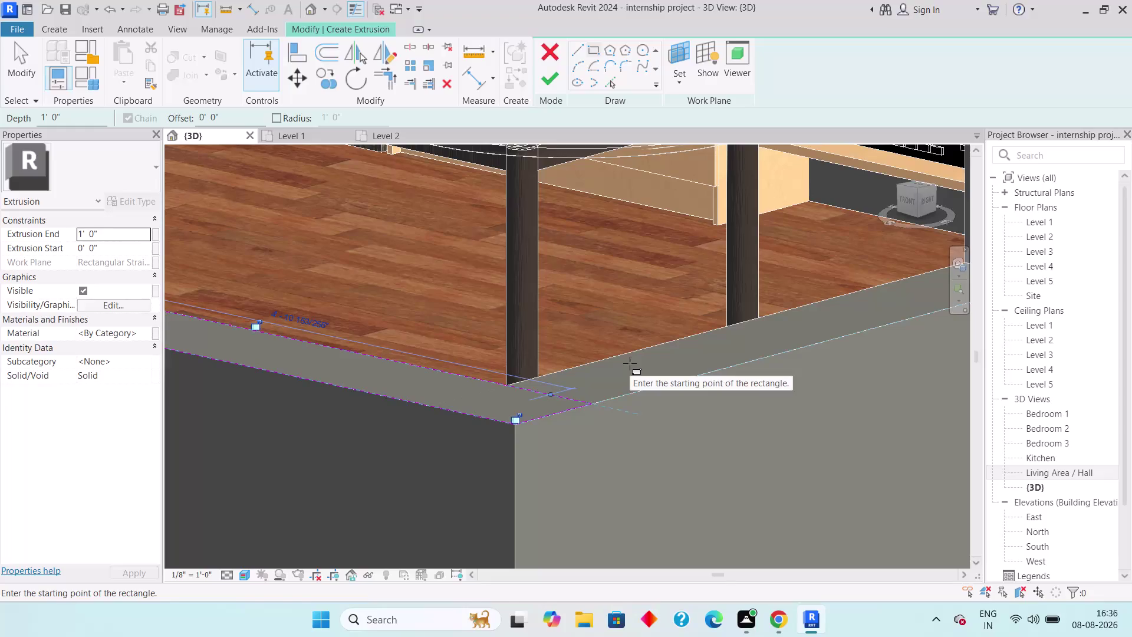
Replace the rectangle with line segments tracing the first boundary wall top edges.
key(ctrl+z)
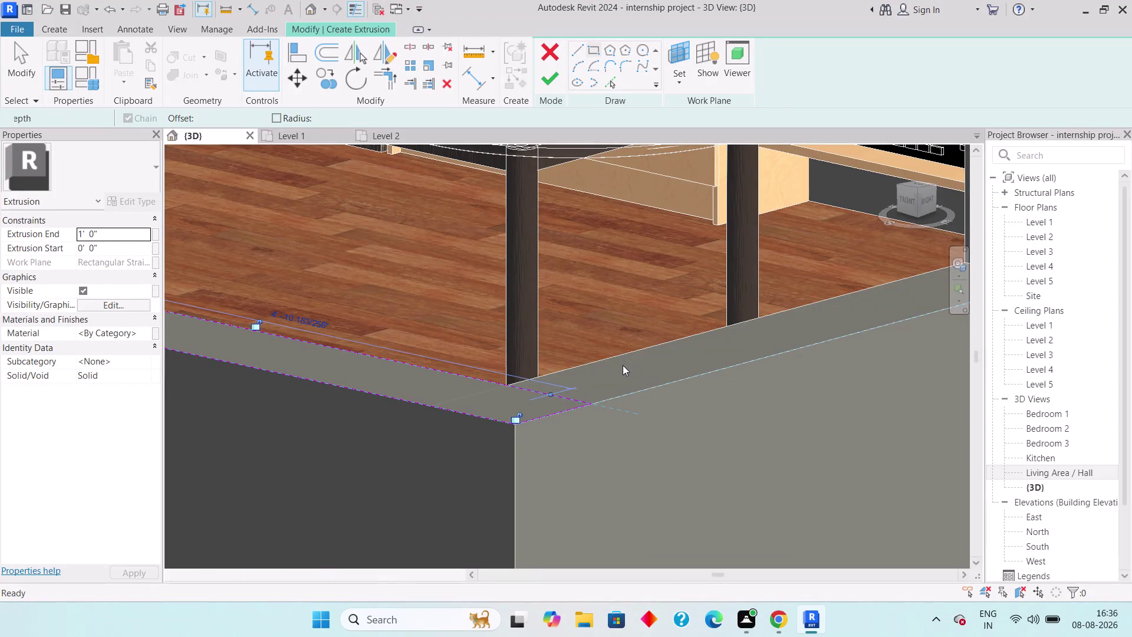
click(578, 44)
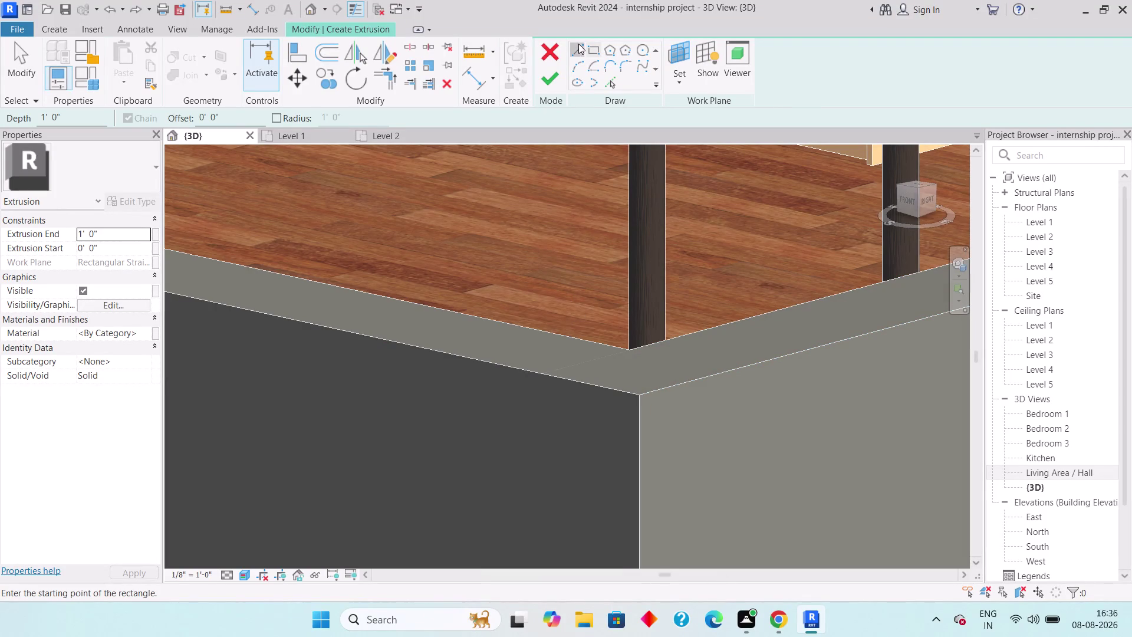
middle_drag(403, 242, 617, 333)
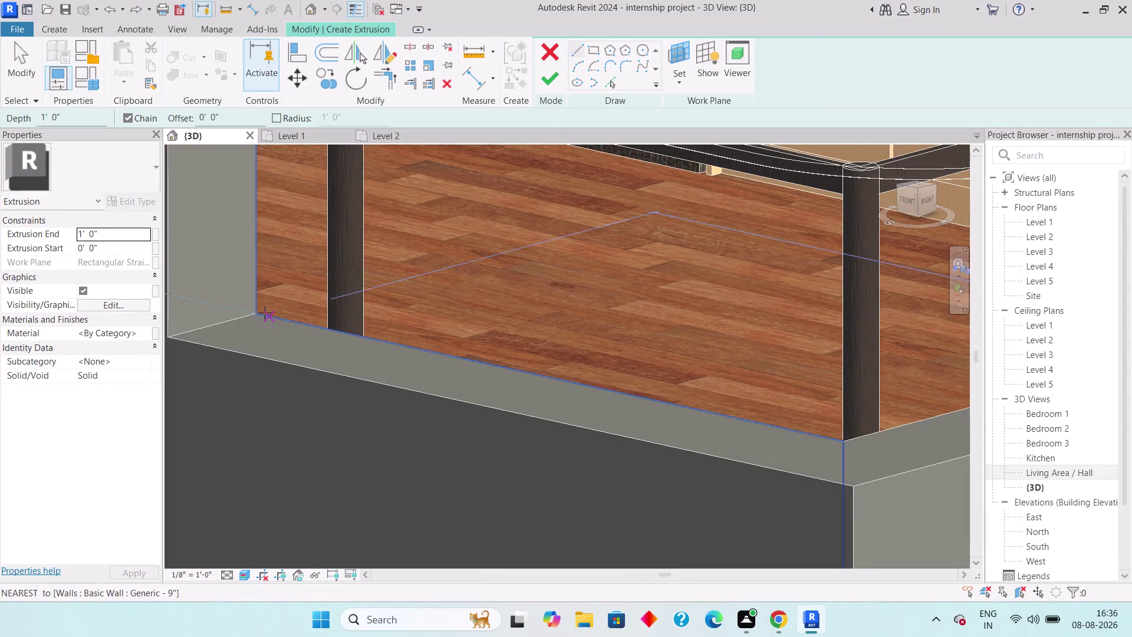
click(256, 315)
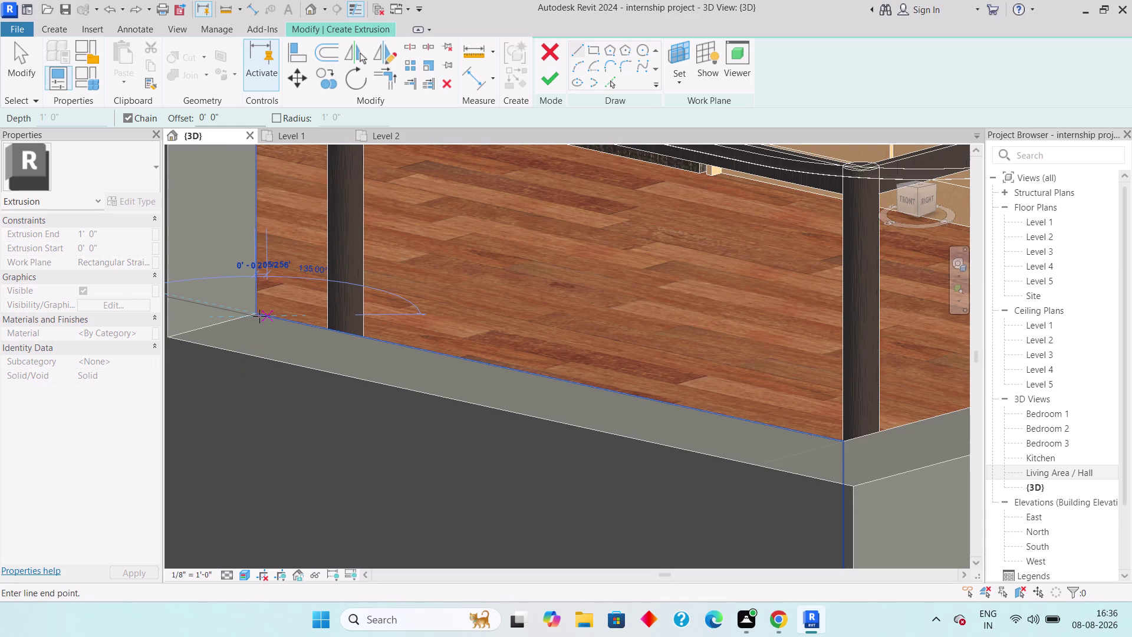
key(Escape)
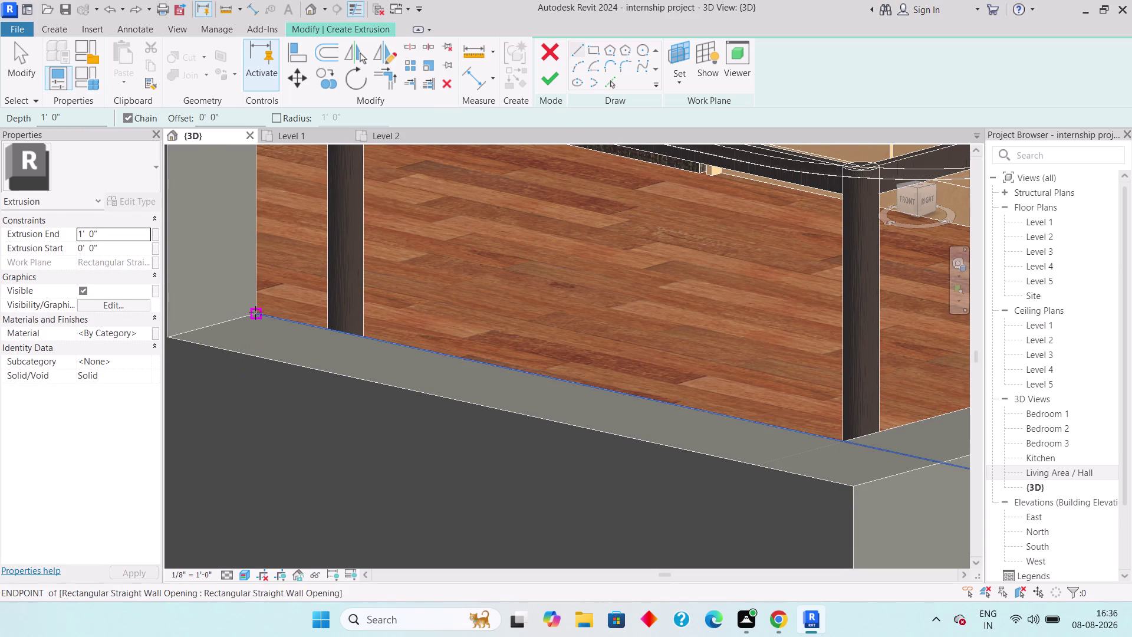
click(256, 312)
middle_drag(596, 368, 298, 340)
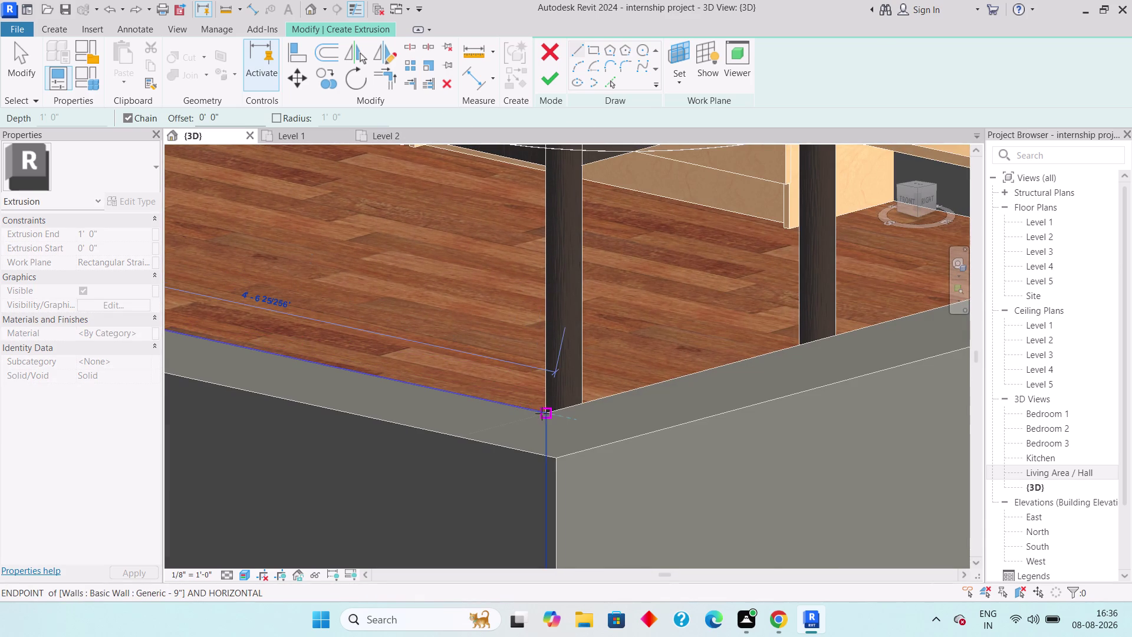
click(543, 412)
middle_drag(691, 377, 406, 397)
middle_drag(736, 375, 509, 385)
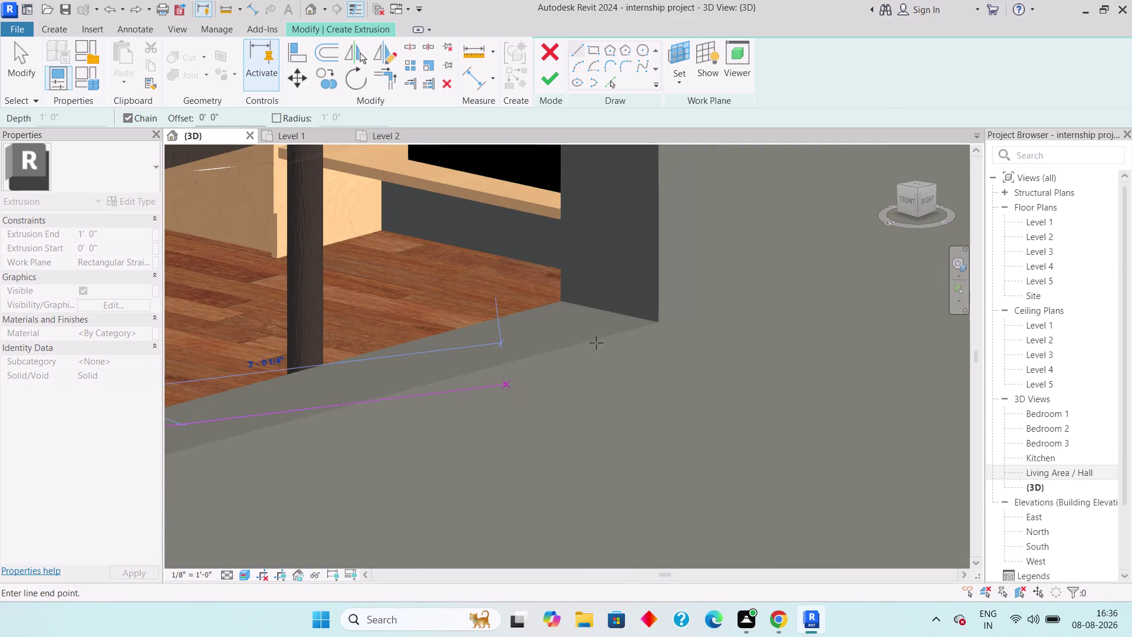
click(558, 300)
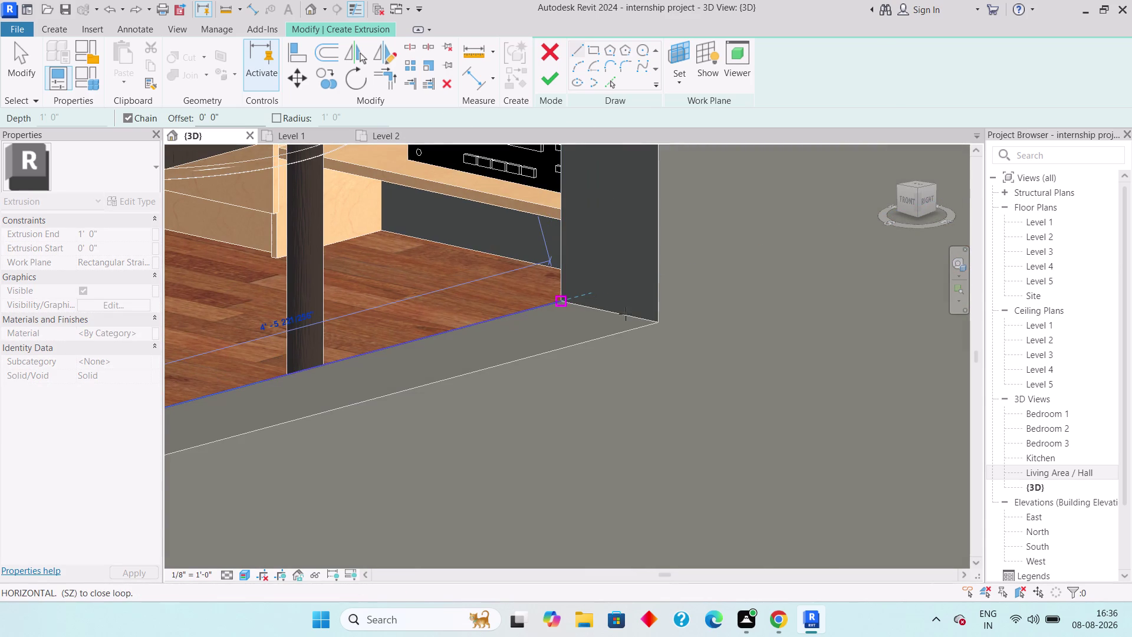
click(656, 323)
middle_drag(474, 365, 552, 351)
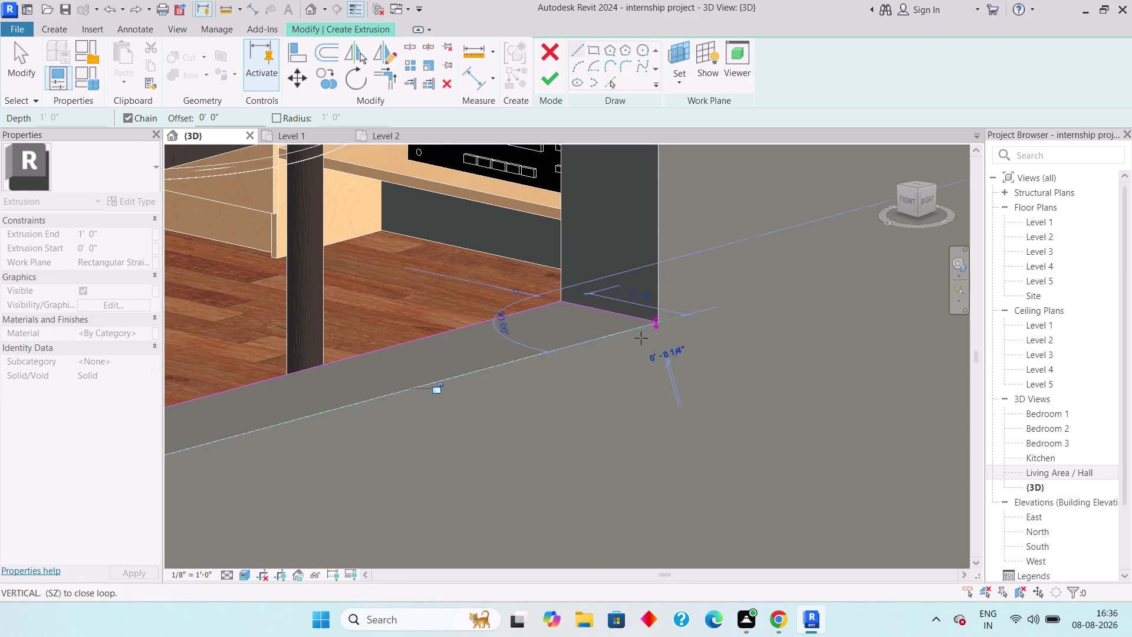
middle_drag(552, 350, 918, 294)
click(486, 419)
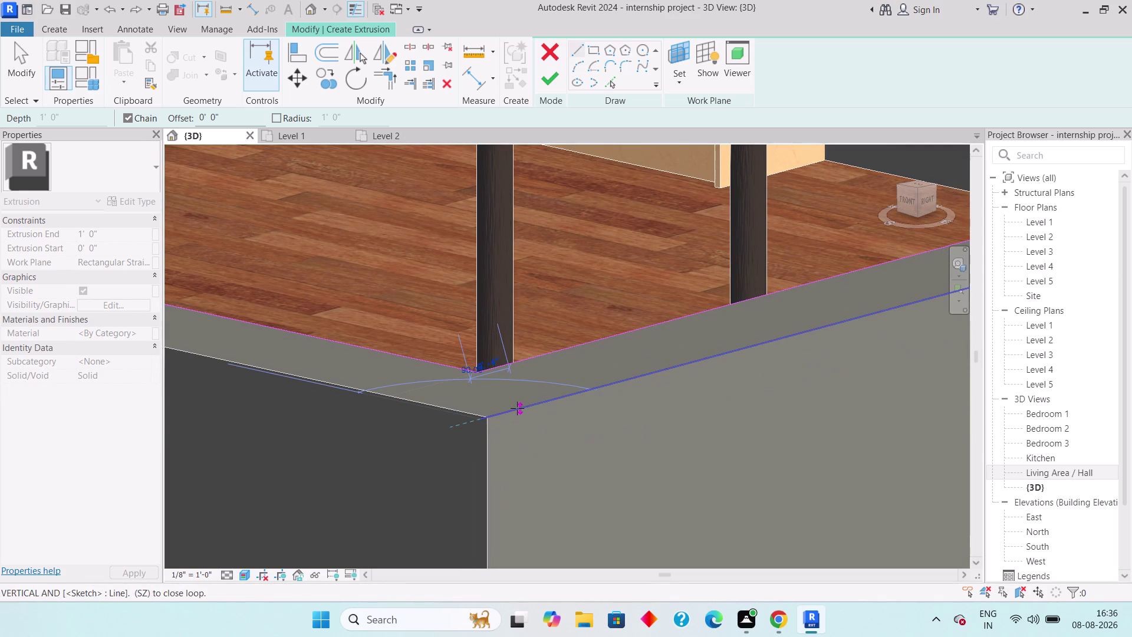
Undo the stray lines, then trace the remaining wall edges to close the slab outline.
key(ctrl+z)
key(ctrl+z)
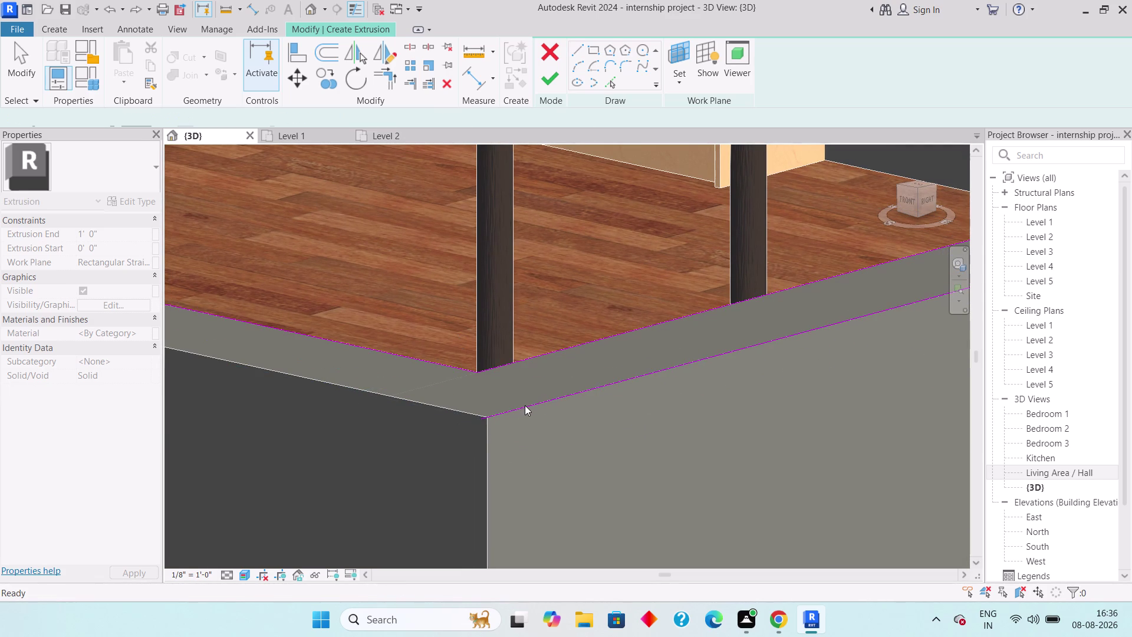
middle_drag(746, 412, 508, 444)
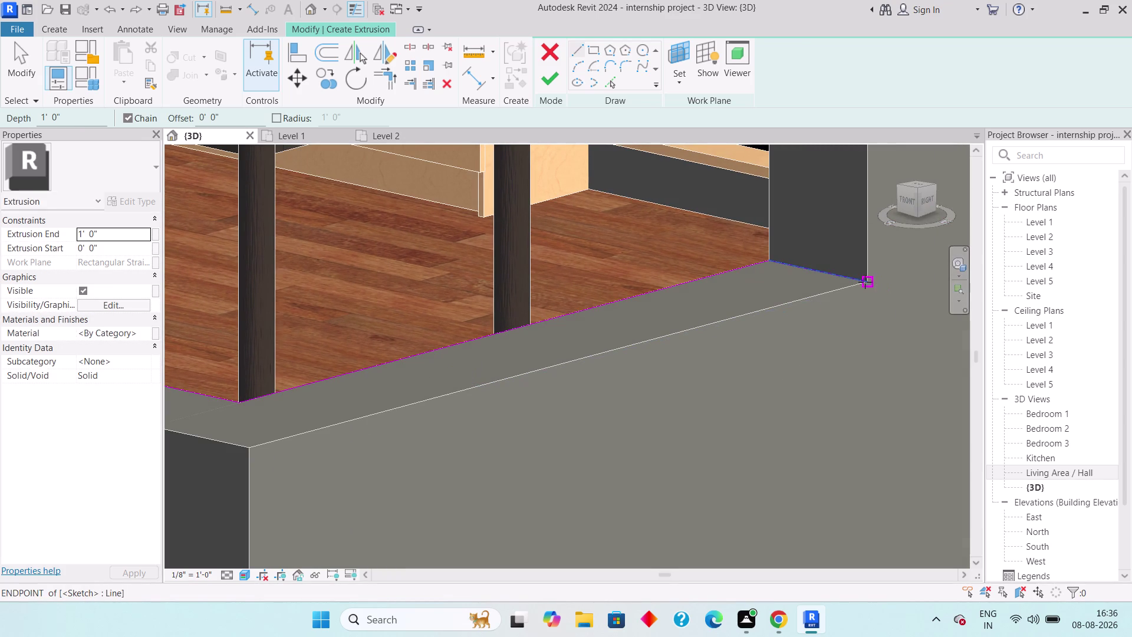
click(865, 282)
middle_drag(749, 352, 965, 294)
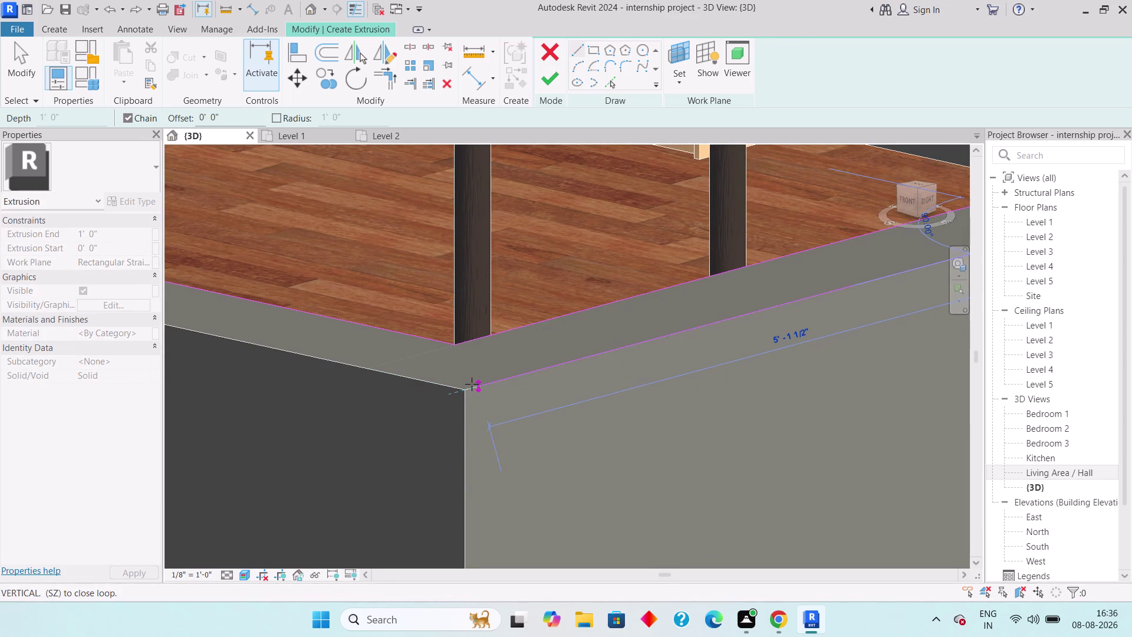
scroll(up, 3)
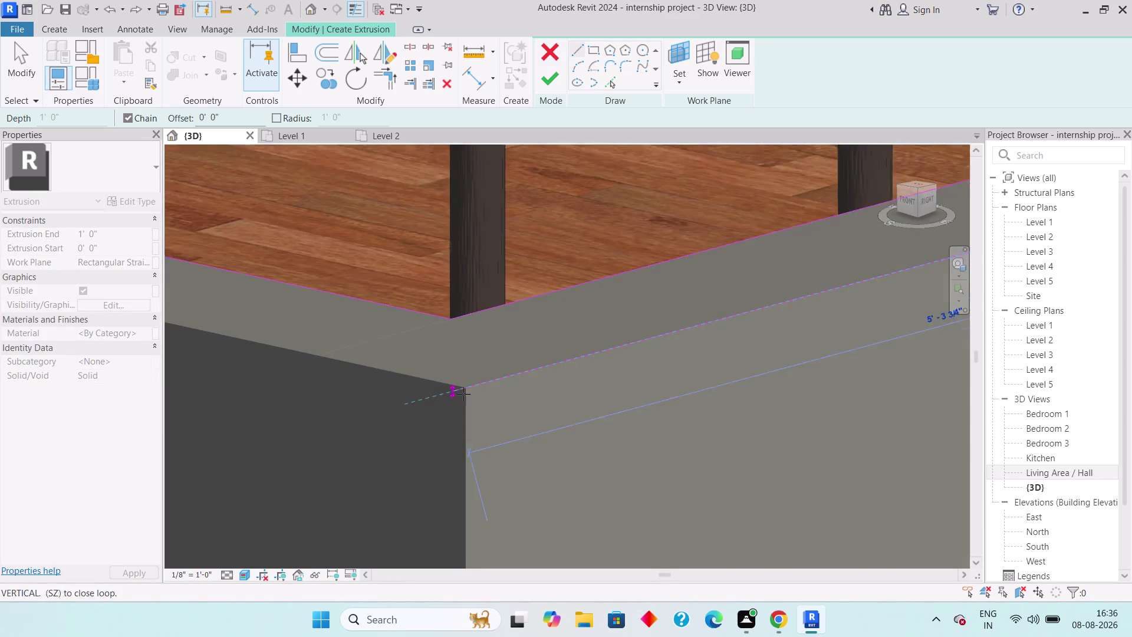
scroll(up, 3)
click(467, 379)
middle_drag(465, 378, 744, 379)
scroll(down, 3)
middle_drag(544, 378, 750, 387)
scroll(down, 3)
middle_drag(608, 366, 880, 437)
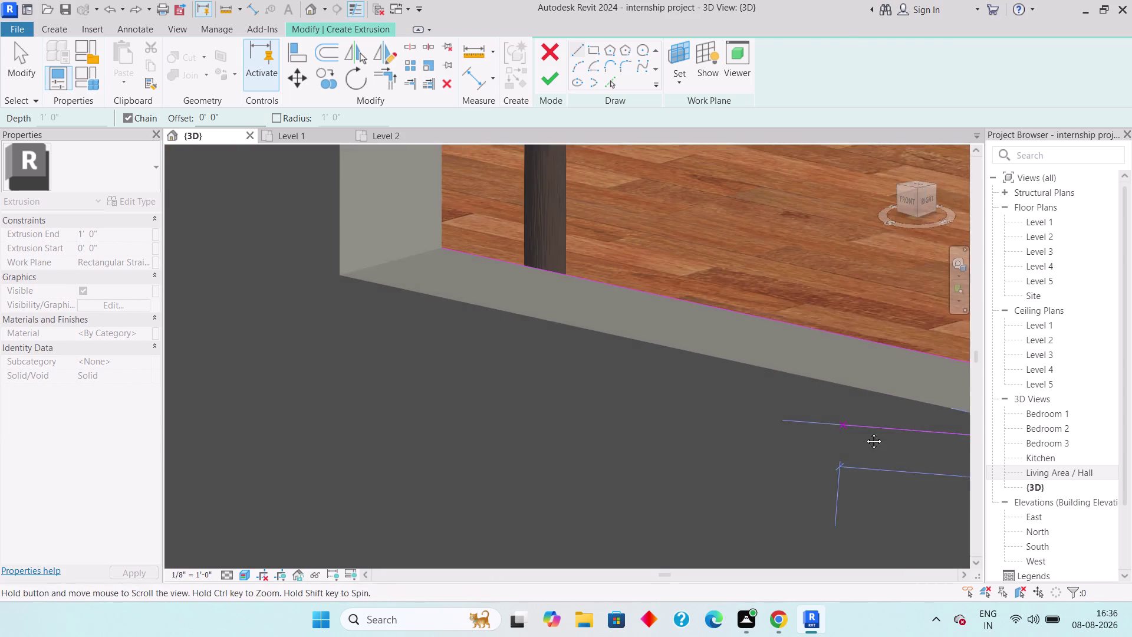
middle_drag(880, 437, 883, 439)
scroll(down, 3)
click(448, 309)
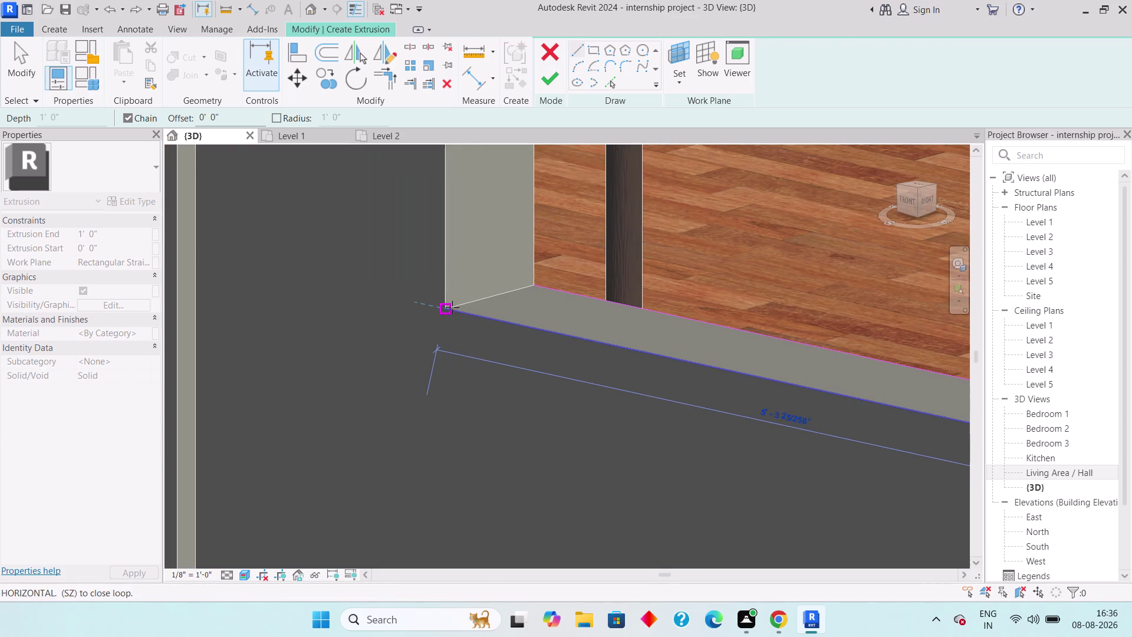
click(536, 285)
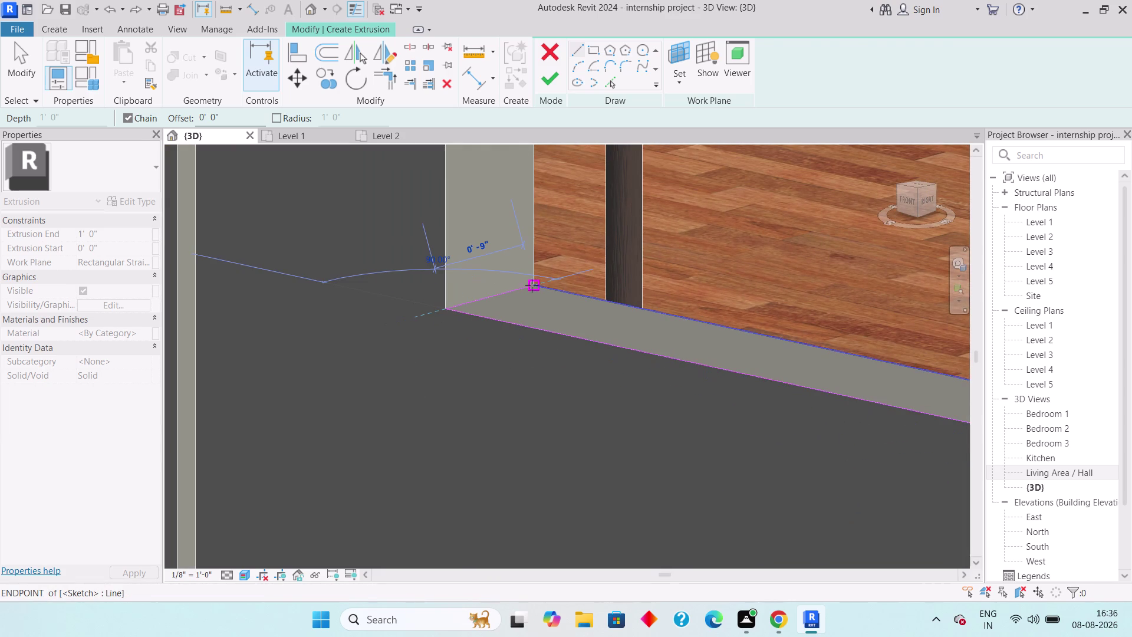
Set the extrusion end to 2" in Properties.
scroll(down, 3)
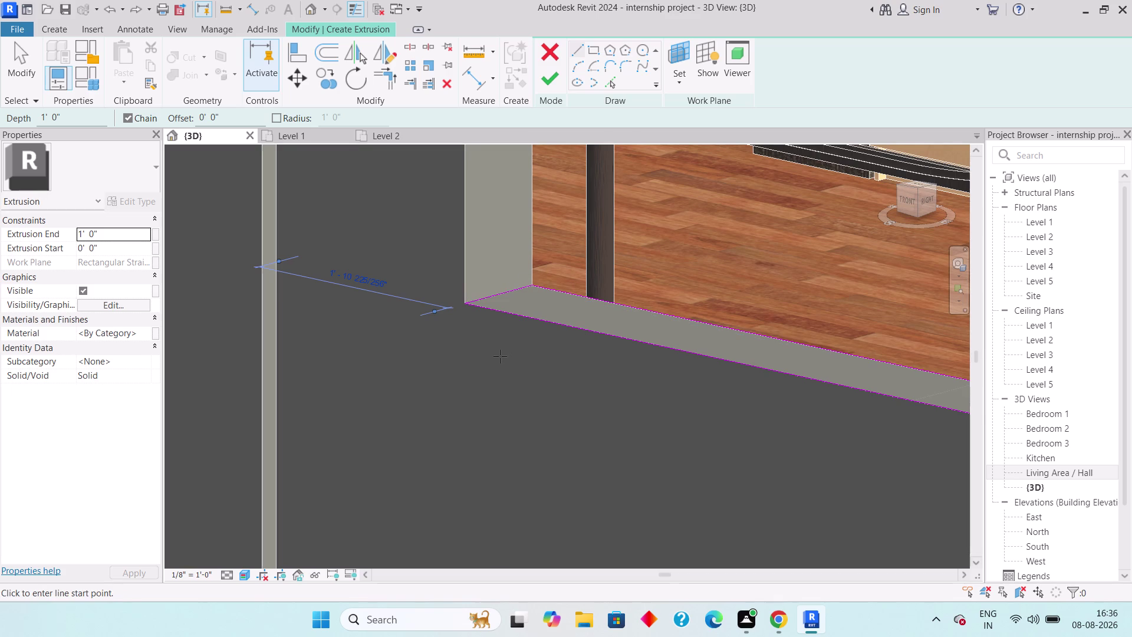
click(113, 233)
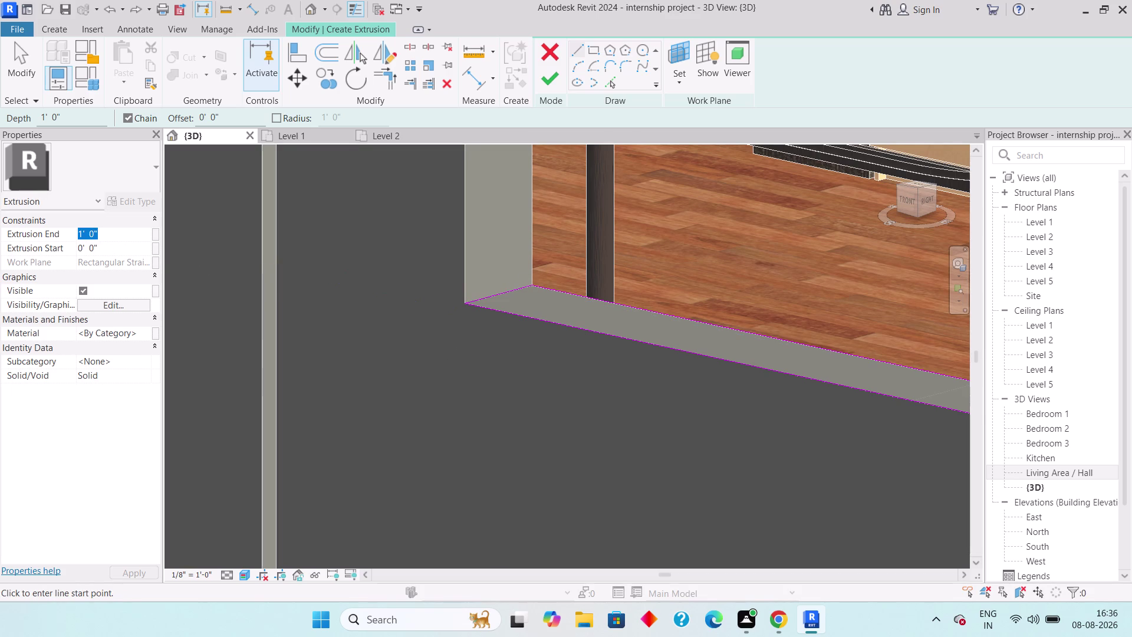
text(2")
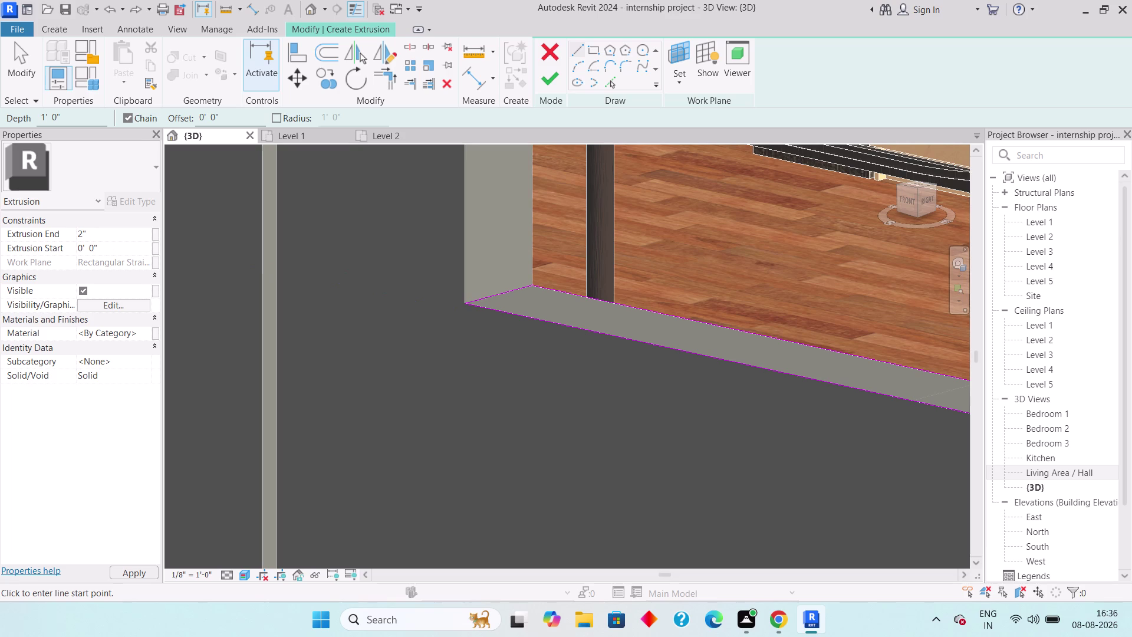
key(Return)
click(543, 79)
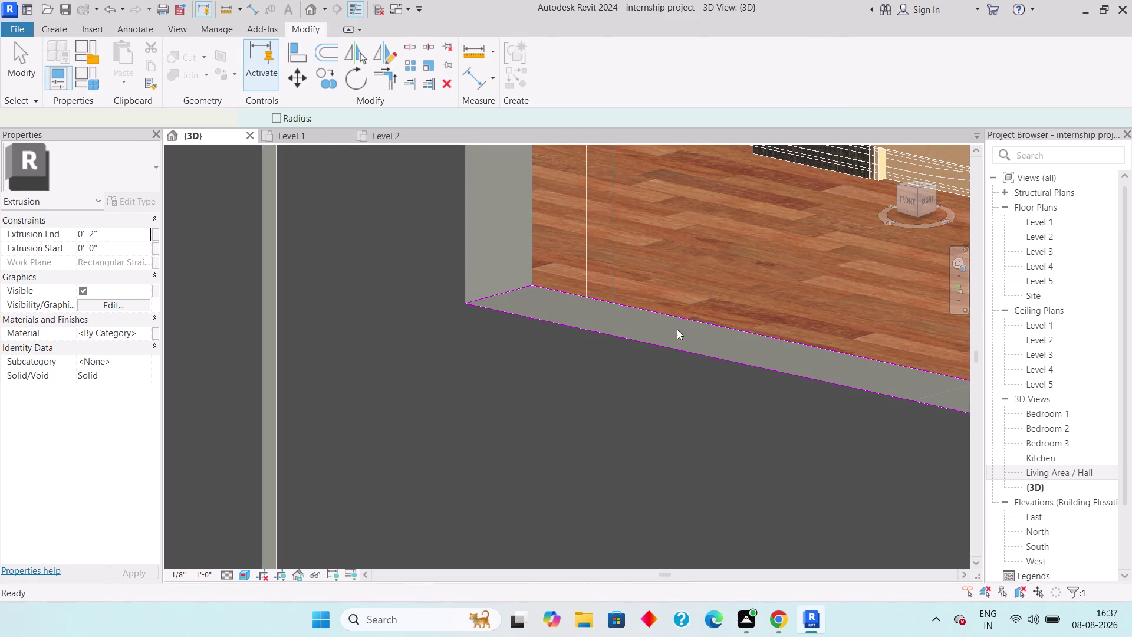
middle_drag(757, 283, 526, 262)
key(Escape)
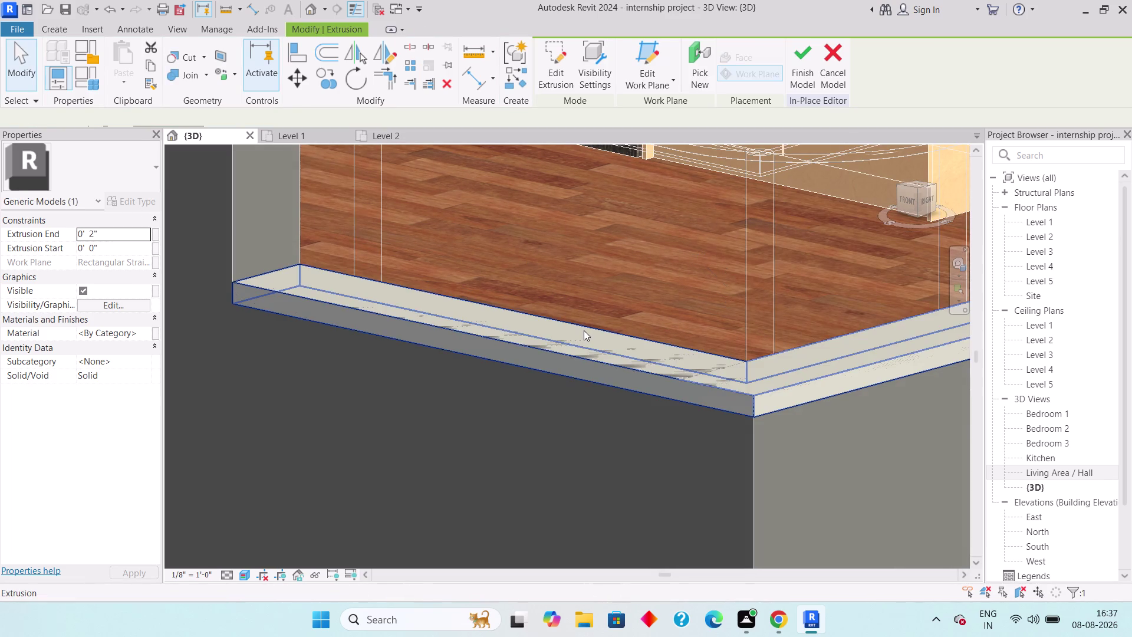
click(576, 355)
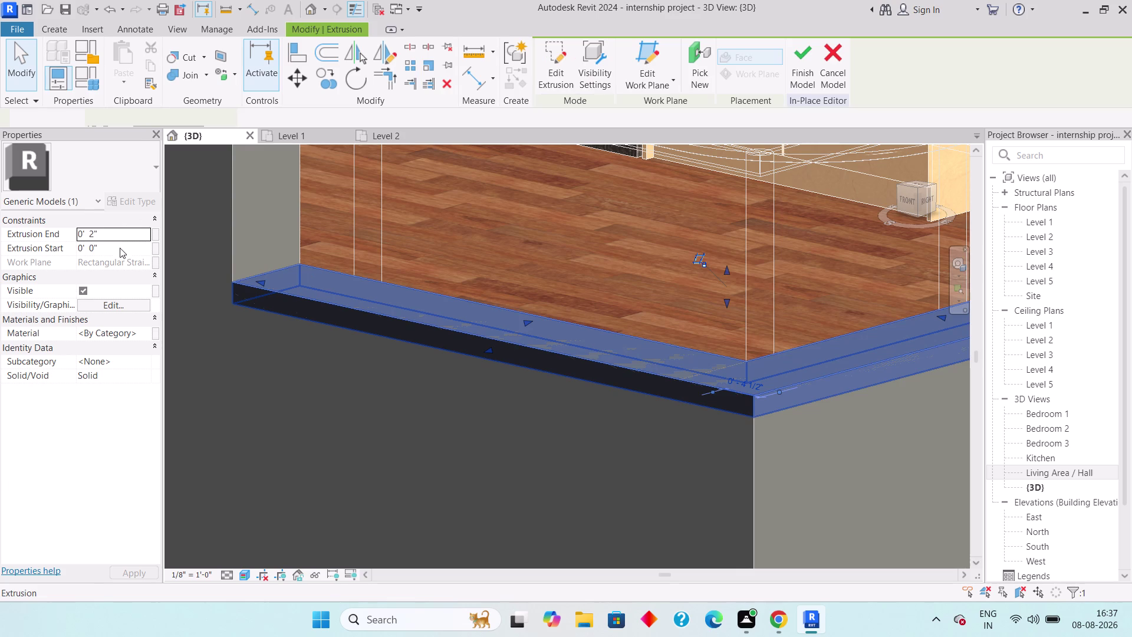
click(117, 234)
key(Left)
key(Left)
key(Left)
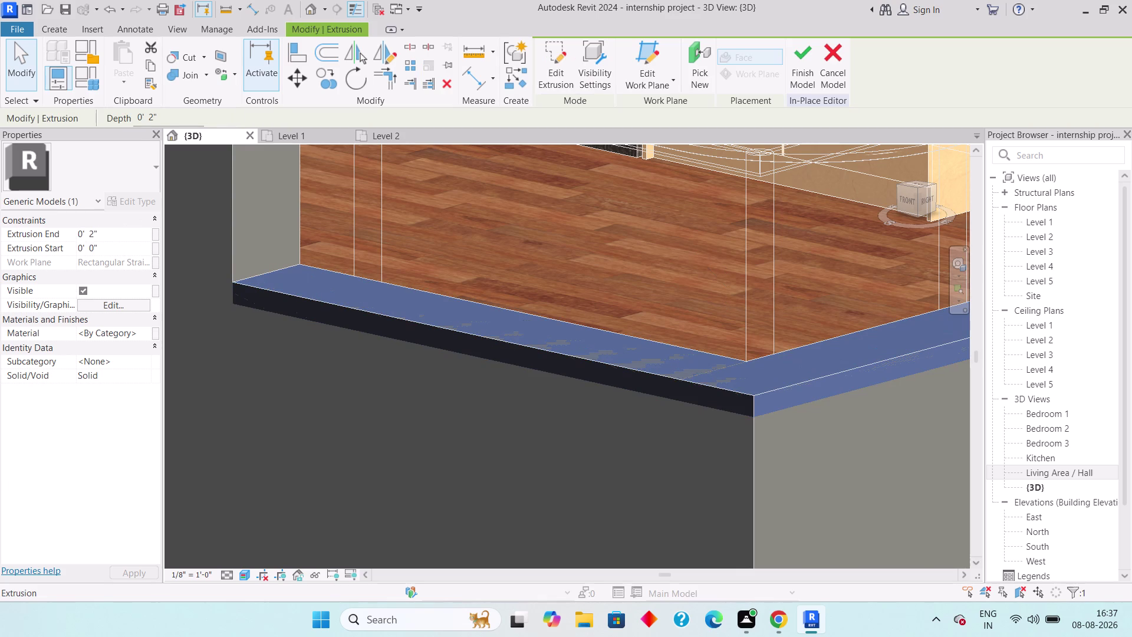
key(minus)
key(Return)
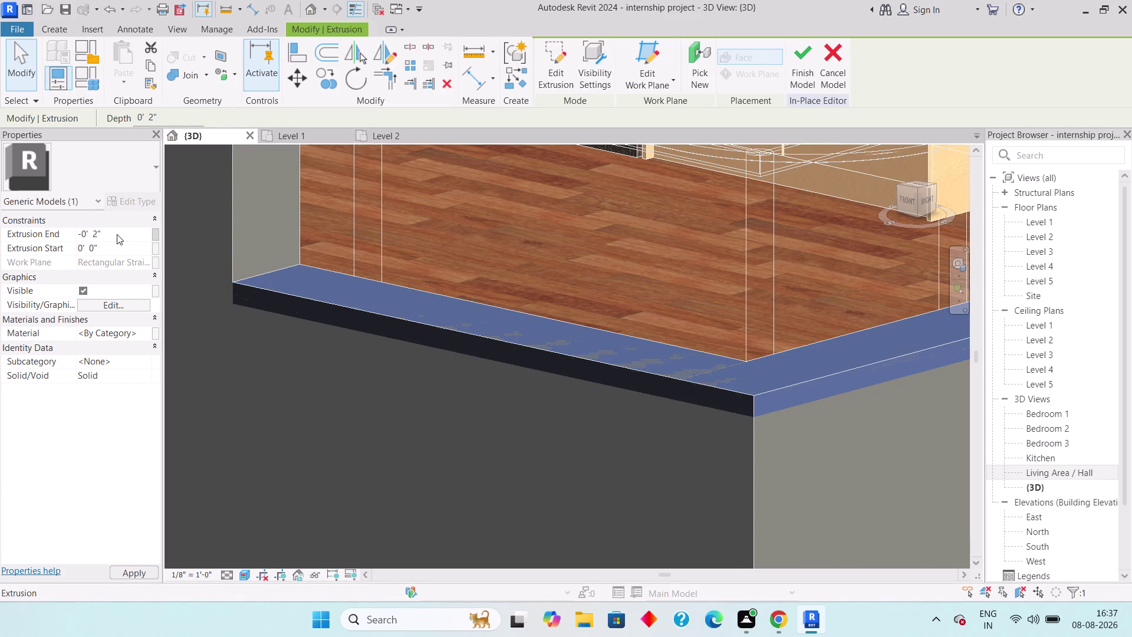
key(Escape)
scroll(down, 3)
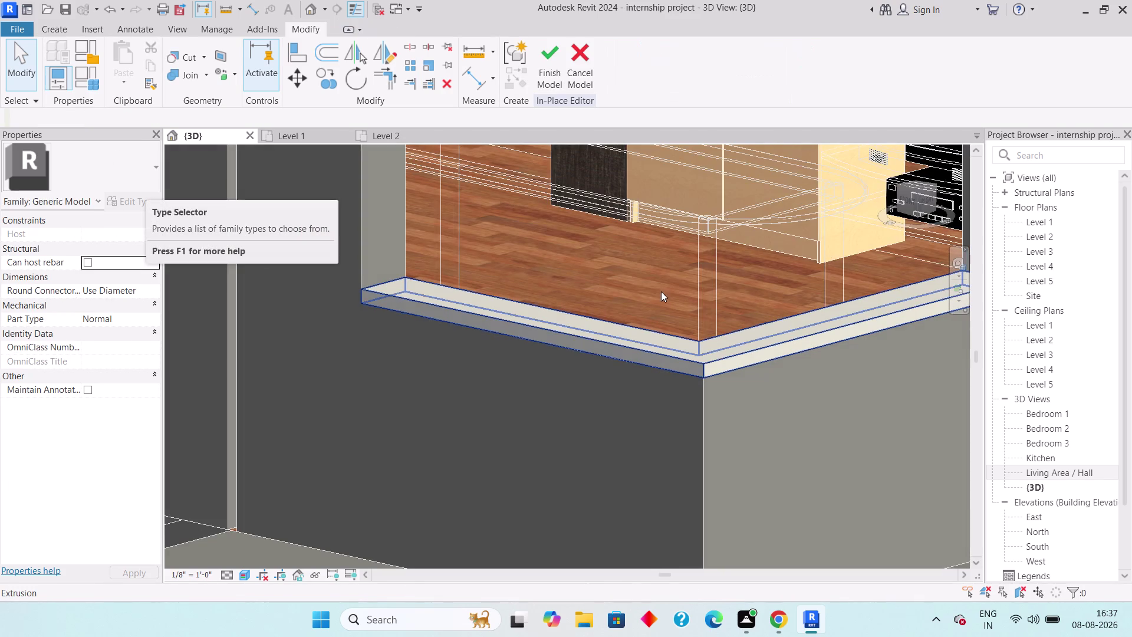
middle_drag(661, 286, 470, 416)
scroll(down, 3)
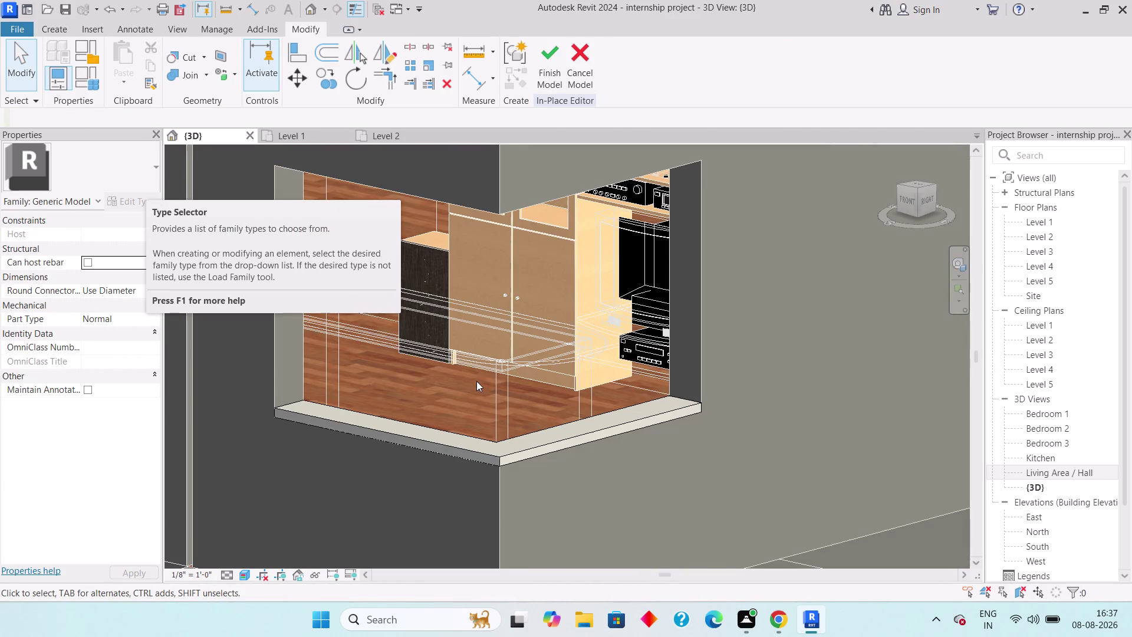
scroll(down, 3)
middle_drag(429, 343, 426, 308)
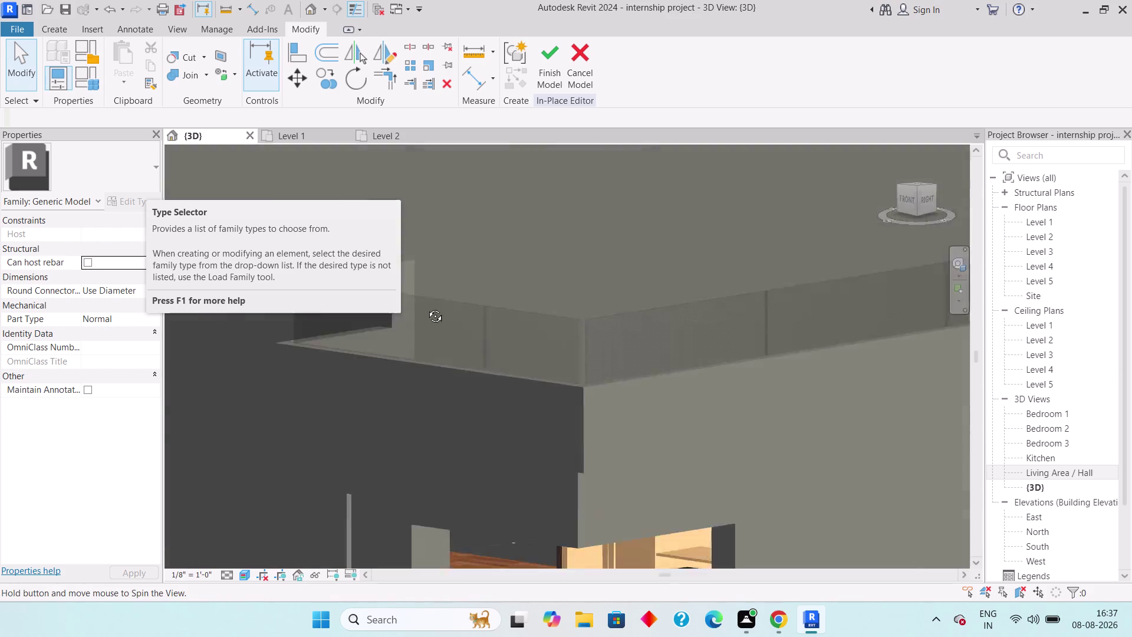
middle_drag(426, 308, 426, 304)
scroll(down, 3)
middle_drag(464, 385, 459, 267)
middle_drag(515, 384, 507, 268)
middle_drag(548, 345, 546, 303)
middle_click(531, 388)
scroll(down, 3)
middle_drag(506, 434, 509, 249)
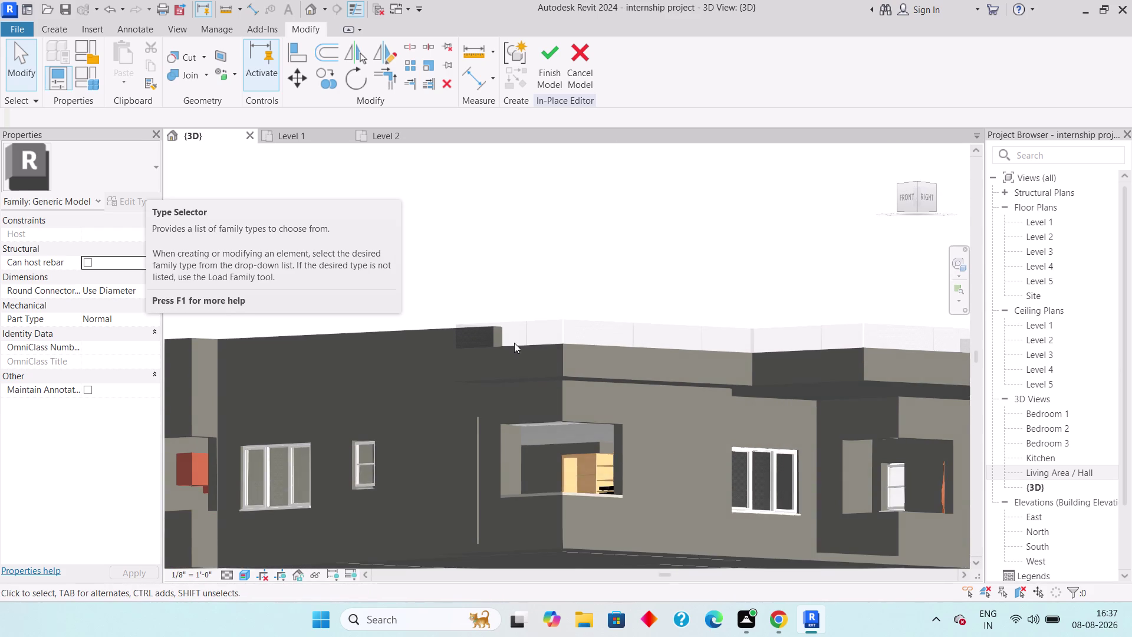
scroll(up, 3)
middle_drag(528, 399, 524, 375)
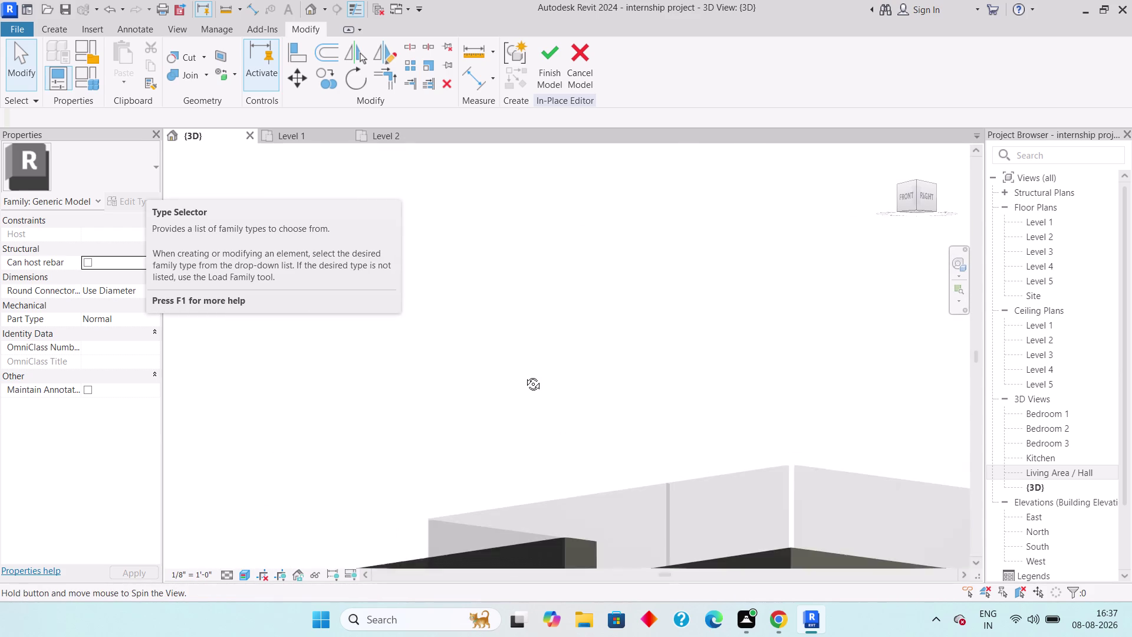
middle_drag(524, 375, 524, 370)
middle_drag(536, 415, 538, 199)
middle_drag(680, 524, 630, 317)
middle_drag(640, 512, 634, 485)
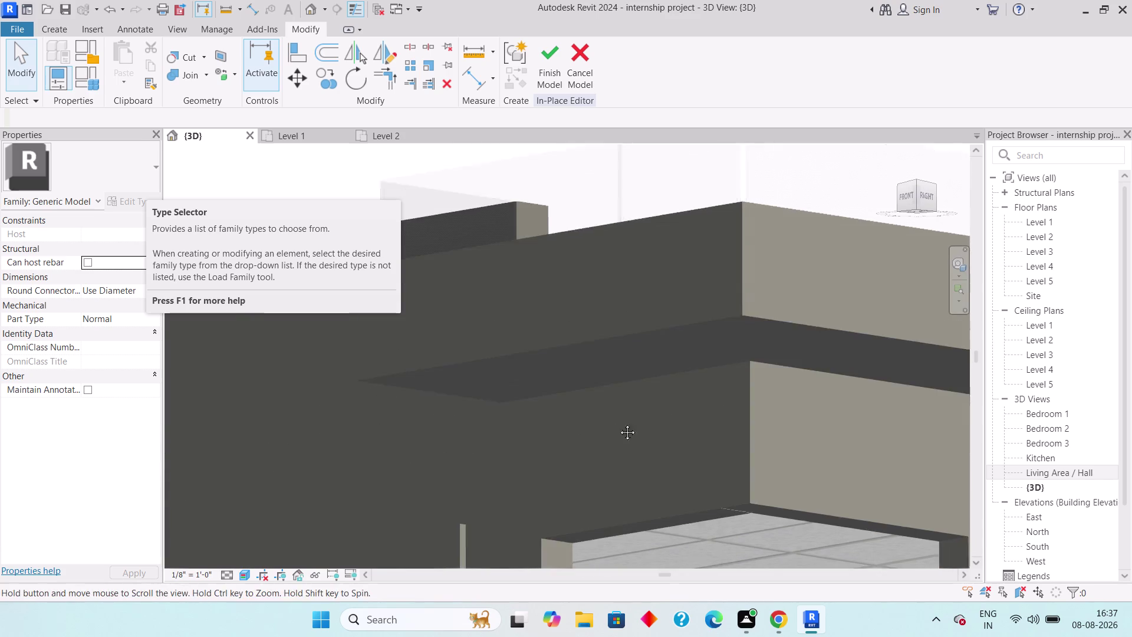
middle_drag(634, 485, 612, 384)
scroll(up, 3)
middle_drag(542, 394, 549, 452)
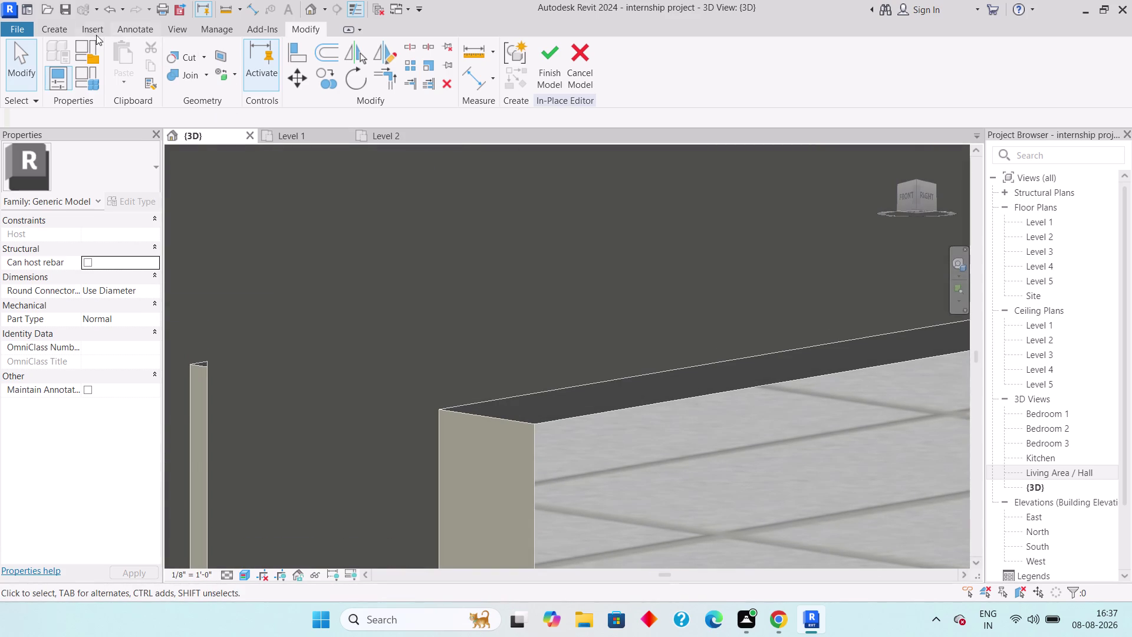
Start a new extrusion with the wall face as its work plane, using lines.
click(58, 32)
click(119, 68)
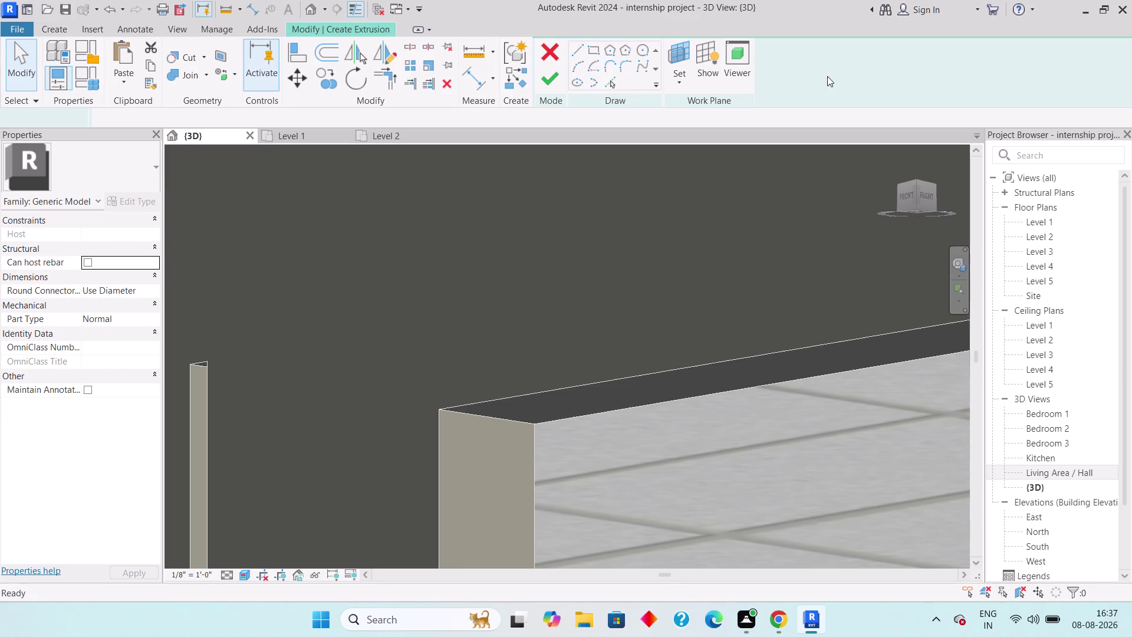
click(674, 78)
click(694, 142)
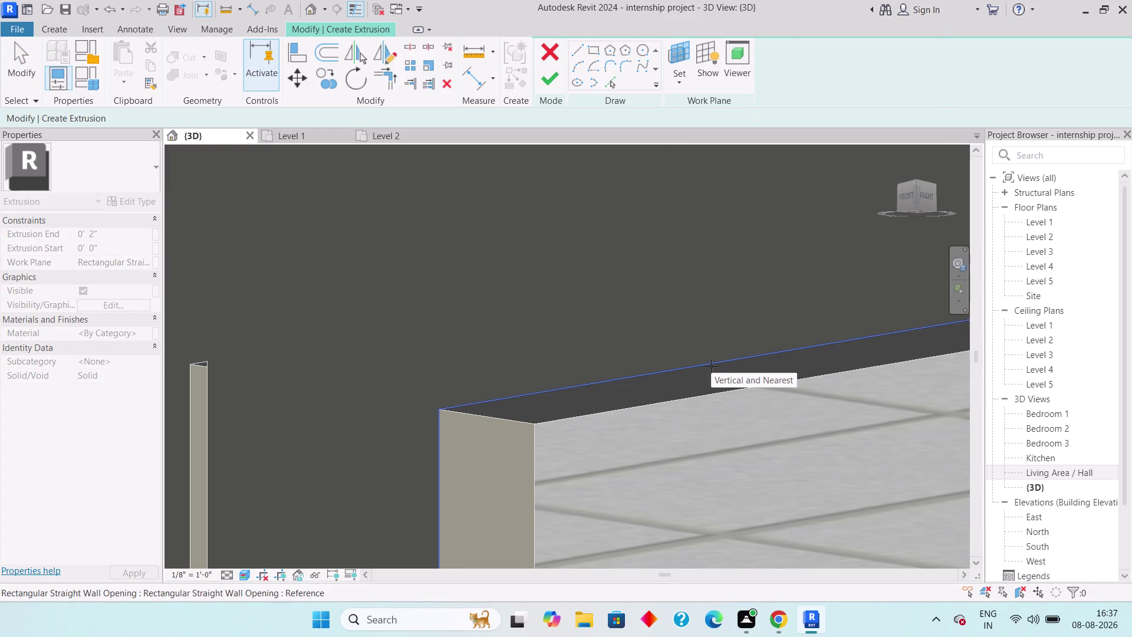
click(755, 386)
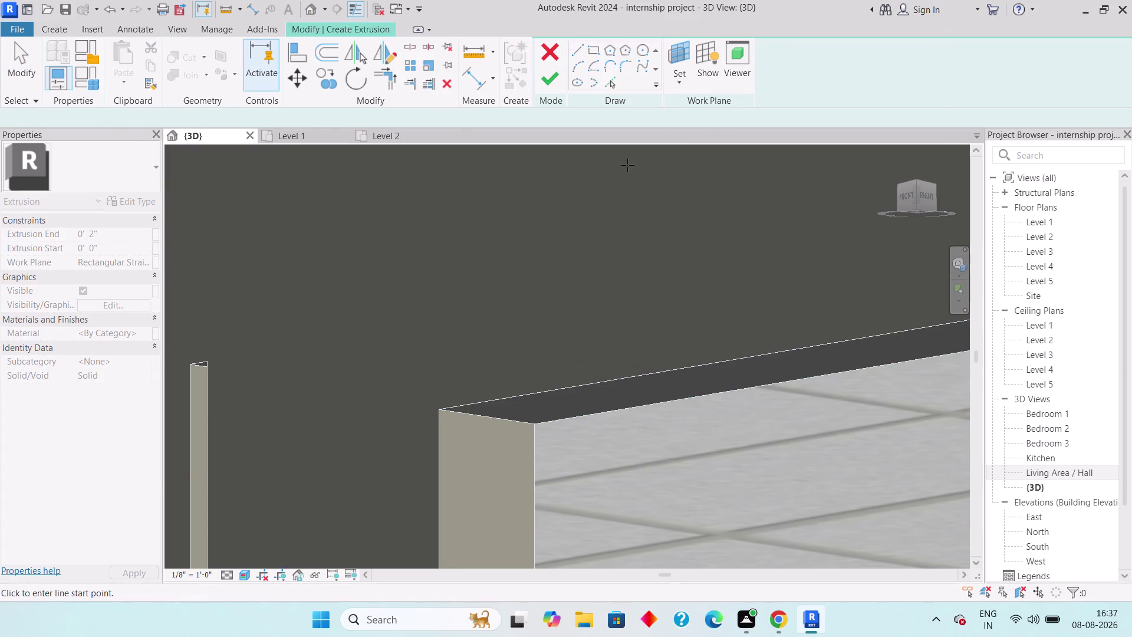
click(598, 55)
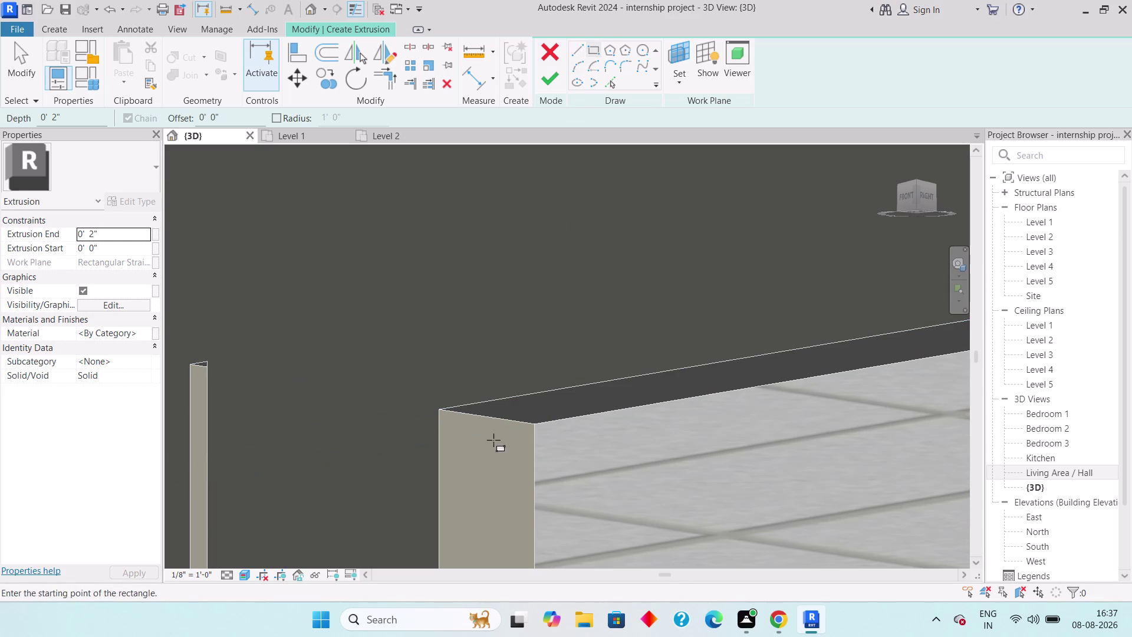
click(580, 46)
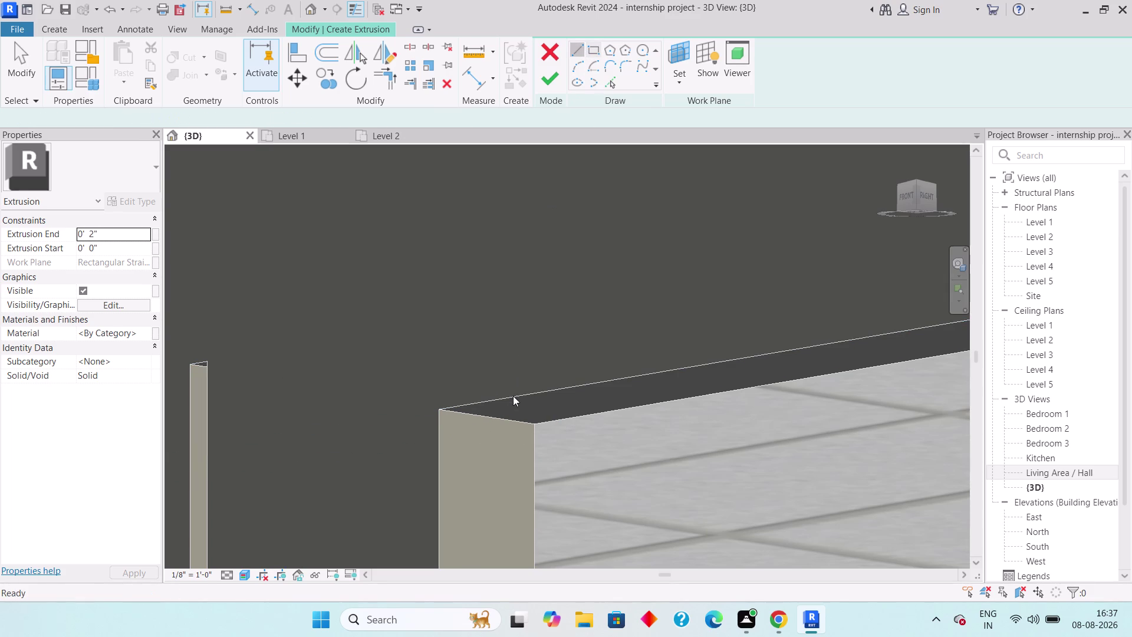
Trace the first outline lines along the wall top to the next corners.
click(534, 425)
middle_drag(754, 406, 366, 406)
scroll(down, 3)
middle_drag(575, 418, 552, 414)
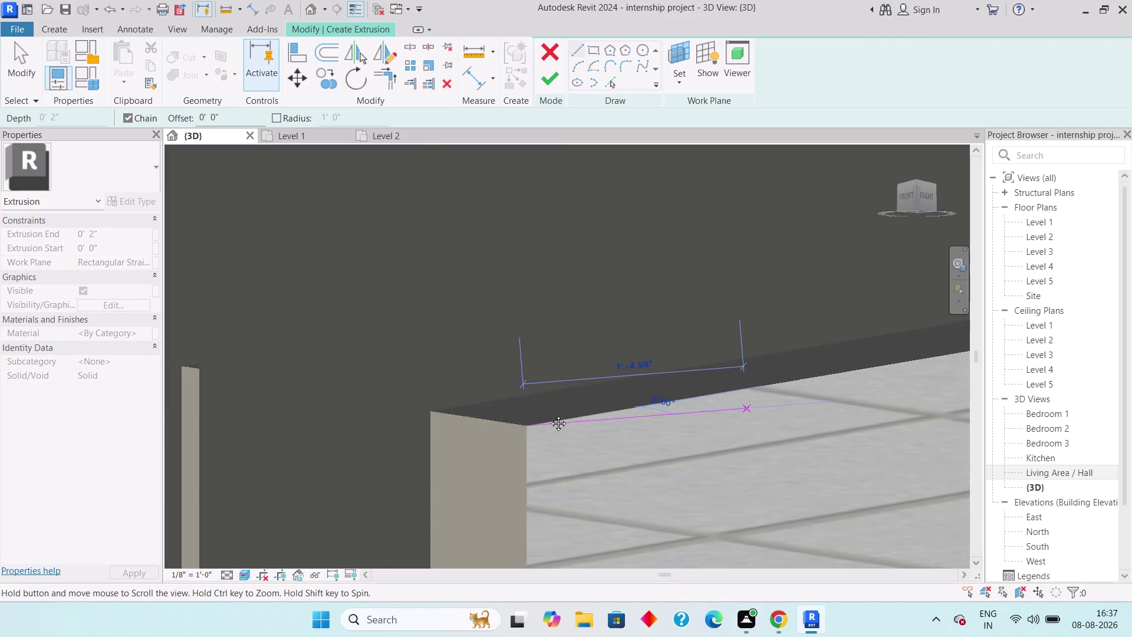
middle_drag(552, 415, 379, 396)
scroll(down, 3)
scroll(up, 3)
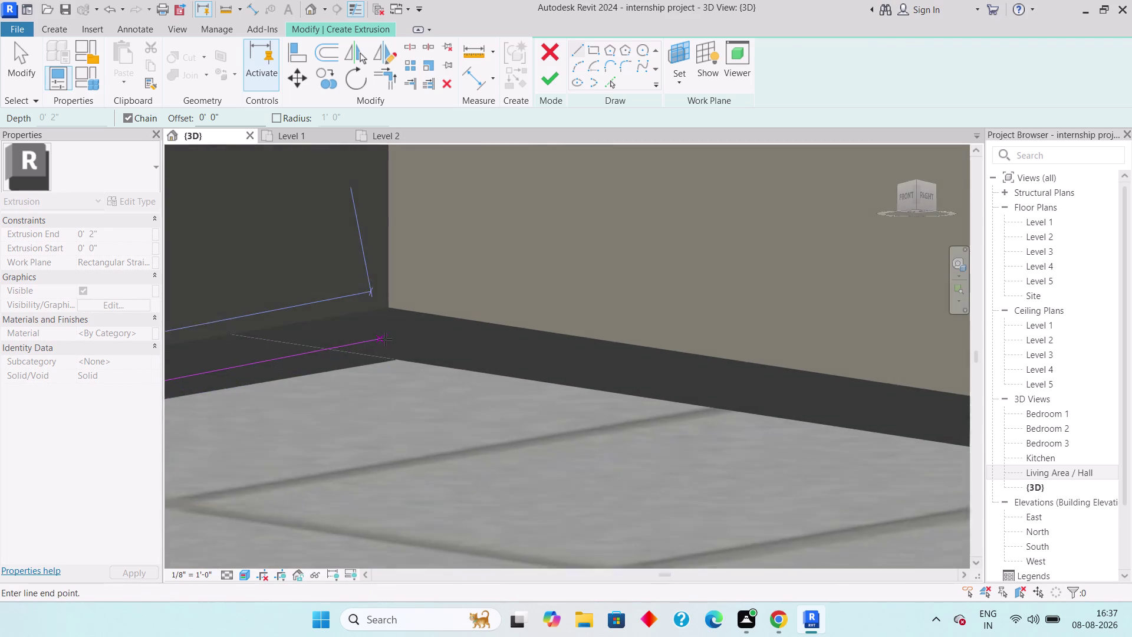
click(398, 366)
middle_drag(546, 394, 545, 393)
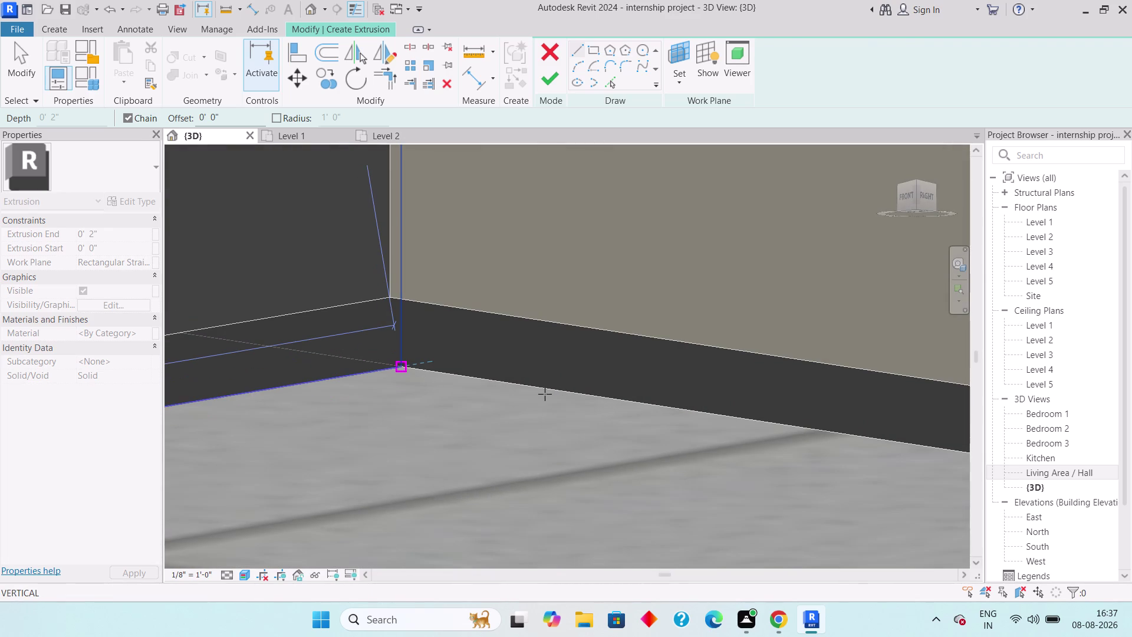
middle_drag(545, 394, 316, 383)
middle_drag(481, 424, 194, 346)
scroll(down, 3)
middle_drag(675, 432, 485, 403)
scroll(down, 3)
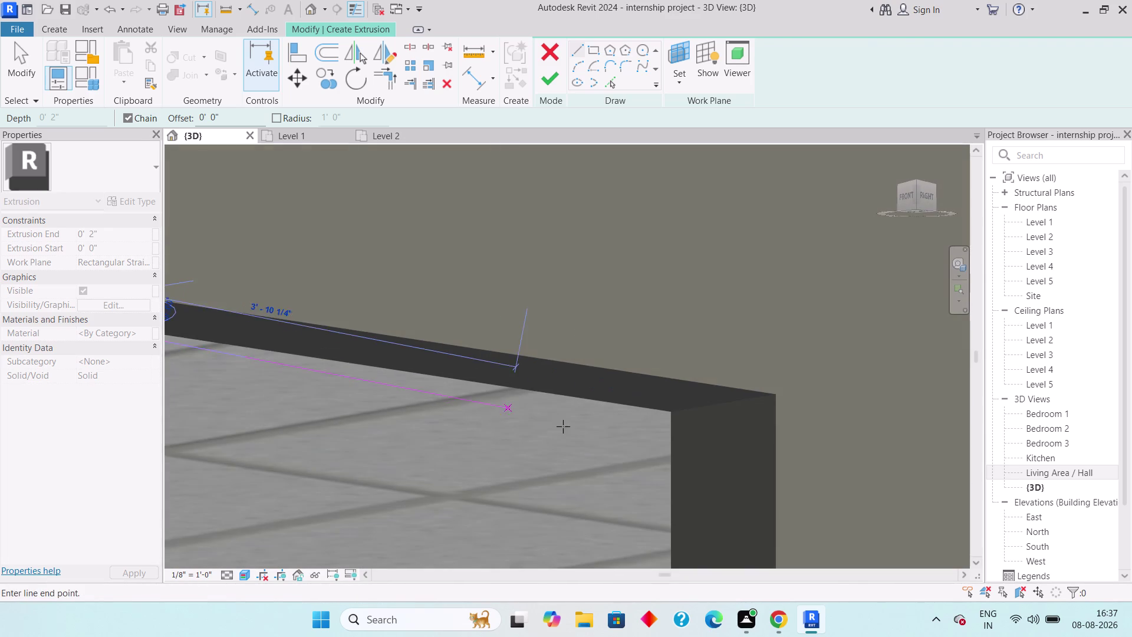
middle_drag(563, 426, 480, 407)
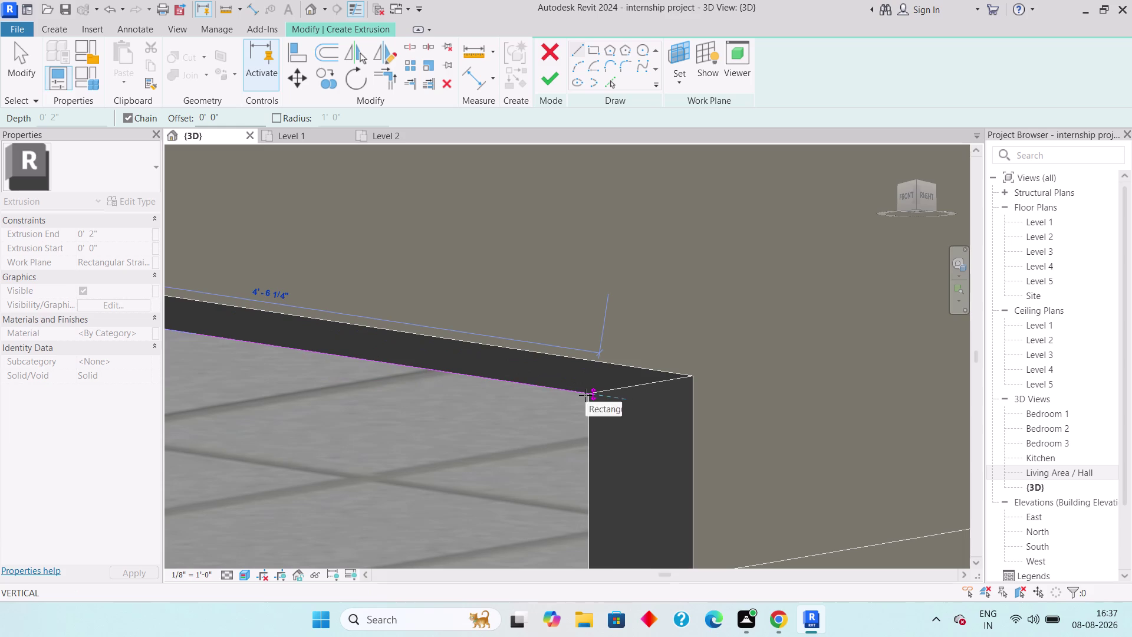
scroll(up, 3)
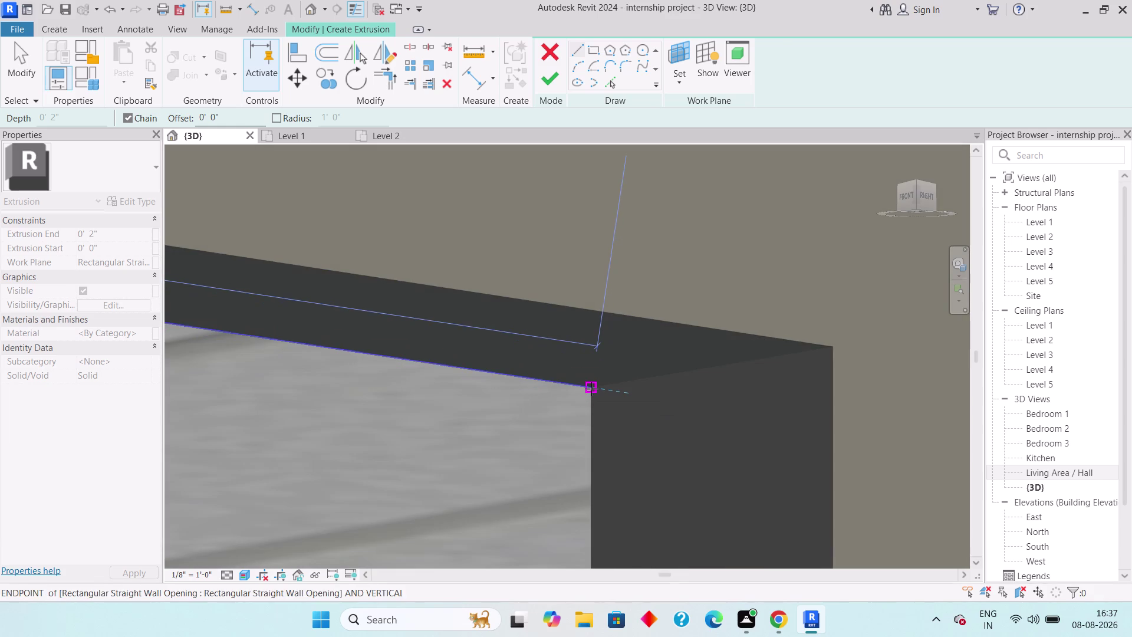
click(590, 388)
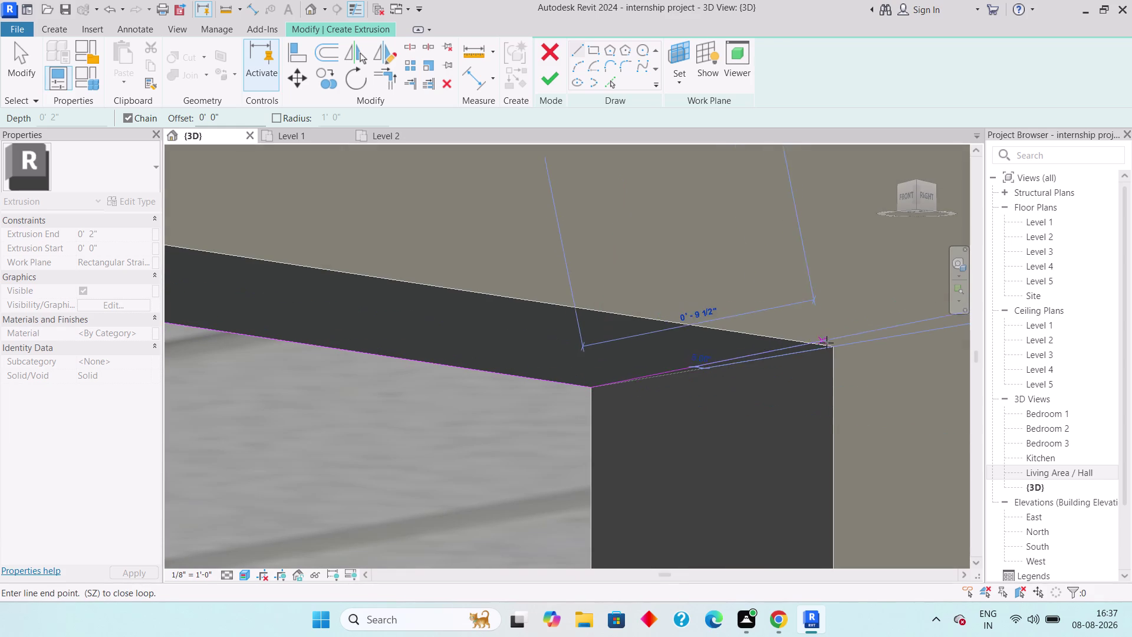
Add the remaining outline points along the wall top and finish the loop.
click(836, 348)
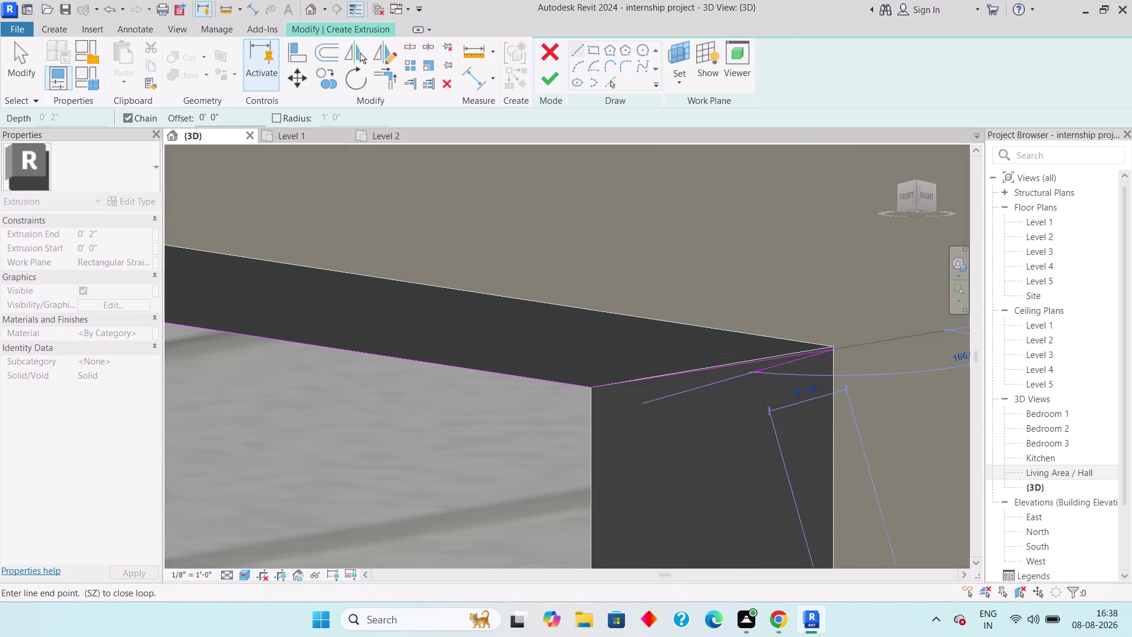
scroll(down, 3)
middle_drag(698, 359, 1090, 359)
scroll(down, 3)
scroll(down, 3)
middle_drag(266, 281, 510, 398)
scroll(down, 3)
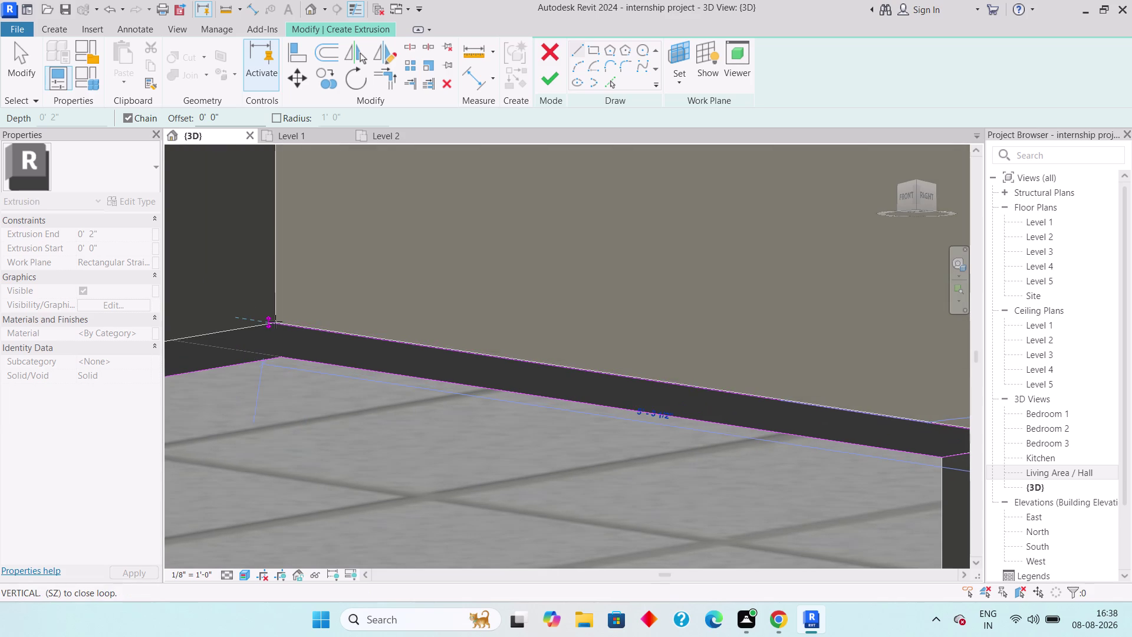
scroll(up, 3)
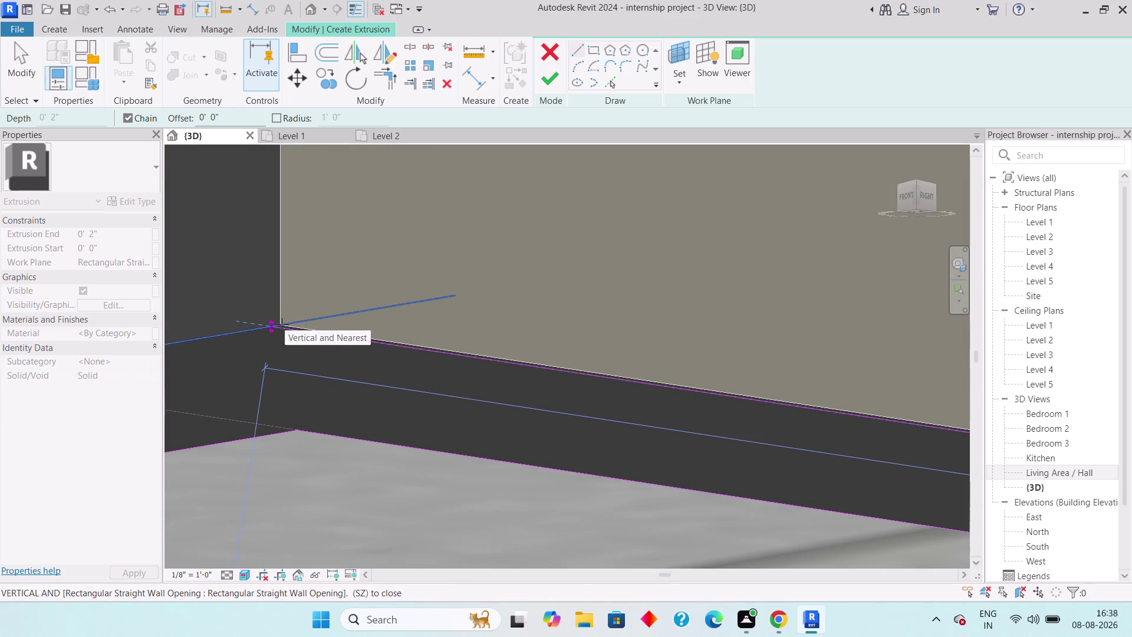
click(274, 325)
middle_drag(256, 339, 478, 301)
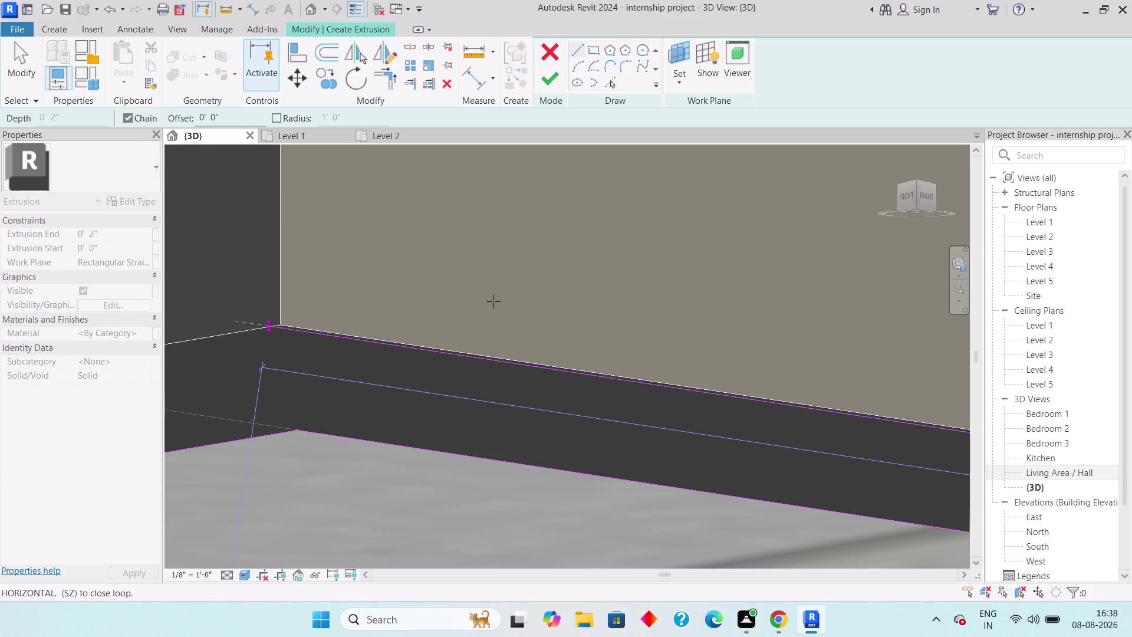
middle_drag(479, 301, 538, 299)
scroll(down, 3)
middle_drag(400, 351, 669, 295)
scroll(down, 3)
middle_drag(499, 335, 656, 310)
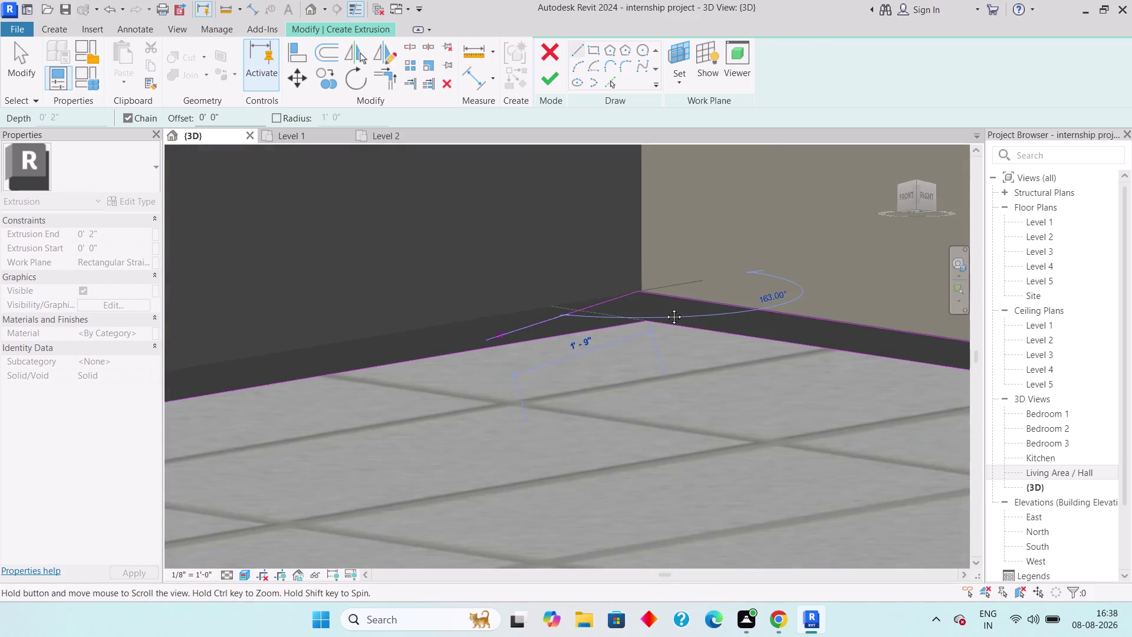
middle_drag(656, 309, 760, 283)
scroll(down, 3)
scroll(up, 3)
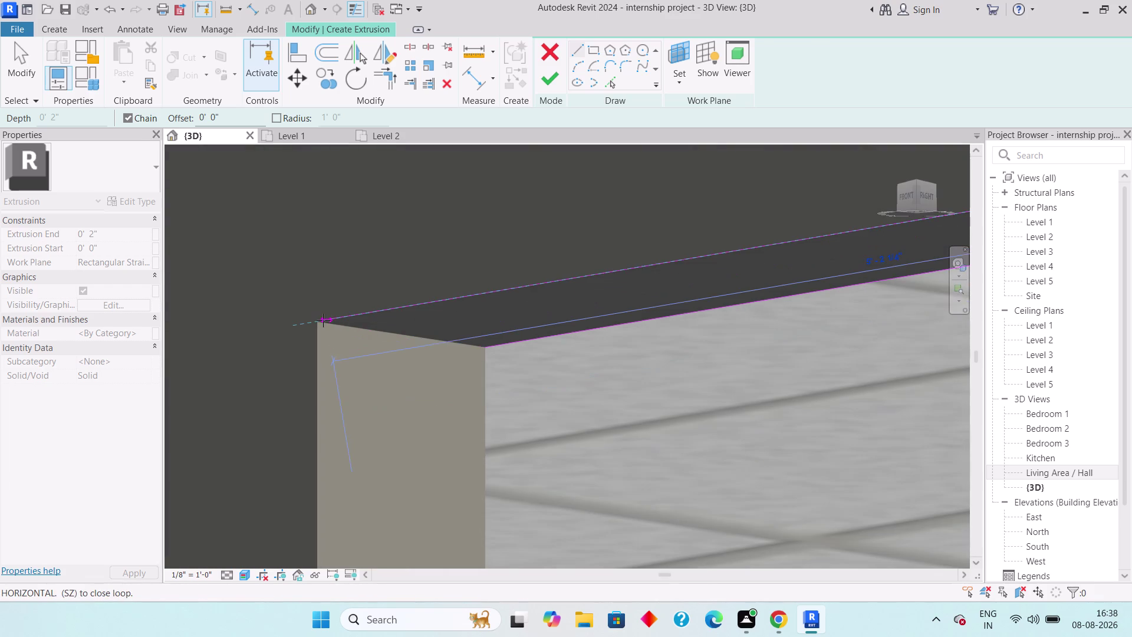
click(318, 322)
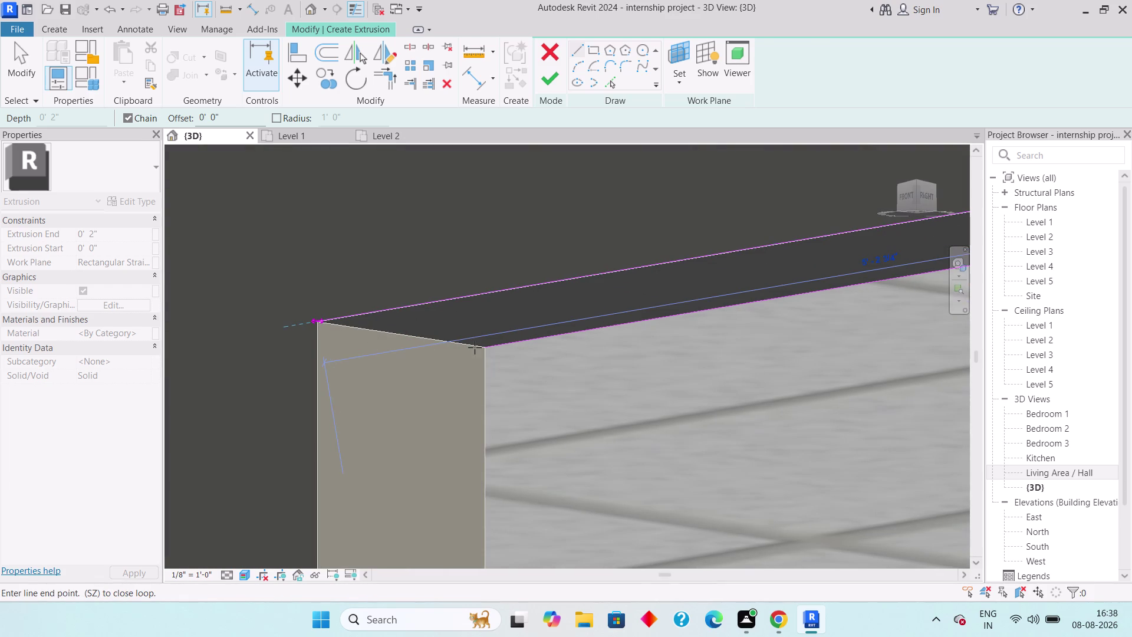
click(488, 348)
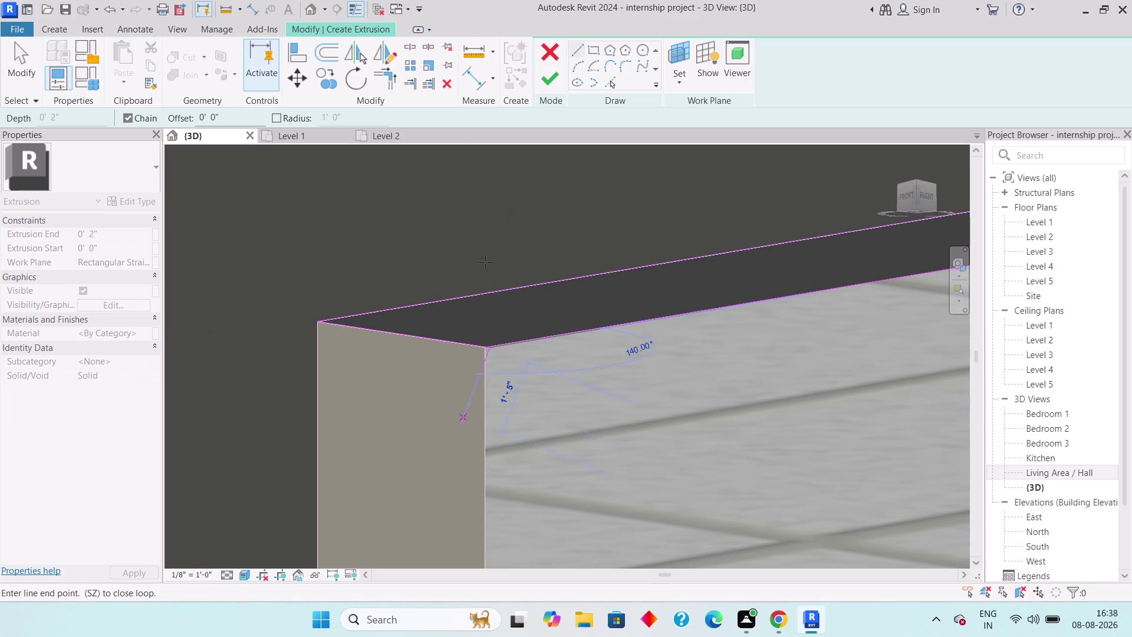
click(550, 81)
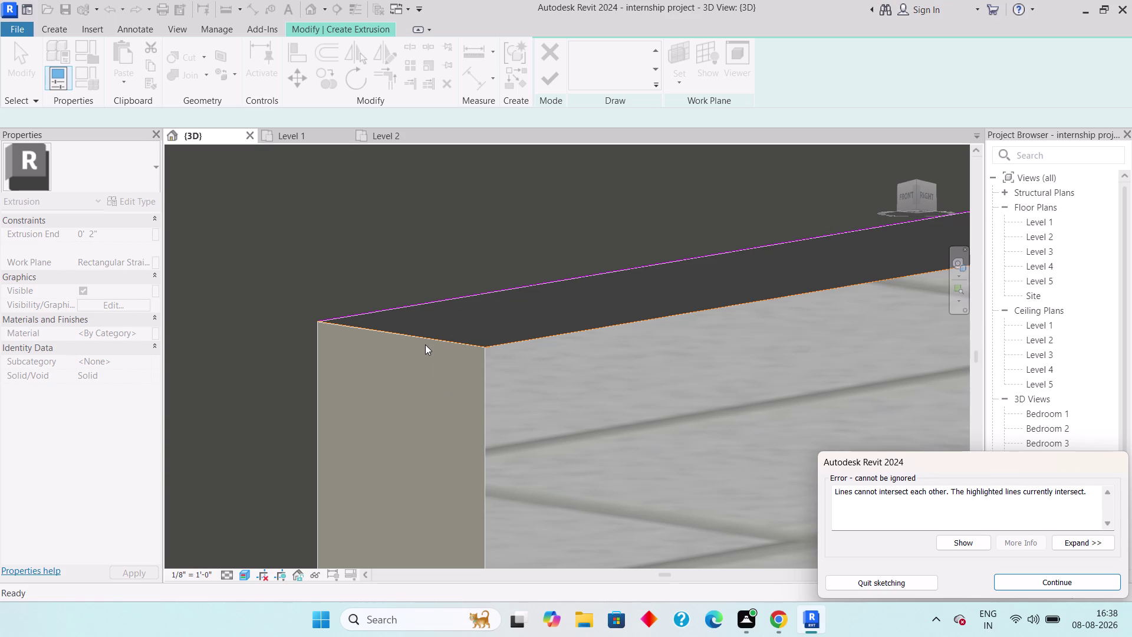
Dismiss the intersecting-lines error and trim the crossing sketch lines into a clean corner.
key(Escape)
key(Escape)
scroll(up, 3)
scroll(up, 3)
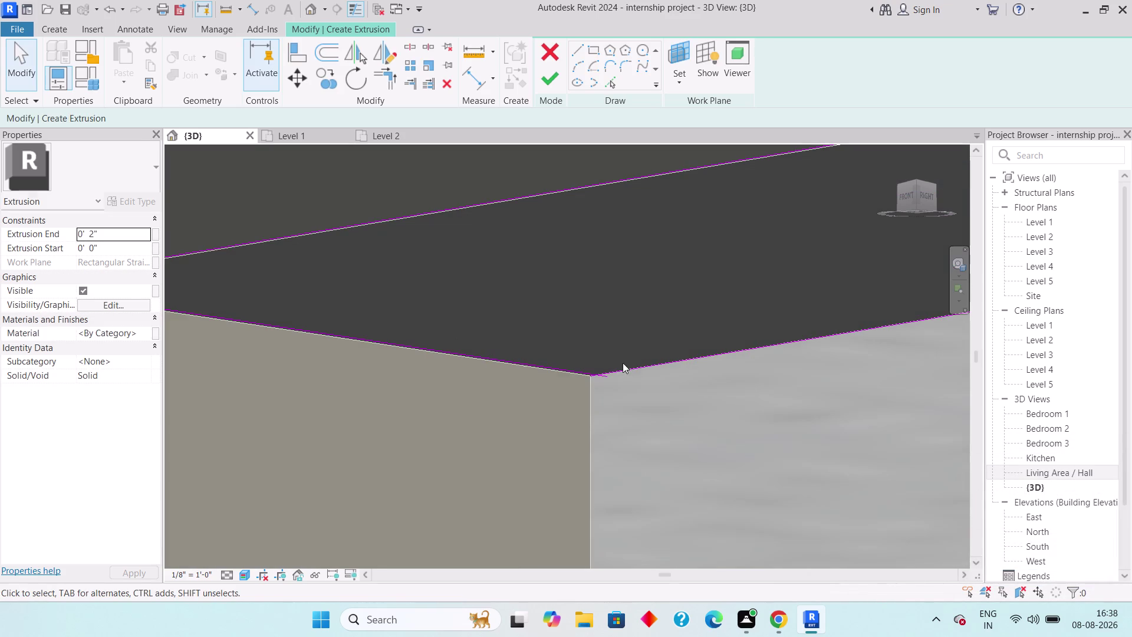
click(382, 80)
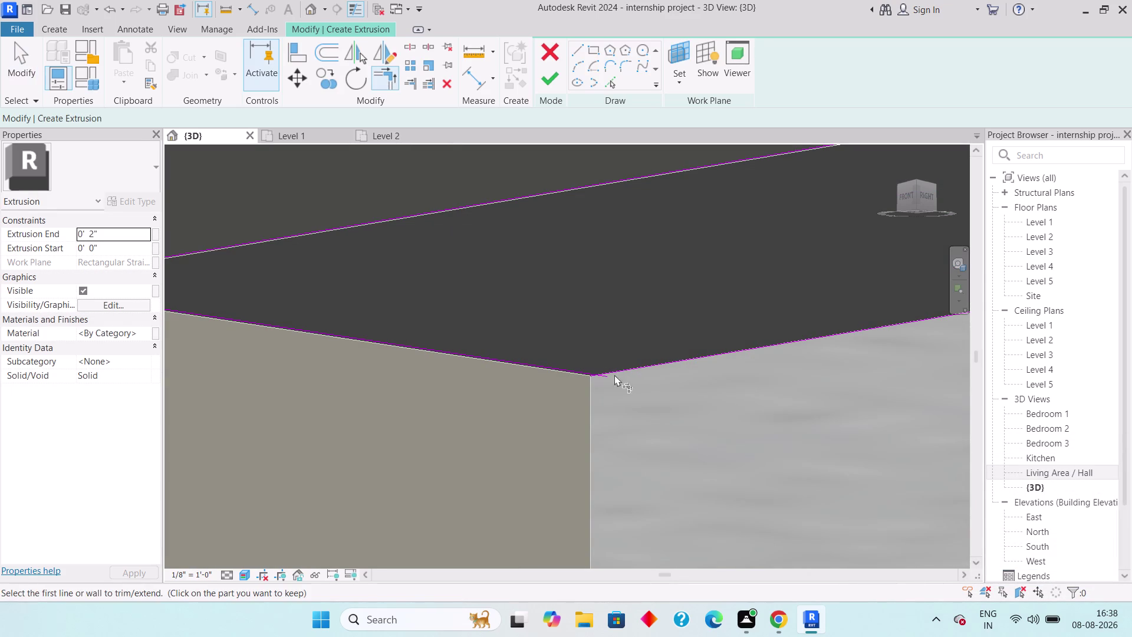
click(627, 367)
click(587, 369)
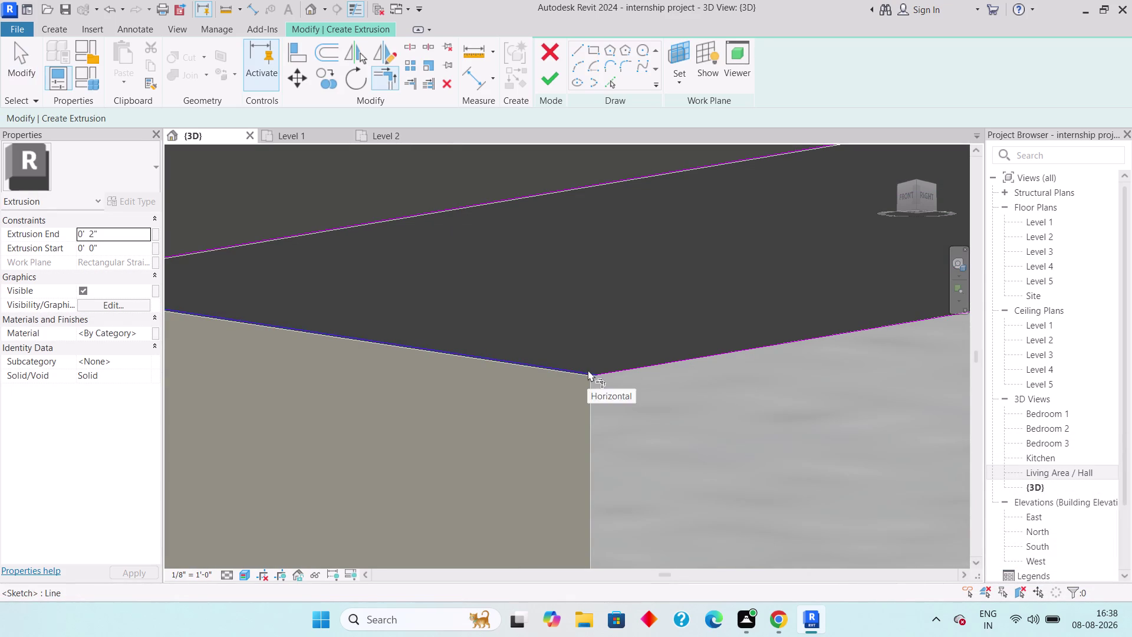
click(555, 83)
scroll(down, 3)
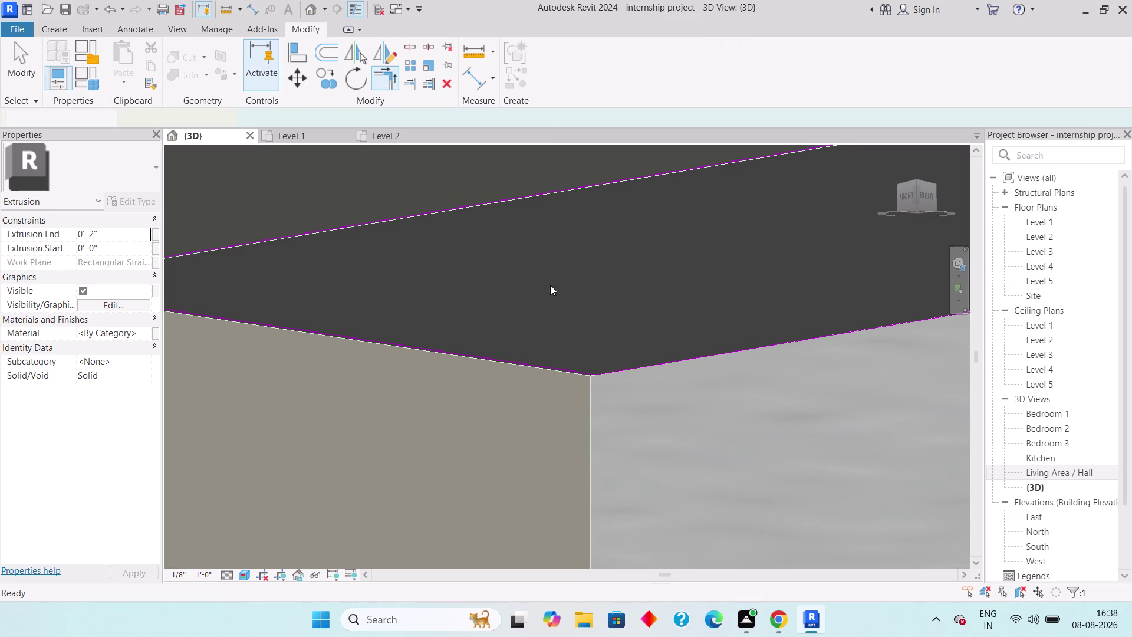
scroll(down, 3)
middle_drag(595, 369, 567, 340)
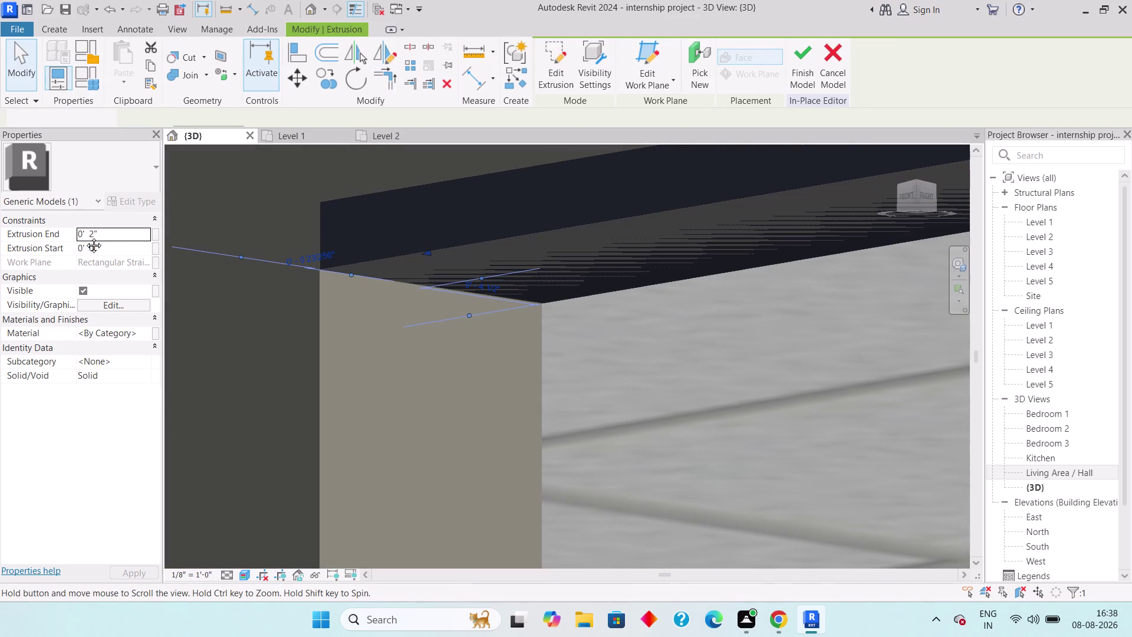
Change the extrusion end to -0' 2" so it caps the wall top.
click(92, 229)
key(Left)
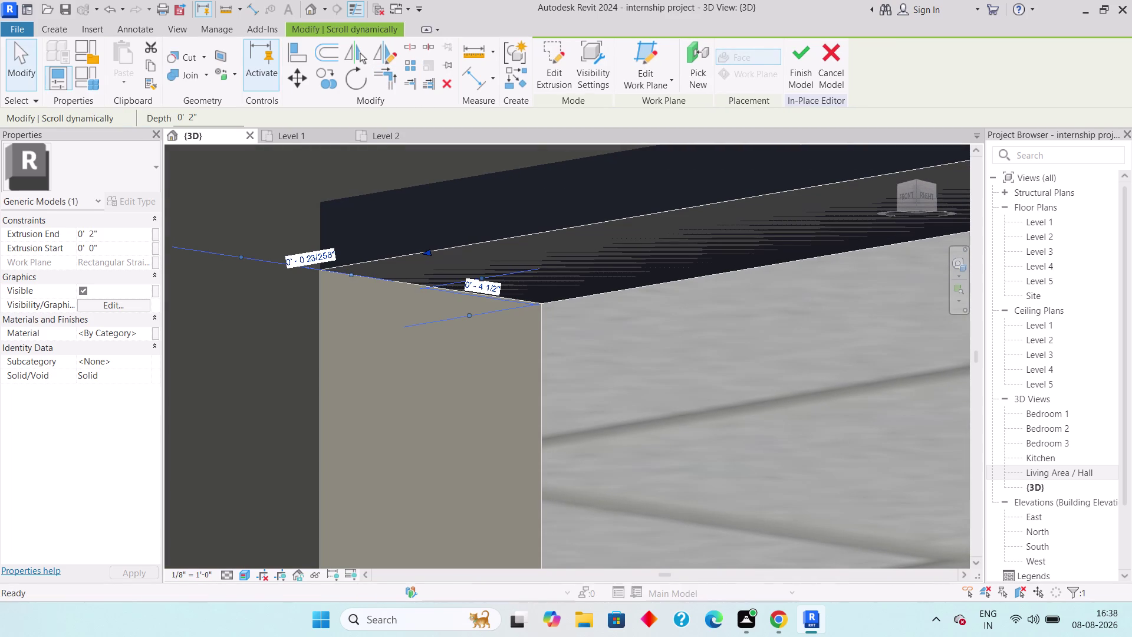
key(Left)
key(Left)
key(Left)
key(minus)
key(Return)
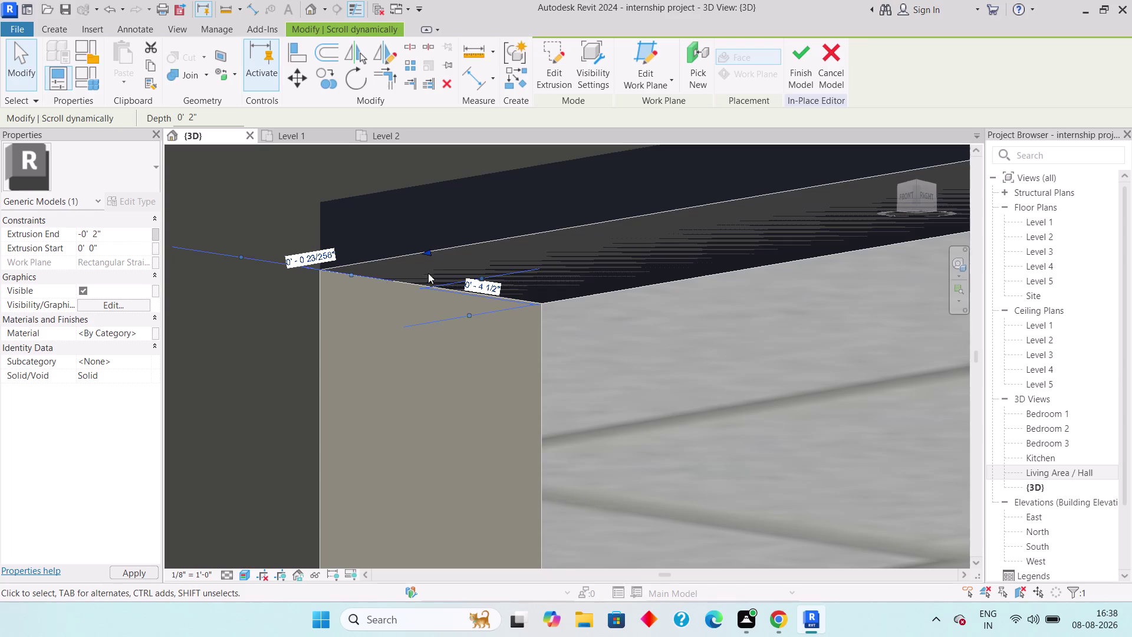
key(Escape)
scroll(down, 3)
middle_drag(780, 472, 442, 306)
scroll(down, 3)
middle_drag(725, 382, 443, 382)
middle_drag(775, 368, 583, 327)
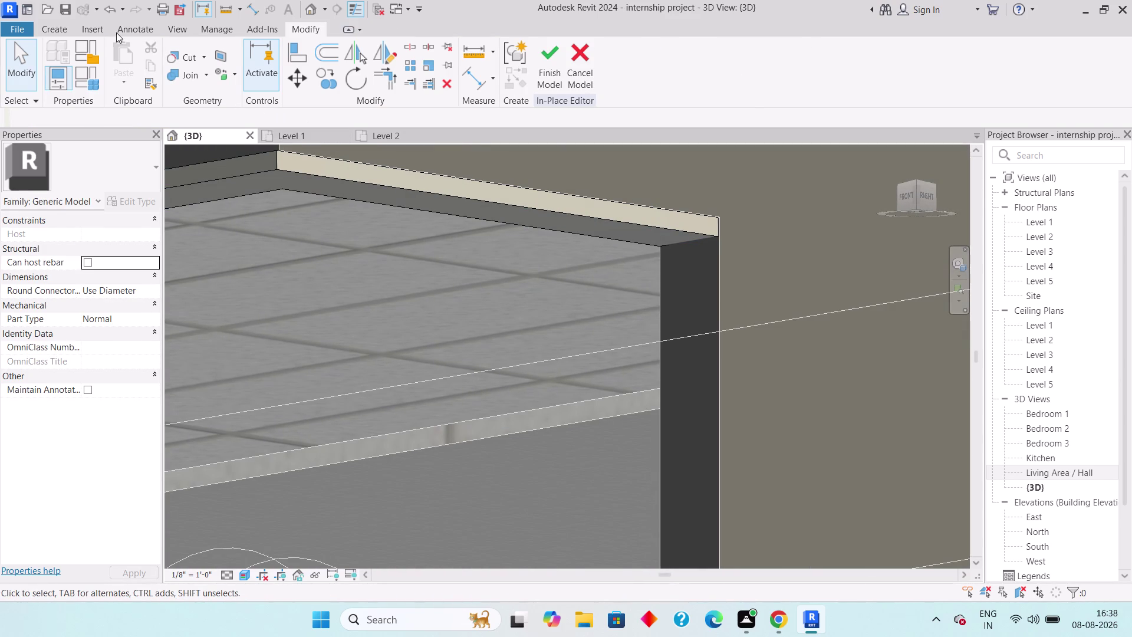
Start another extrusion on a picked wall face, using the rectangle draw tool.
click(50, 26)
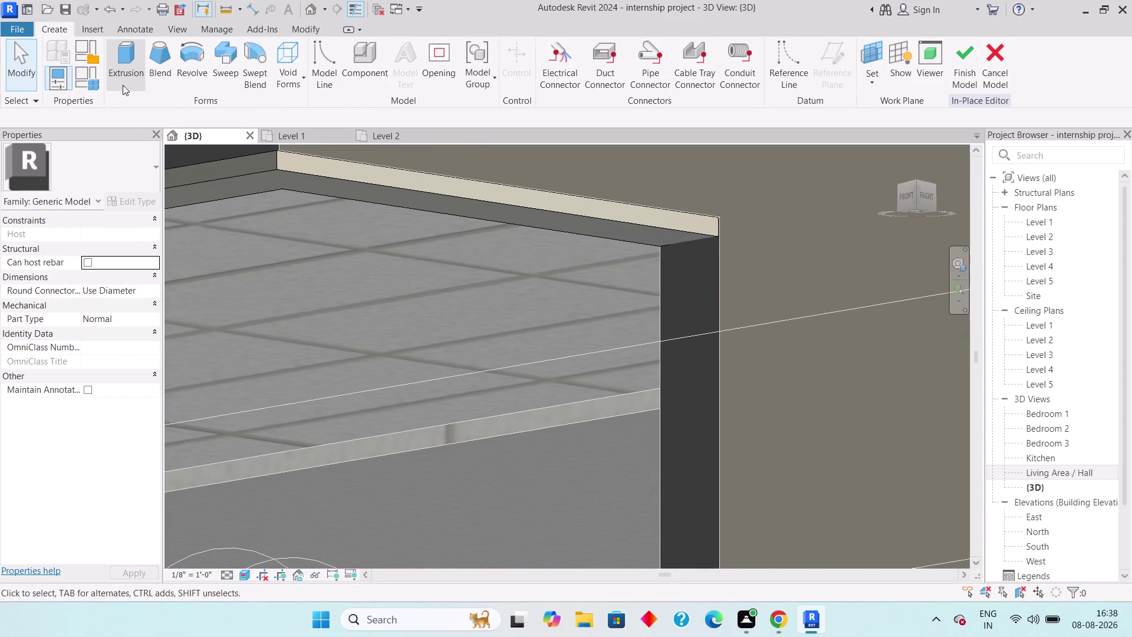
click(123, 80)
click(681, 77)
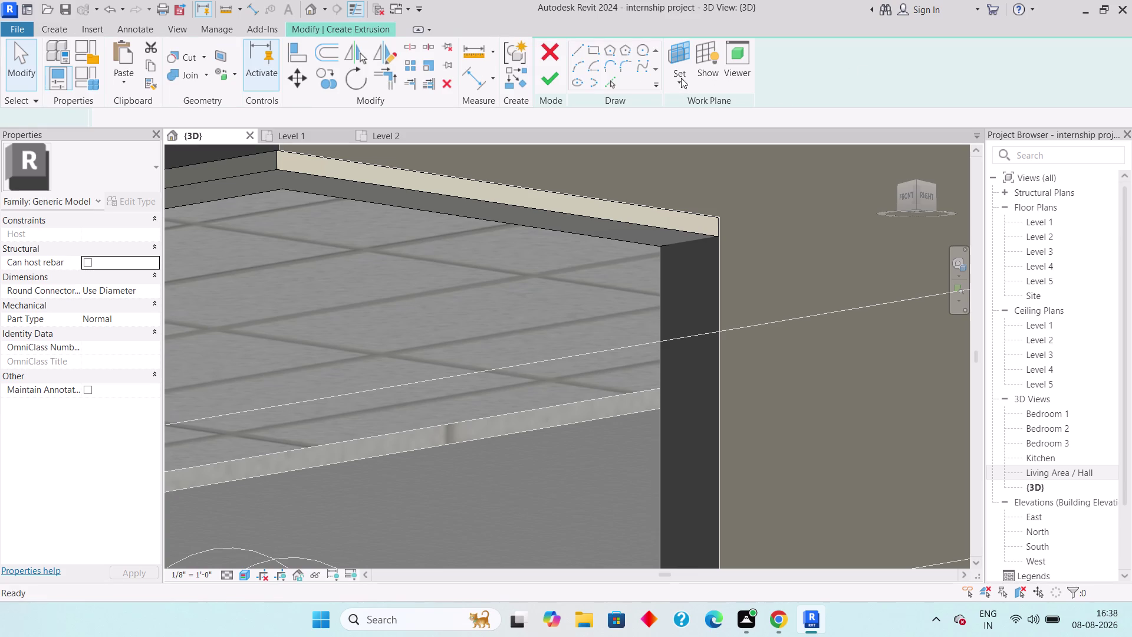
click(682, 79)
click(700, 133)
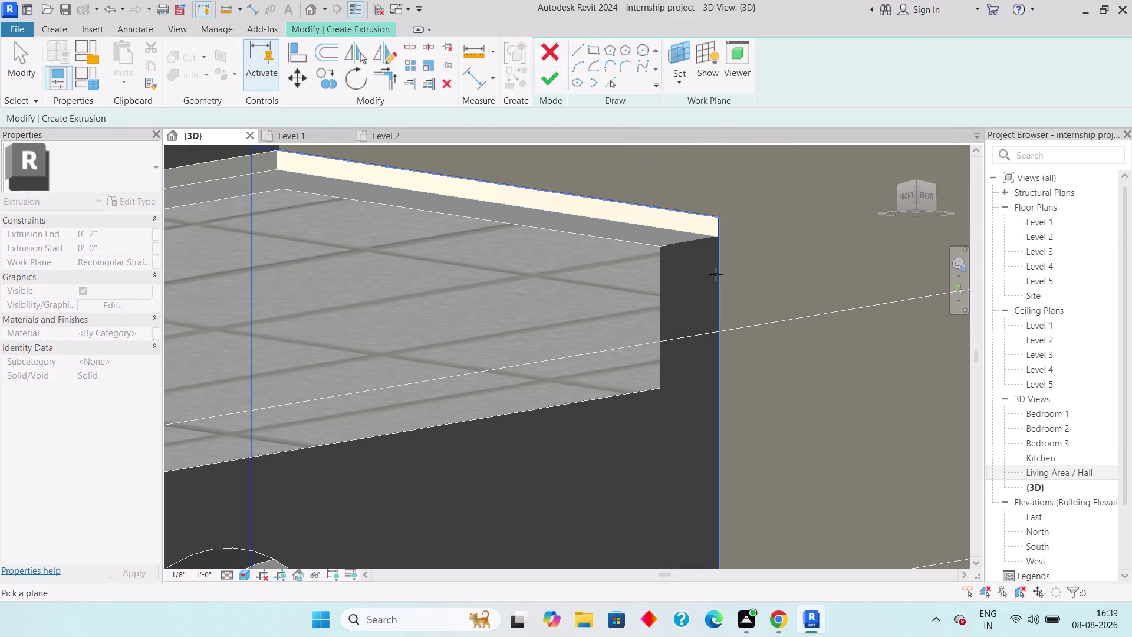
click(662, 280)
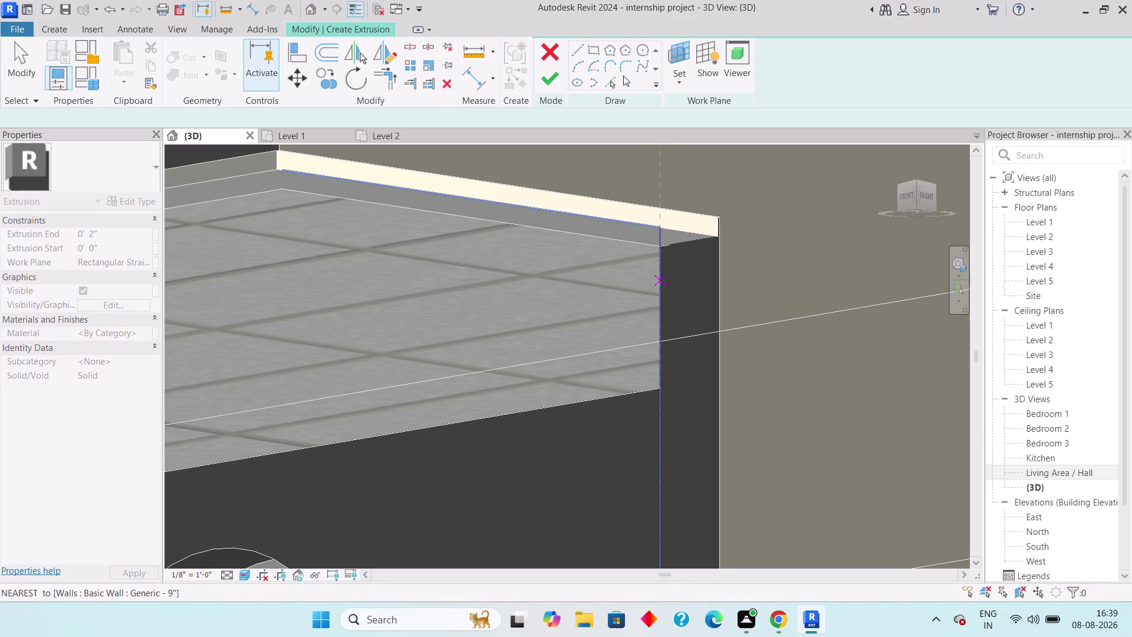
click(591, 48)
click(714, 238)
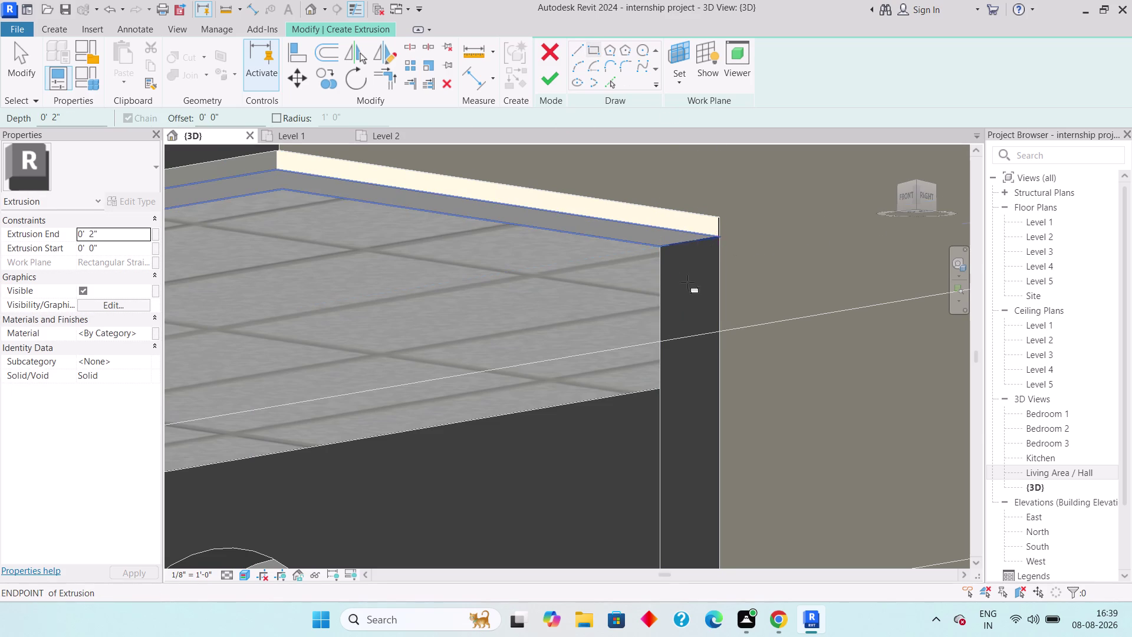
Sketch a rectangle at the corner window opening.
middle_drag(671, 343, 749, 160)
scroll(down, 3)
scroll(down, 3)
middle_drag(708, 427, 751, 288)
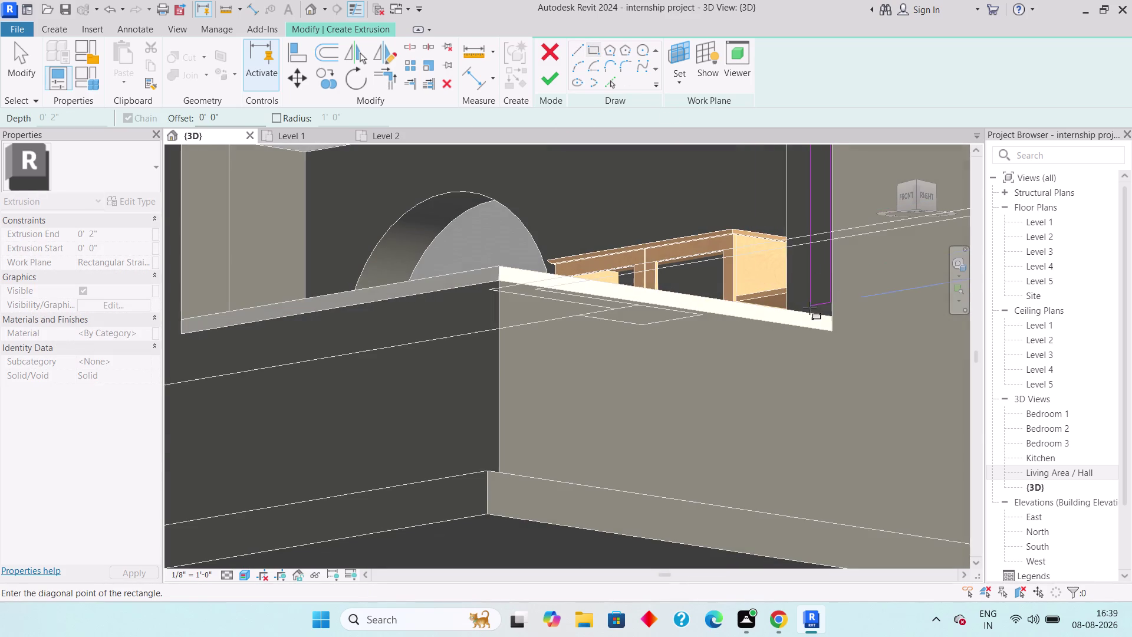
scroll(down, 3)
middle_drag(810, 217, 810, 265)
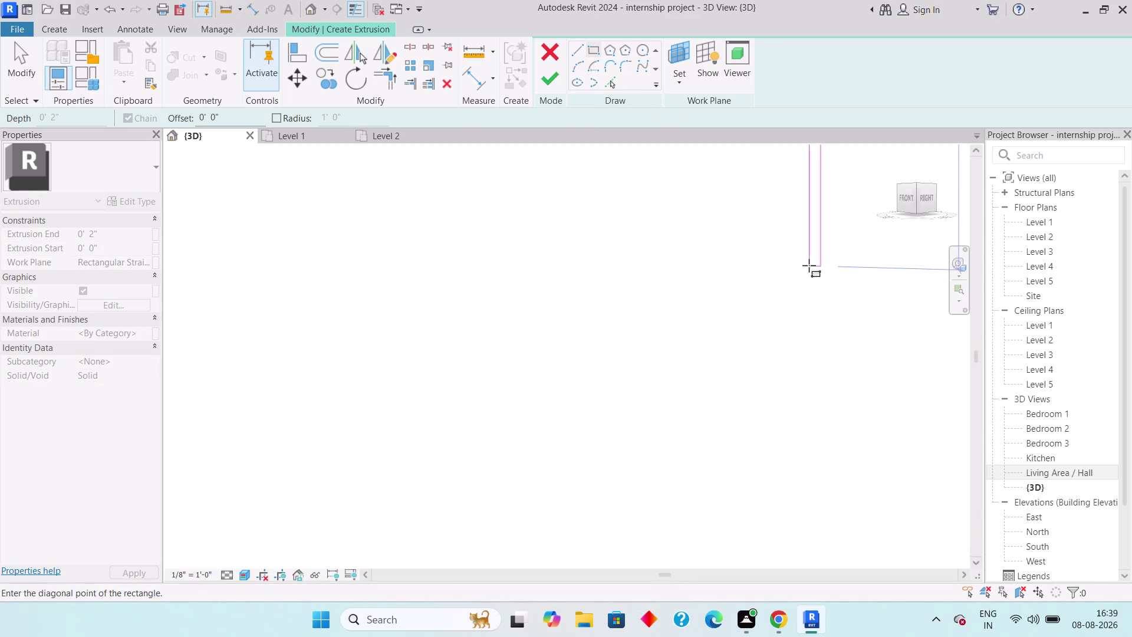
scroll(down, 3)
middle_drag(765, 287, 735, 376)
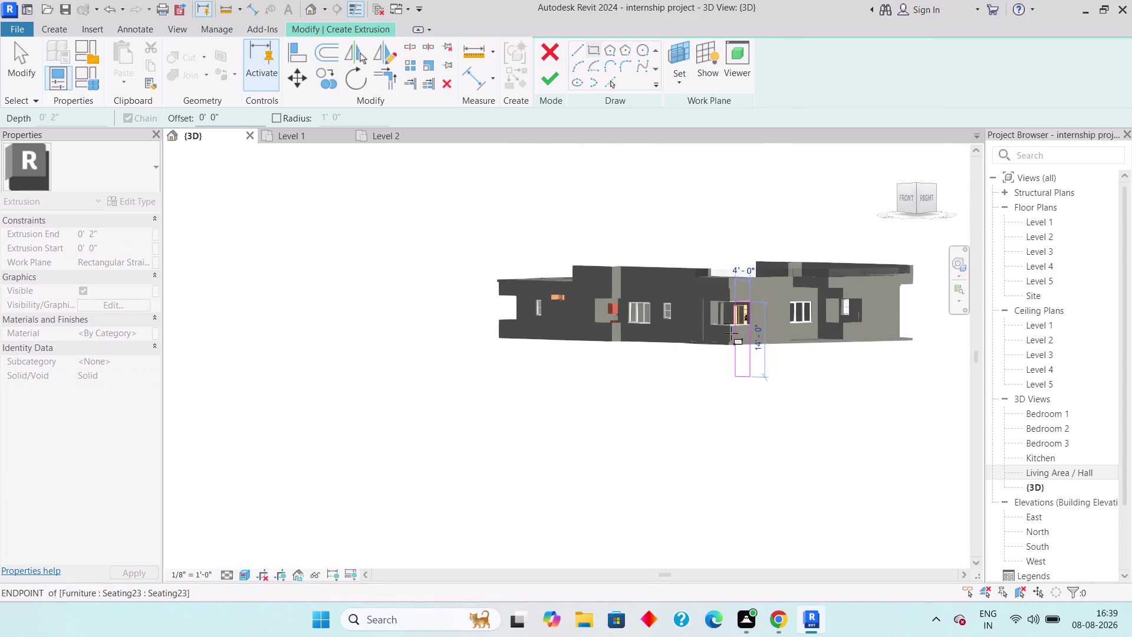
middle_drag(749, 306, 745, 325)
scroll(up, 3)
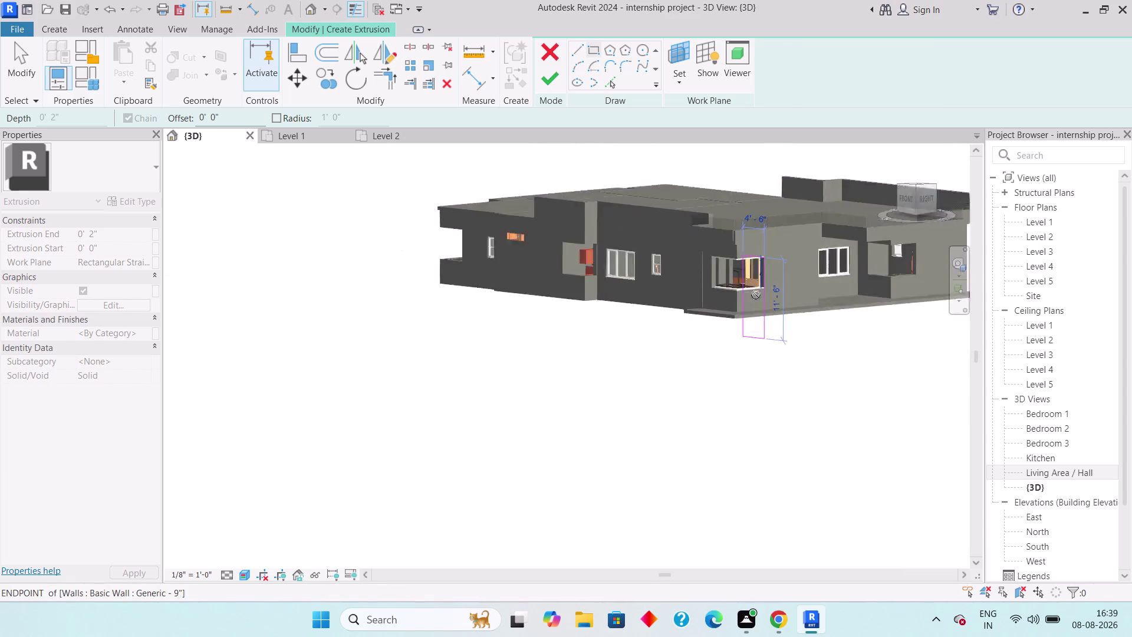
scroll(up, 3)
middle_drag(749, 237, 743, 353)
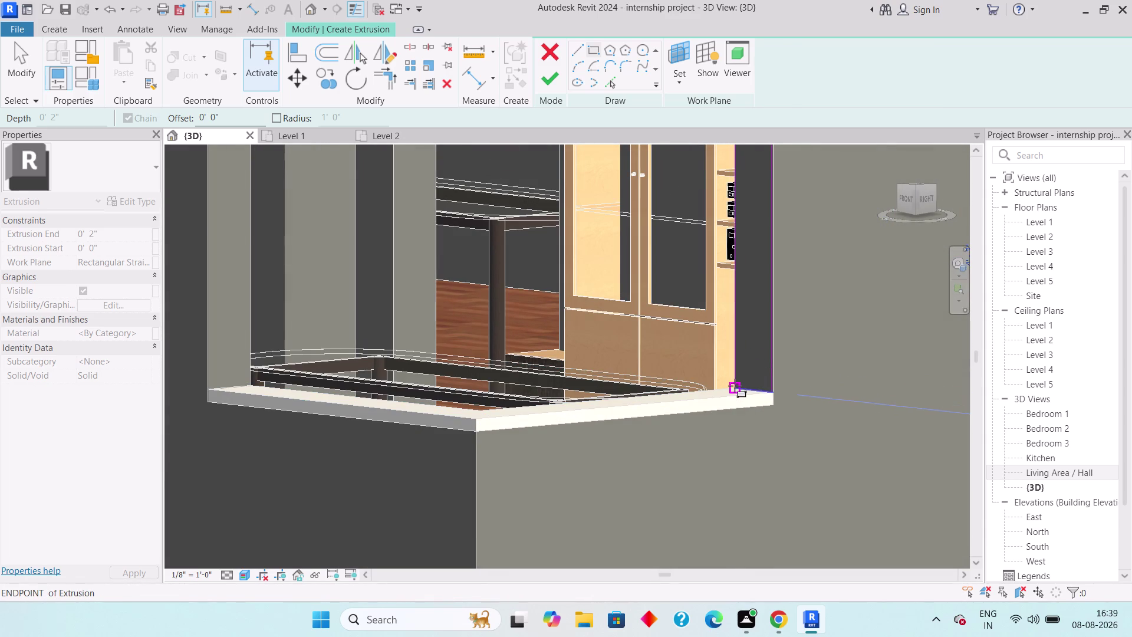
click(735, 386)
scroll(down, 3)
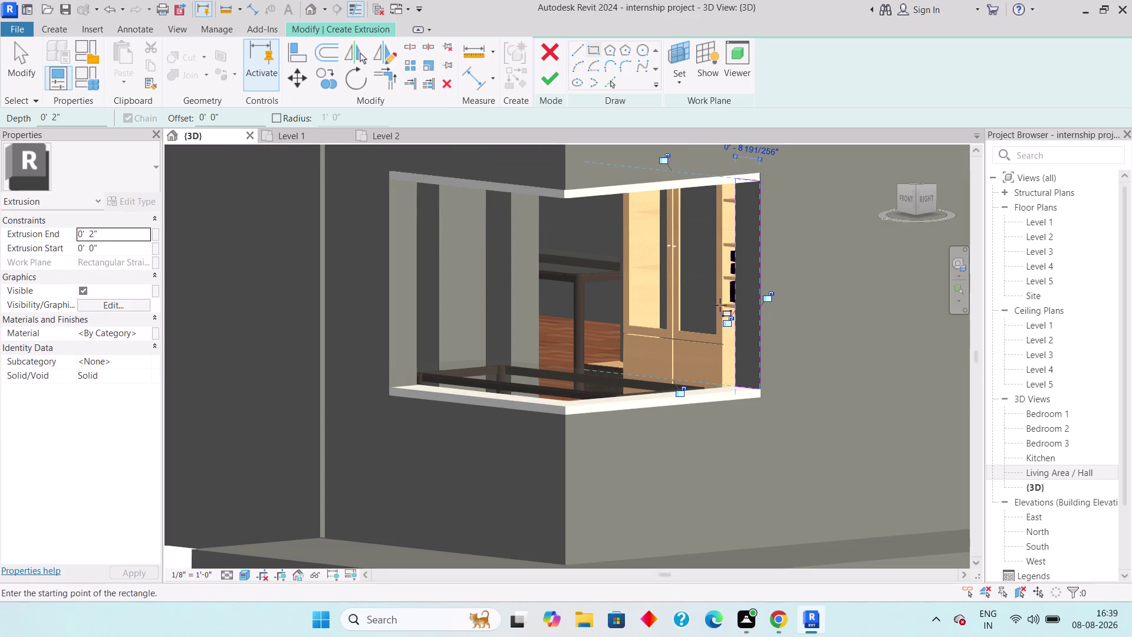
click(102, 231)
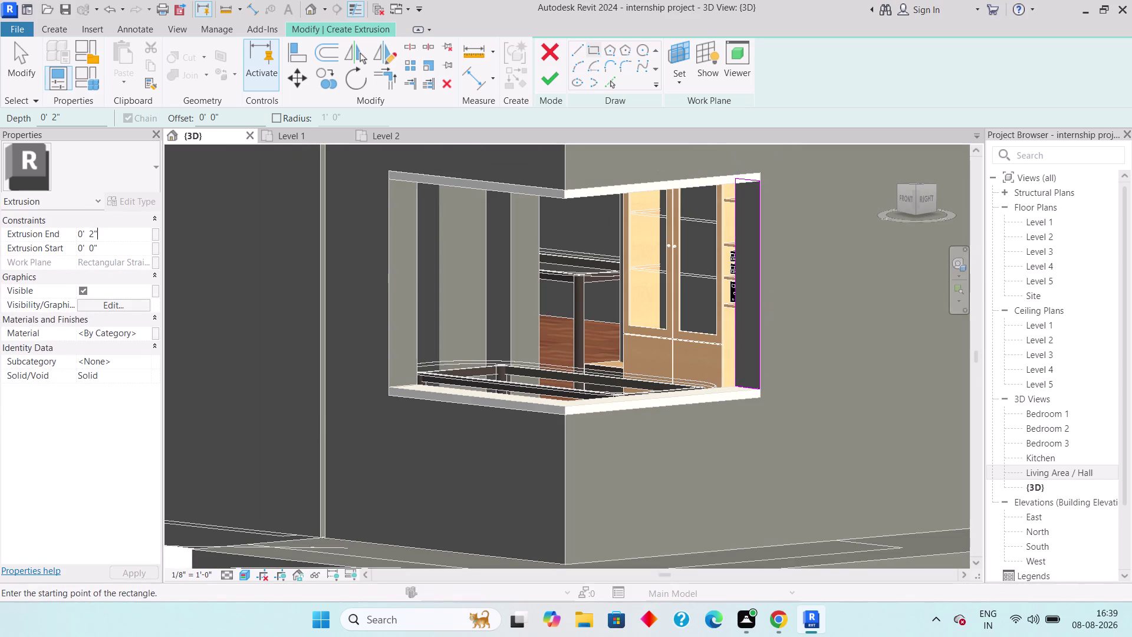
Set the extrusion end to -0' 2" and finish the extrusion.
key(Left)
key(Left)
key(Left)
key(Left)
key(Left)
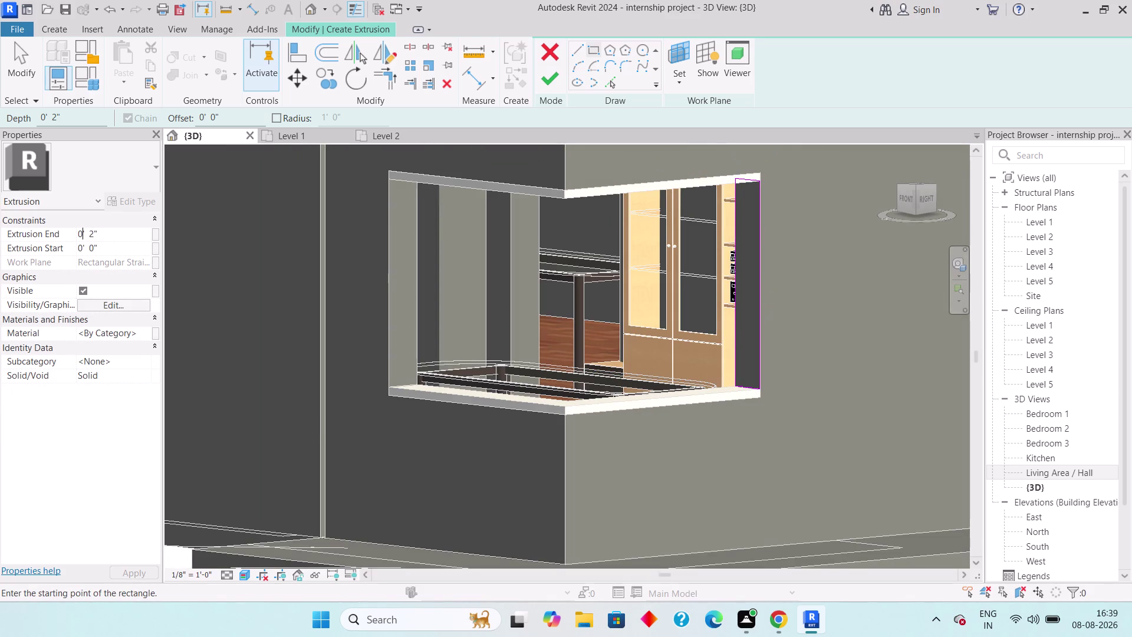
key(Left)
key(minus)
key(Return)
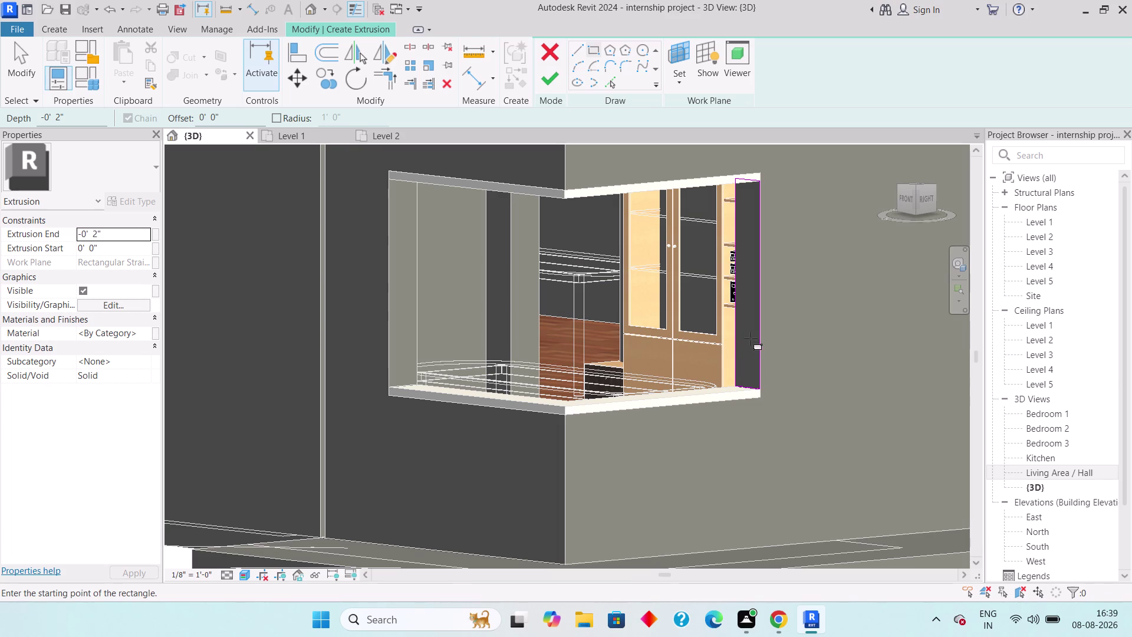
click(557, 82)
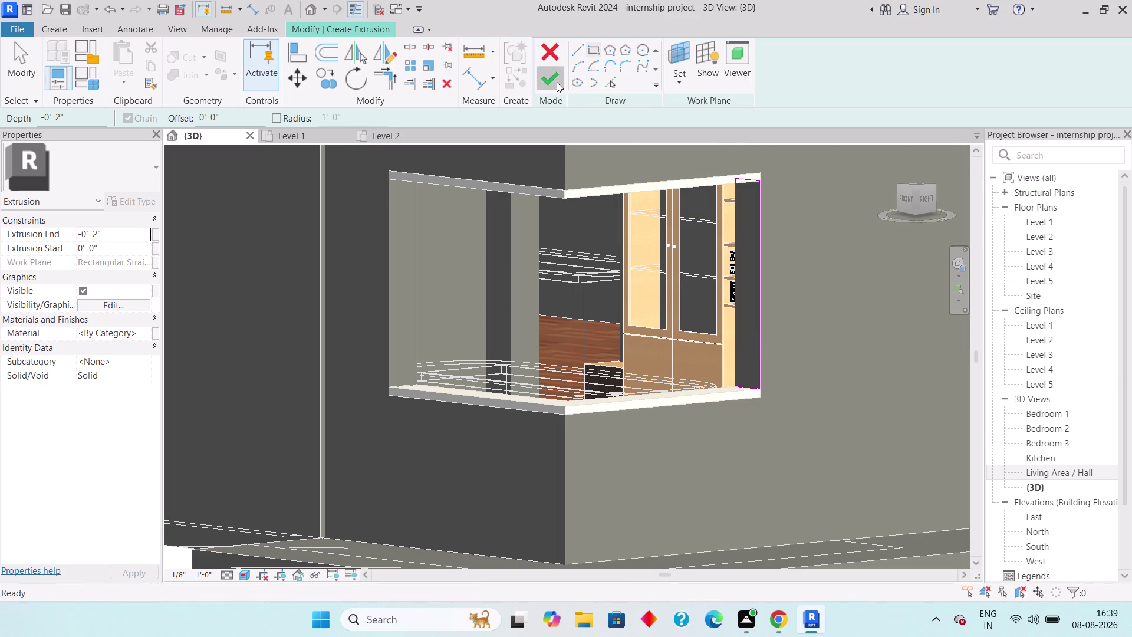
key(Escape)
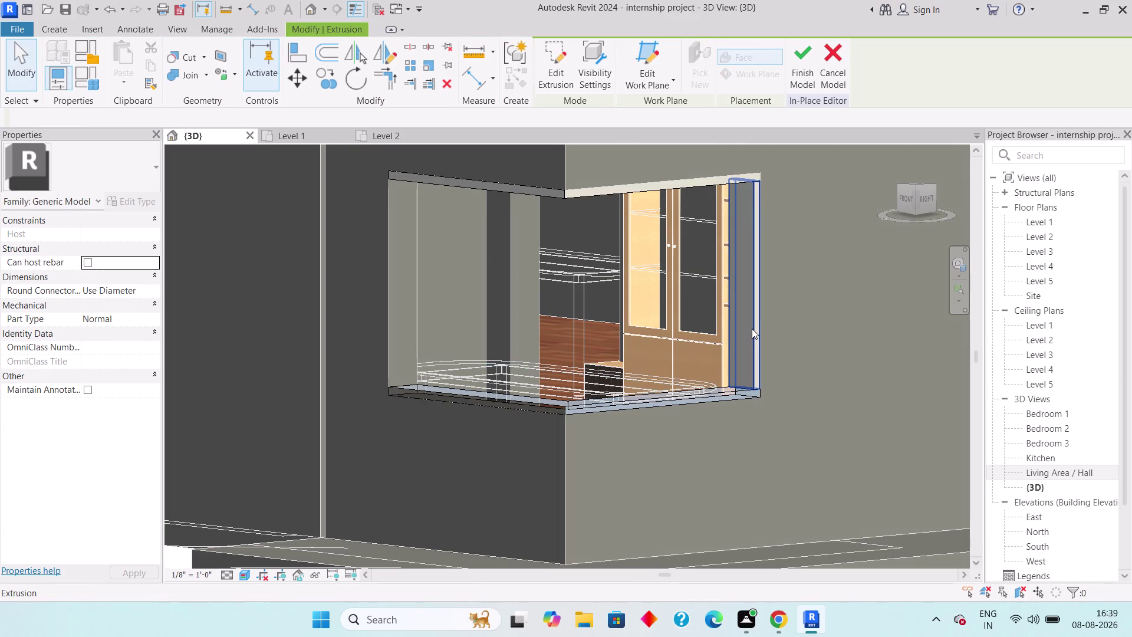
Deselect the finished extrusion and orbit up to the corner of the arched upper wall.
scroll(down, 3)
key(Escape)
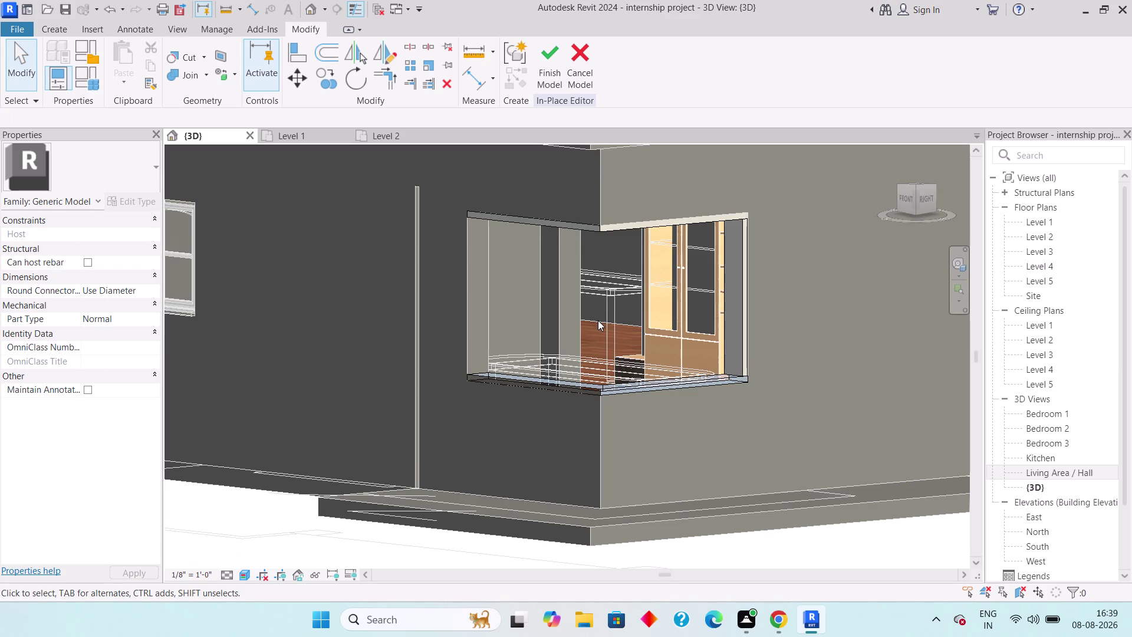
middle_drag(609, 298, 600, 312)
middle_drag(684, 285, 555, 521)
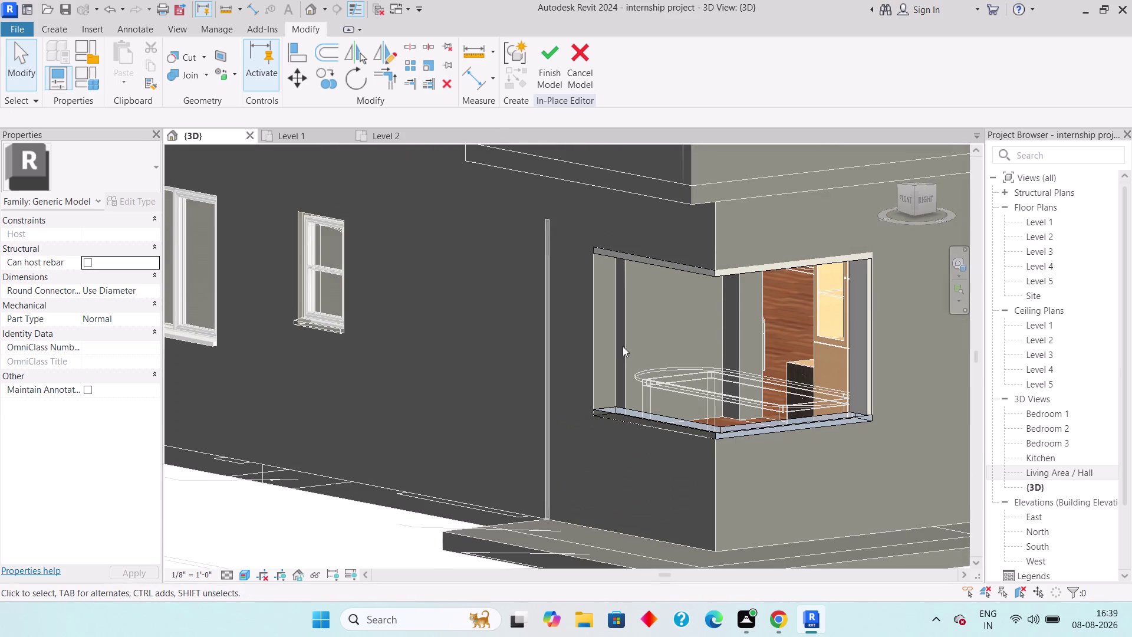
scroll(up, 3)
middle_drag(616, 344, 601, 420)
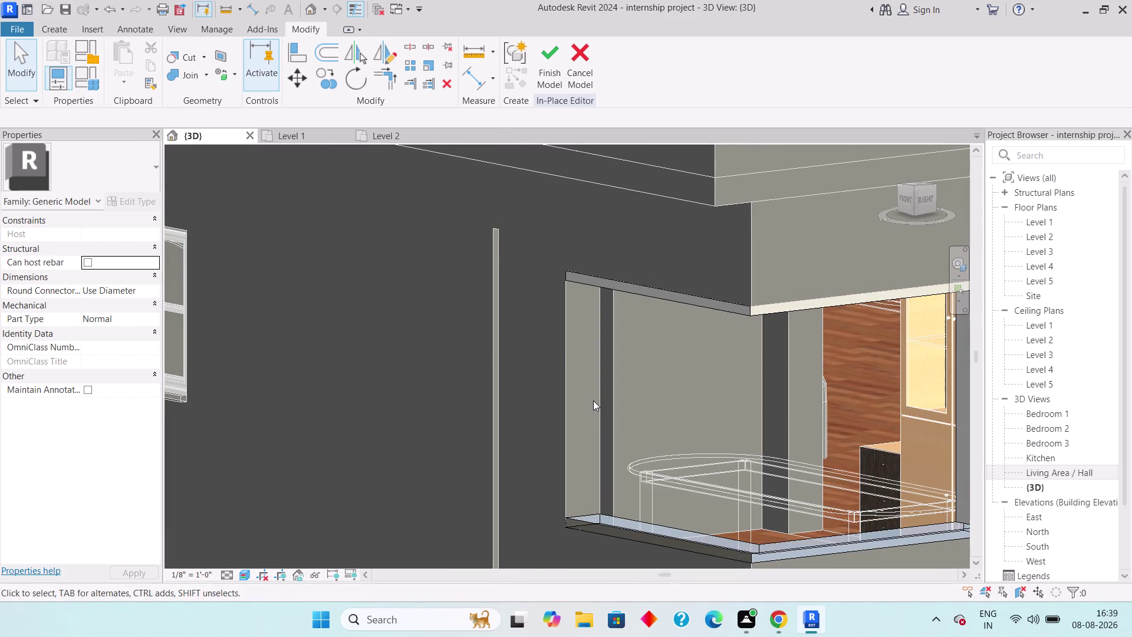
middle_drag(586, 383, 586, 360)
scroll(down, 3)
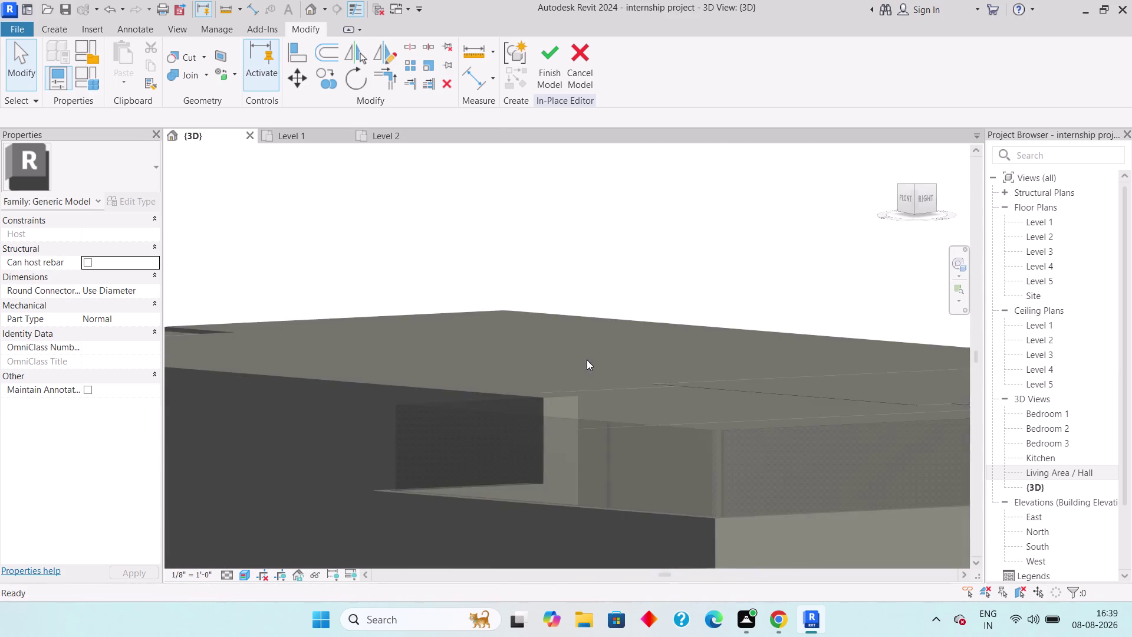
middle_drag(608, 458, 596, 211)
middle_drag(598, 394, 591, 365)
middle_drag(604, 423, 575, 197)
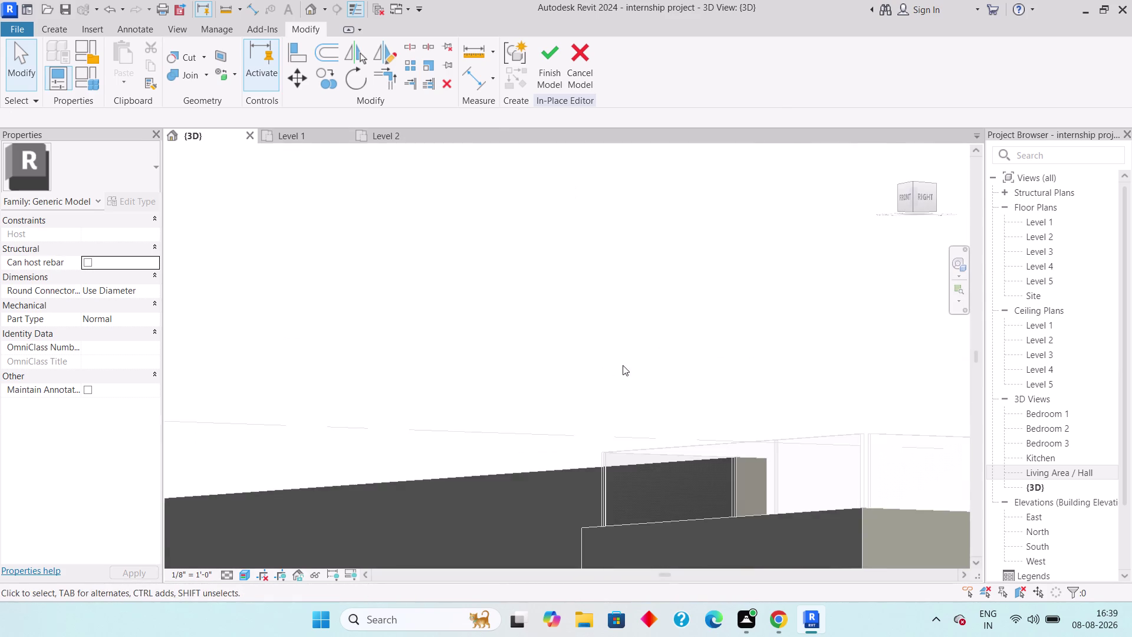
middle_drag(628, 463, 608, 253)
middle_drag(663, 409, 637, 210)
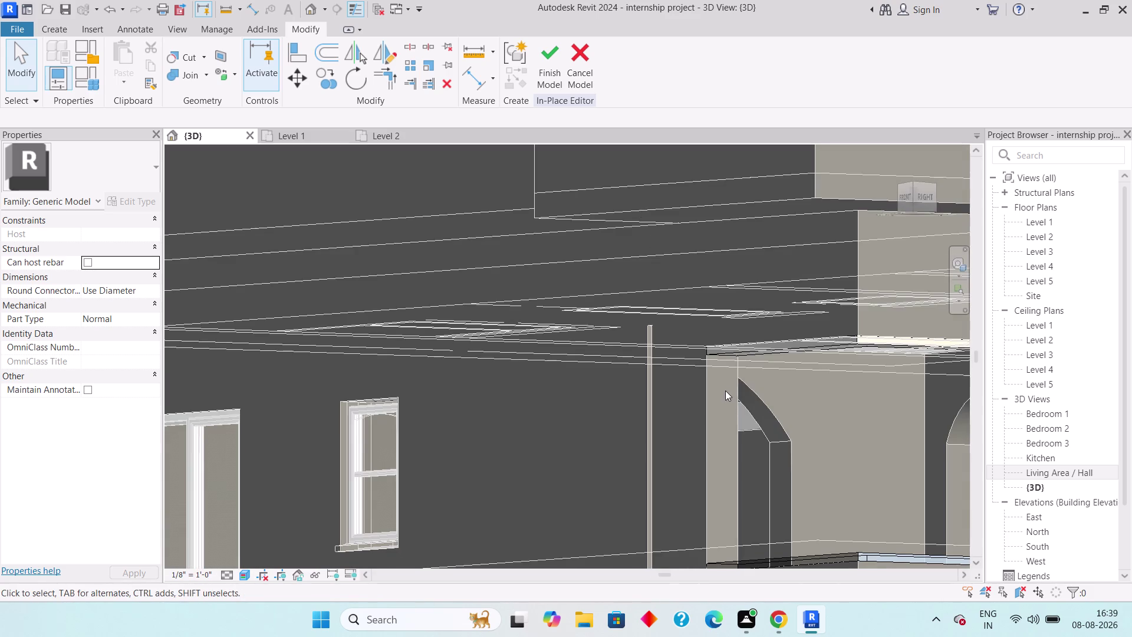
middle_drag(725, 376, 726, 368)
middle_drag(733, 378, 698, 256)
scroll(up, 3)
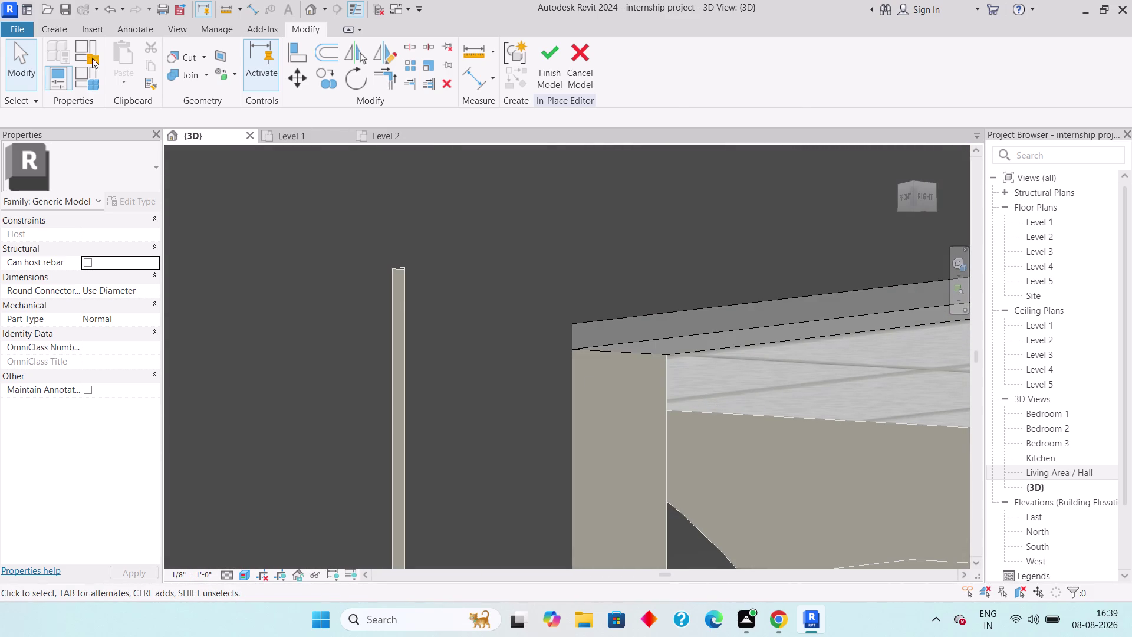
Start a new extrusion with the picked wall face as its work plane.
click(57, 25)
click(115, 53)
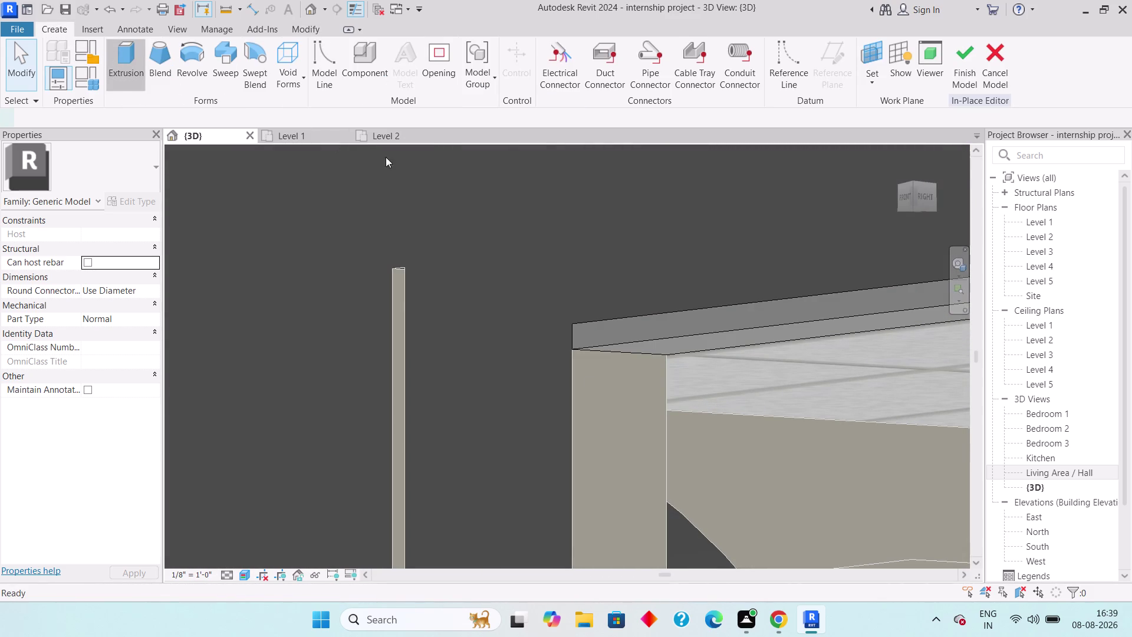
click(679, 76)
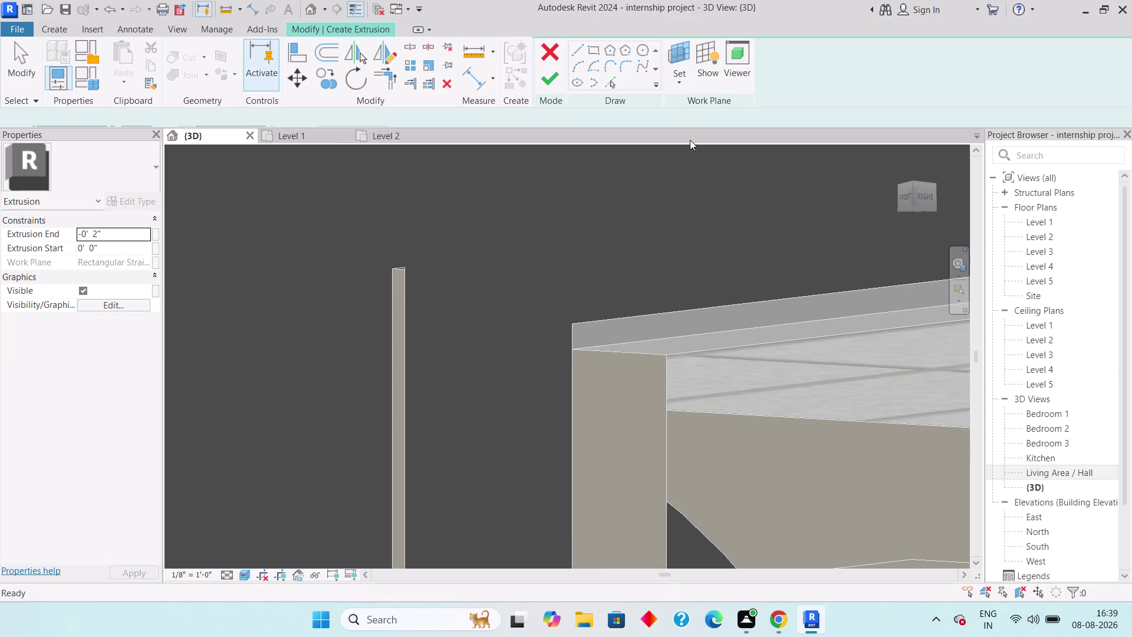
click(682, 78)
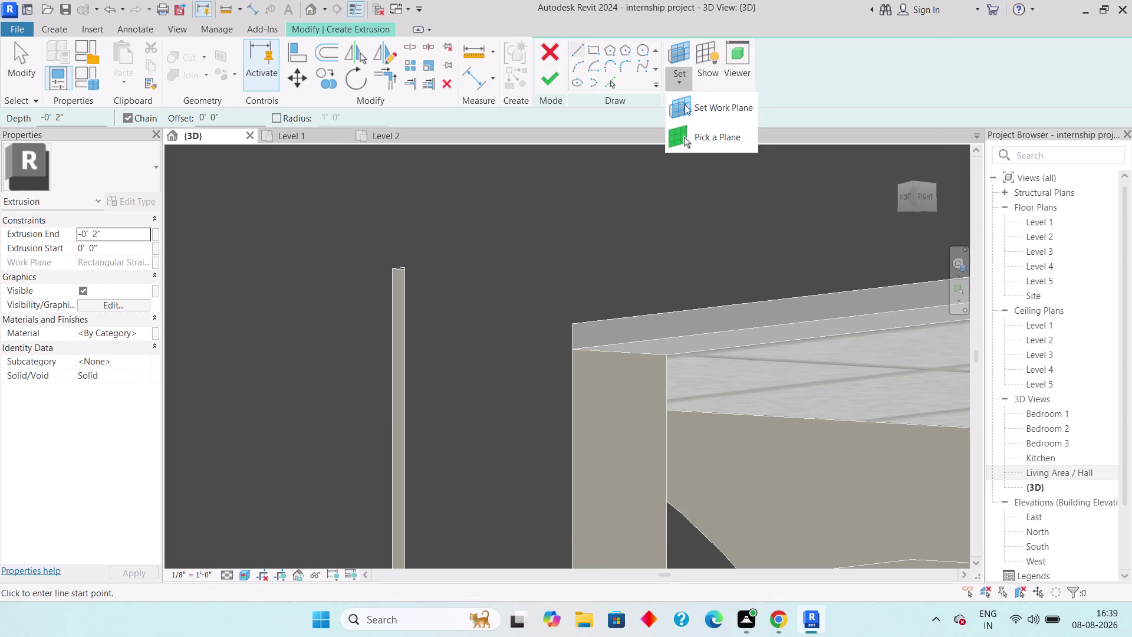
click(693, 131)
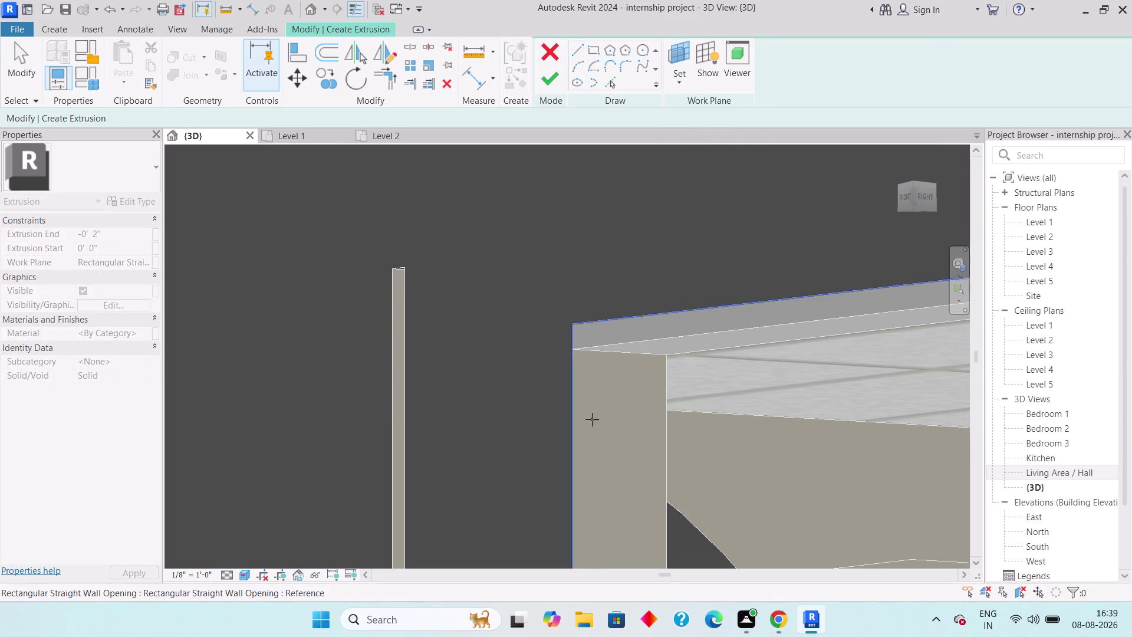
click(663, 387)
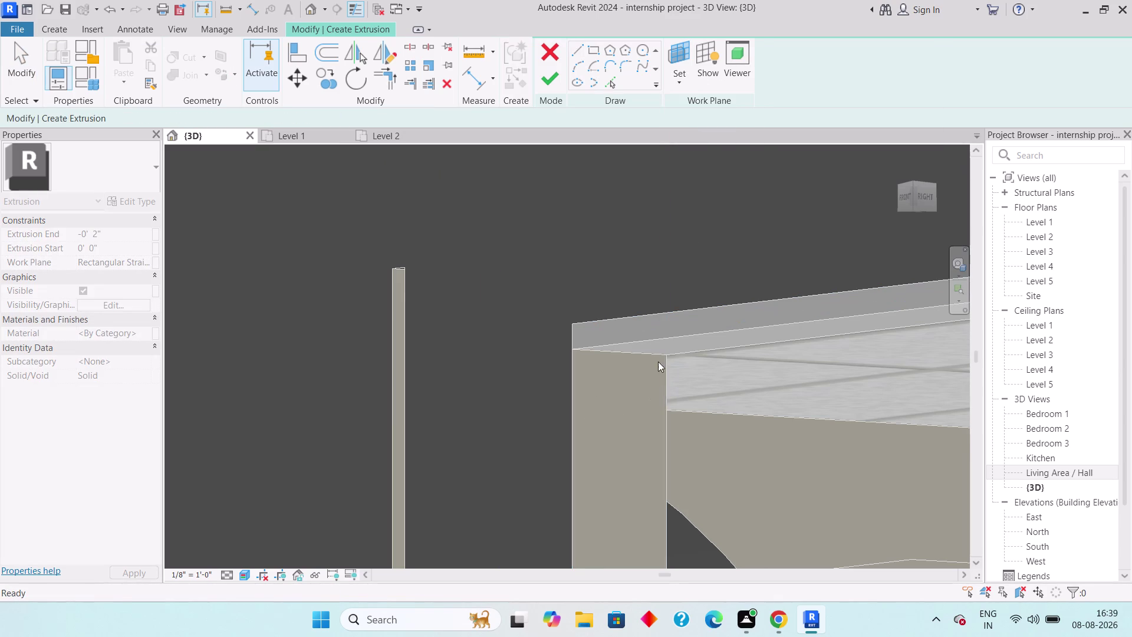
Begin a rectangle at the opening's bottom edge, orbiting toward the arched opening.
click(594, 51)
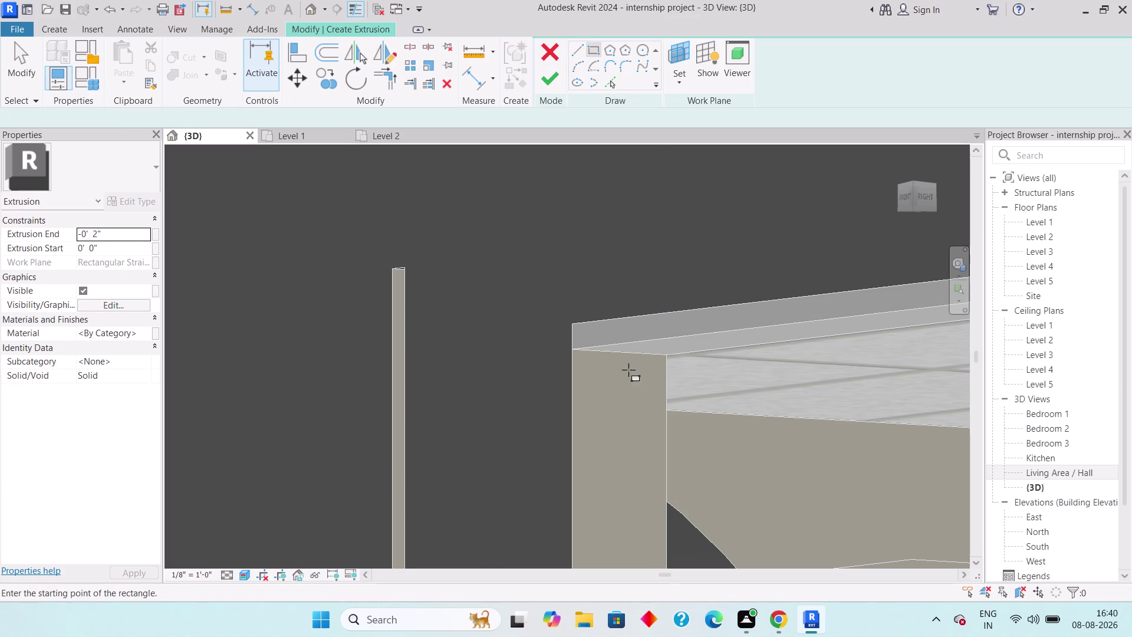
click(574, 350)
middle_drag(599, 414, 620, 219)
scroll(down, 3)
scroll(down, 3)
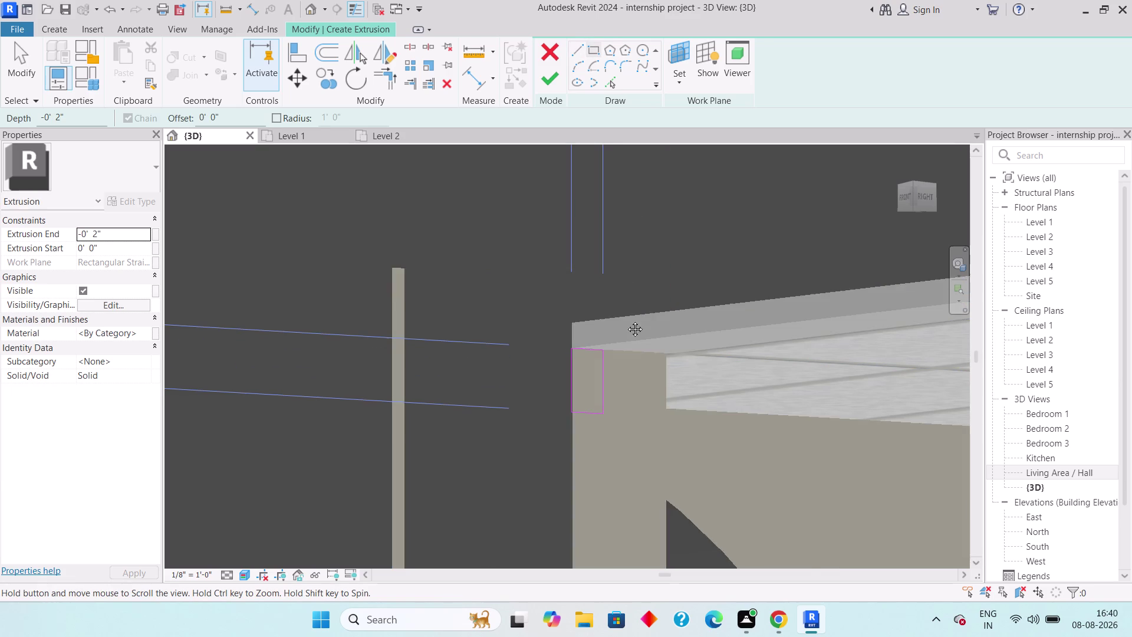
middle_drag(645, 385, 621, 260)
middle_drag(624, 257, 624, 261)
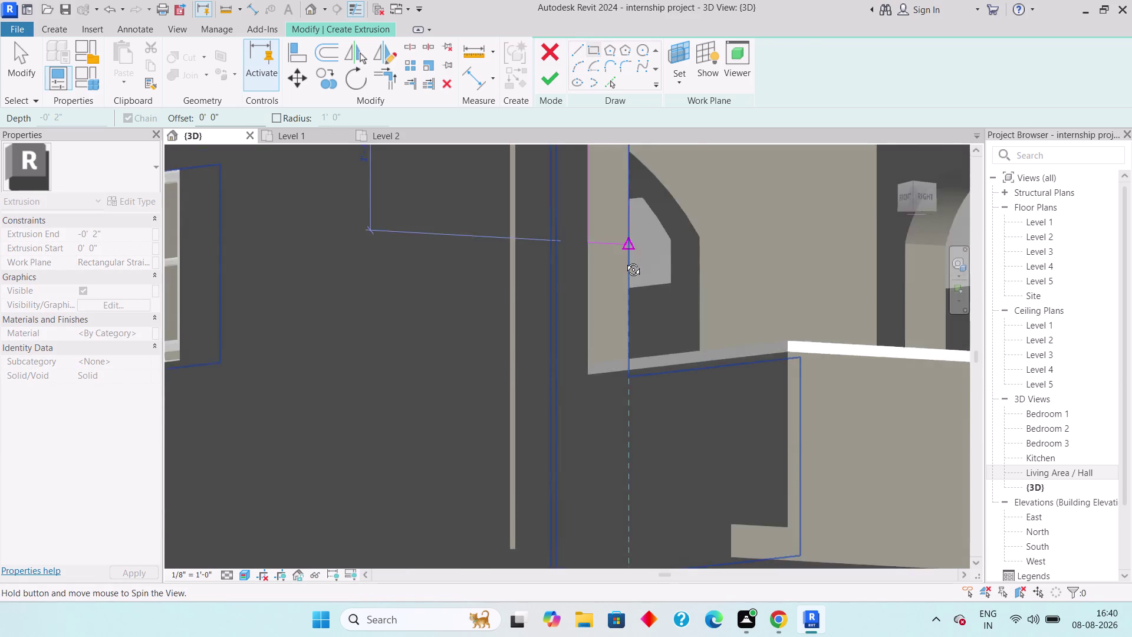
middle_drag(624, 260, 632, 320)
scroll(down, 3)
middle_drag(616, 242, 635, 393)
scroll(down, 3)
scroll(down, 3)
middle_drag(620, 292, 620, 459)
middle_drag(559, 220, 560, 438)
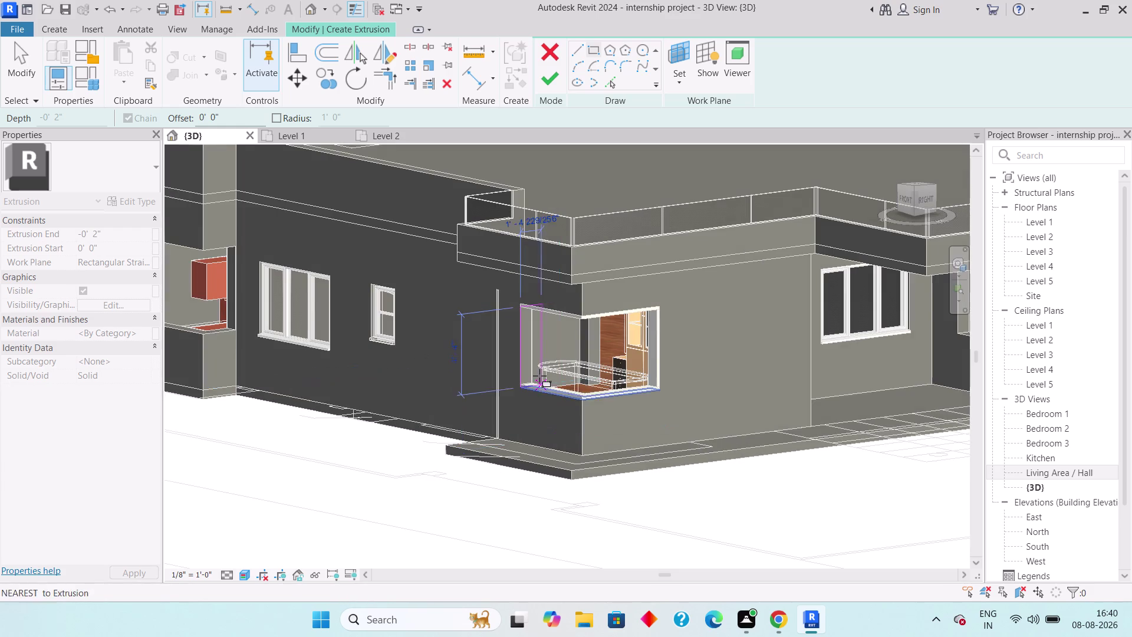
scroll(up, 3)
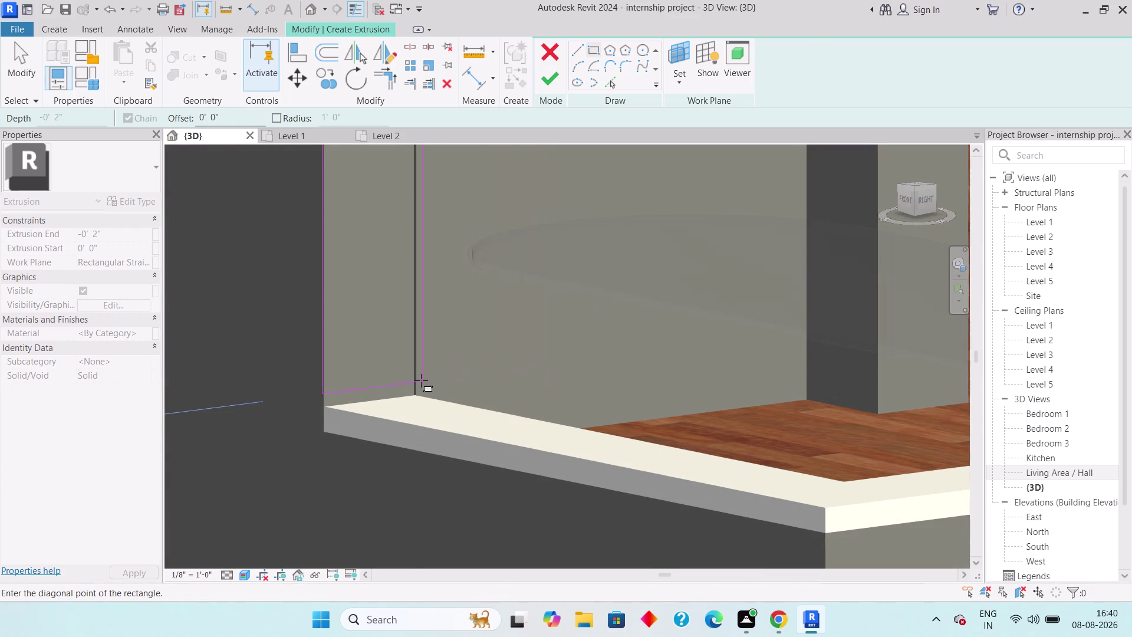
Complete the rectangle, finish the 2-inch ledge extrusion, and deselect it.
click(413, 394)
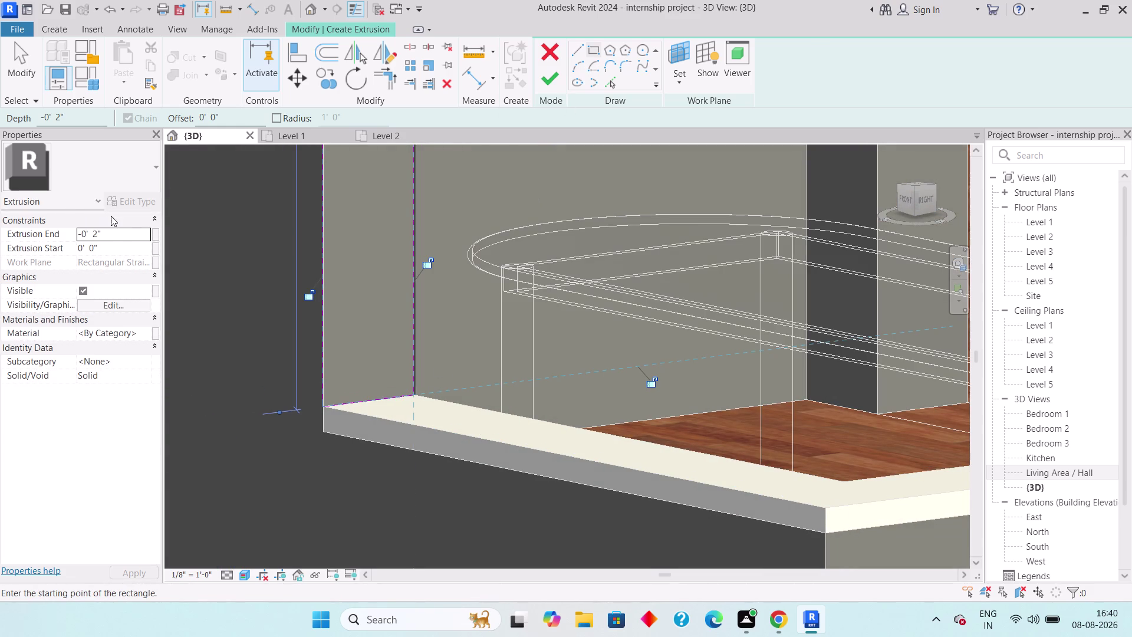
click(551, 75)
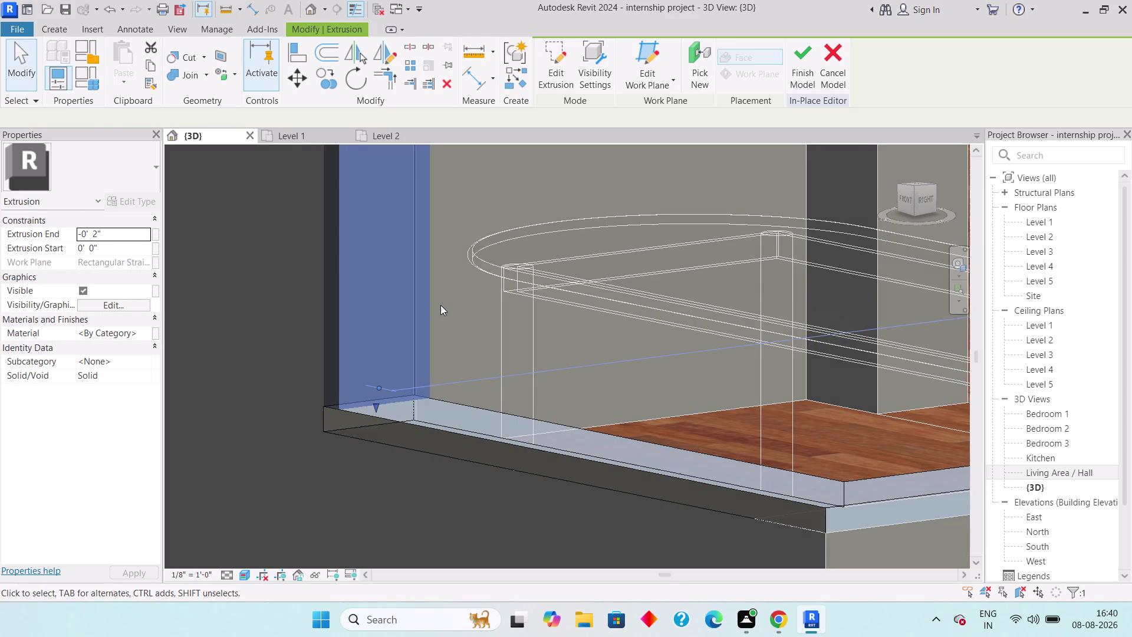
key(Escape)
key(Escape)
Deselect the ledge and pan along the front wall past the first opening.
key(Escape)
scroll(down, 3)
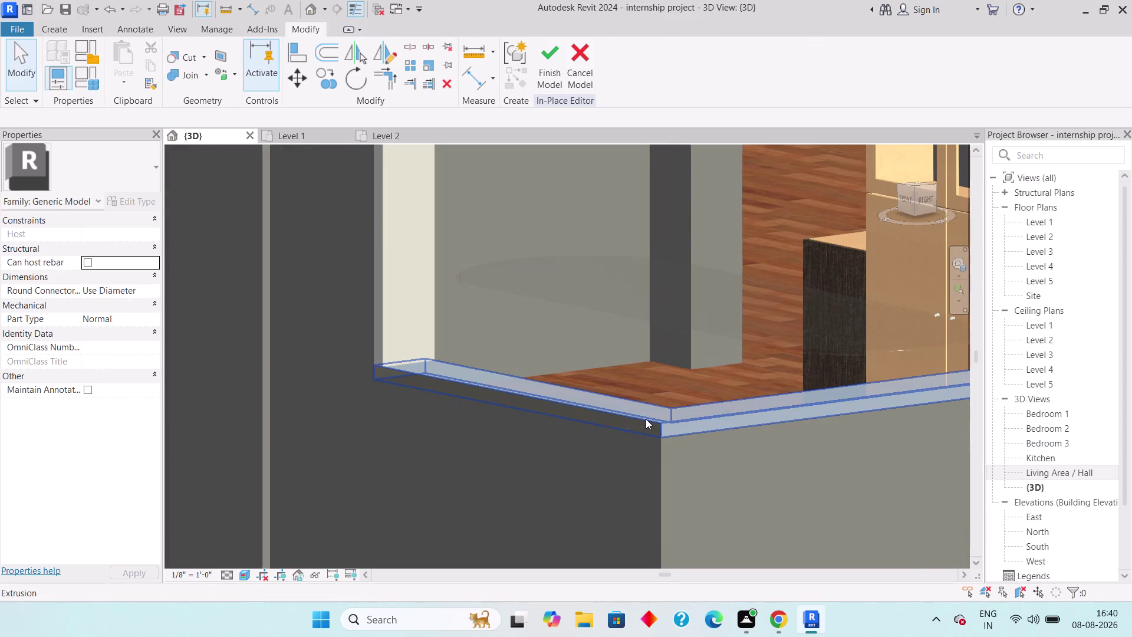
middle_drag(647, 418, 523, 413)
scroll(down, 3)
scroll(down, 3)
middle_drag(633, 438, 409, 445)
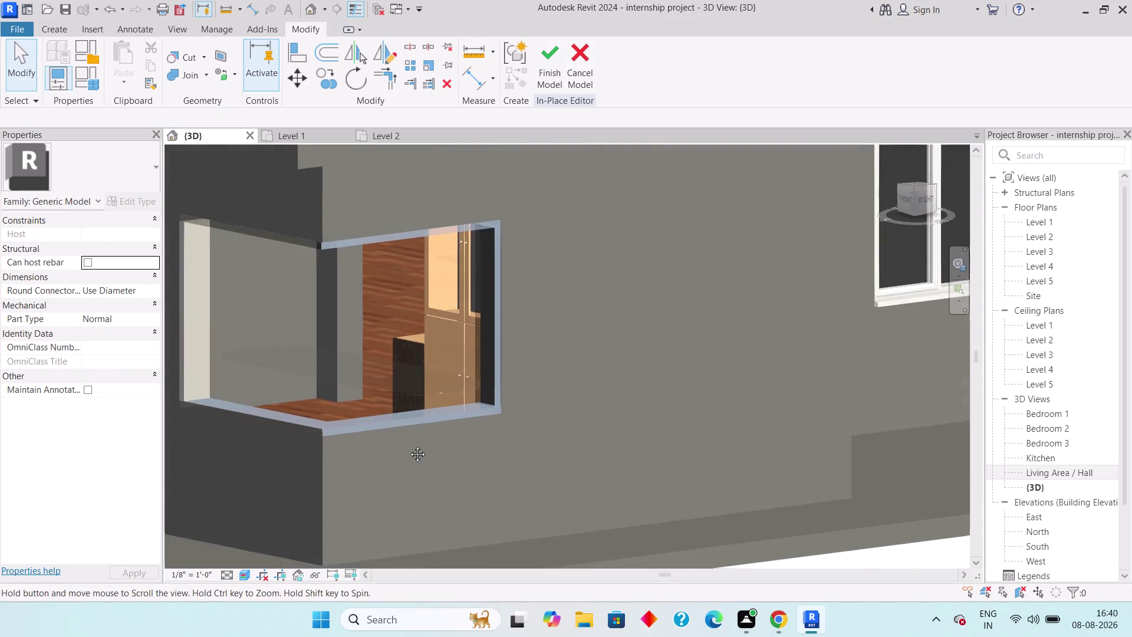
middle_drag(409, 445, 409, 445)
scroll(down, 3)
scroll(down, 3)
middle_drag(683, 401, 439, 430)
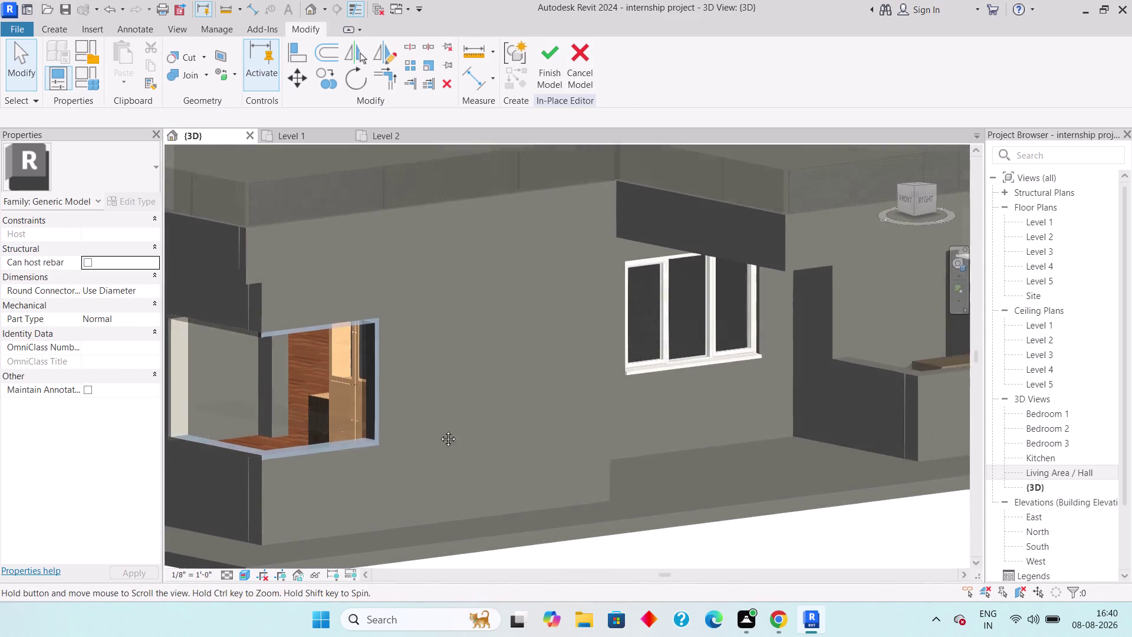
middle_drag(439, 430, 438, 430)
scroll(down, 3)
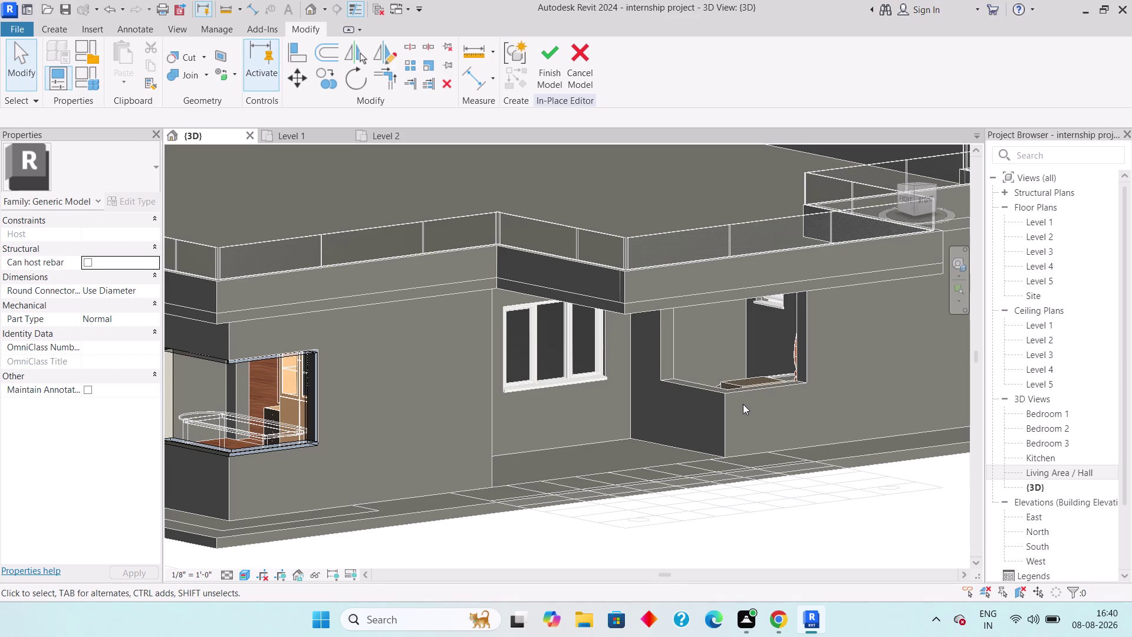
Centre the second opening and its wooden floor, then show the Create tools.
middle_drag(710, 337, 714, 353)
middle_drag(710, 333, 686, 564)
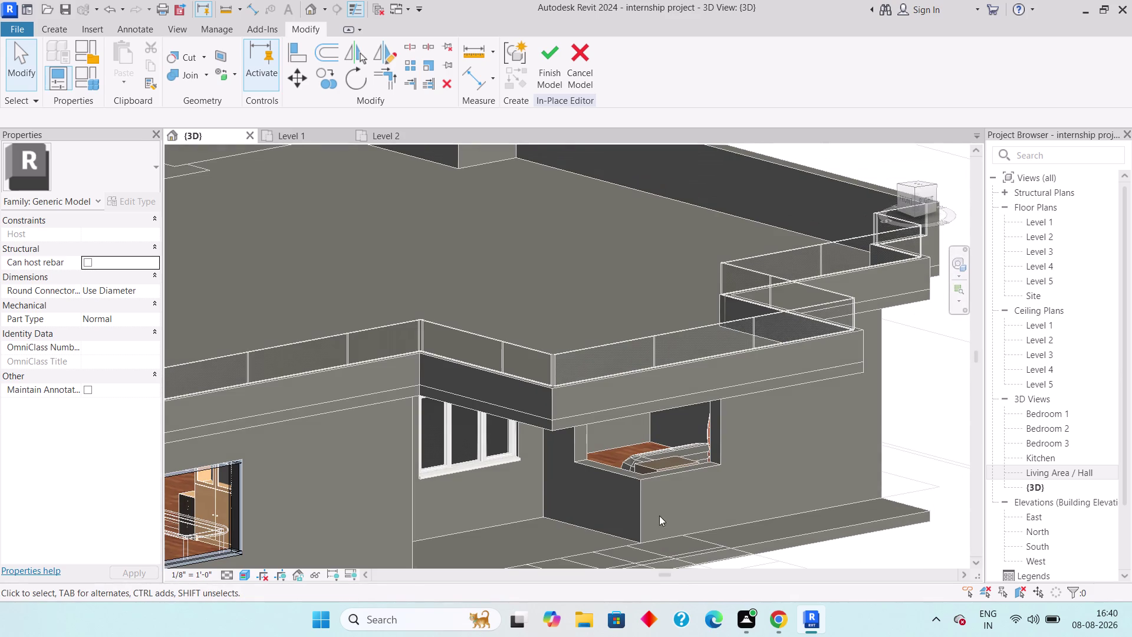
scroll(up, 3)
middle_drag(609, 467, 597, 502)
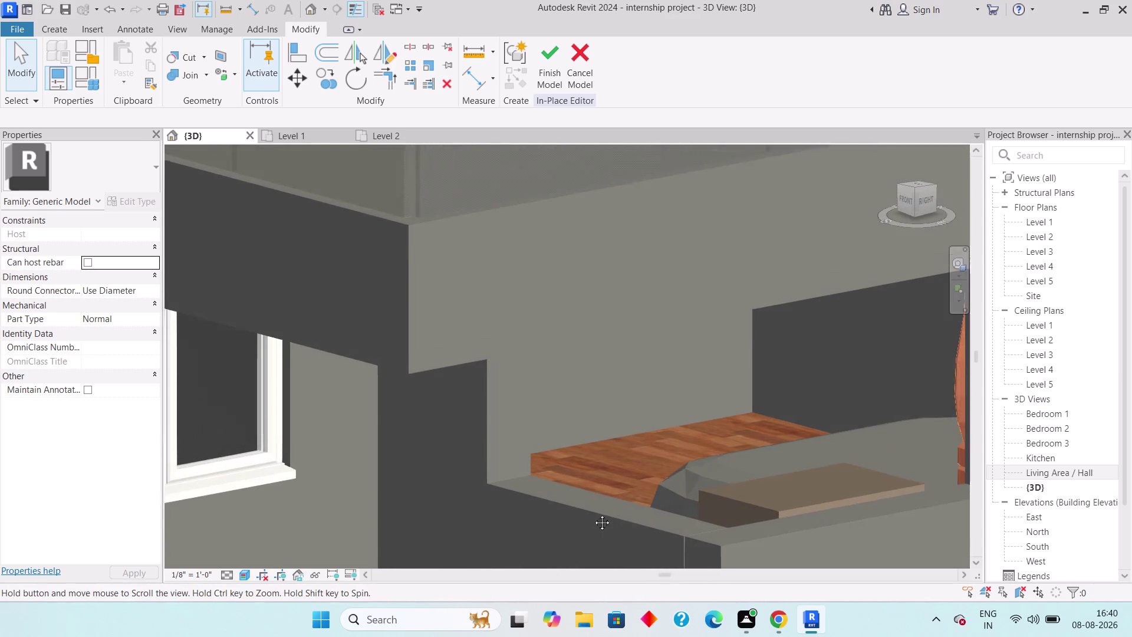
middle_drag(597, 502, 590, 520)
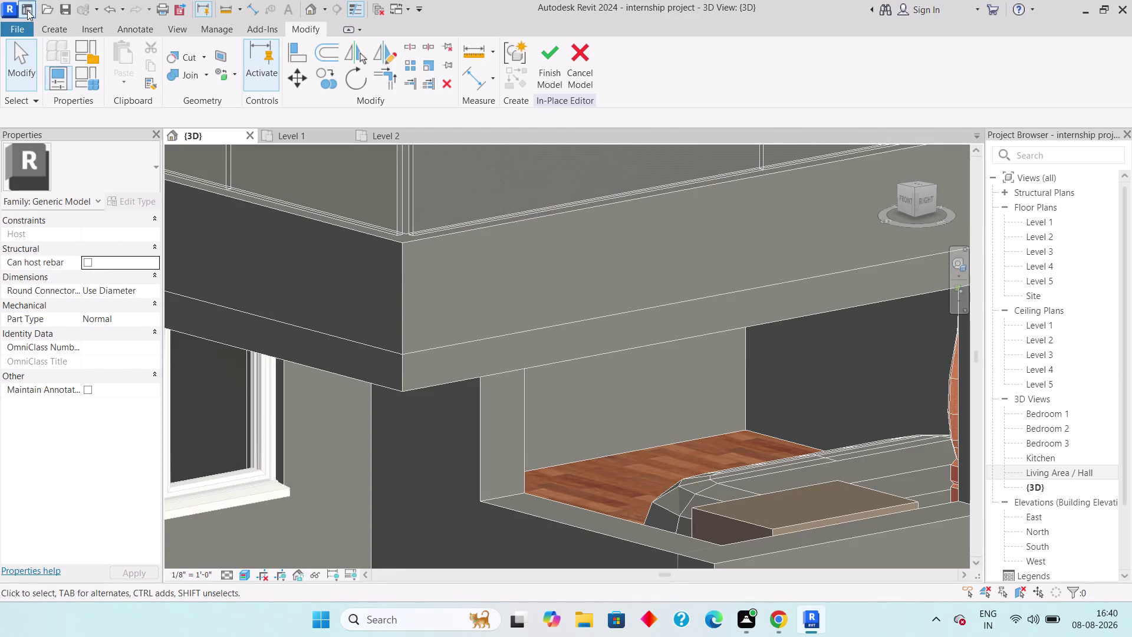
click(50, 28)
Start an extrusion using the second opening's face as the work plane.
click(126, 64)
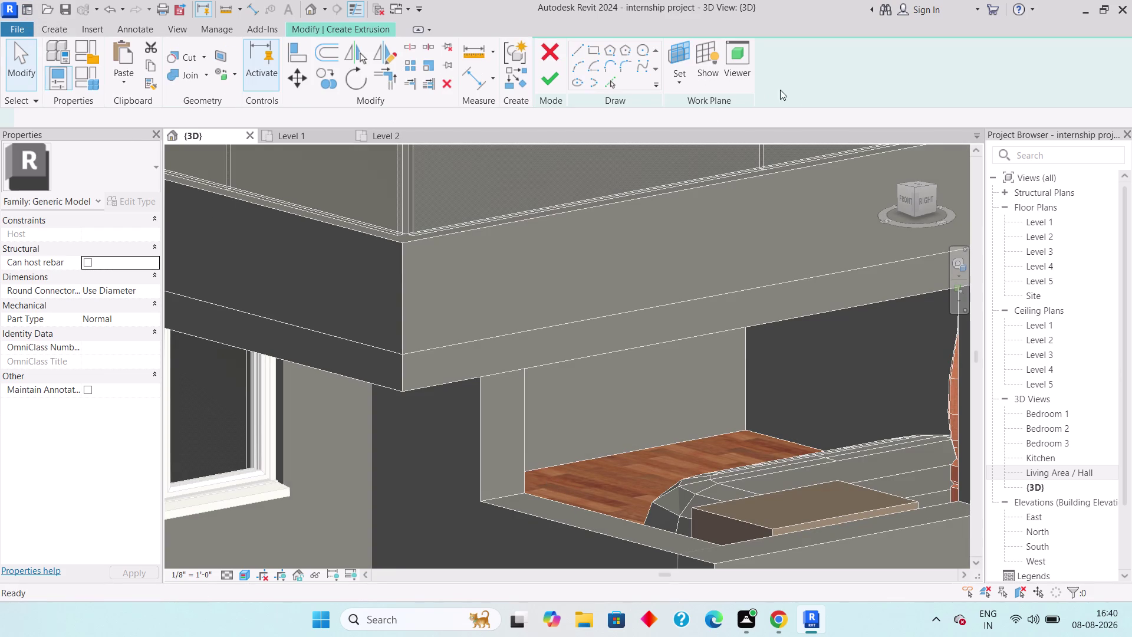
click(683, 75)
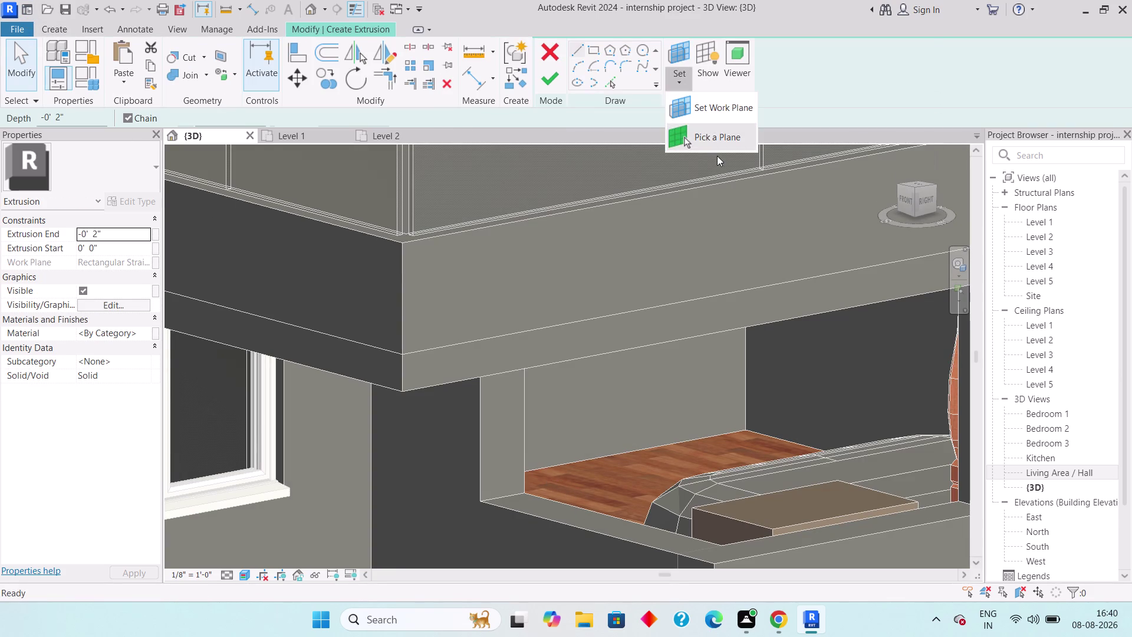
click(705, 142)
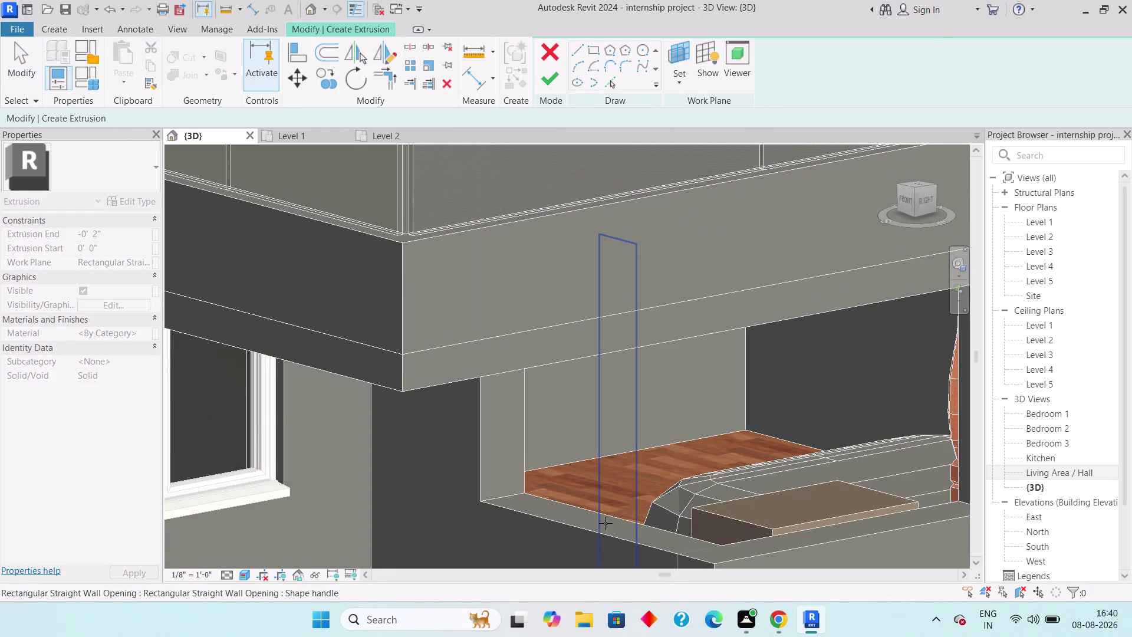
click(537, 500)
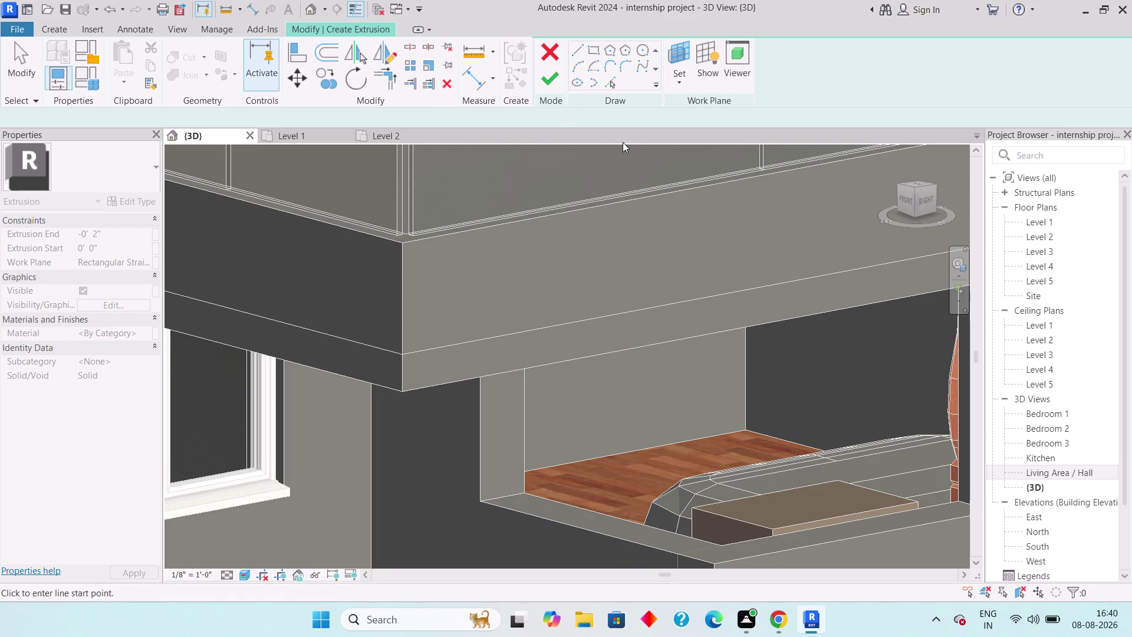
Sketch Line segments along the opening's floor edge to the far wall.
click(580, 50)
click(577, 45)
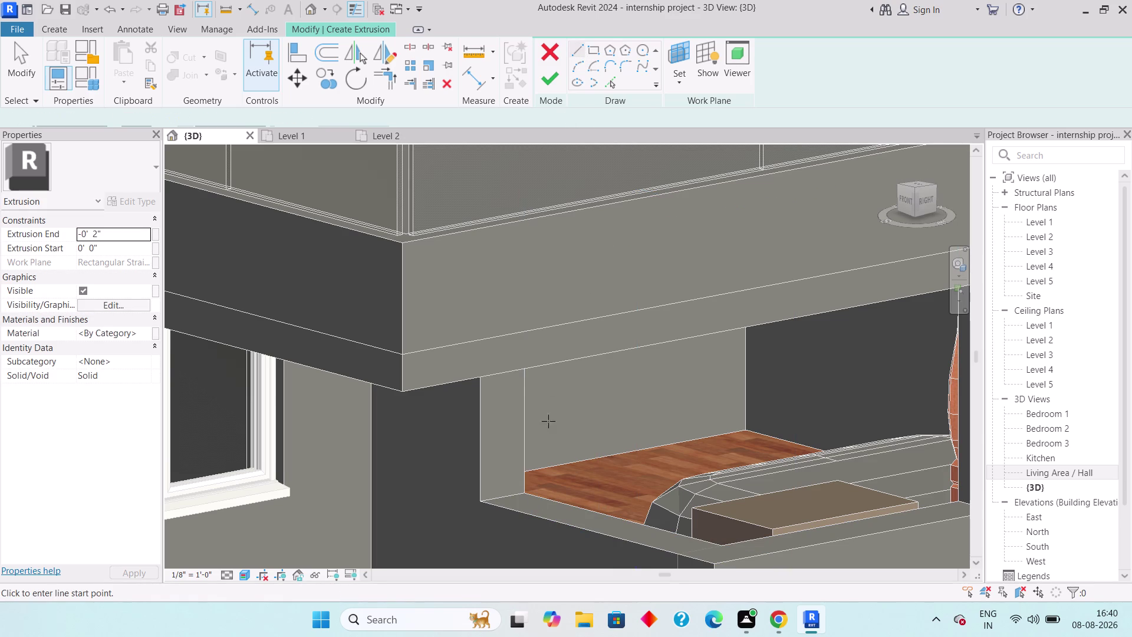
scroll(up, 3)
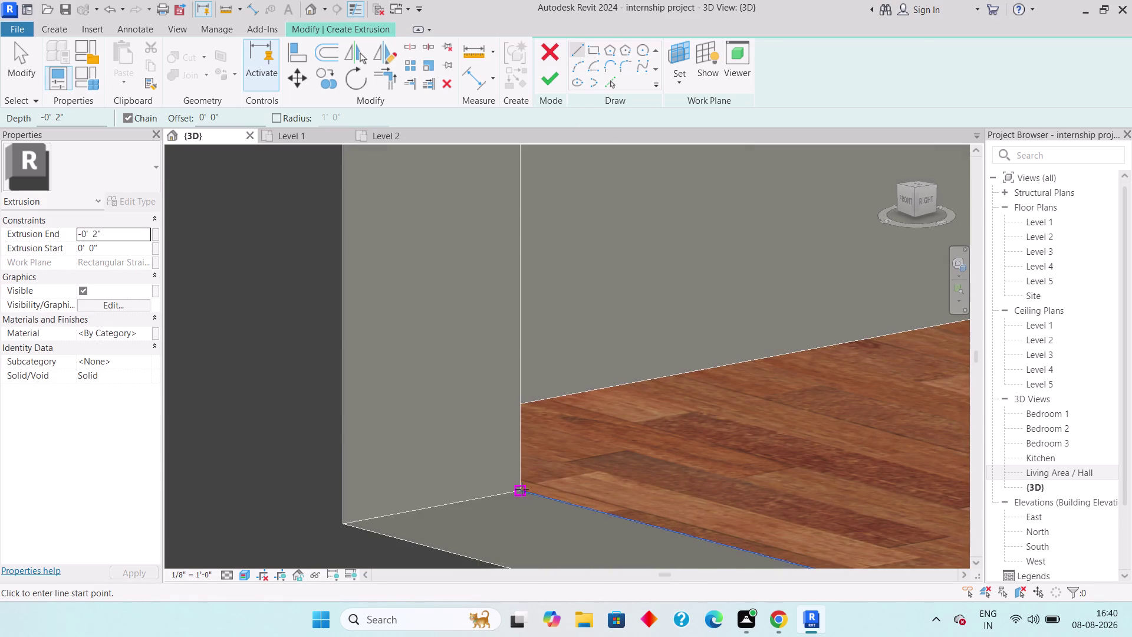
click(522, 488)
middle_drag(631, 553, 413, 369)
scroll(down, 3)
middle_drag(796, 423, 472, 382)
scroll(down, 3)
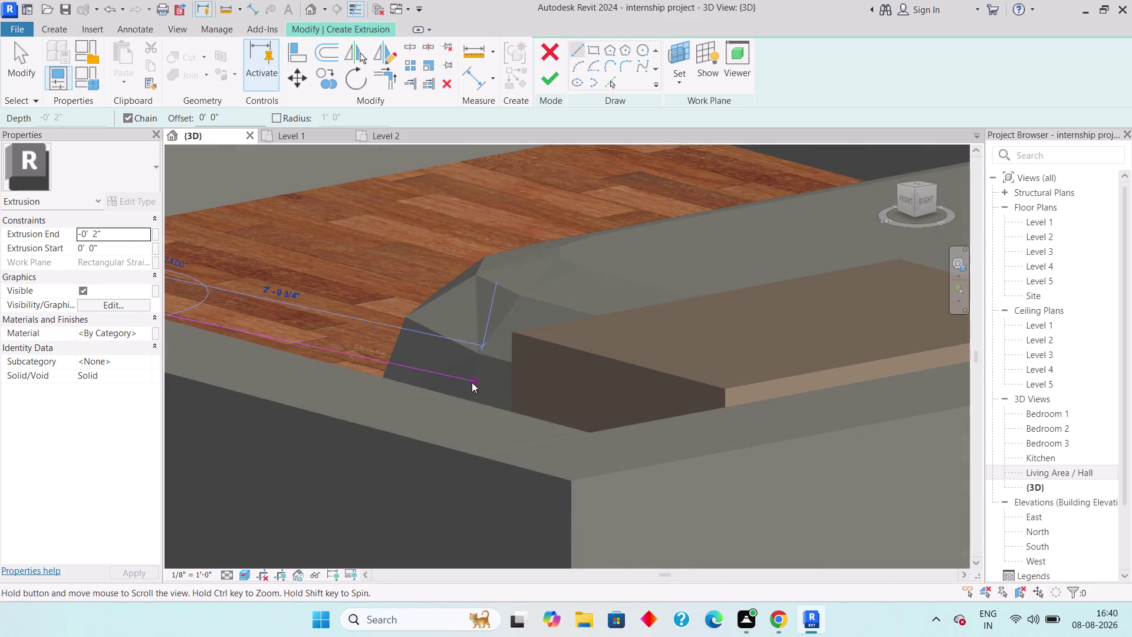
click(592, 432)
middle_drag(746, 383, 354, 481)
scroll(down, 3)
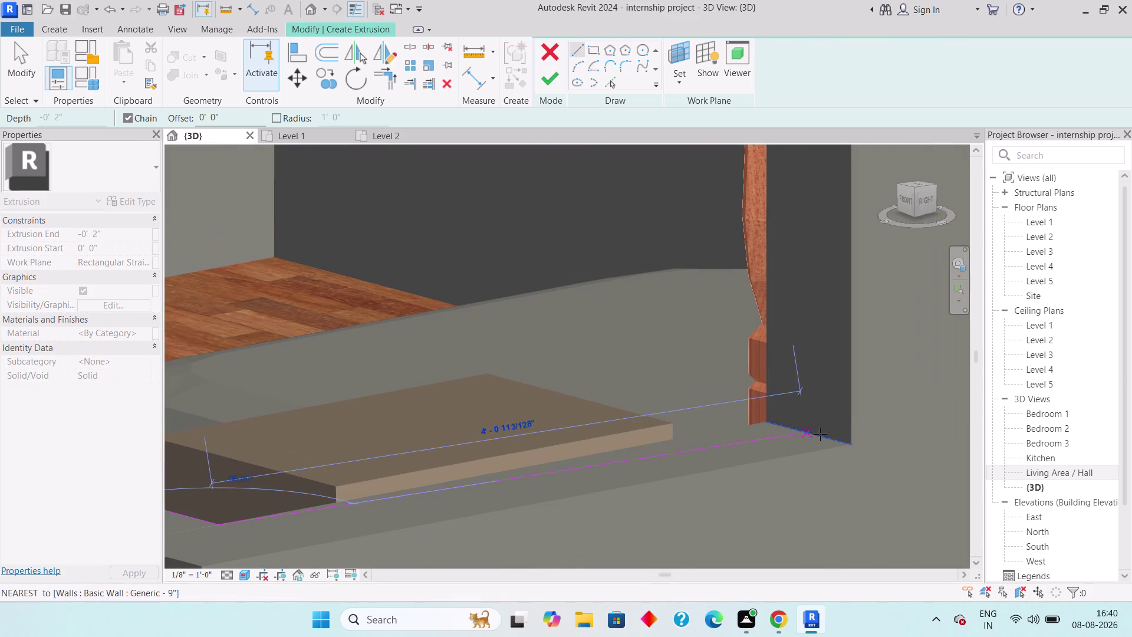
click(767, 420)
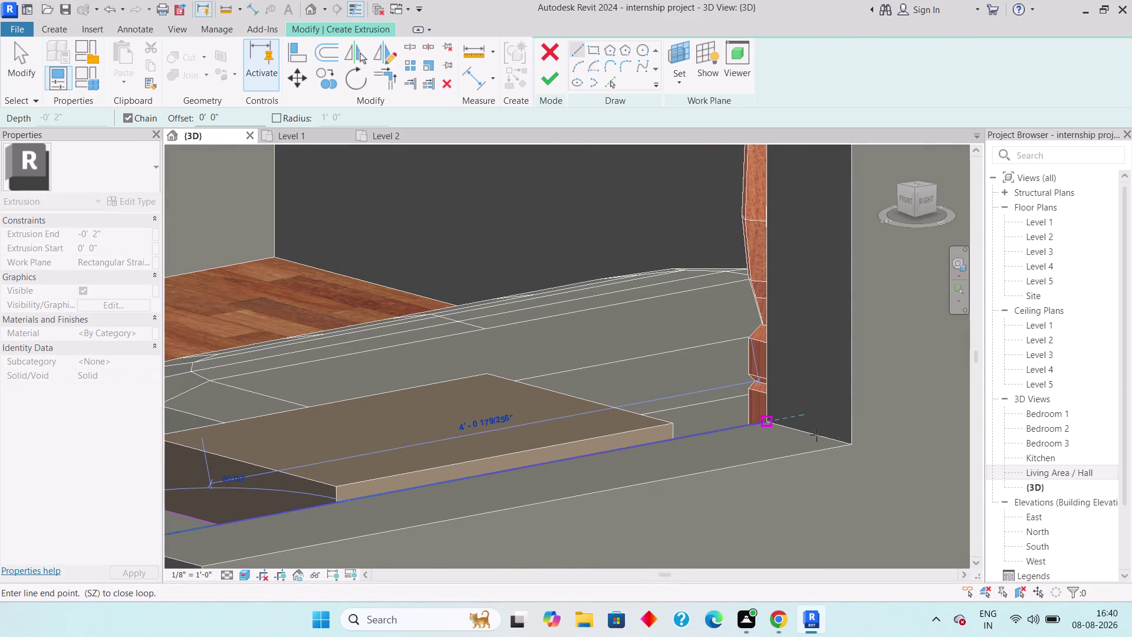
Trace the outer edge and left wall corner, closing the outline at the start.
click(853, 445)
middle_drag(804, 454, 959, 429)
scroll(down, 3)
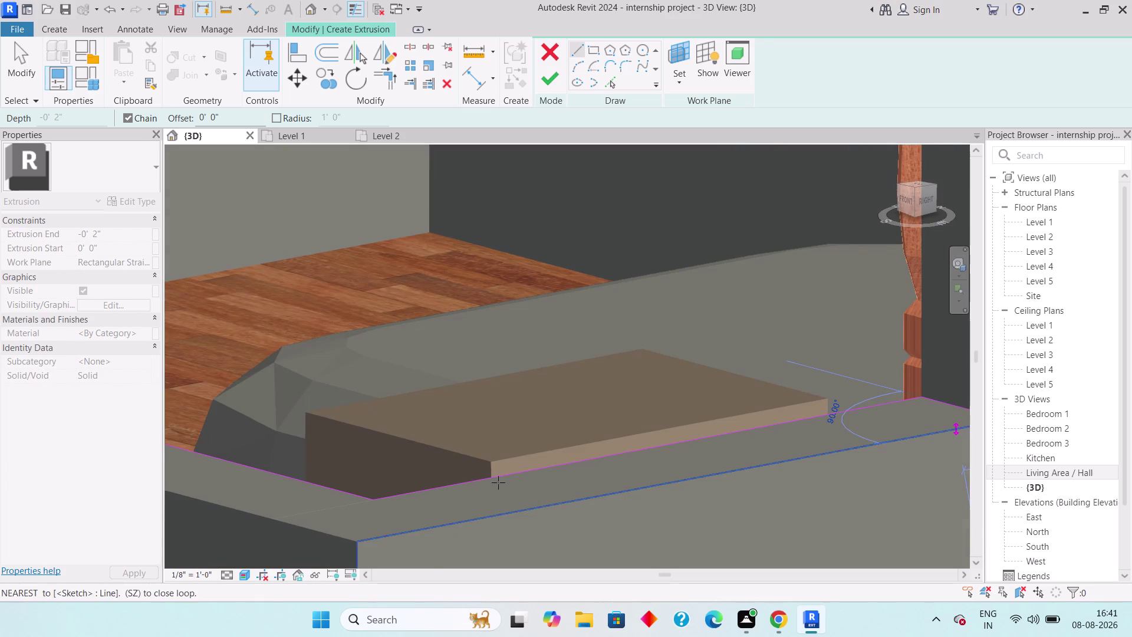
middle_drag(498, 481, 649, 436)
click(585, 481)
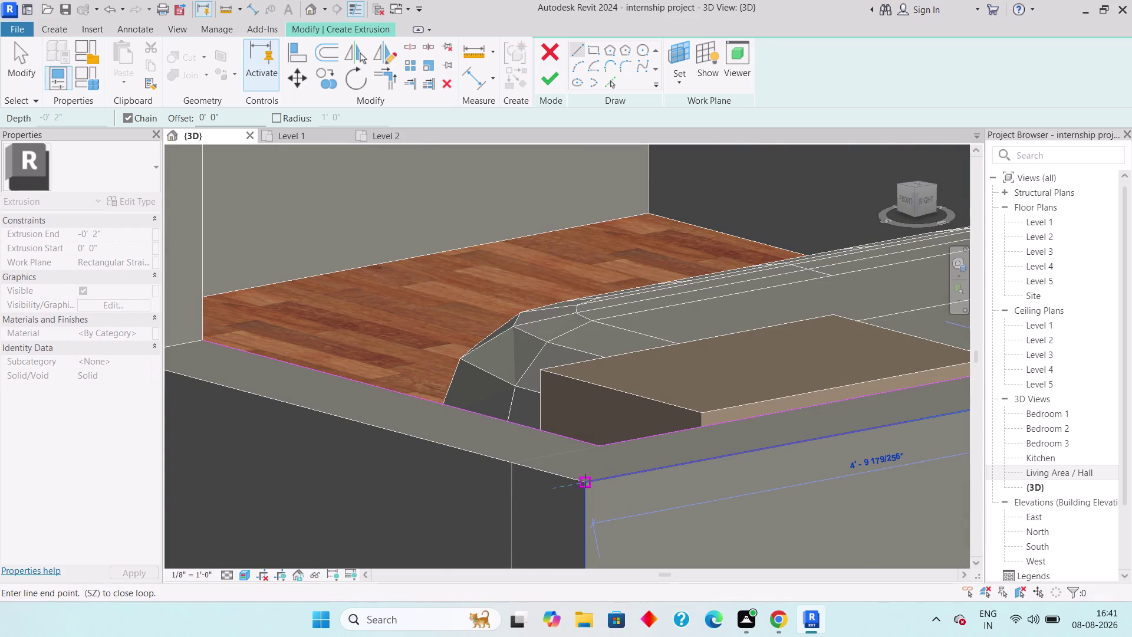
middle_drag(540, 452, 955, 532)
middle_drag(371, 300, 372, 300)
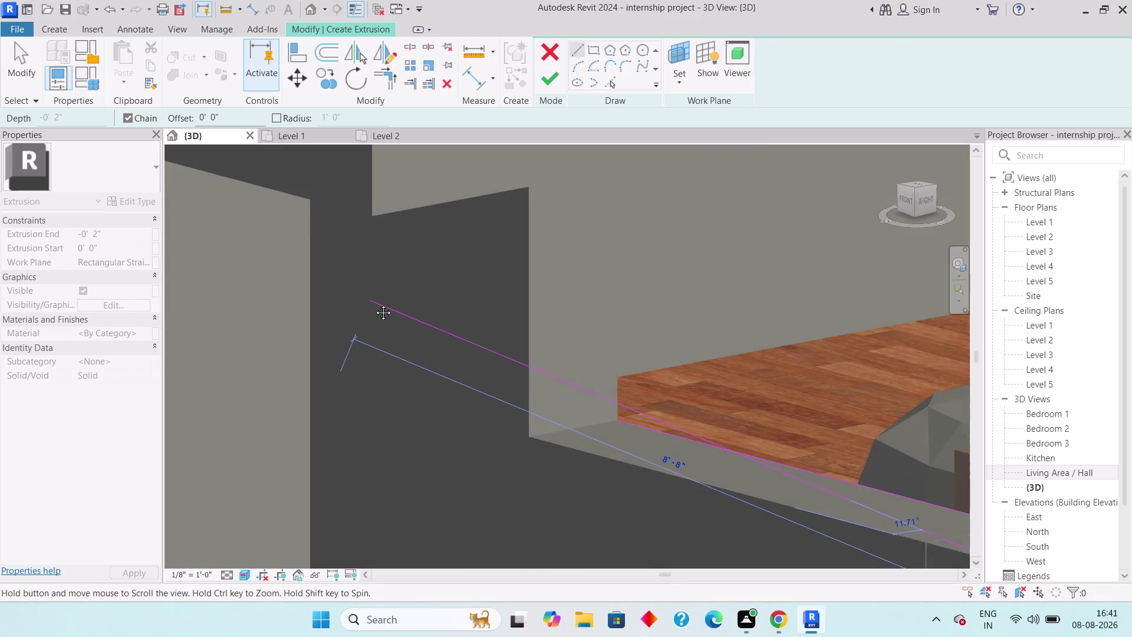
middle_drag(371, 300, 376, 306)
middle_drag(377, 308, 386, 318)
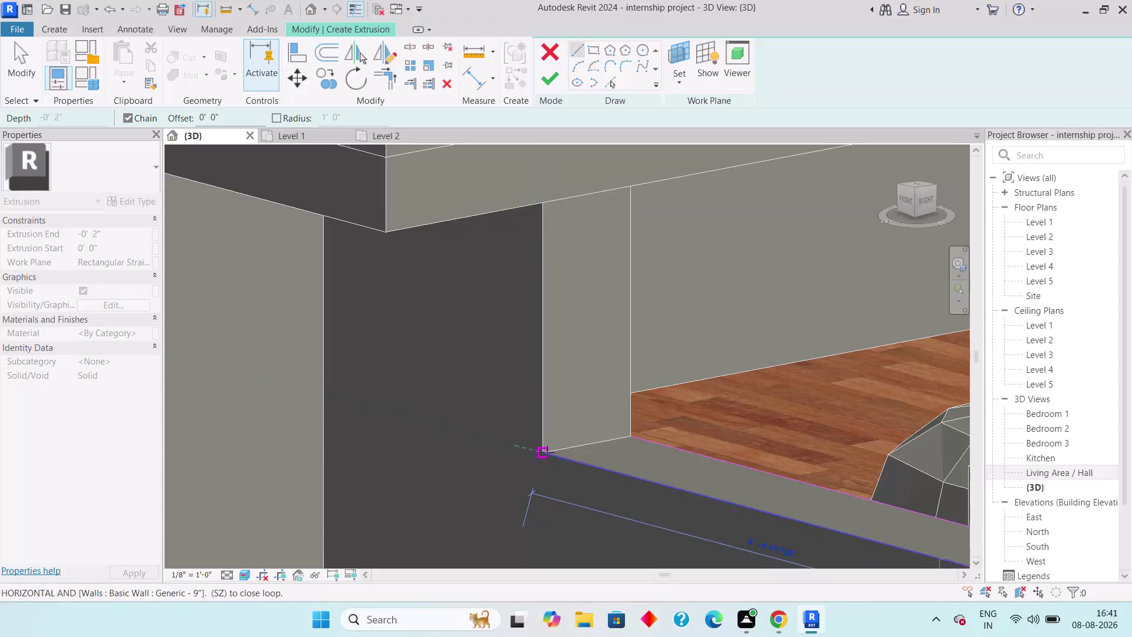
click(547, 452)
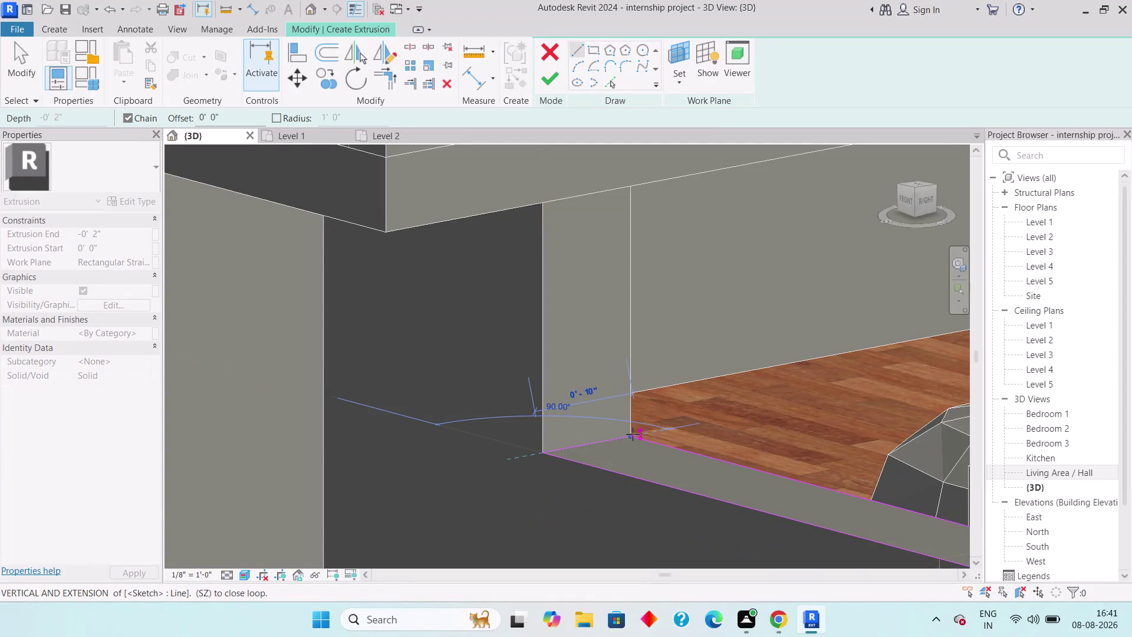
scroll(up, 3)
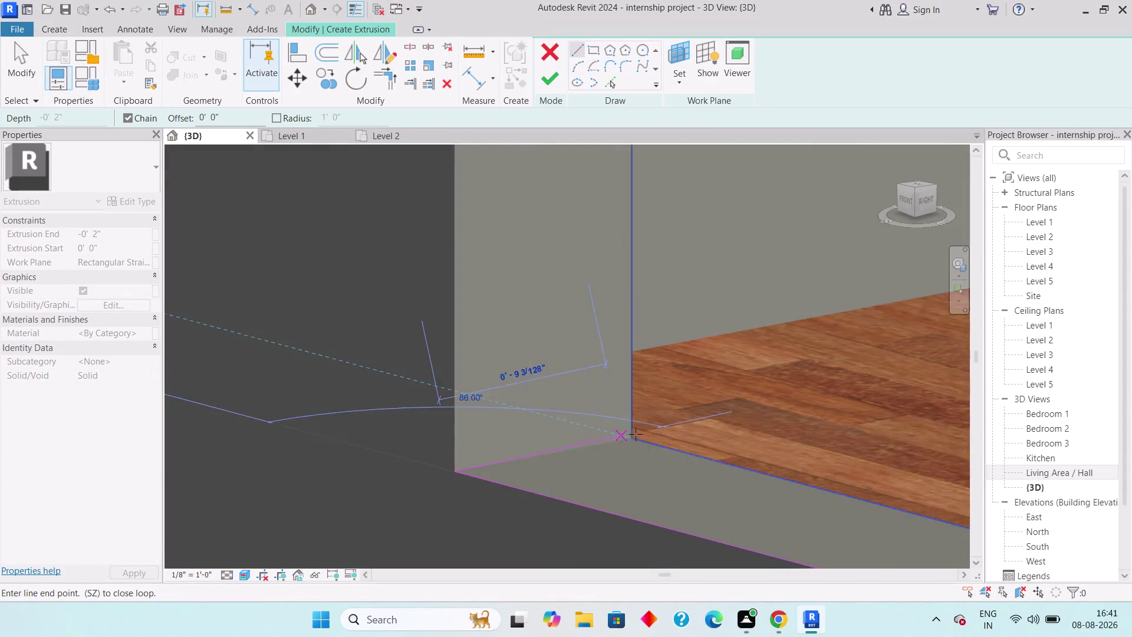
scroll(up, 3)
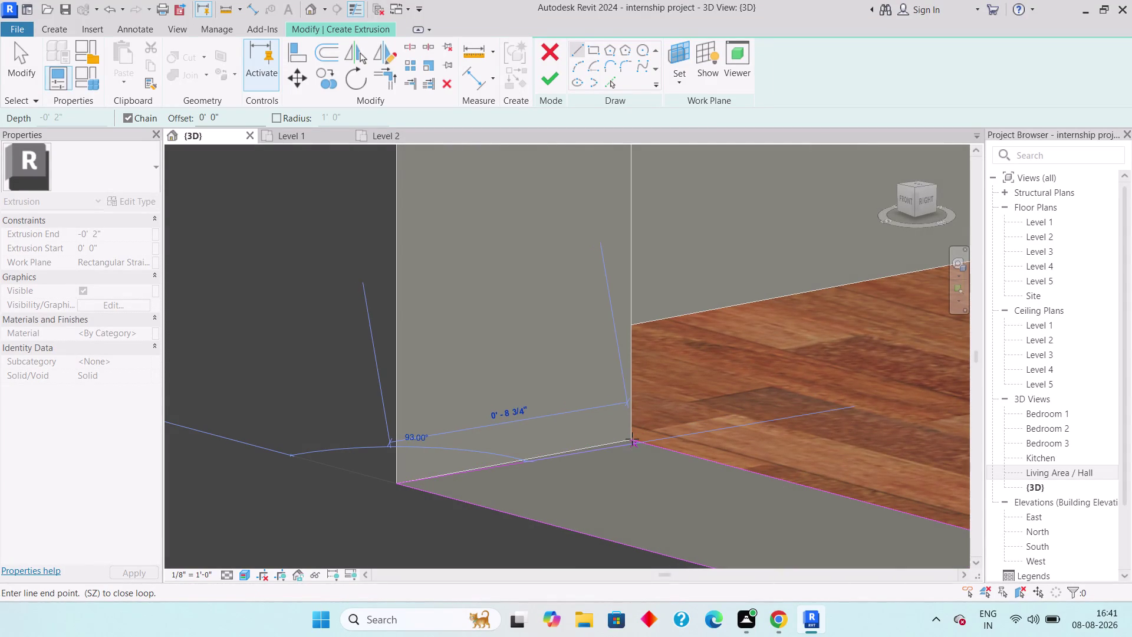
click(632, 439)
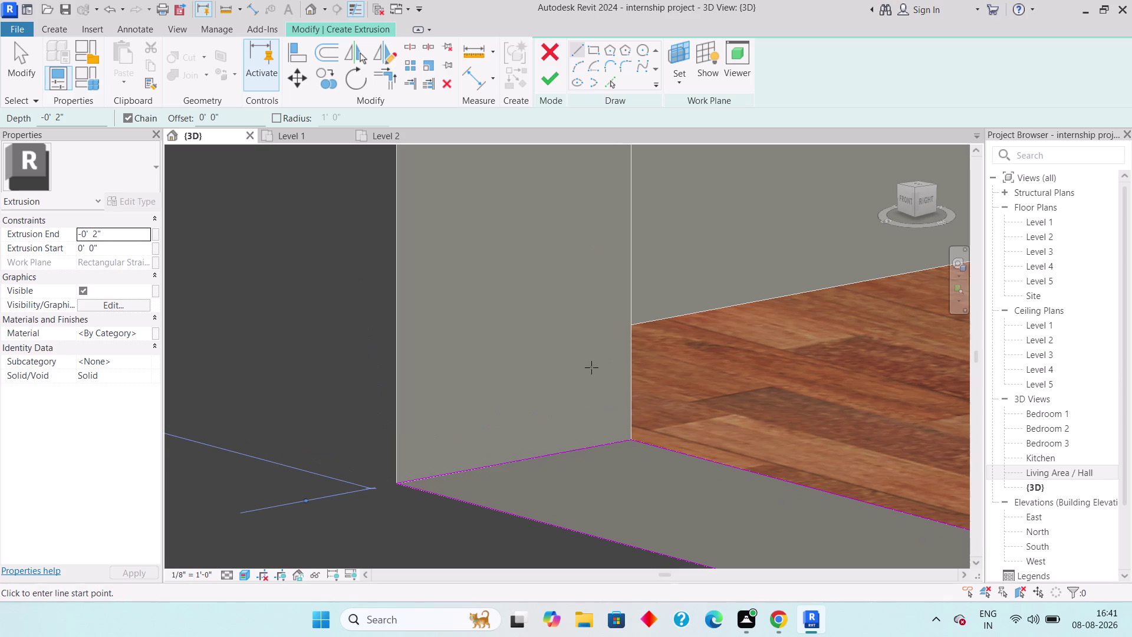
Finish the ledge extrusion and look over the result.
click(550, 84)
middle_drag(545, 346, 495, 258)
scroll(down, 3)
scroll(down, 3)
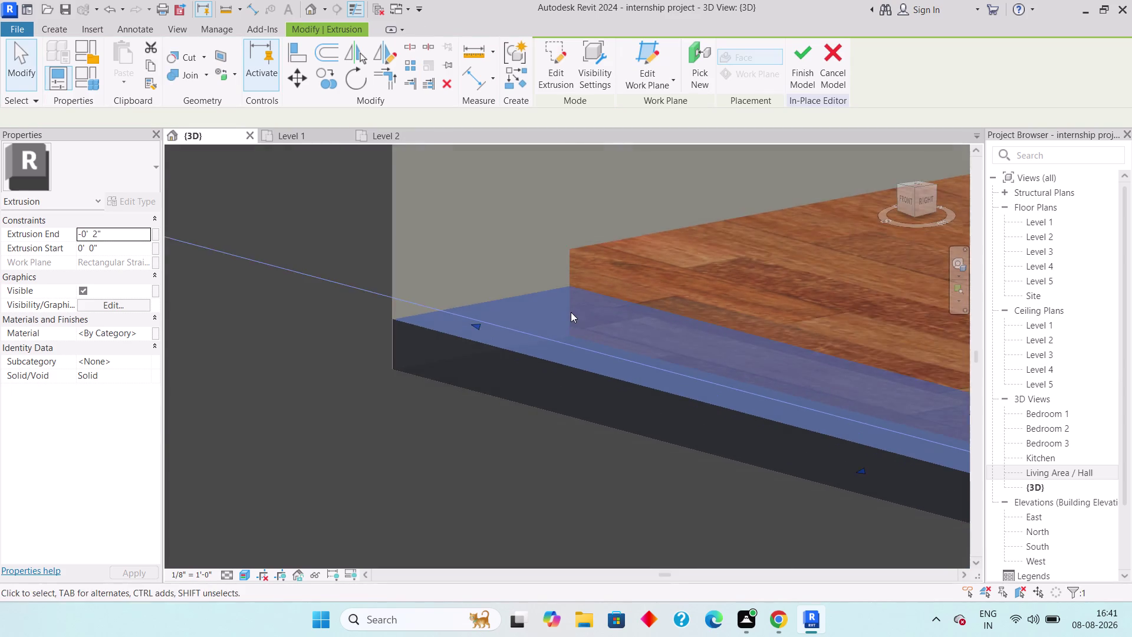
middle_drag(680, 307, 498, 443)
scroll(down, 3)
scroll(down, 3)
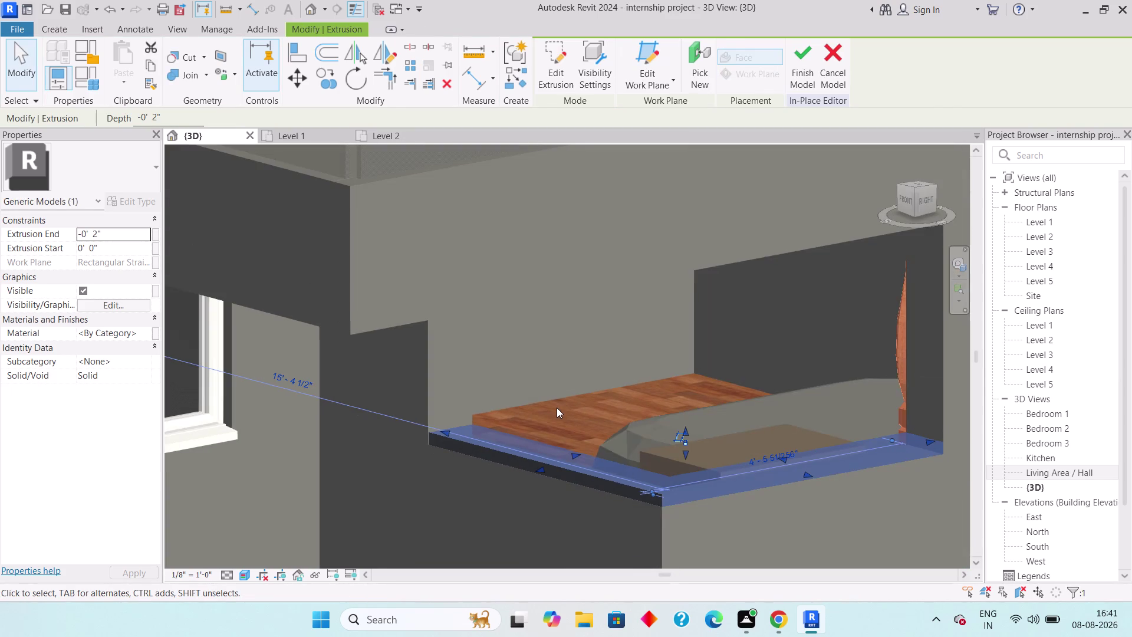
key(Escape)
scroll(down, 3)
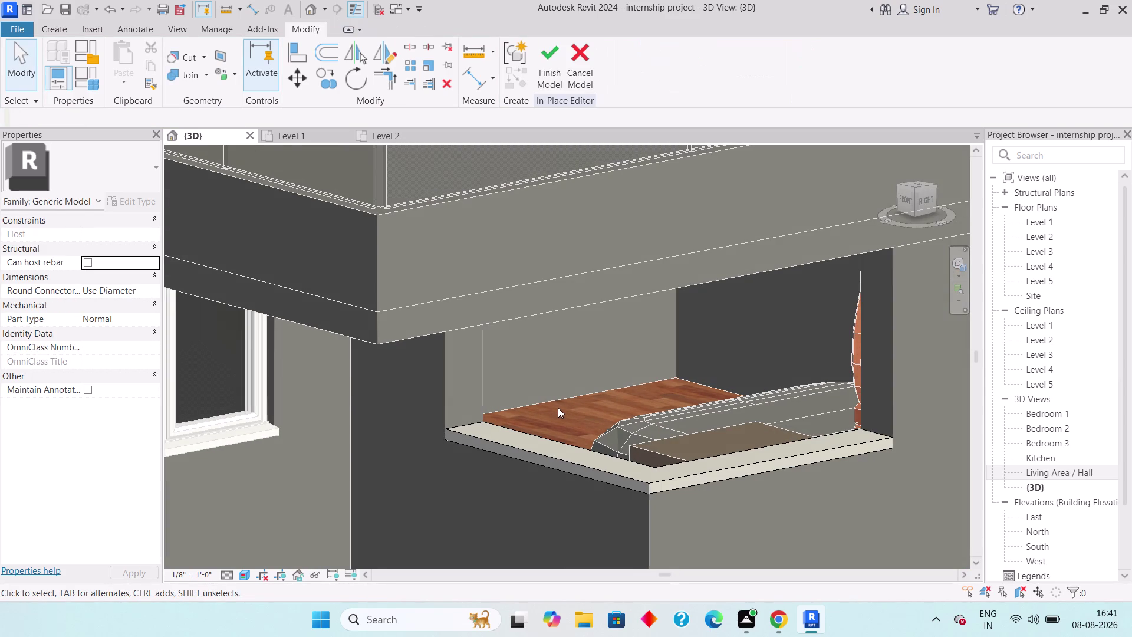
middle_drag(565, 402, 567, 395)
scroll(down, 3)
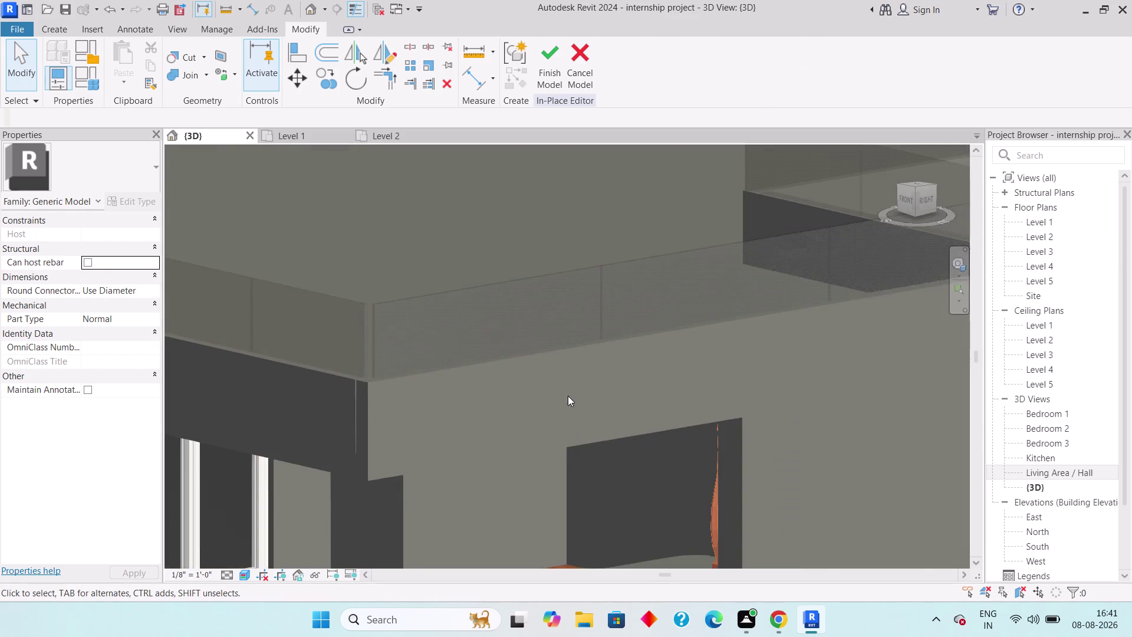
scroll(down, 3)
middle_drag(556, 475, 546, 429)
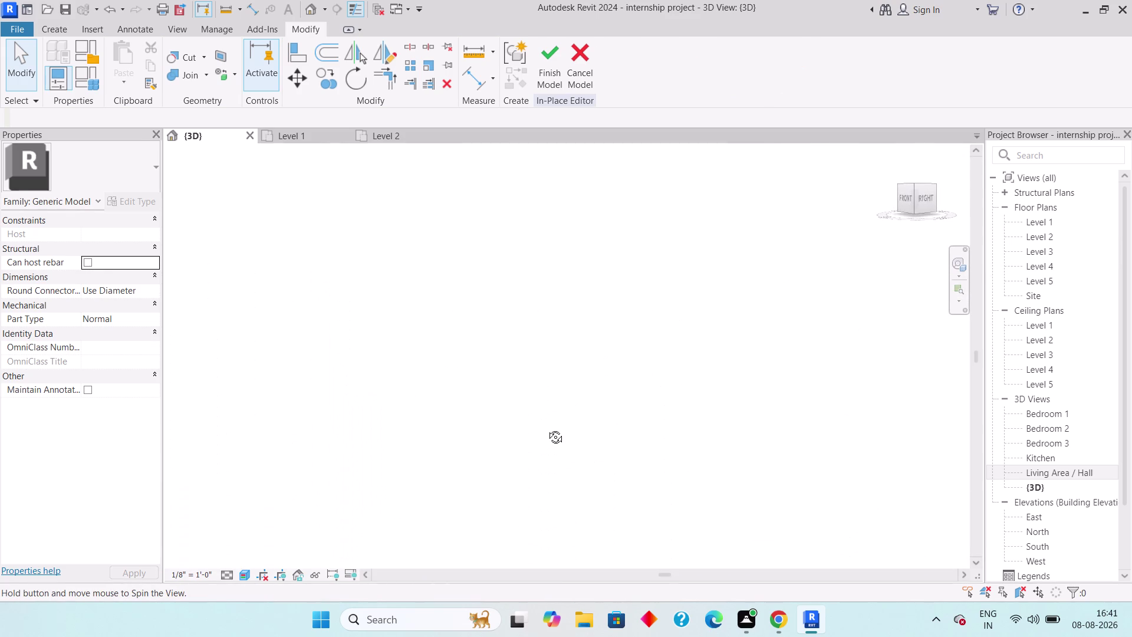
middle_drag(546, 429, 547, 415)
middle_drag(554, 454, 556, 270)
middle_drag(591, 516, 542, 254)
middle_drag(556, 374, 556, 314)
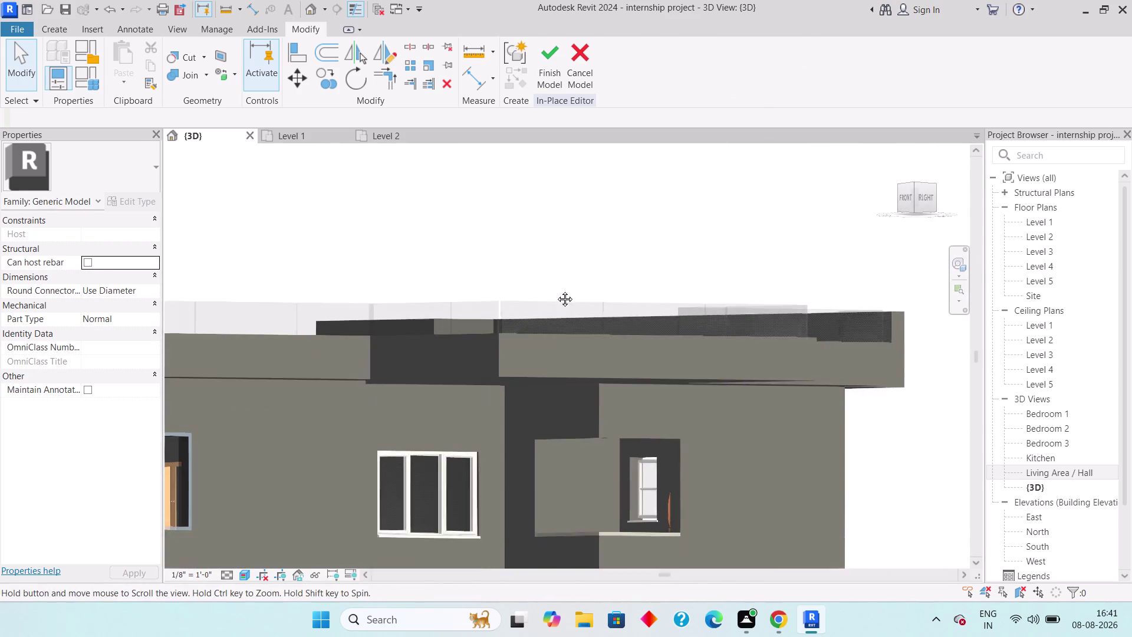
middle_drag(556, 314, 556, 287)
middle_drag(570, 348, 571, 333)
middle_drag(582, 377, 581, 357)
middle_drag(572, 472, 591, 234)
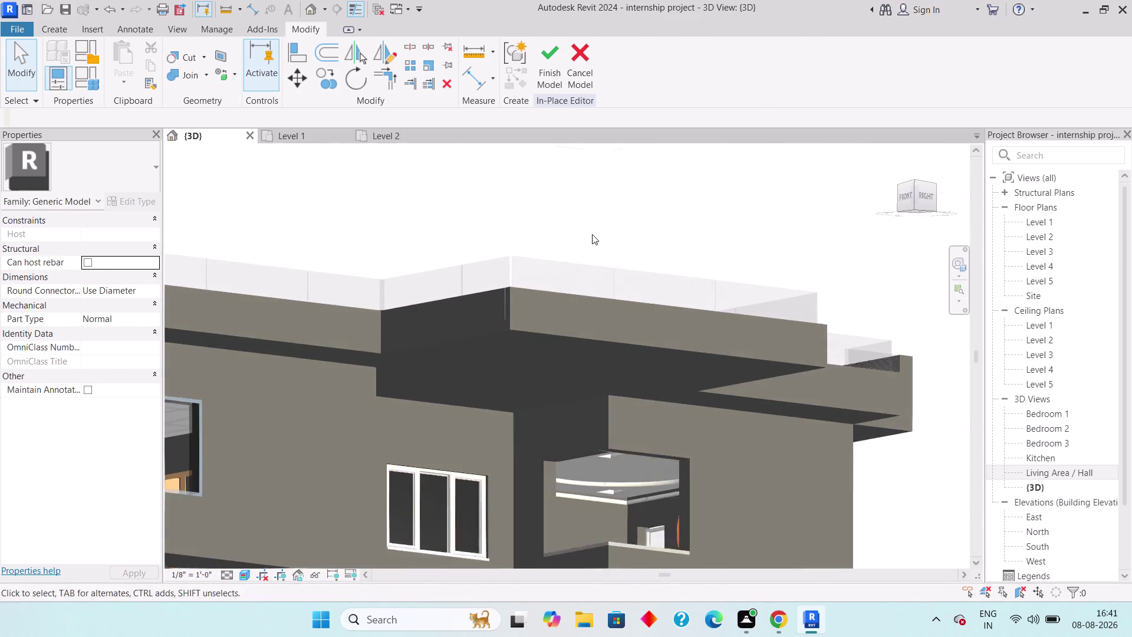
scroll(up, 3)
middle_drag(531, 446, 540, 474)
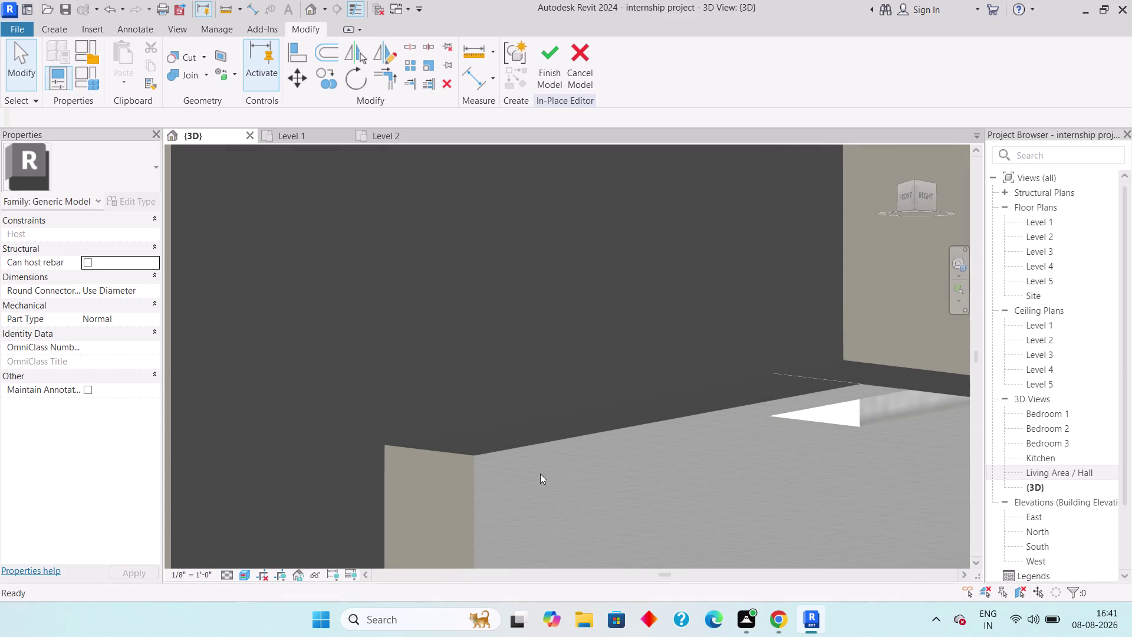
Start a new extrusion with the picked wall face as its work plane.
click(47, 32)
click(135, 51)
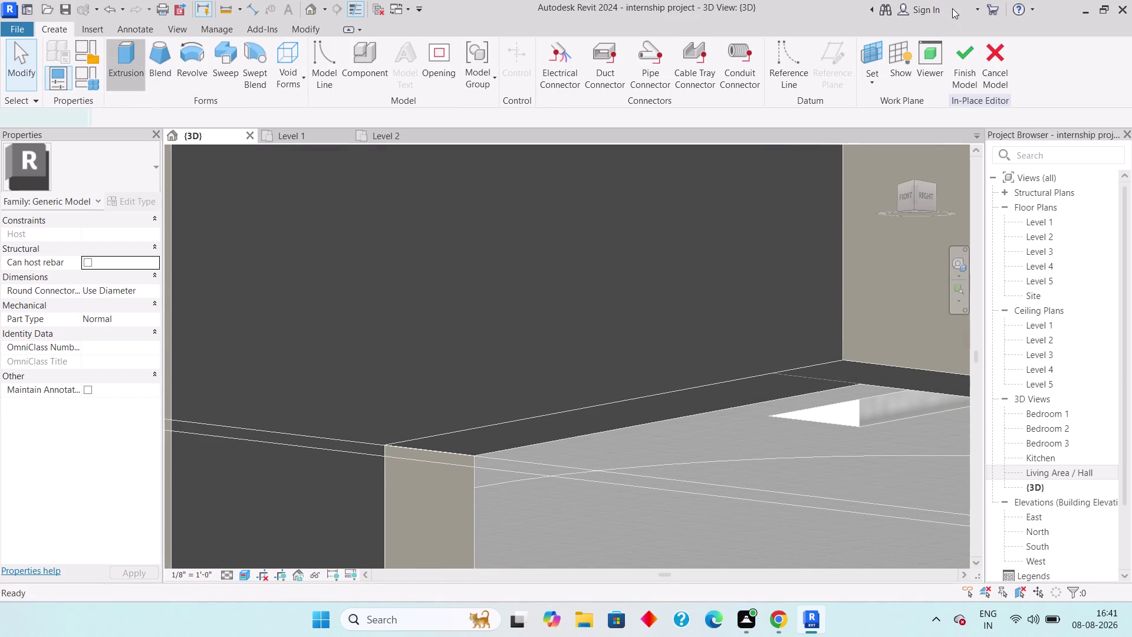
click(671, 75)
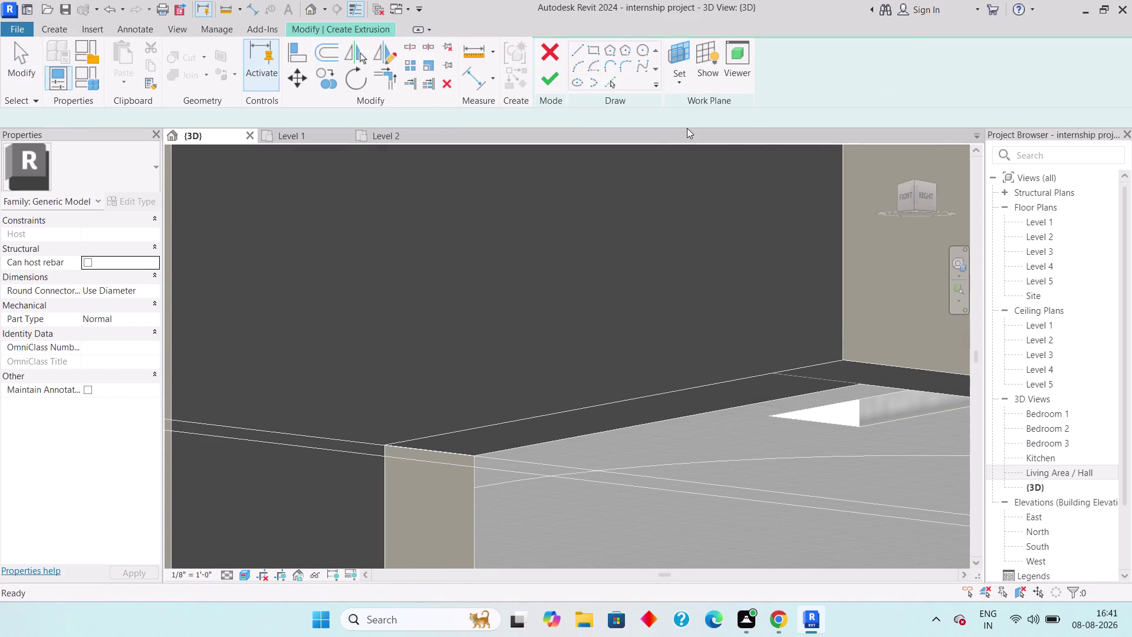
click(680, 76)
click(695, 124)
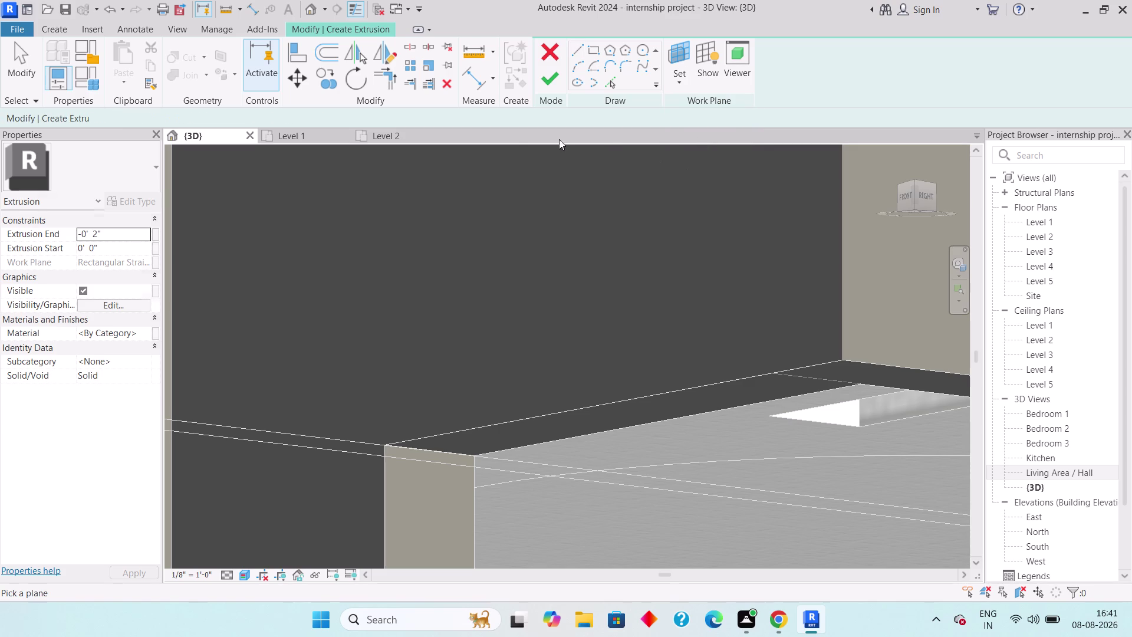
click(556, 435)
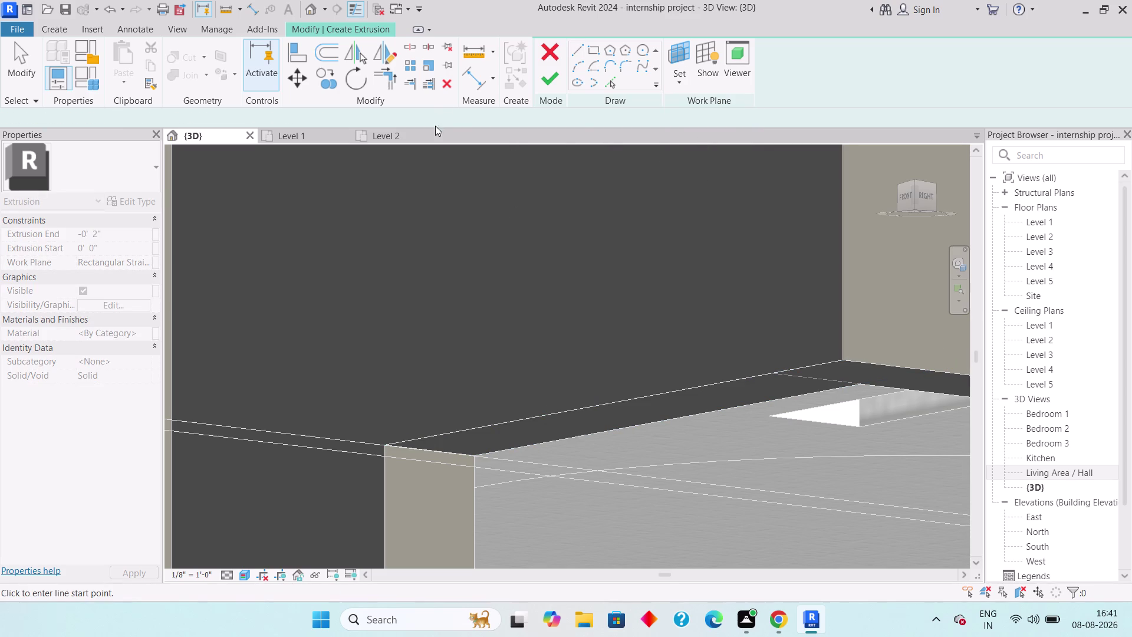
Sketch Line segments from the wall corner along the edge to the wall end.
click(575, 50)
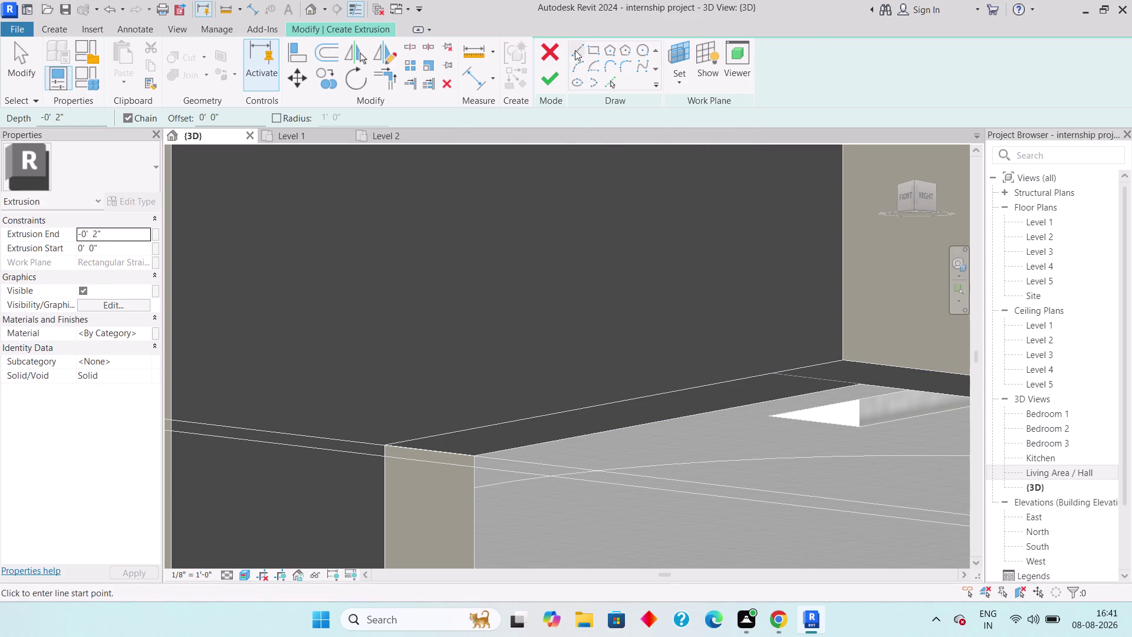
scroll(up, 3)
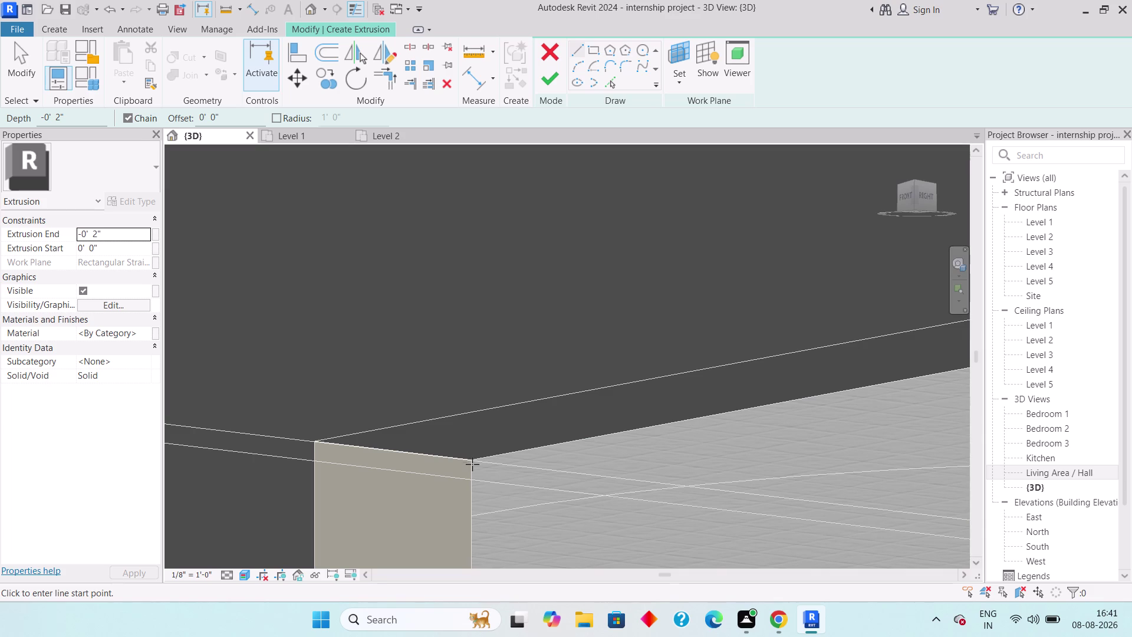
scroll(up, 3)
click(471, 456)
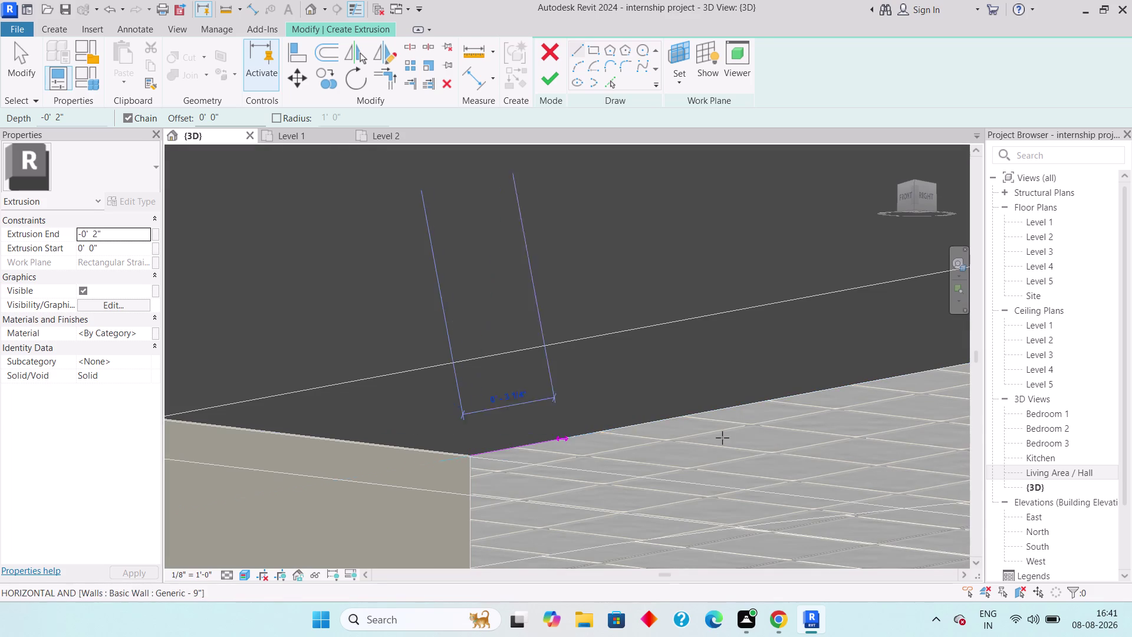
scroll(down, 3)
middle_drag(788, 437, 467, 444)
scroll(down, 3)
middle_drag(753, 404, 518, 496)
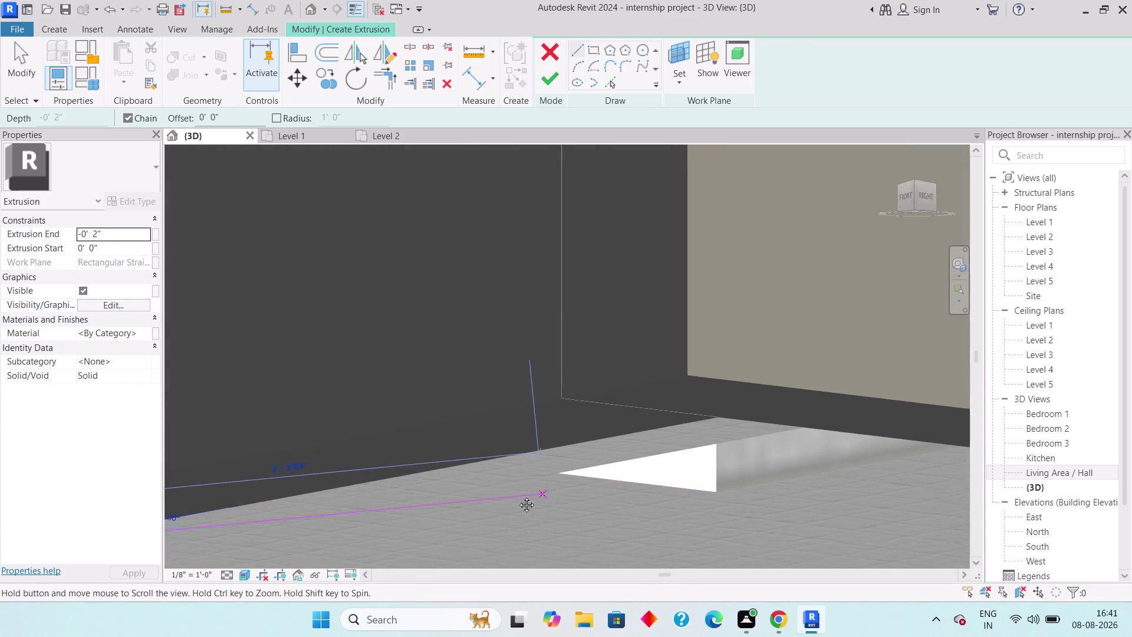
middle_drag(519, 496, 518, 495)
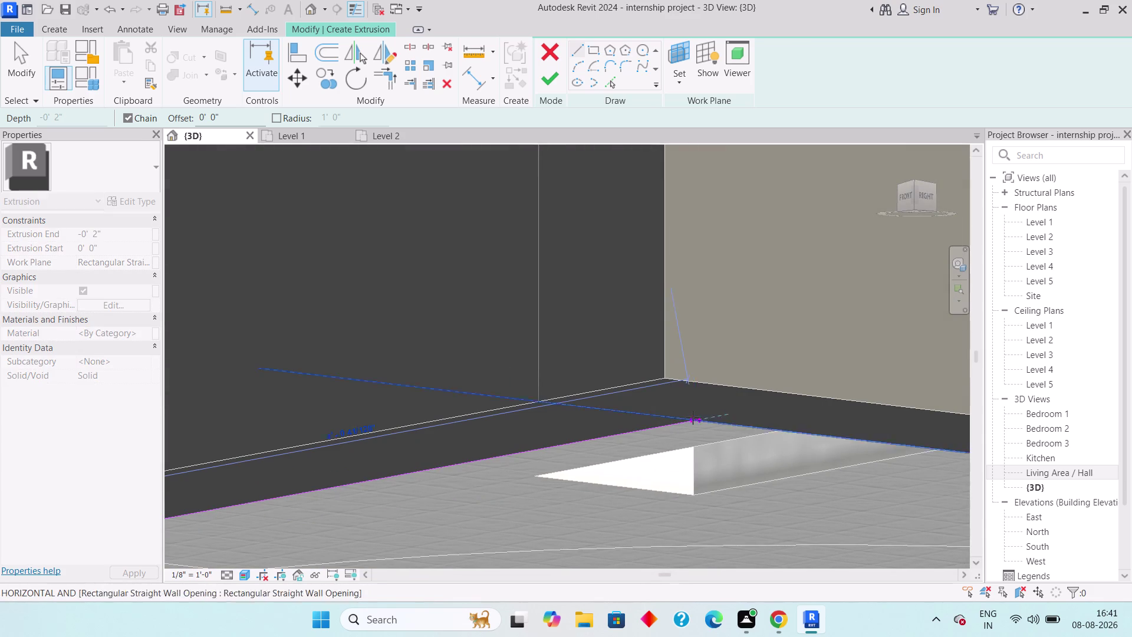
click(691, 419)
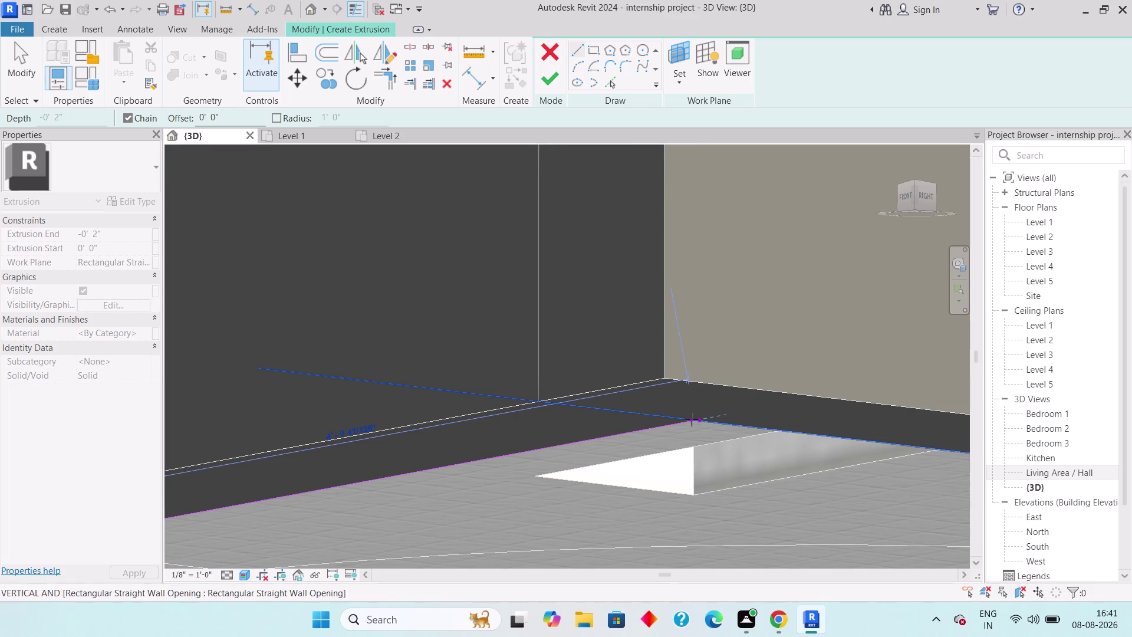
middle_drag(781, 440, 547, 422)
scroll(down, 3)
middle_drag(702, 465, 430, 406)
scroll(down, 3)
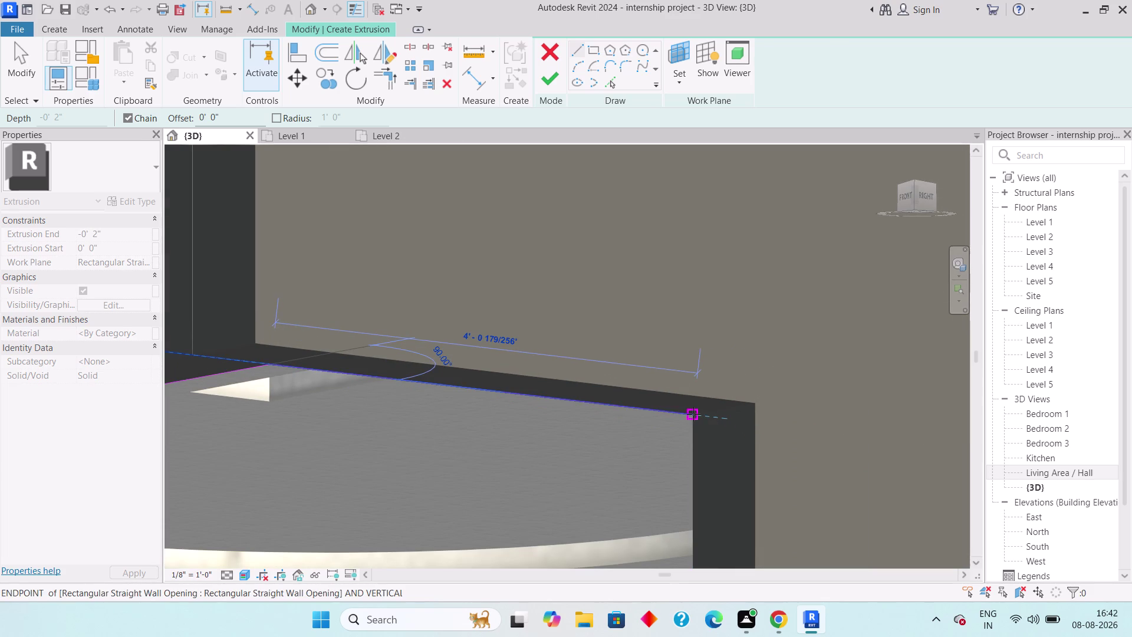
click(693, 414)
Continue the outline through the next wall corners to the floor edge.
click(752, 404)
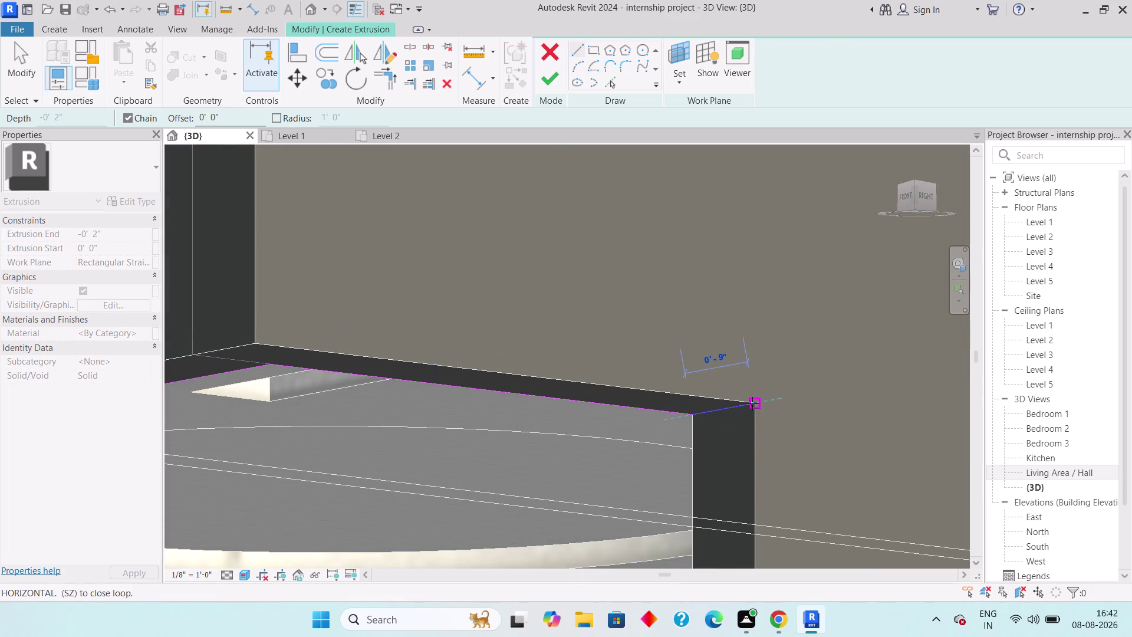
middle_drag(727, 408, 953, 443)
scroll(down, 3)
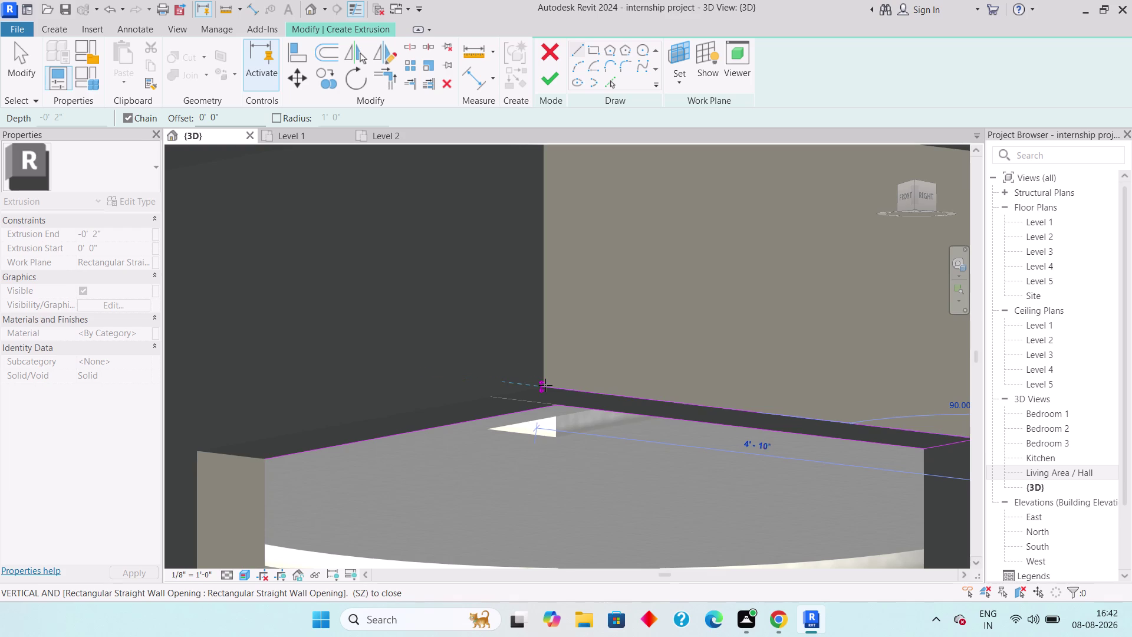
scroll(up, 3)
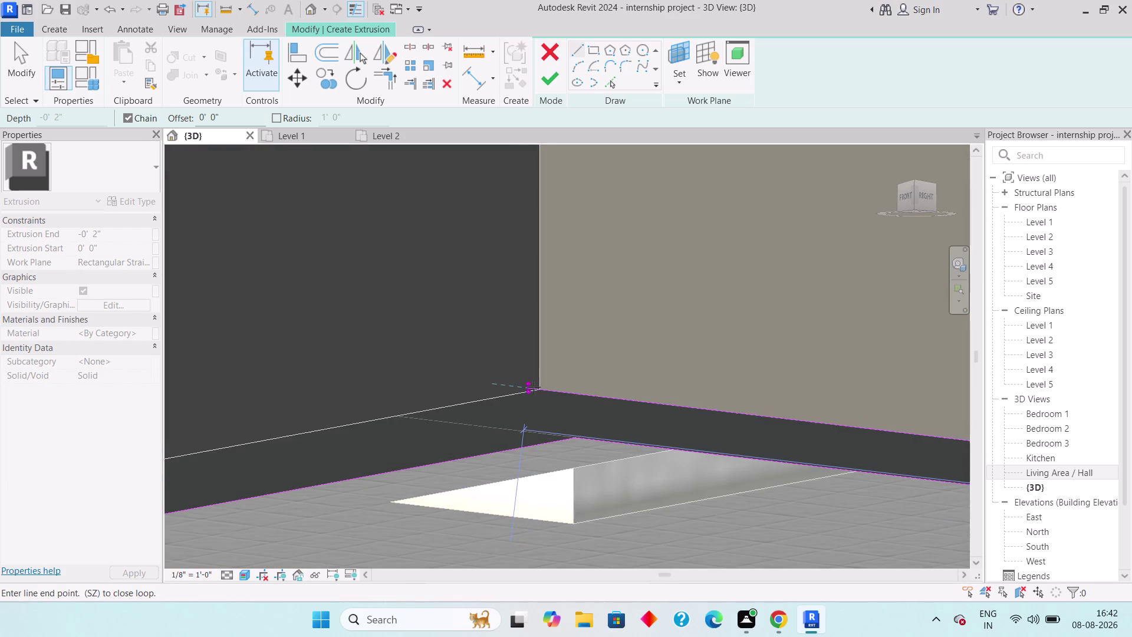
click(543, 388)
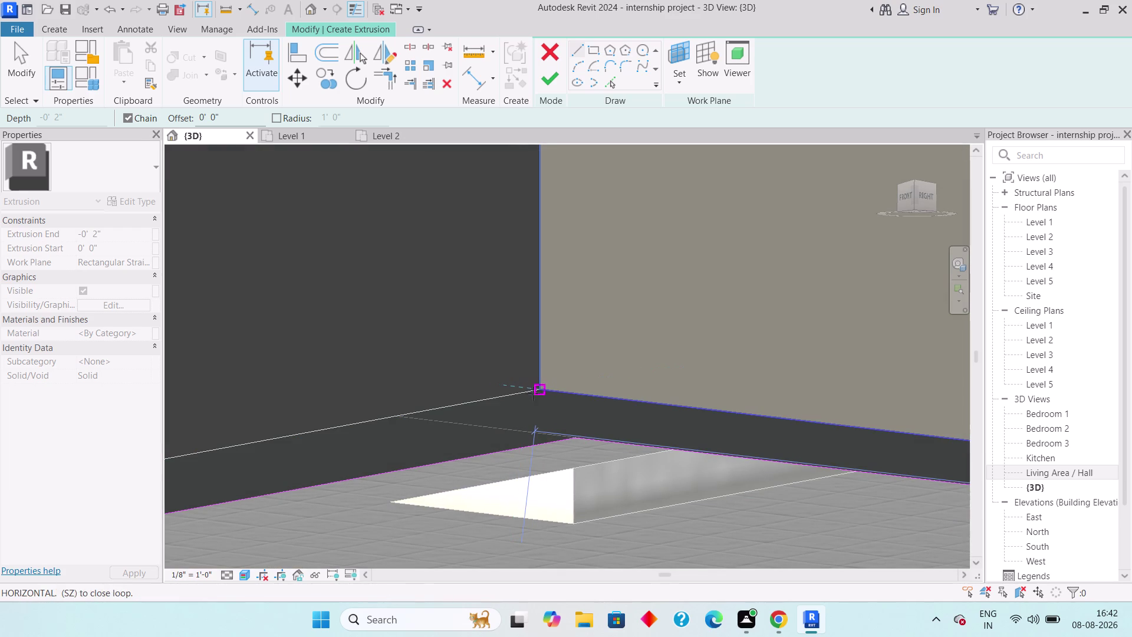
middle_drag(516, 396, 807, 323)
scroll(down, 3)
middle_drag(295, 409, 733, 402)
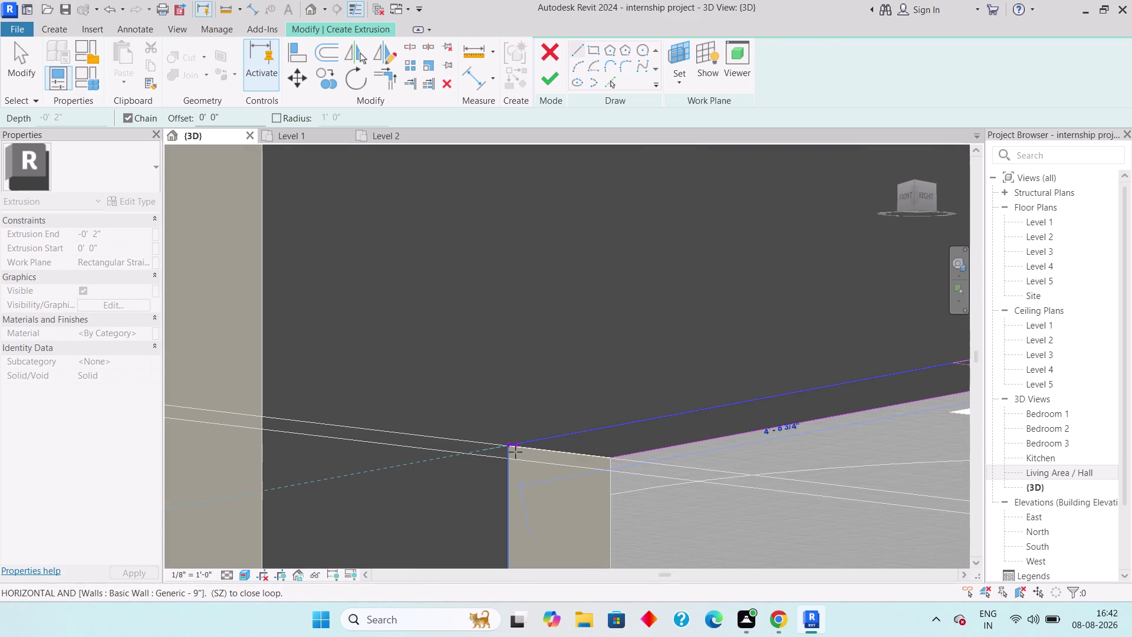
scroll(up, 3)
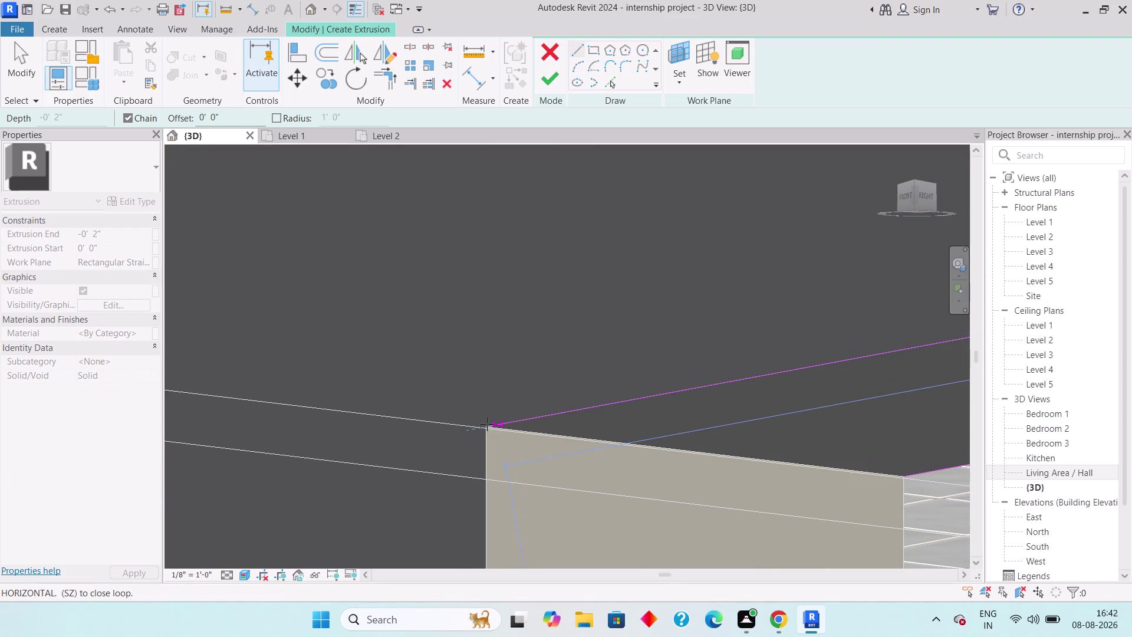
scroll(up, 3)
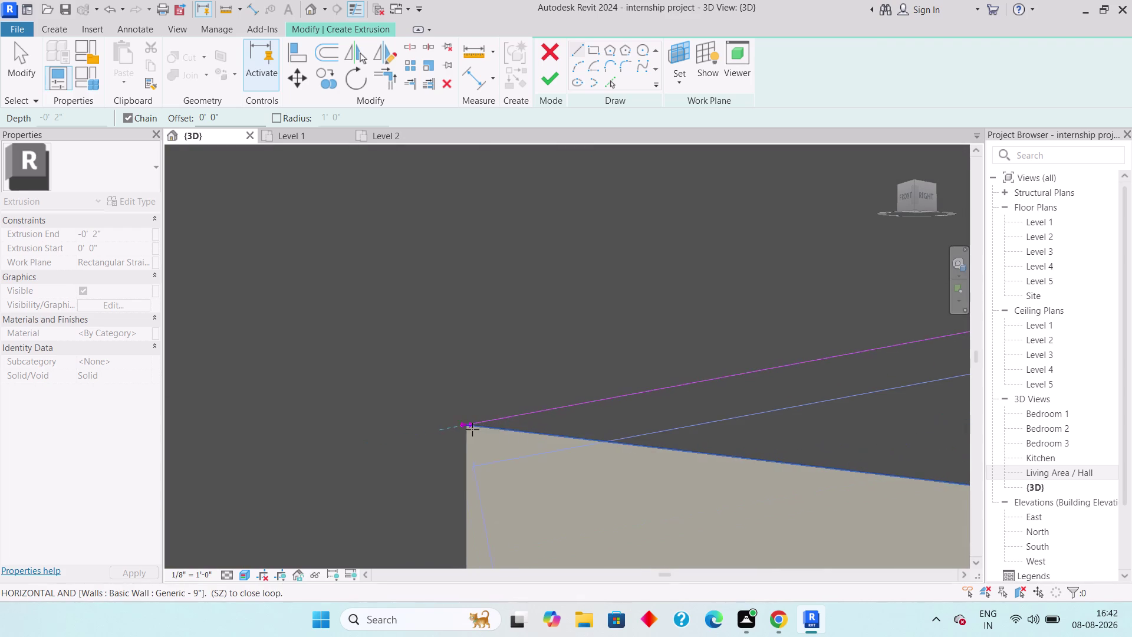
click(470, 427)
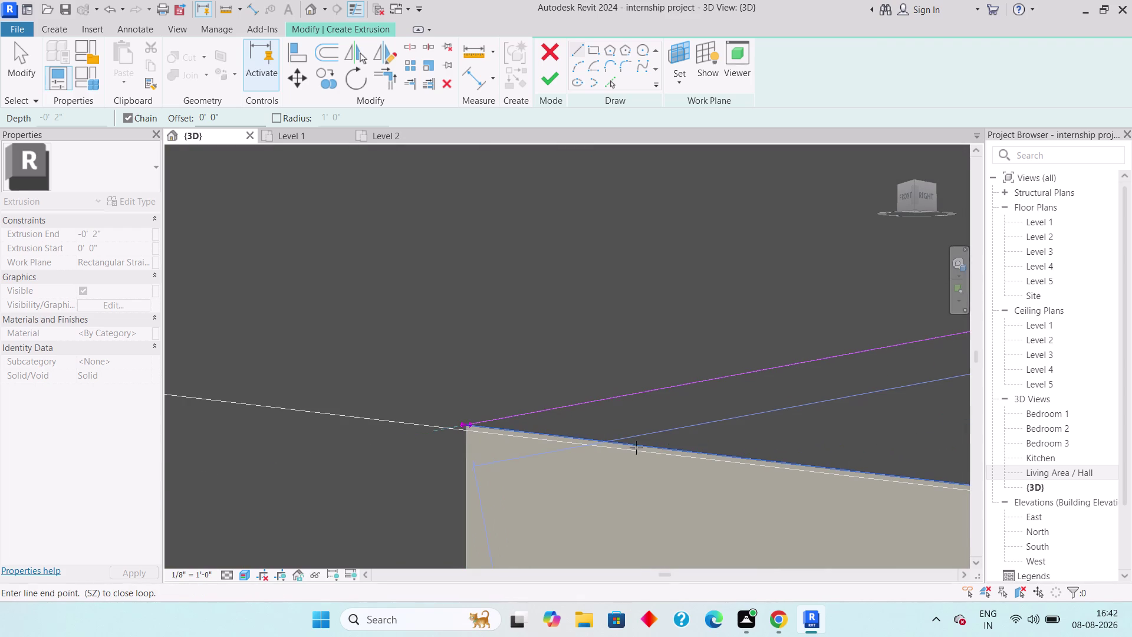
Close the outline at the starting point and finish the 2-inch extrusion.
middle_drag(684, 436, 489, 429)
scroll(down, 3)
middle_drag(665, 476, 425, 445)
scroll(down, 3)
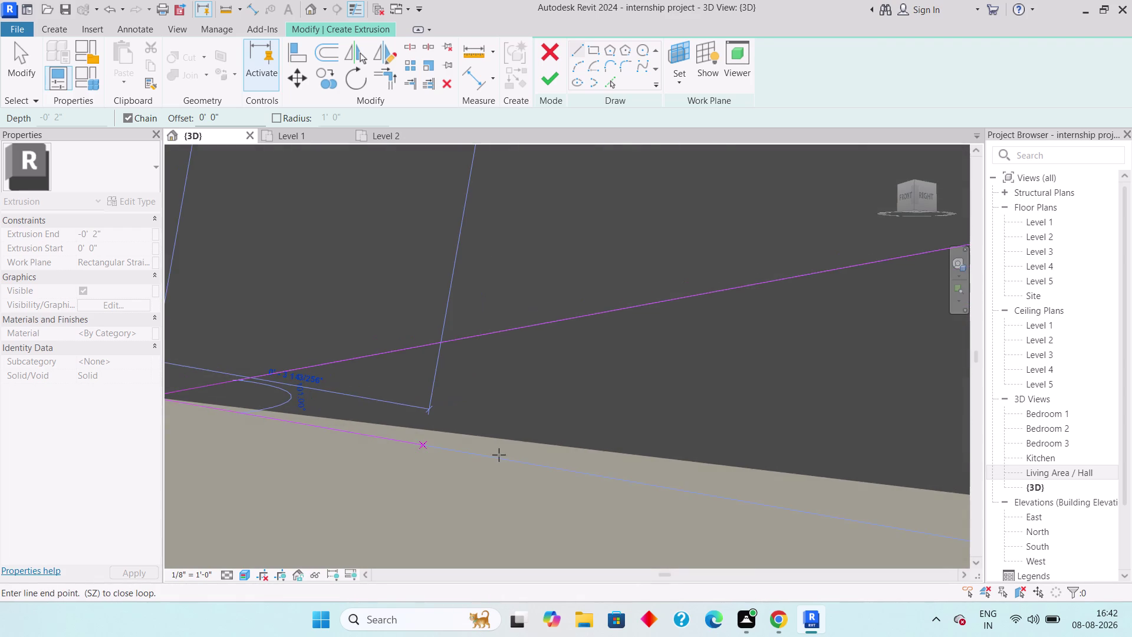
scroll(down, 3)
middle_drag(732, 489, 565, 468)
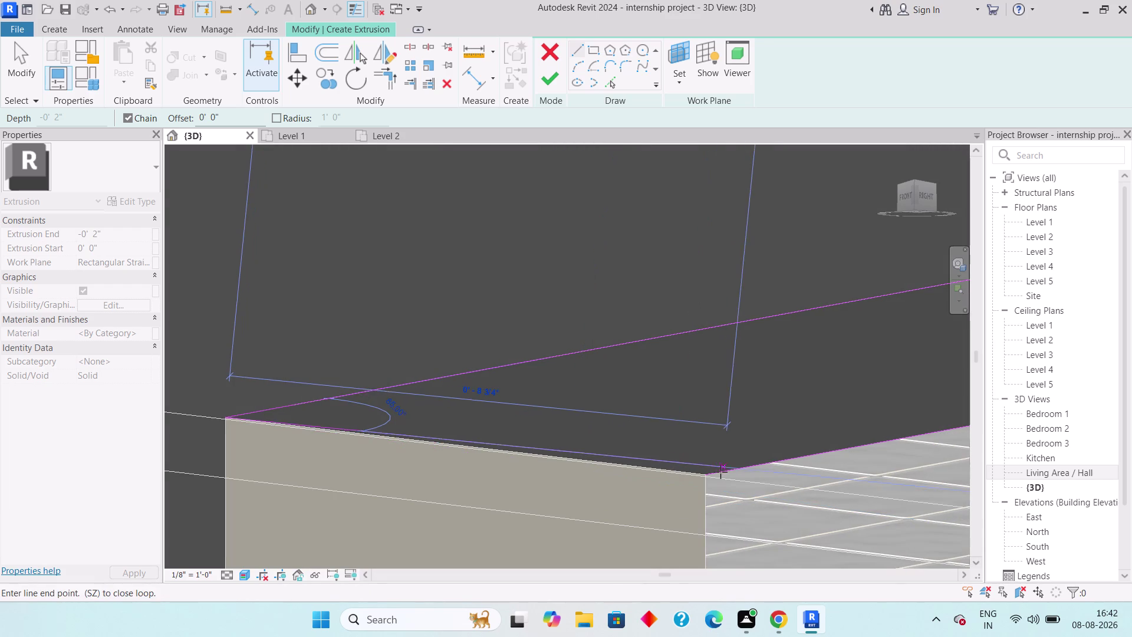
scroll(up, 3)
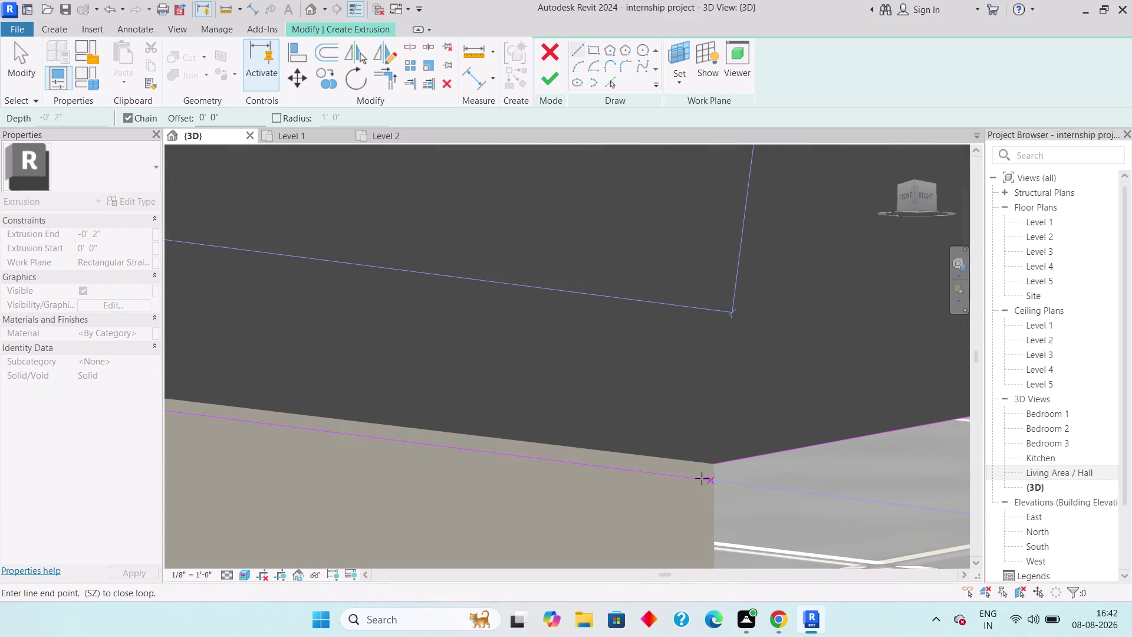
scroll(up, 3)
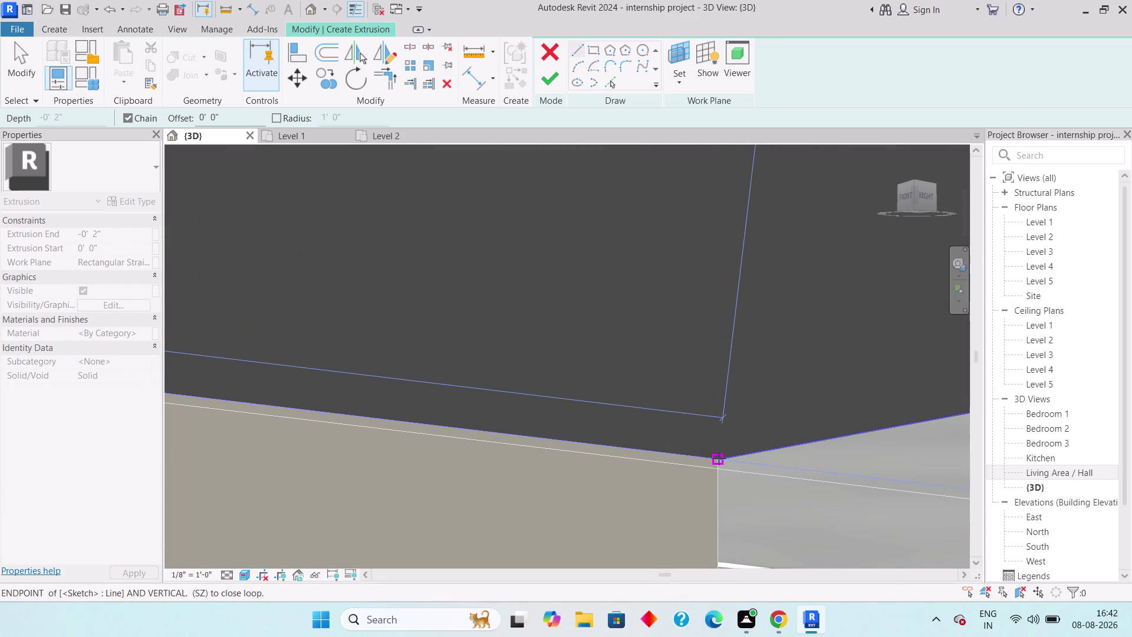
click(719, 458)
scroll(down, 3)
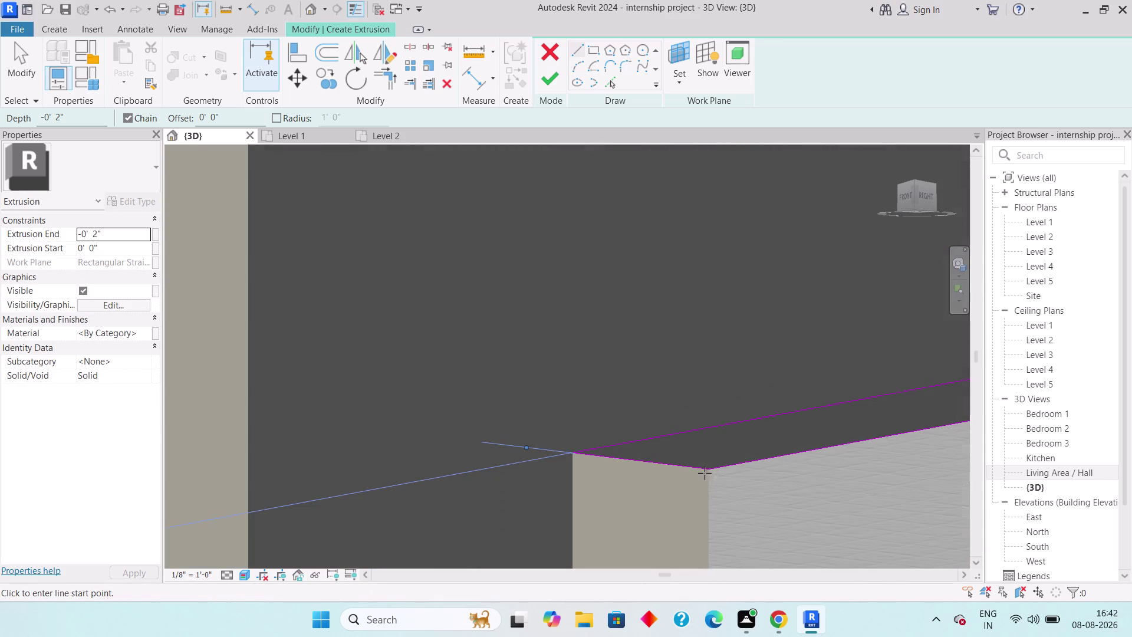
click(549, 78)
scroll(down, 3)
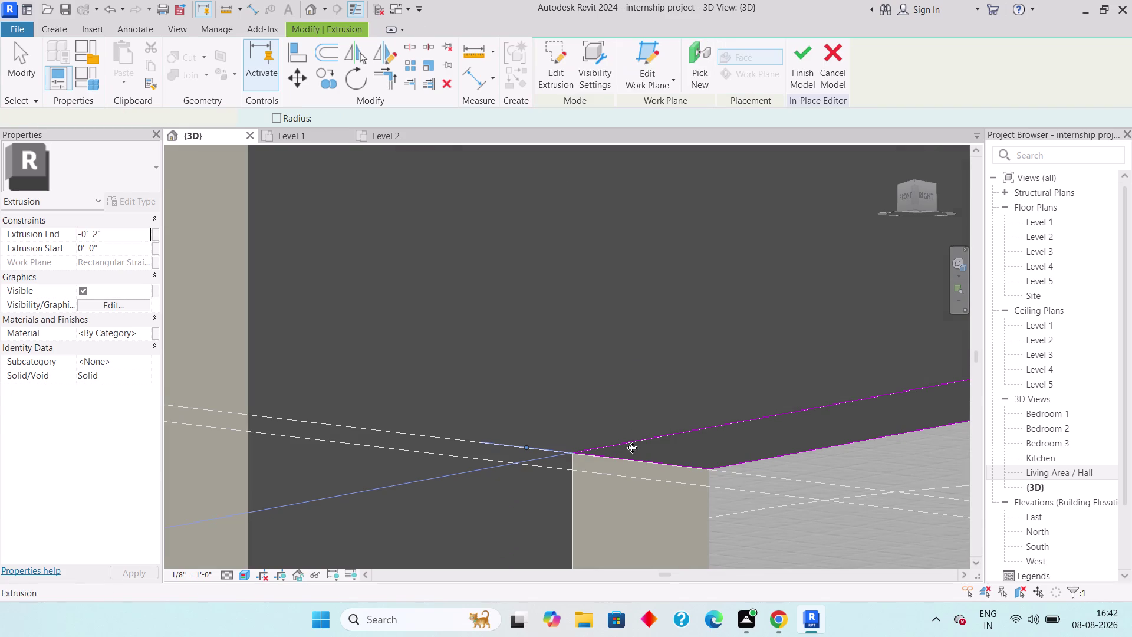
Leave the finished extrusion and orbit around the bay window and house exterior.
middle_drag(632, 447, 622, 350)
scroll(down, 3)
key(Escape)
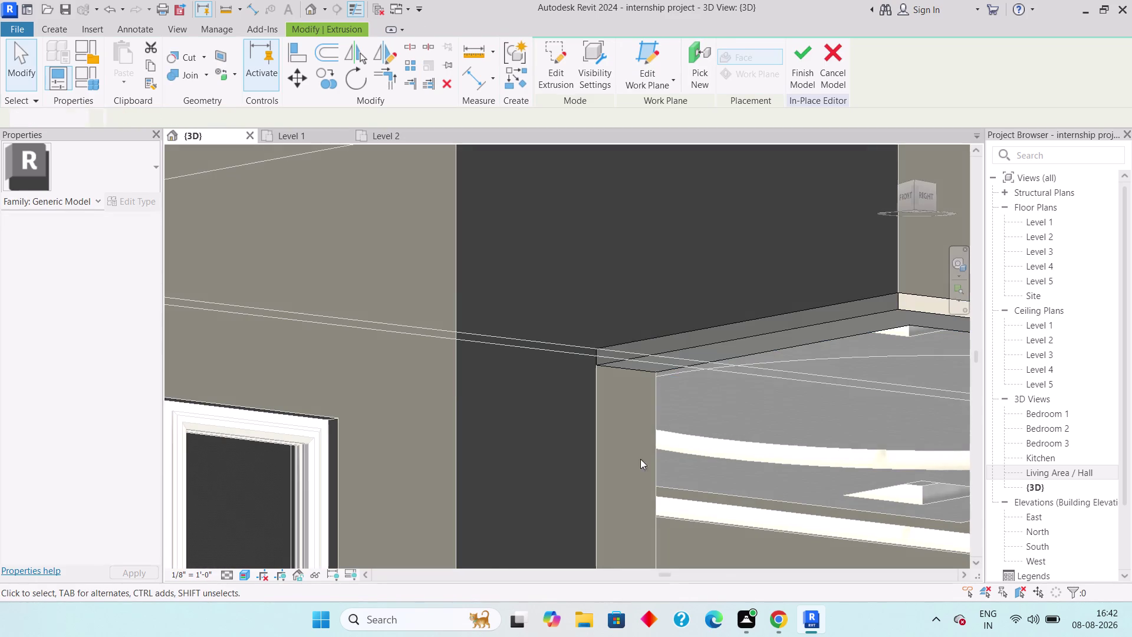
scroll(down, 3)
middle_drag(696, 485, 572, 424)
scroll(down, 3)
scroll(down, 3)
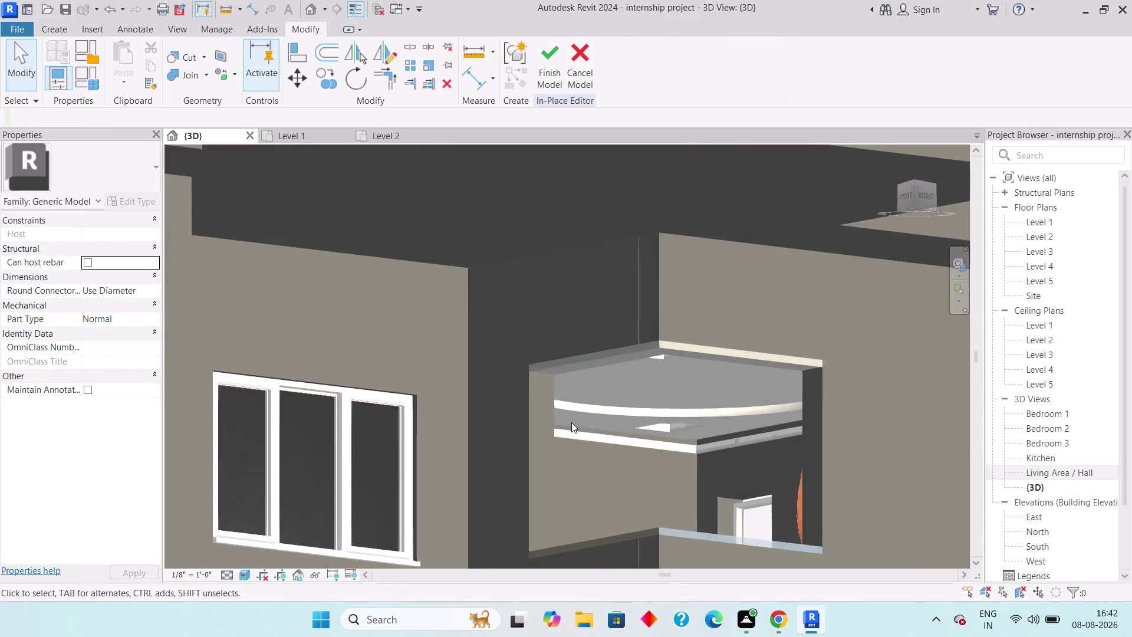
scroll(down, 3)
middle_drag(566, 376, 565, 399)
scroll(down, 3)
middle_drag(564, 349, 572, 513)
scroll(down, 3)
middle_drag(557, 418, 559, 441)
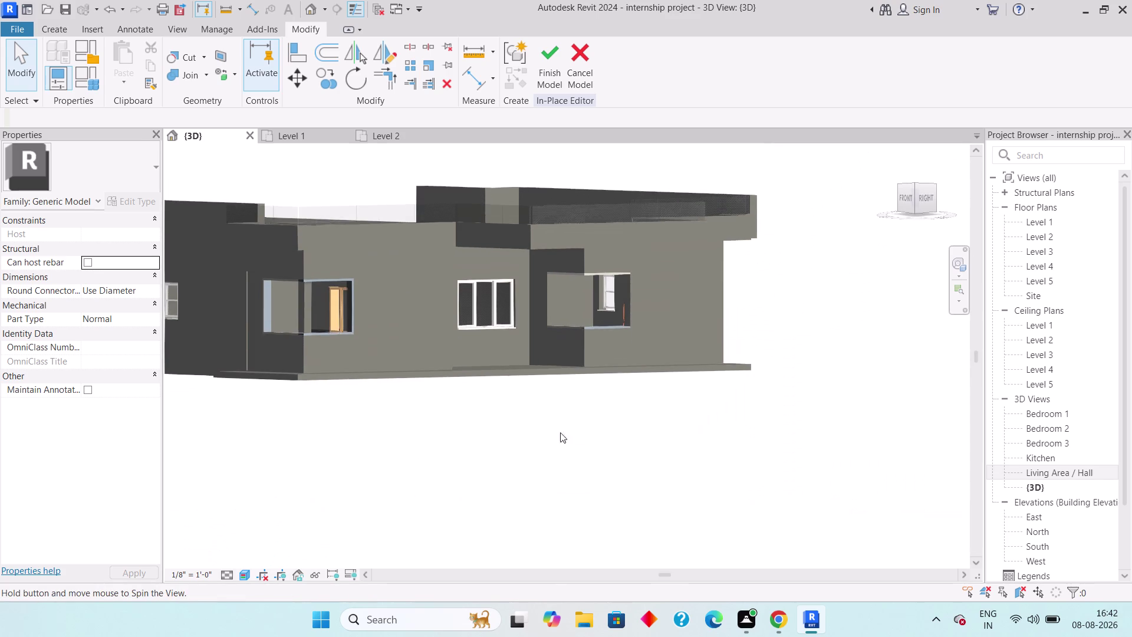
View the house from above, zoom in on the corner window, and open the Create tab.
middle_drag(576, 375, 579, 410)
middle_drag(589, 370, 623, 568)
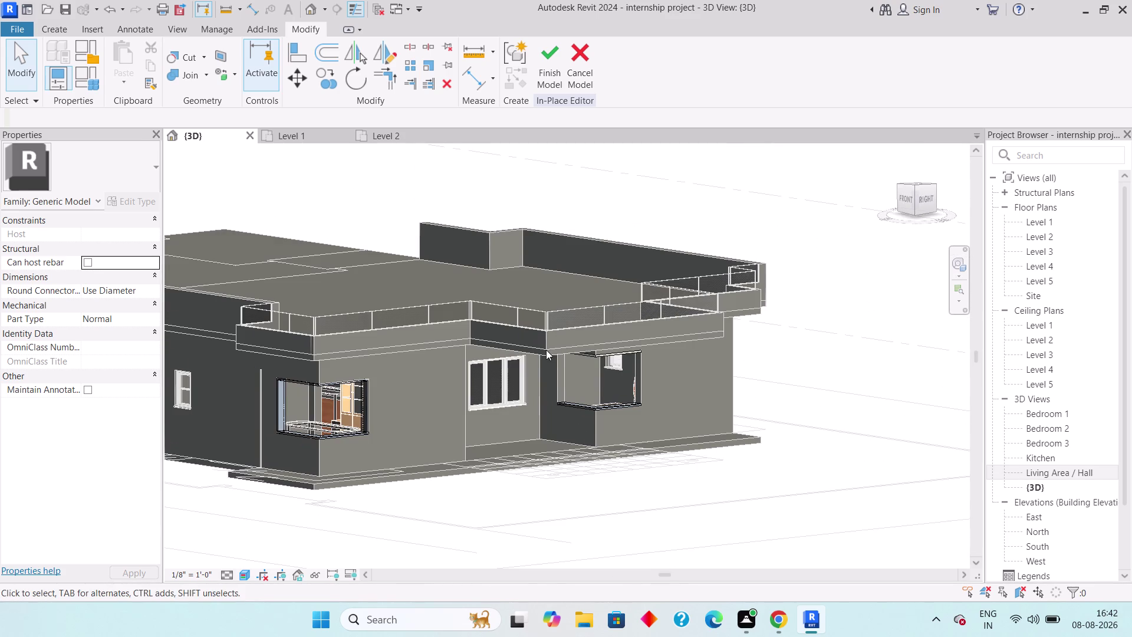
middle_drag(546, 350, 545, 334)
scroll(up, 3)
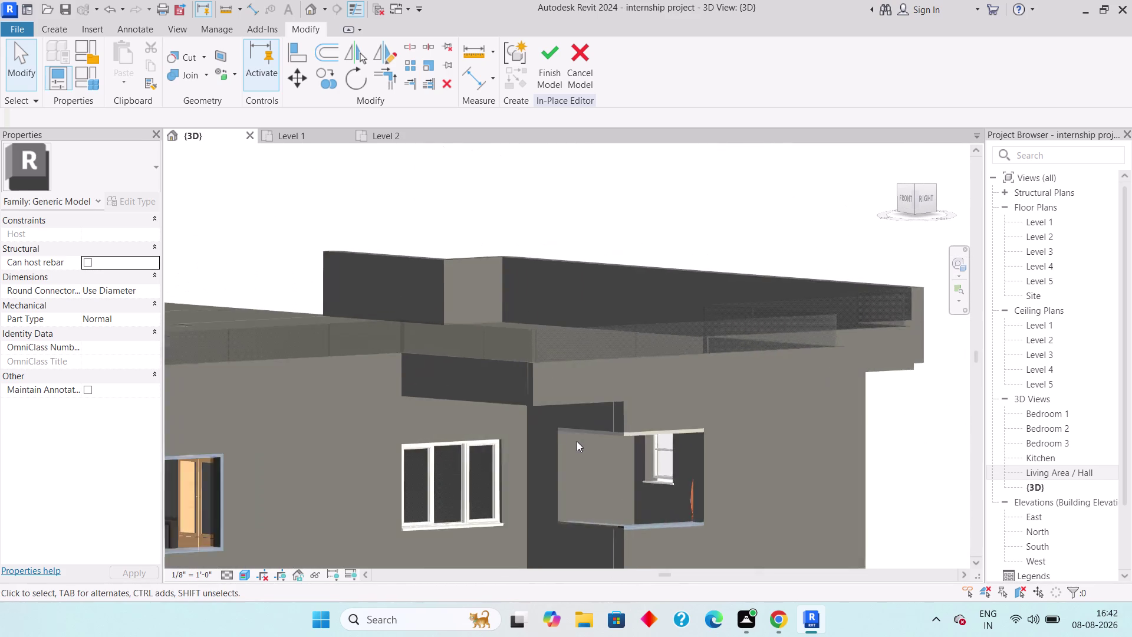
scroll(up, 3)
middle_drag(567, 436, 546, 401)
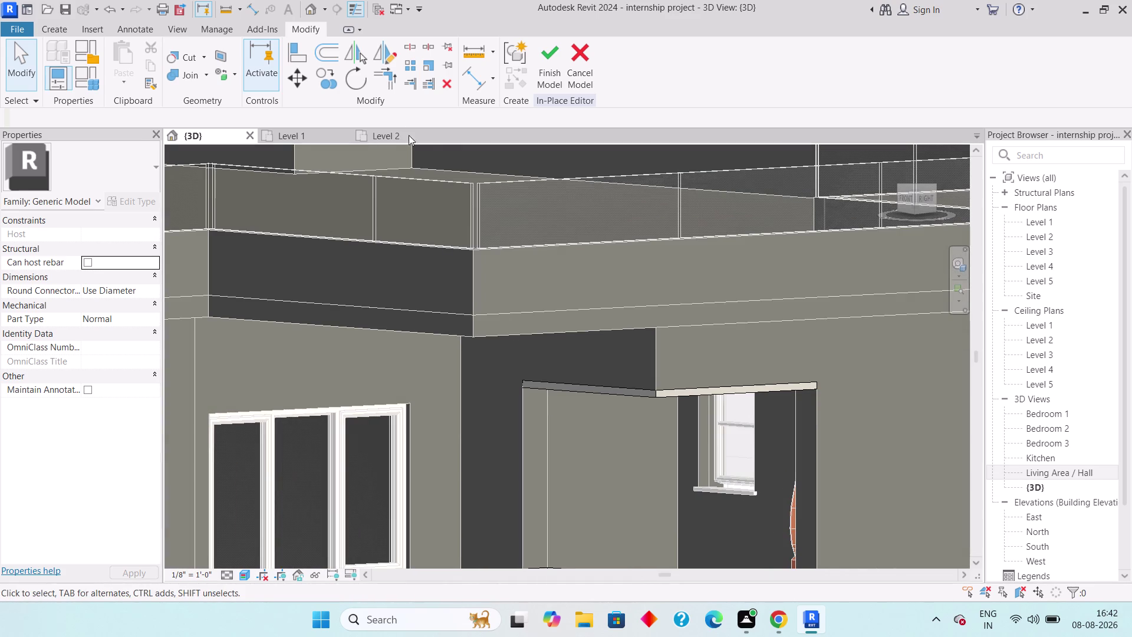
click(58, 24)
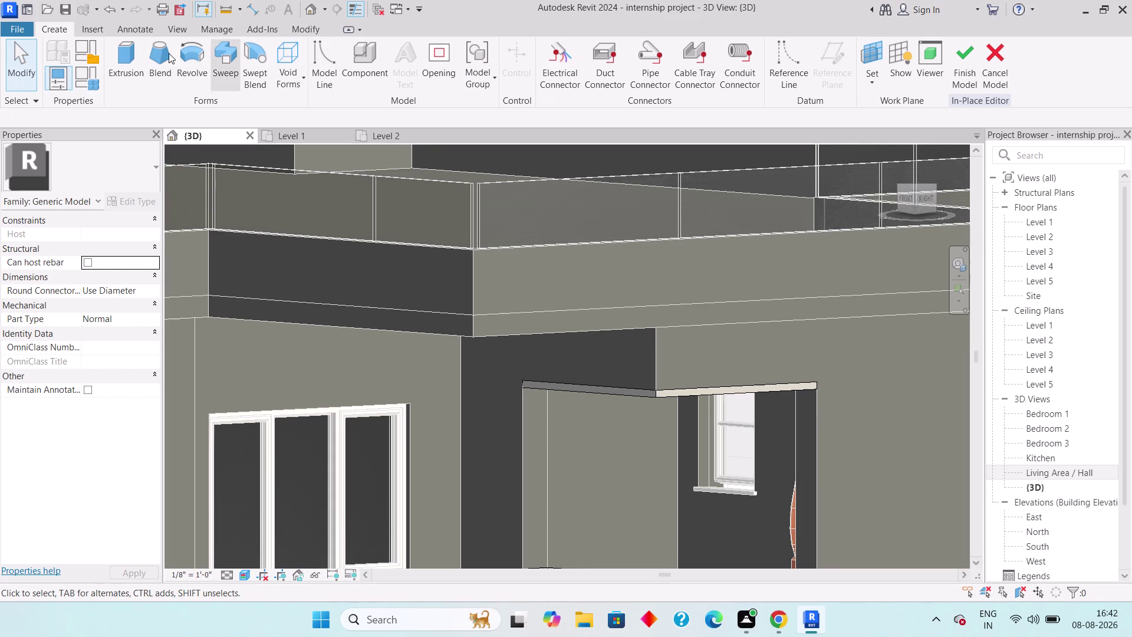
Start a new extrusion with its work plane picked on the window frame face.
click(122, 57)
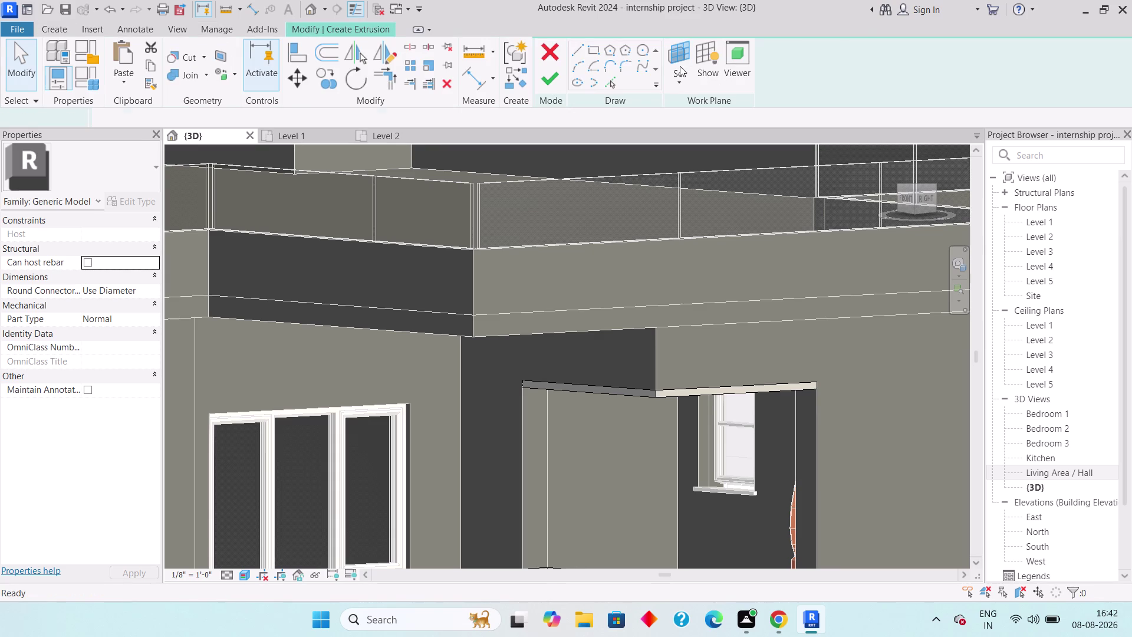
click(679, 73)
click(680, 110)
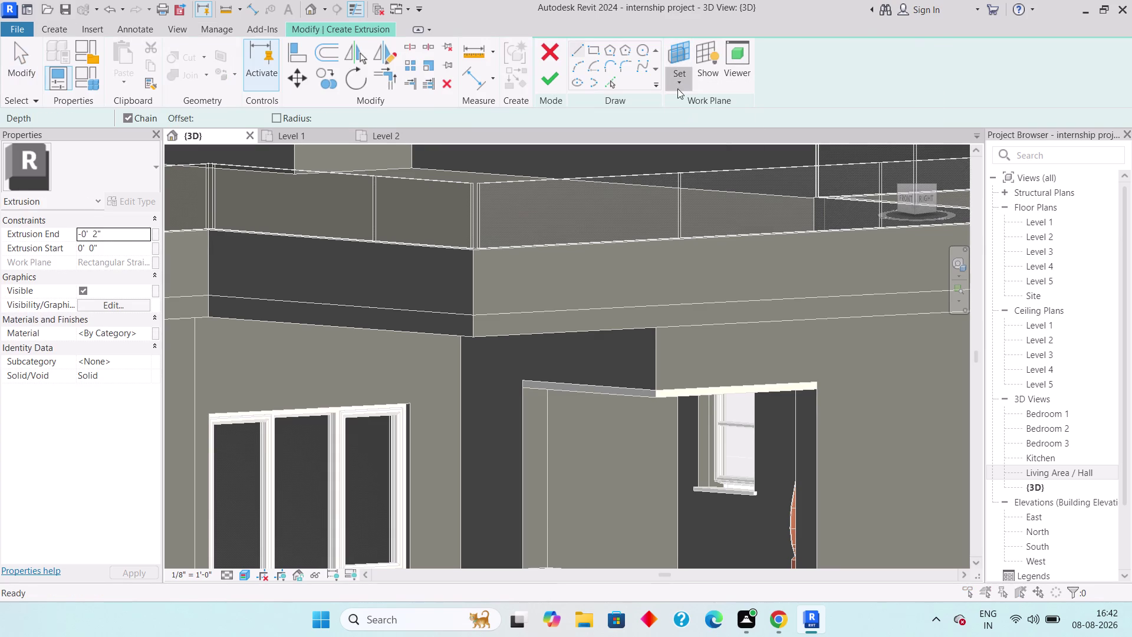
click(675, 79)
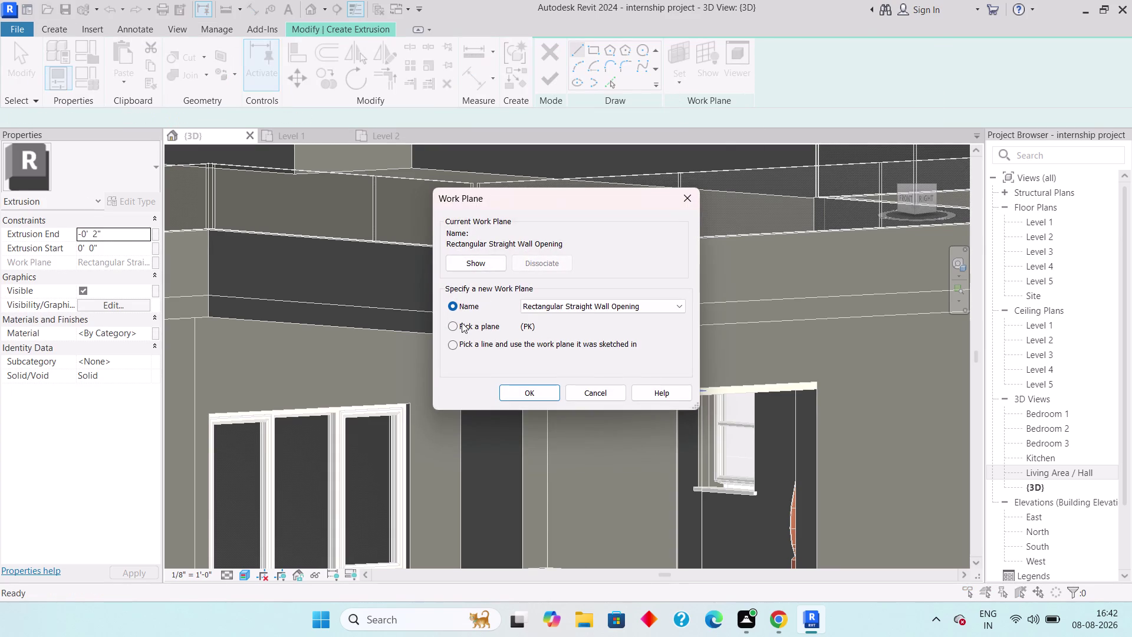
click(459, 326)
click(510, 385)
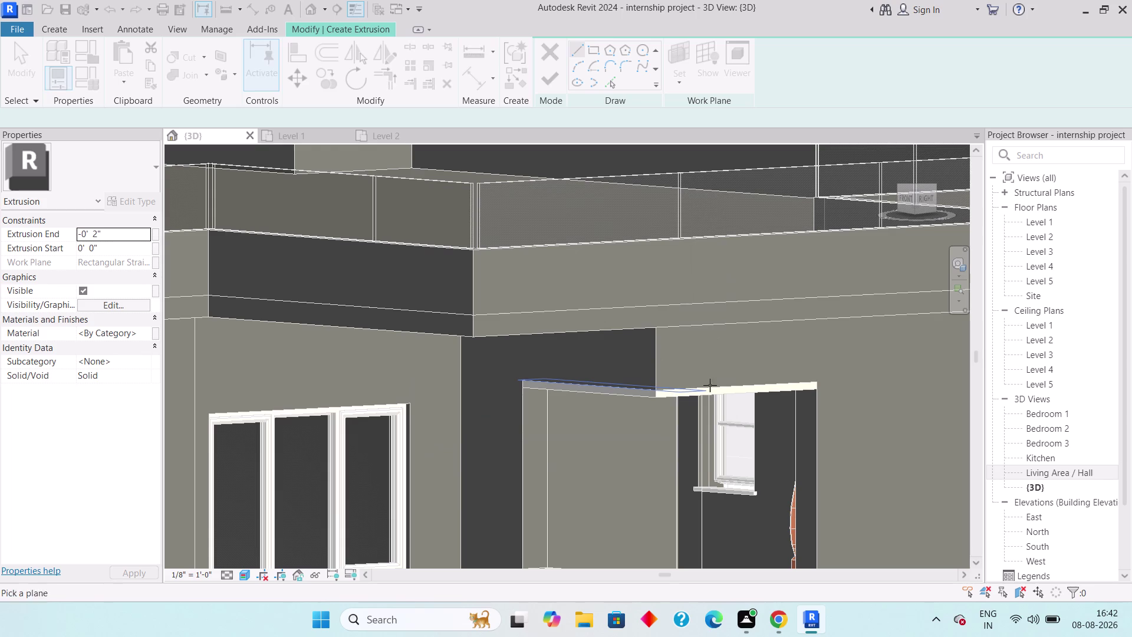
click(545, 462)
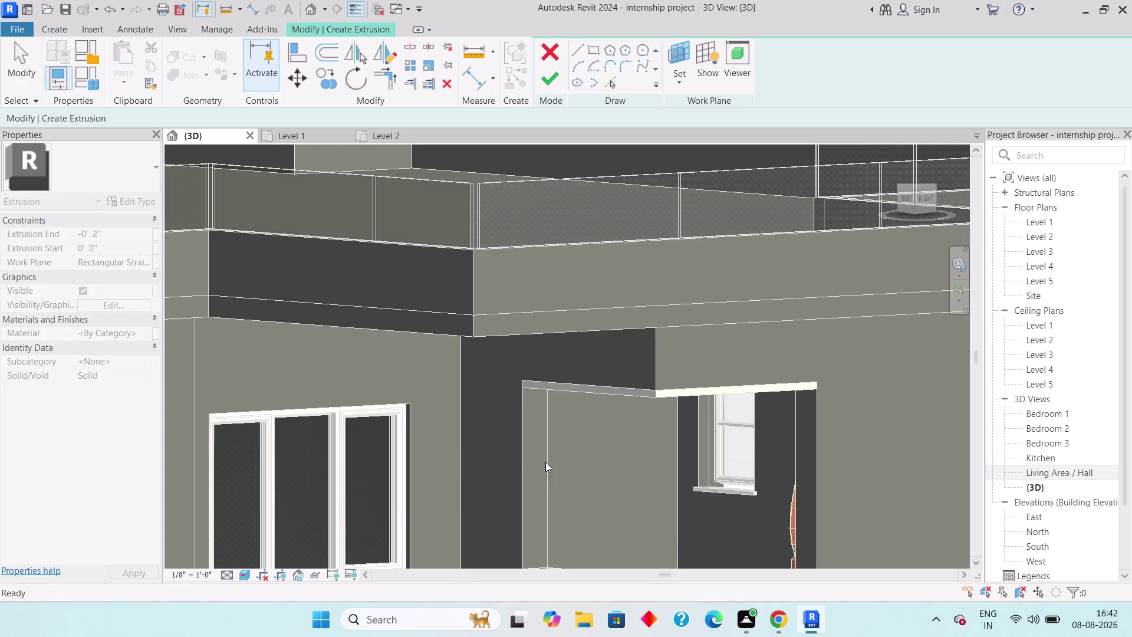
Sketch the jamb rectangle from frame top to bottom and finish the 2-inch extrusion.
click(590, 51)
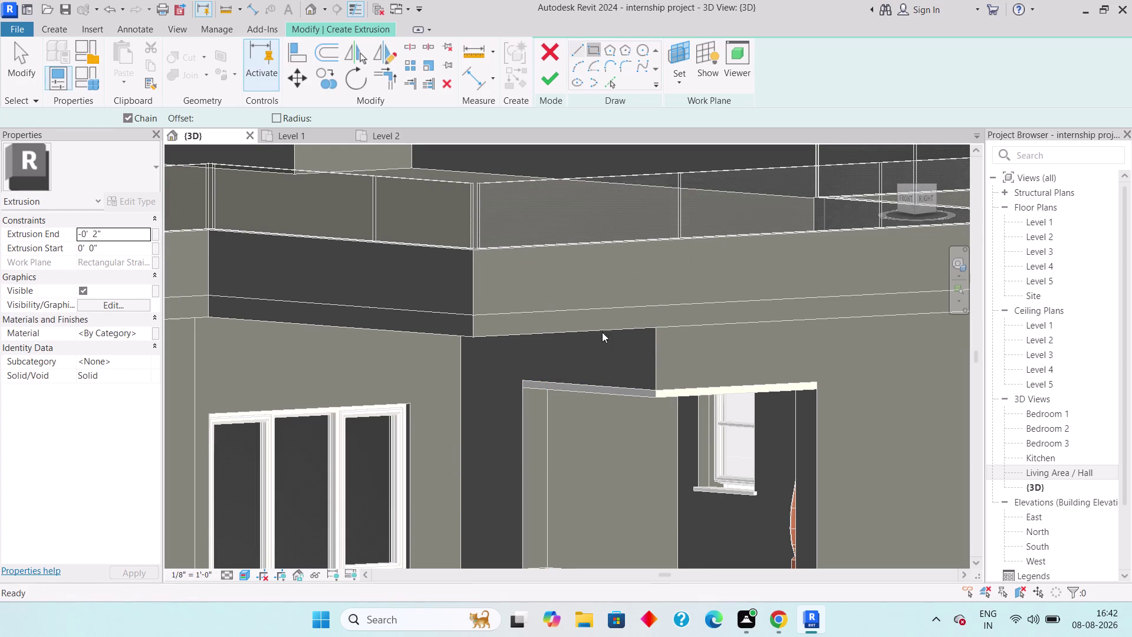
click(523, 390)
middle_drag(556, 472, 555, 344)
scroll(down, 3)
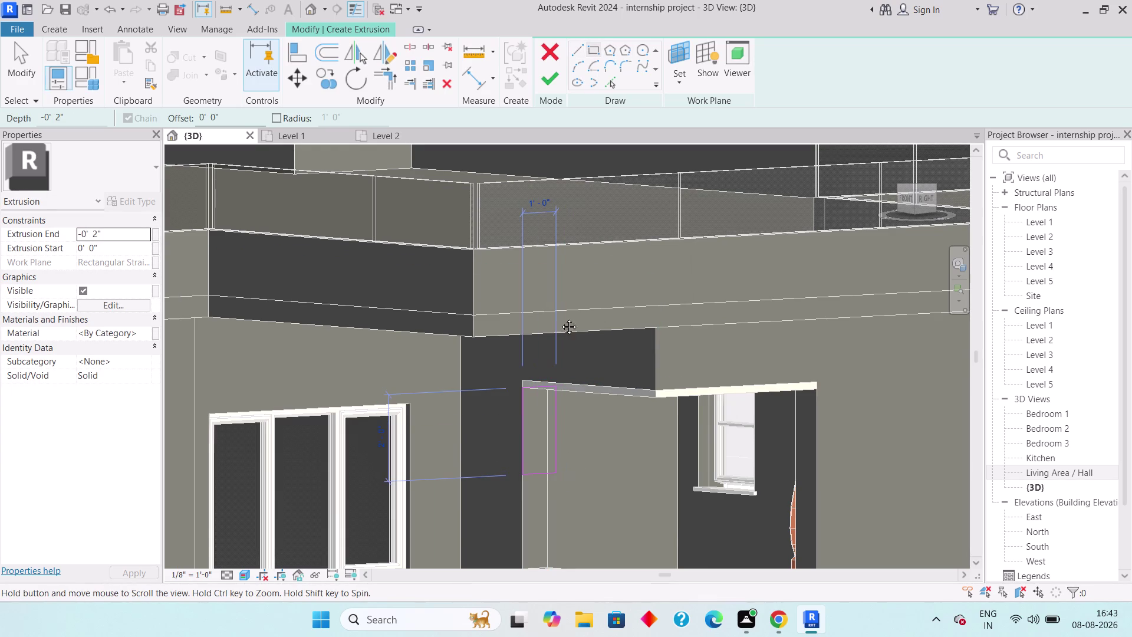
middle_drag(549, 479, 541, 362)
scroll(up, 3)
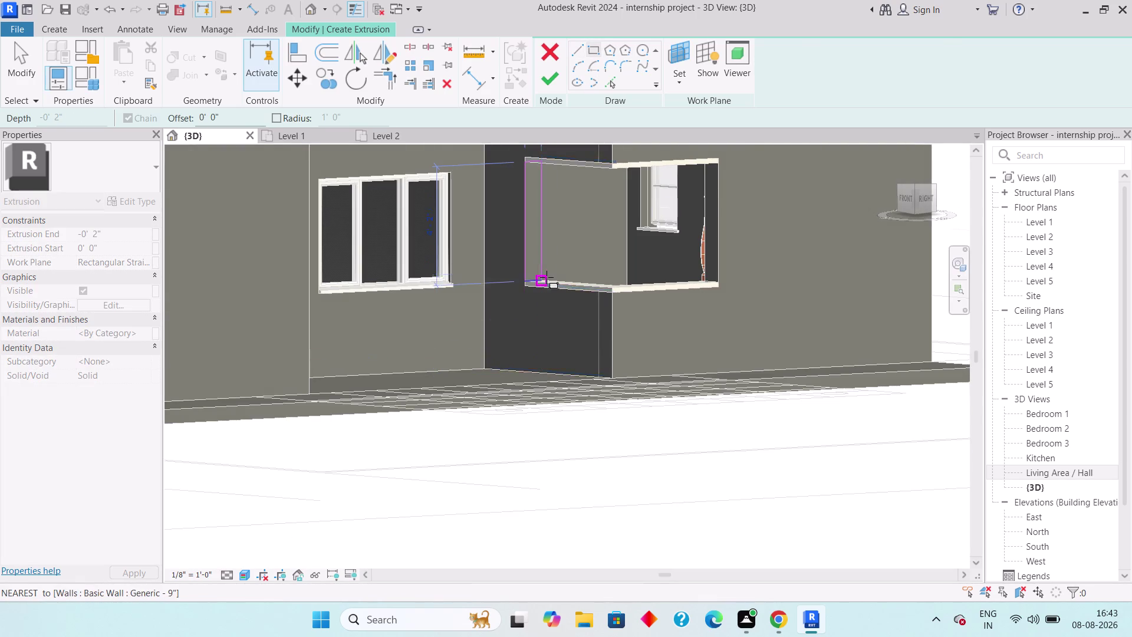
scroll(up, 3)
click(534, 283)
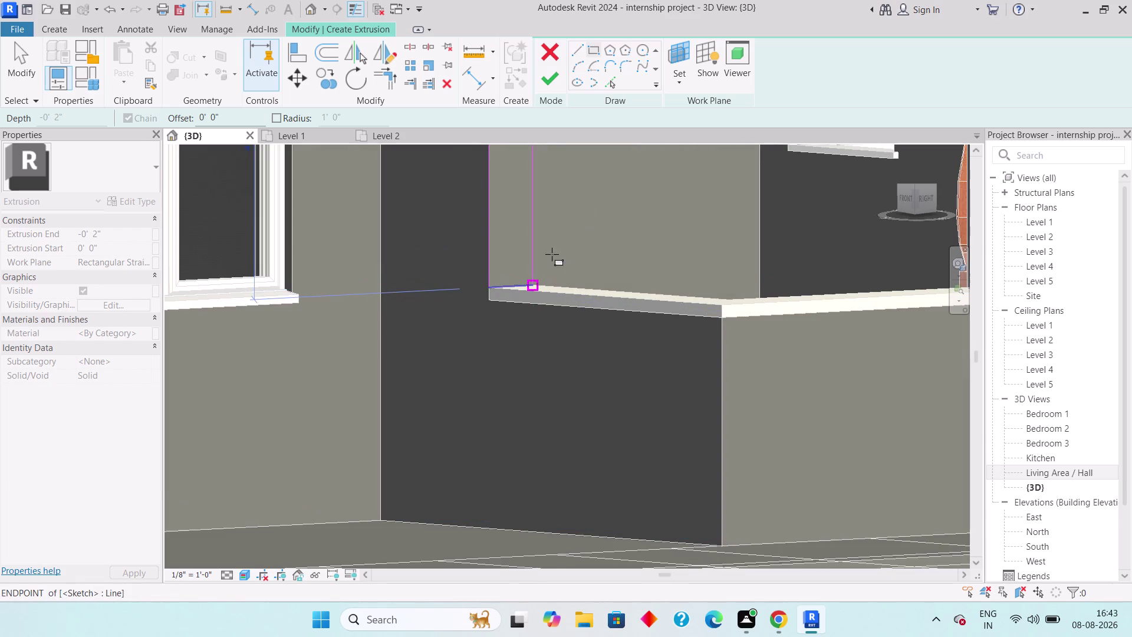
click(548, 74)
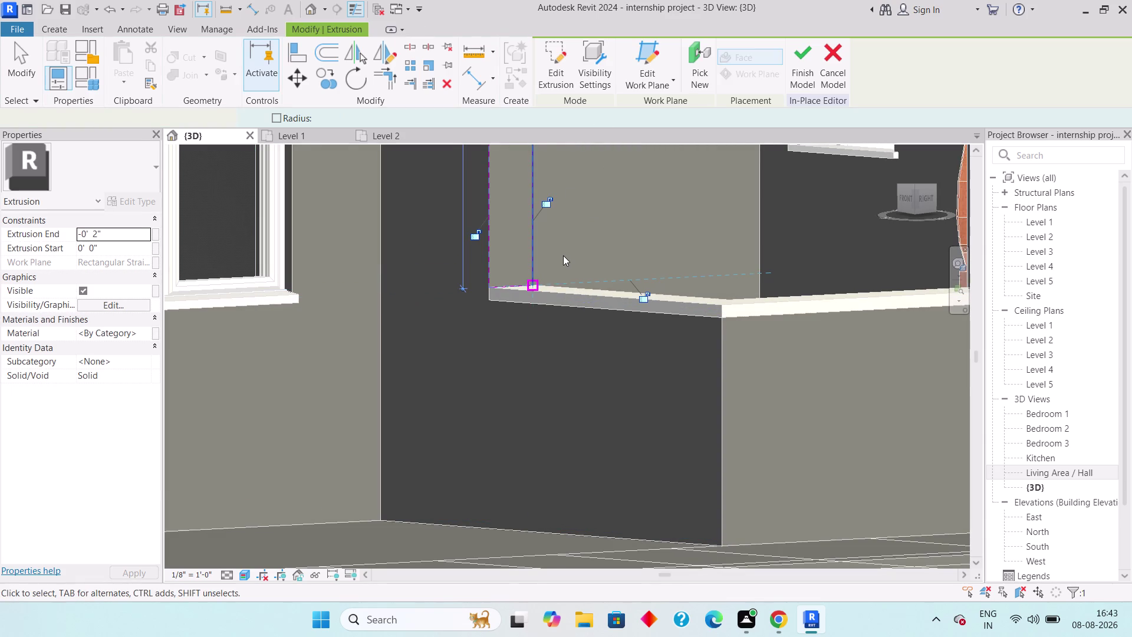
key(Escape)
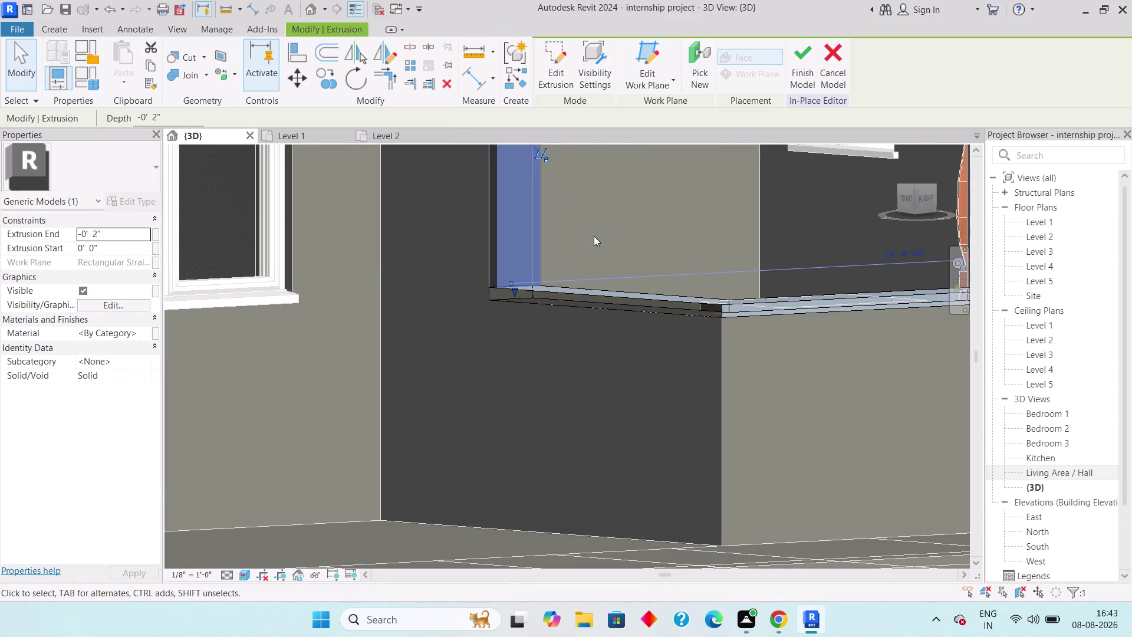
middle_drag(609, 237, 398, 379)
scroll(down, 3)
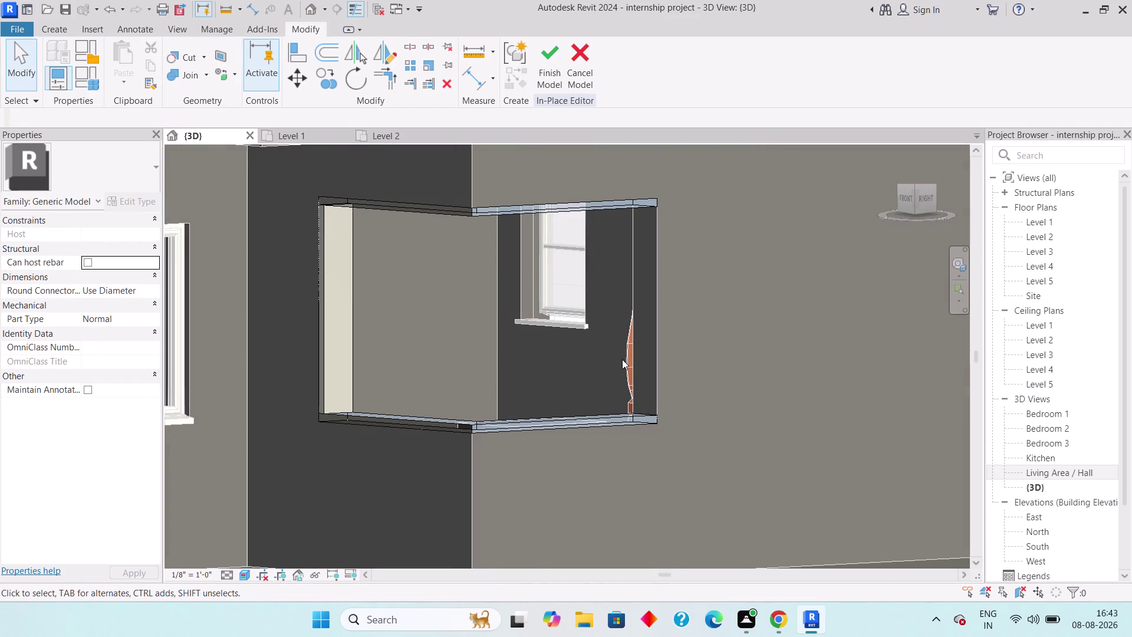
Start another extrusion with its work plane picked on the opposite frame face.
click(54, 25)
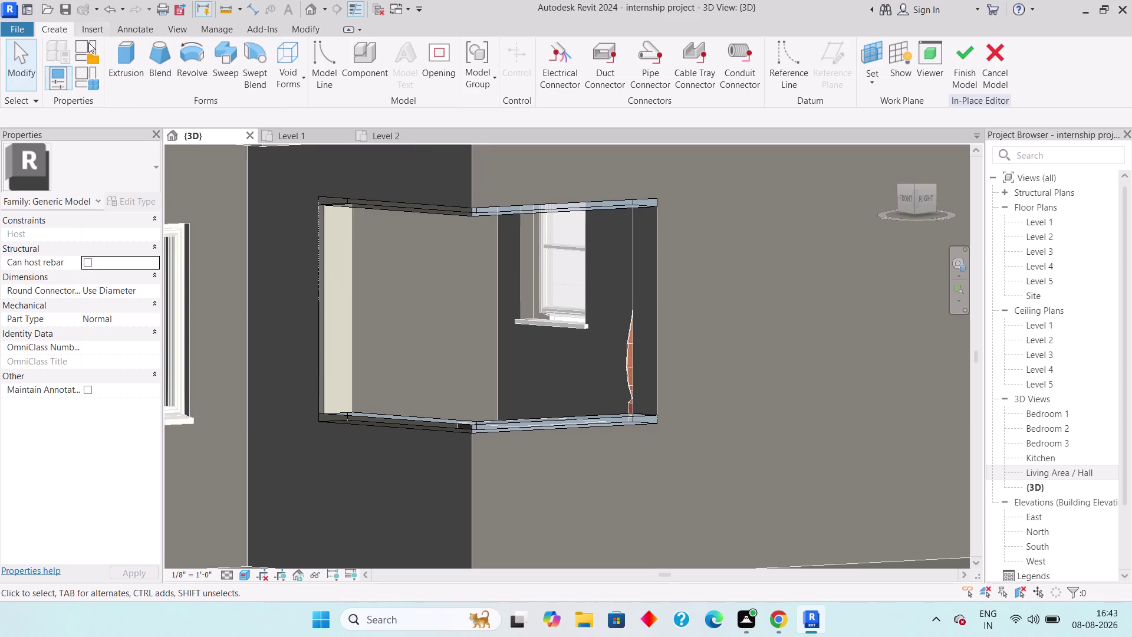
click(119, 62)
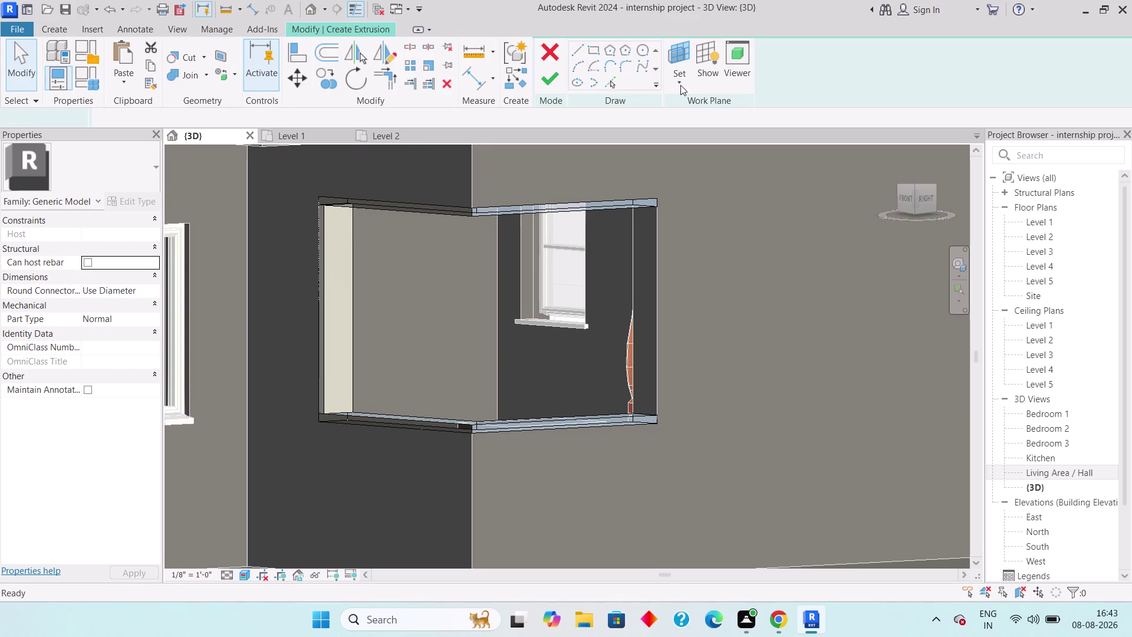
click(679, 81)
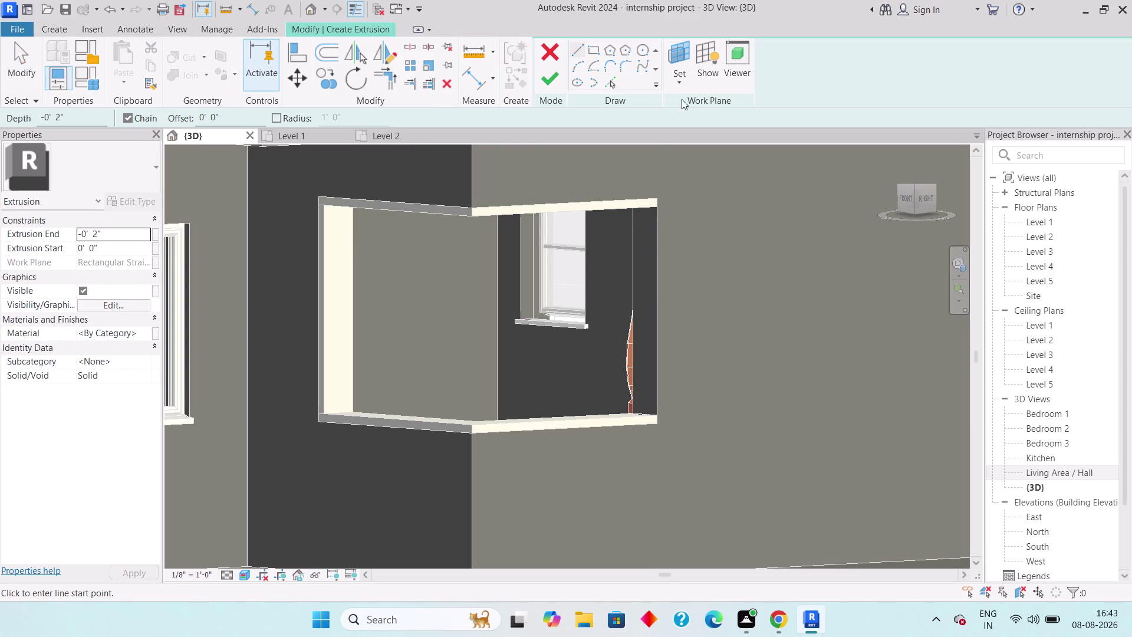
click(686, 80)
click(685, 137)
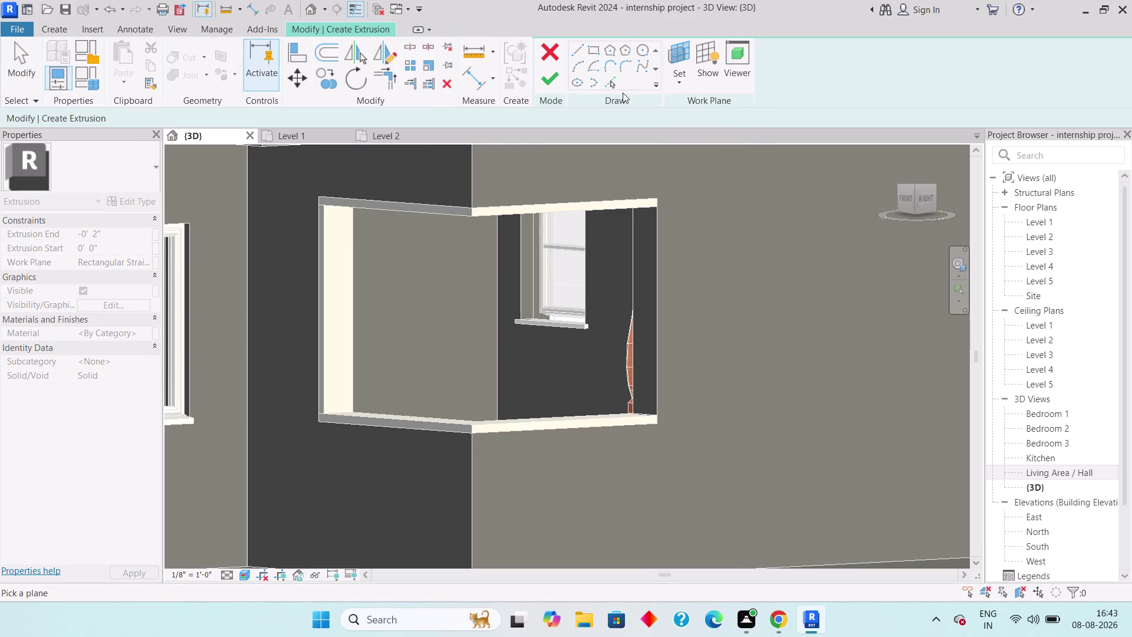
click(637, 239)
Sketch the second jamb rectangle down to the frame's bottom corner and finish the extrusion.
click(590, 49)
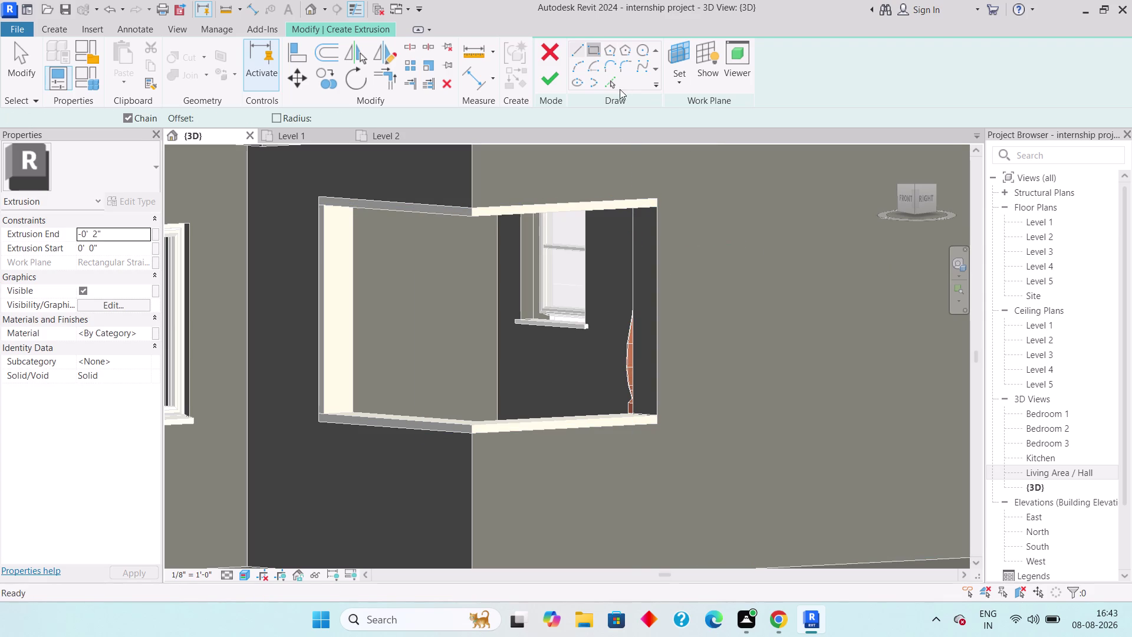
click(656, 206)
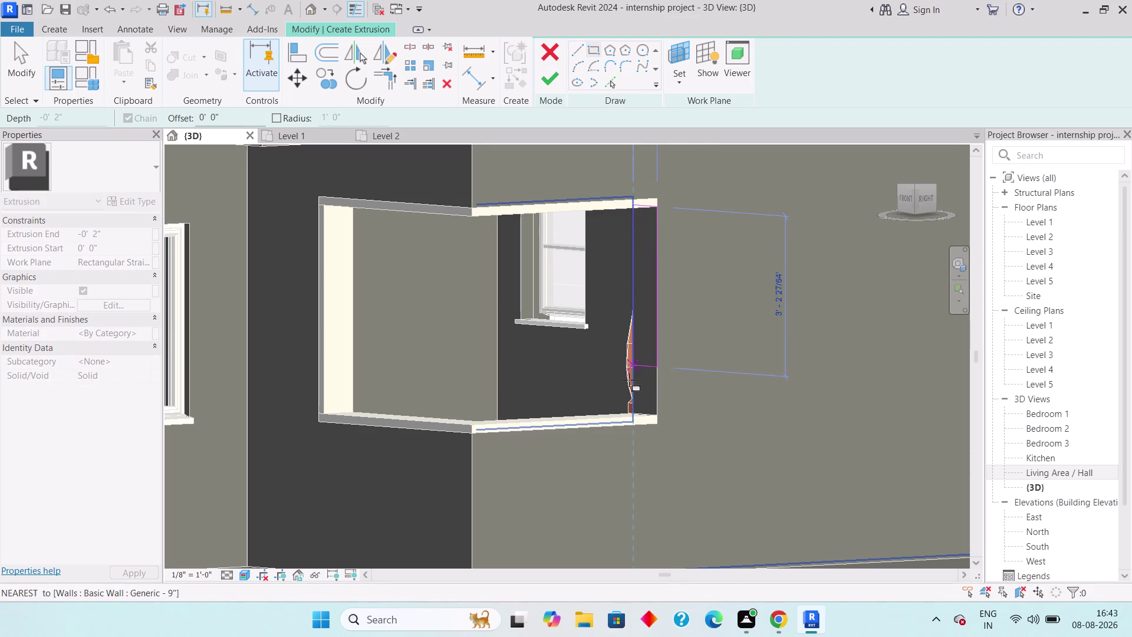
scroll(up, 3)
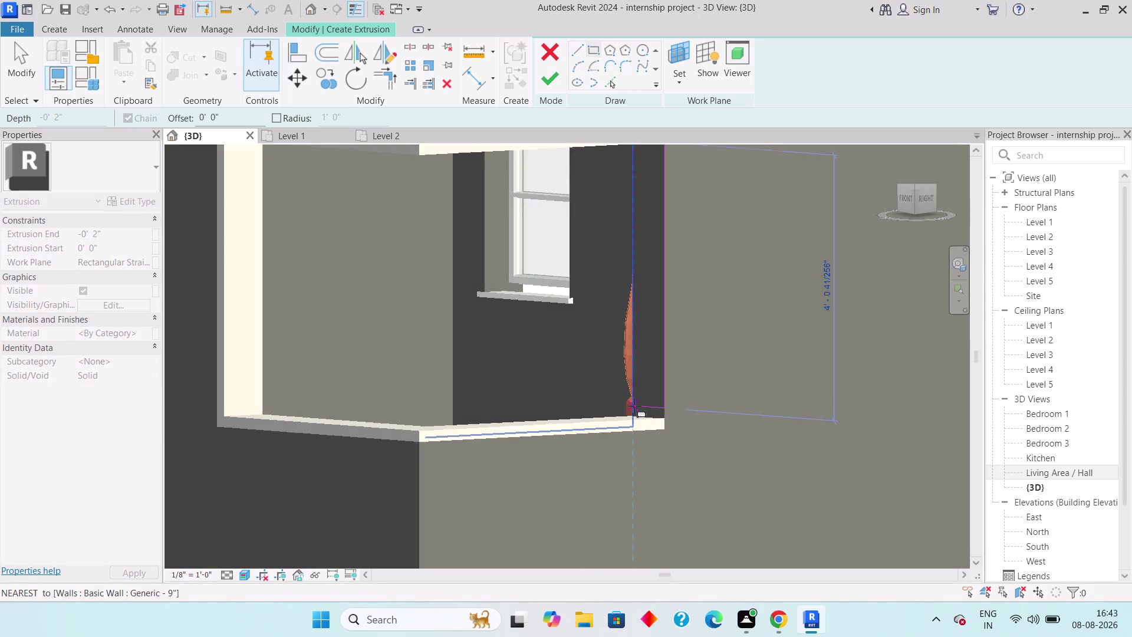
scroll(up, 3)
click(633, 436)
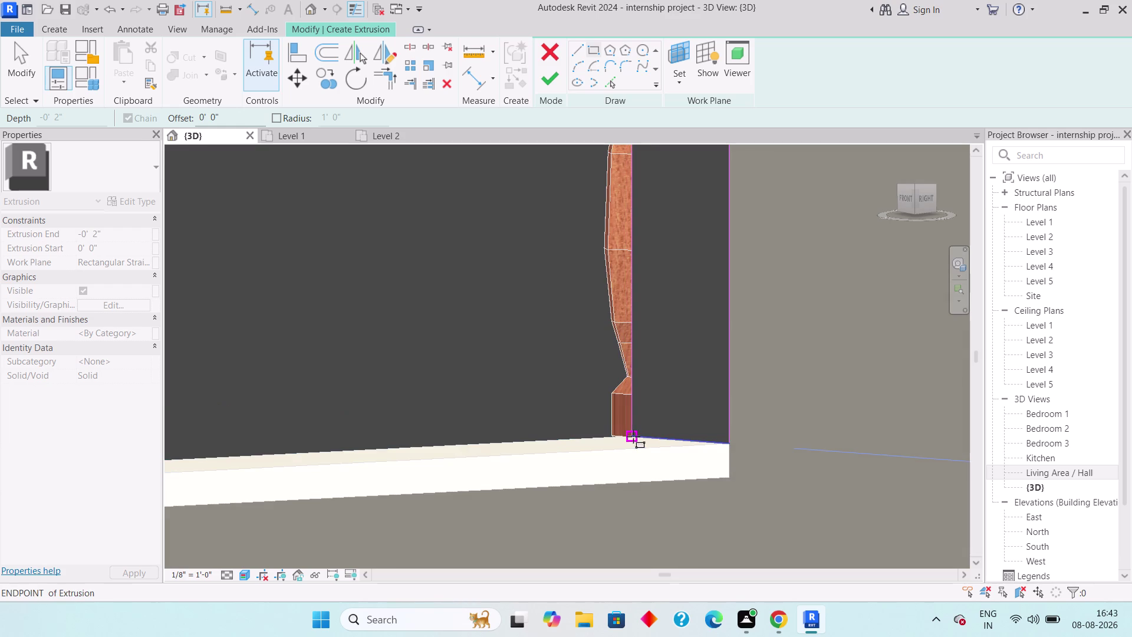
click(551, 74)
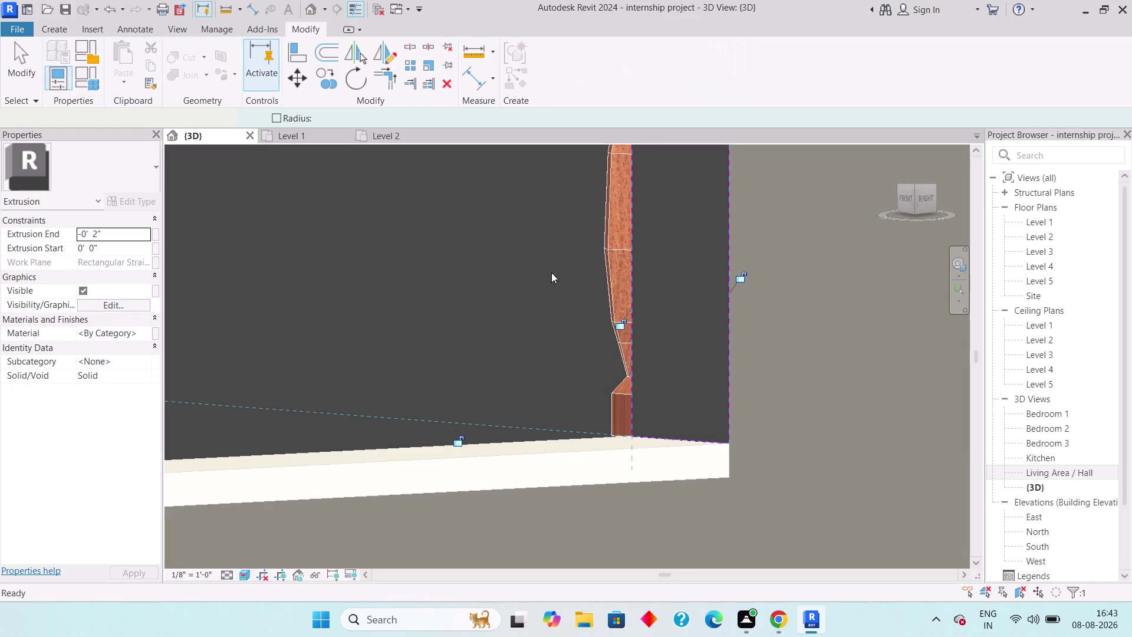
scroll(down, 3)
scroll(down, 3)
key(Escape)
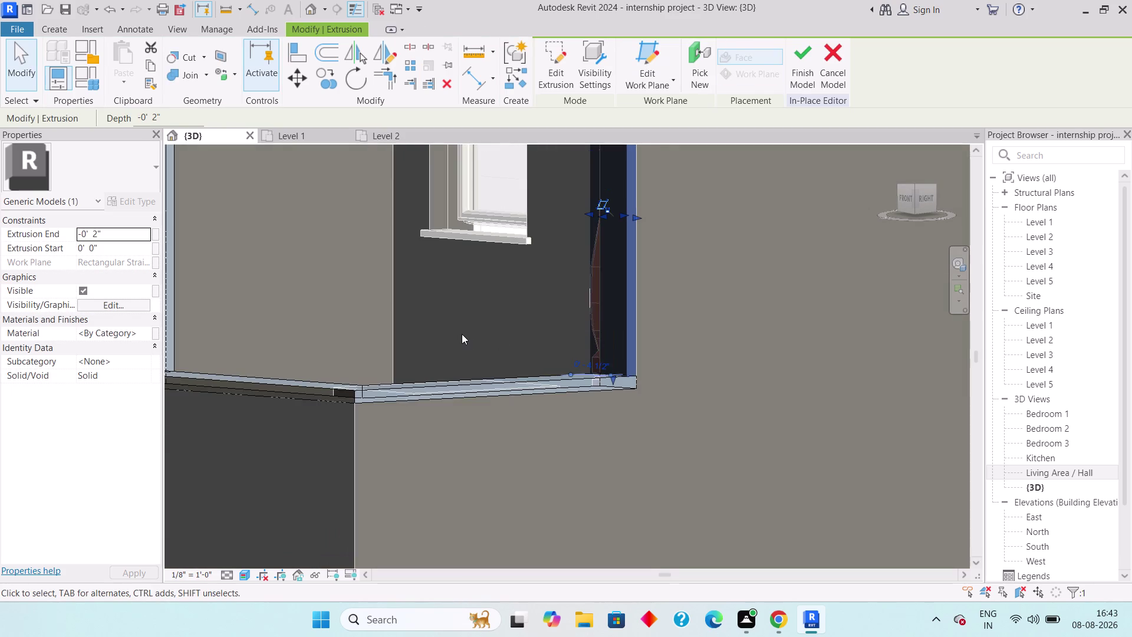
Finish the second jamb, then orbit along the wall base to inspect the window frame.
key(Escape)
scroll(down, 3)
middle_drag(450, 329, 608, 335)
scroll(down, 3)
scroll(down, 3)
middle_drag(612, 296, 604, 311)
middle_drag(604, 289, 523, 397)
middle_drag(644, 286, 628, 291)
middle_drag(668, 267, 558, 360)
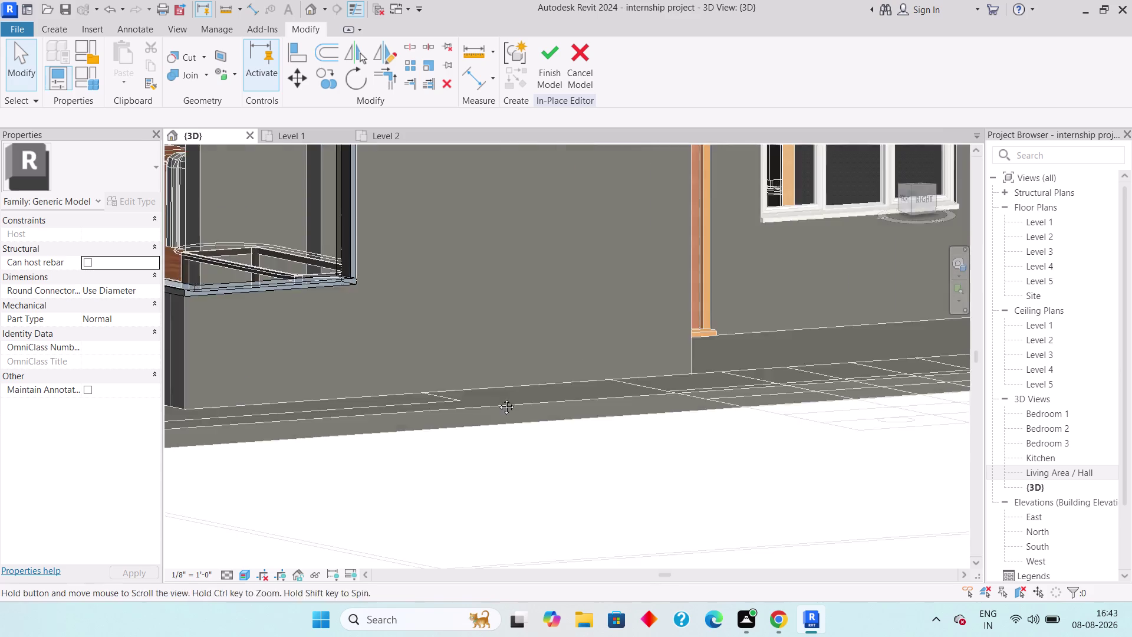
middle_drag(558, 360, 496, 399)
scroll(down, 3)
middle_drag(760, 292, 520, 388)
scroll(up, 3)
middle_drag(669, 426, 588, 393)
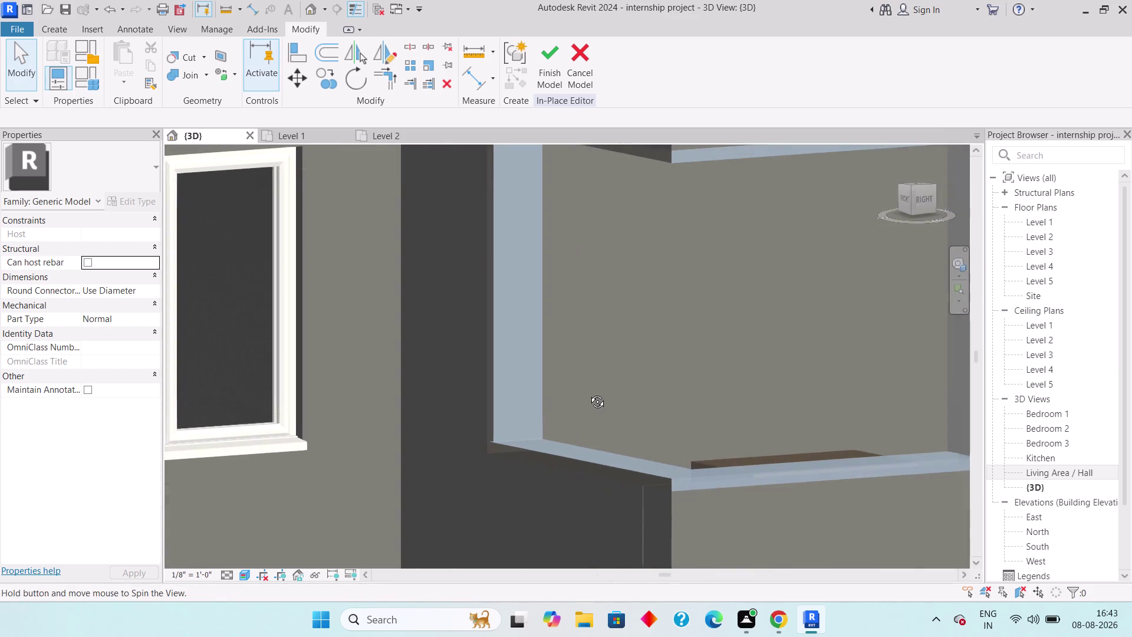
middle_drag(588, 392, 582, 400)
middle_drag(618, 393, 529, 396)
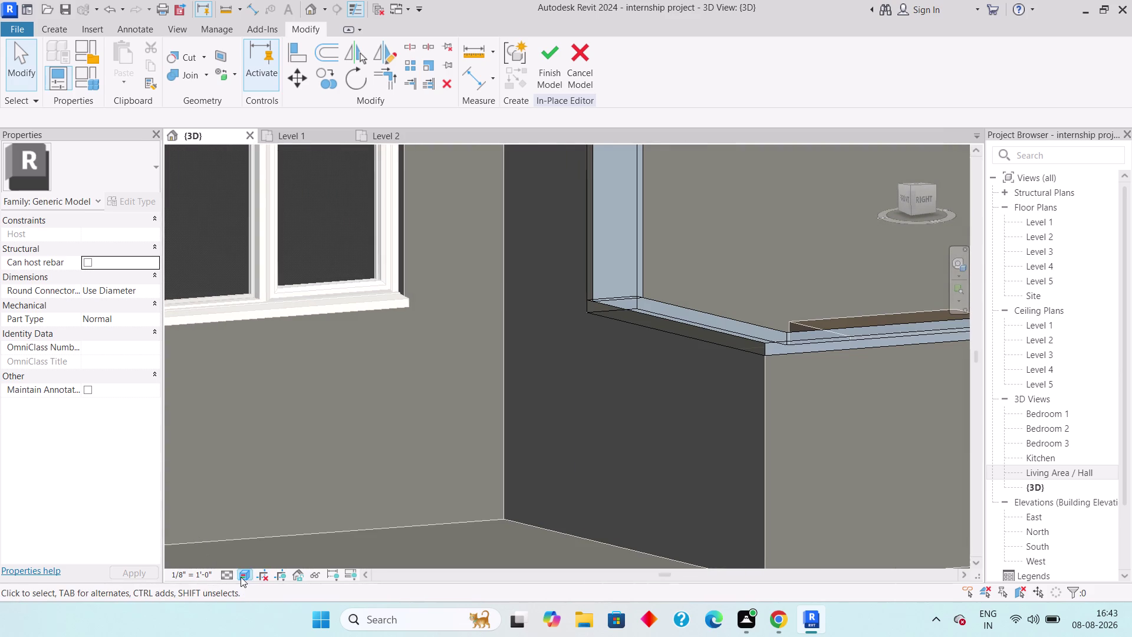
Switch the visual style to Hidden Line, pan to the slab corner, and open Create.
click(240, 575)
click(294, 489)
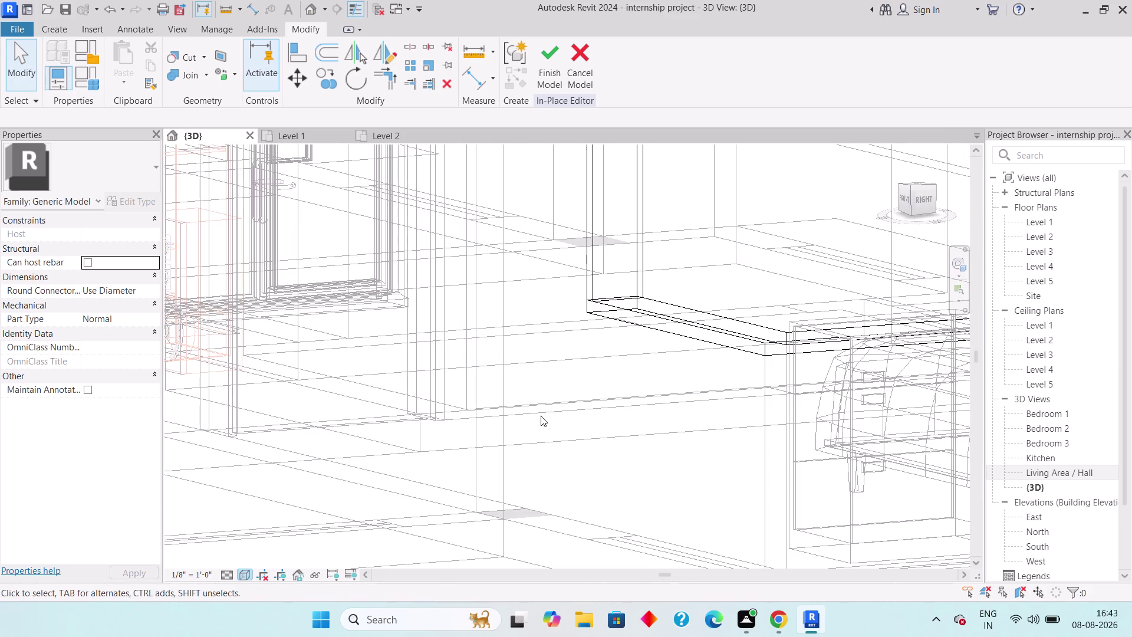
click(245, 571)
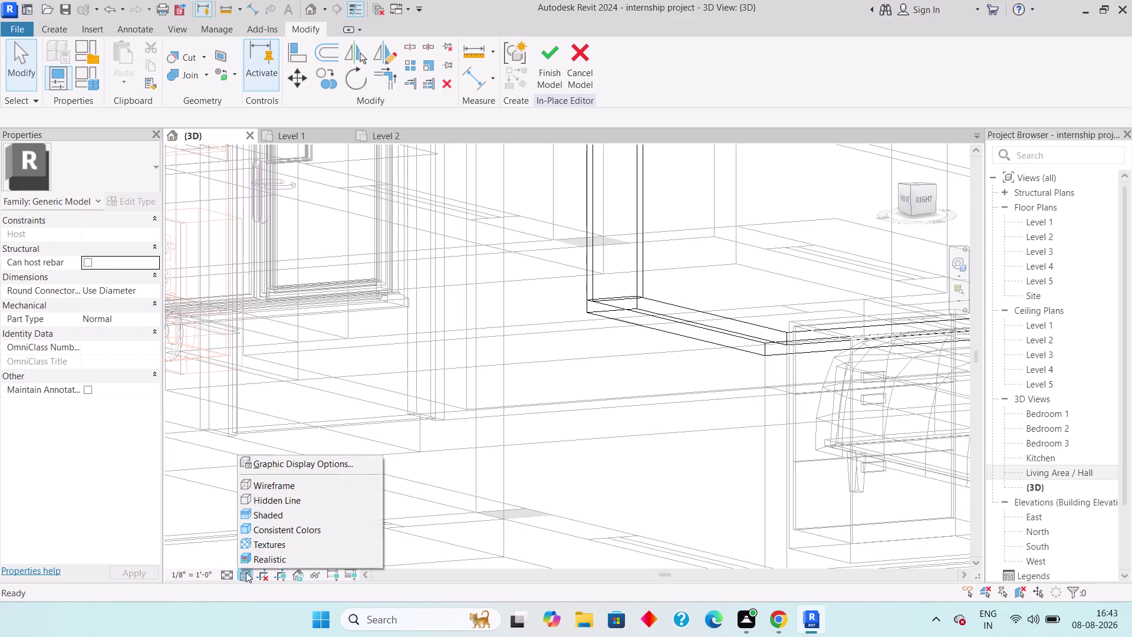
click(281, 505)
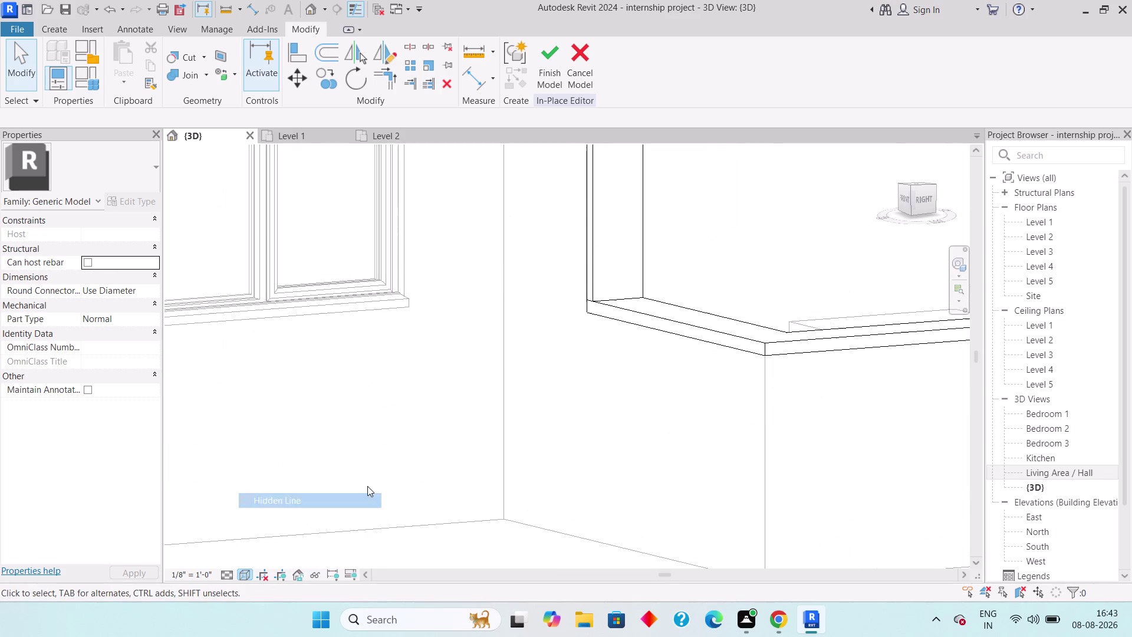
scroll(up, 3)
middle_drag(686, 286, 503, 420)
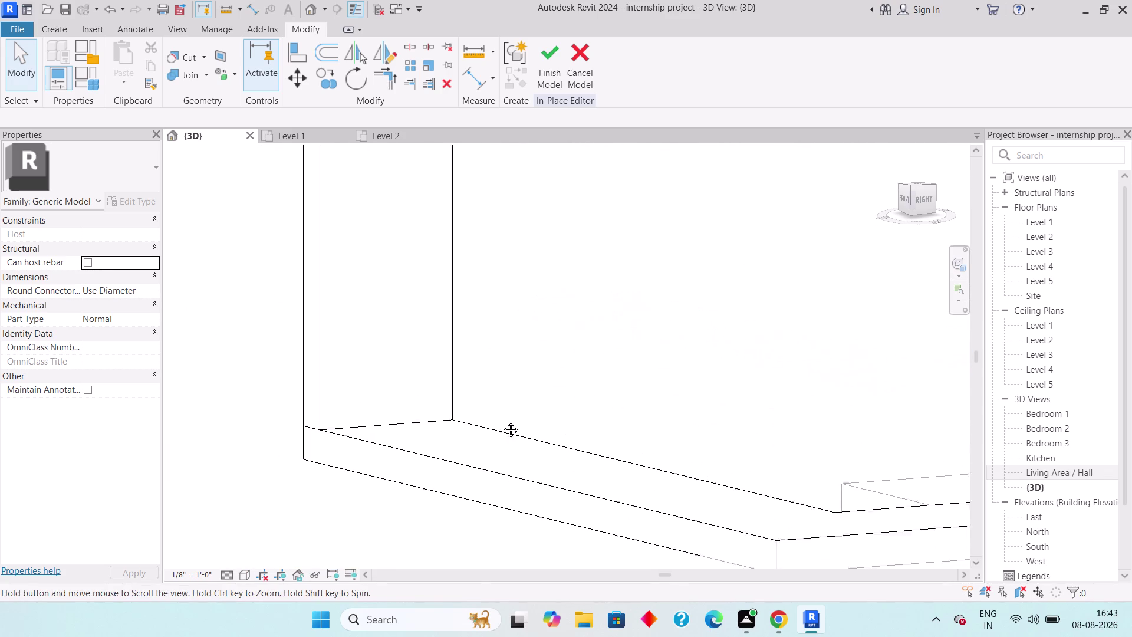
middle_drag(503, 420, 502, 420)
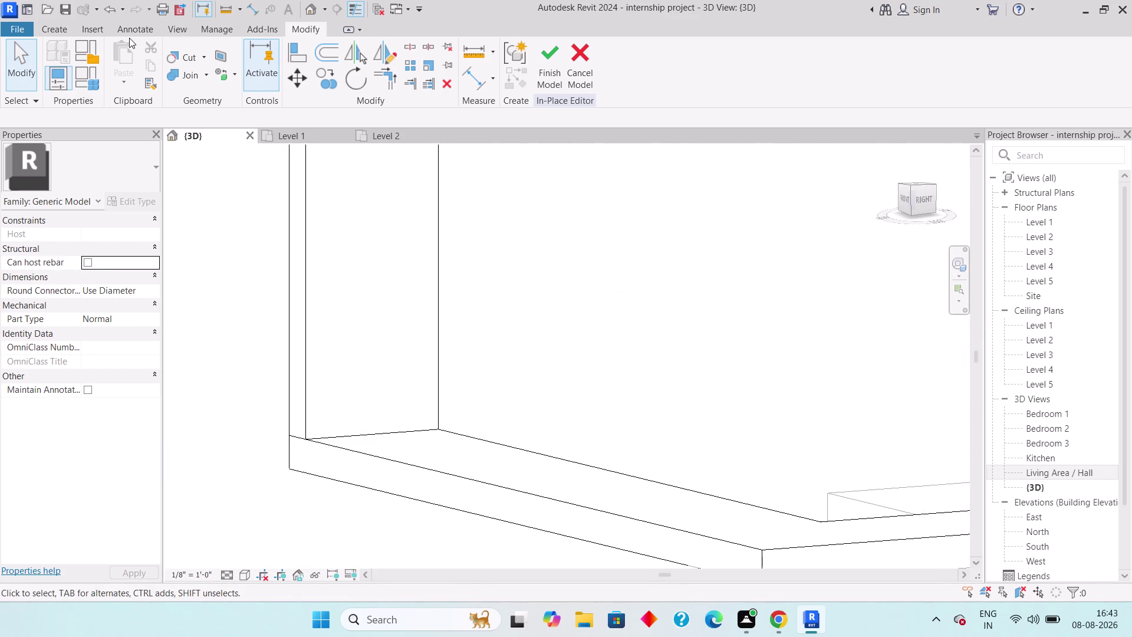
click(53, 29)
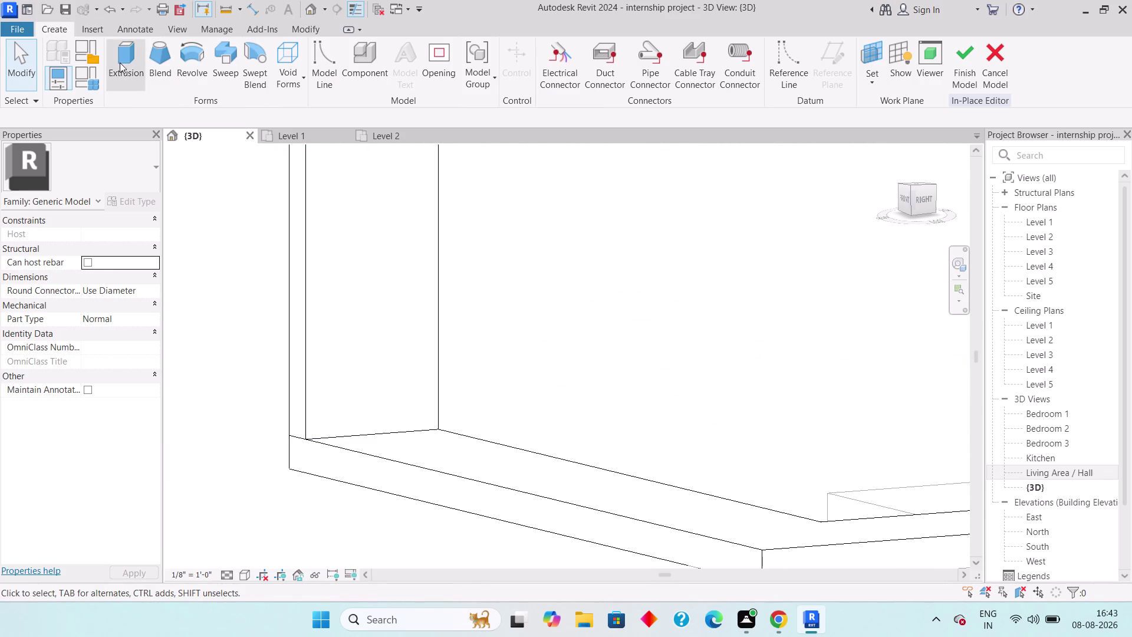
Start a new extrusion on a picked face and choose the Line sketch tool.
click(120, 63)
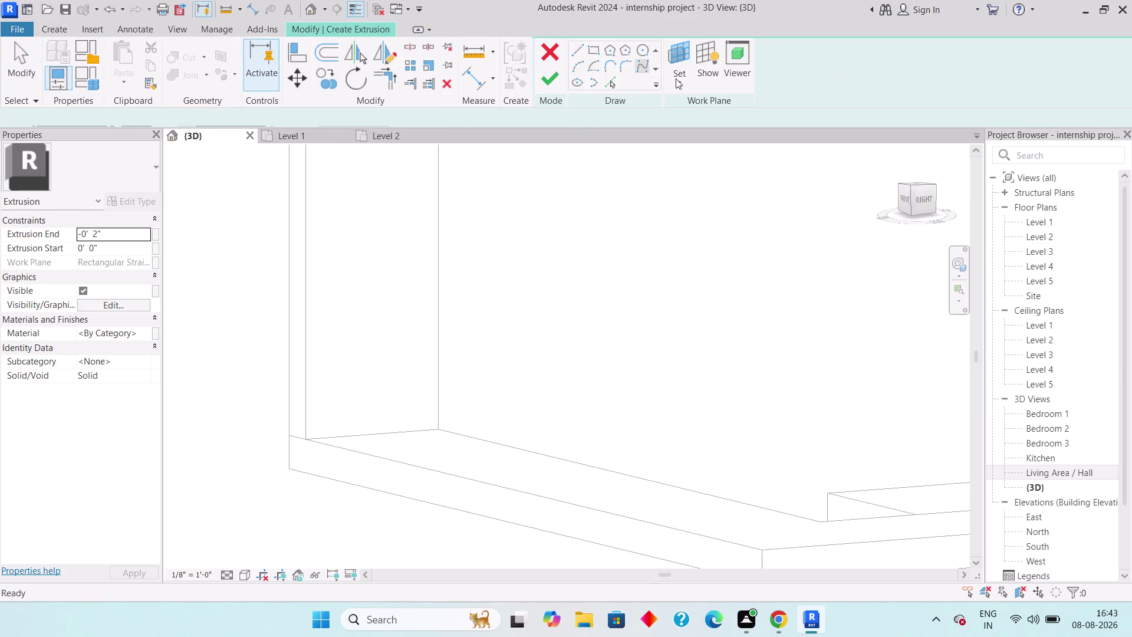
click(677, 76)
click(683, 133)
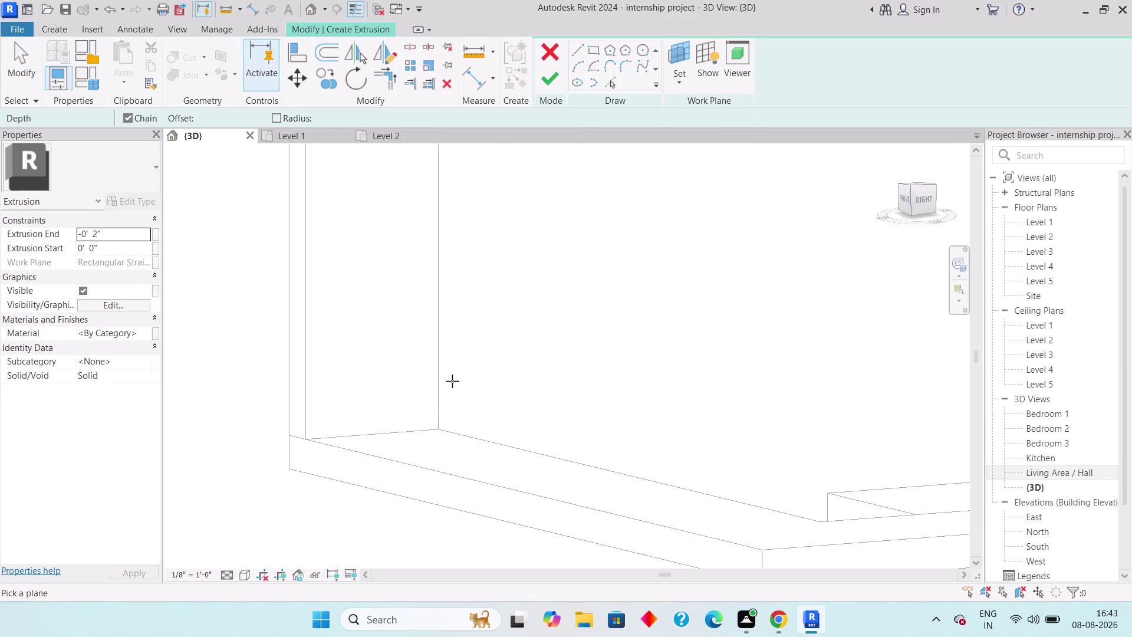
click(440, 431)
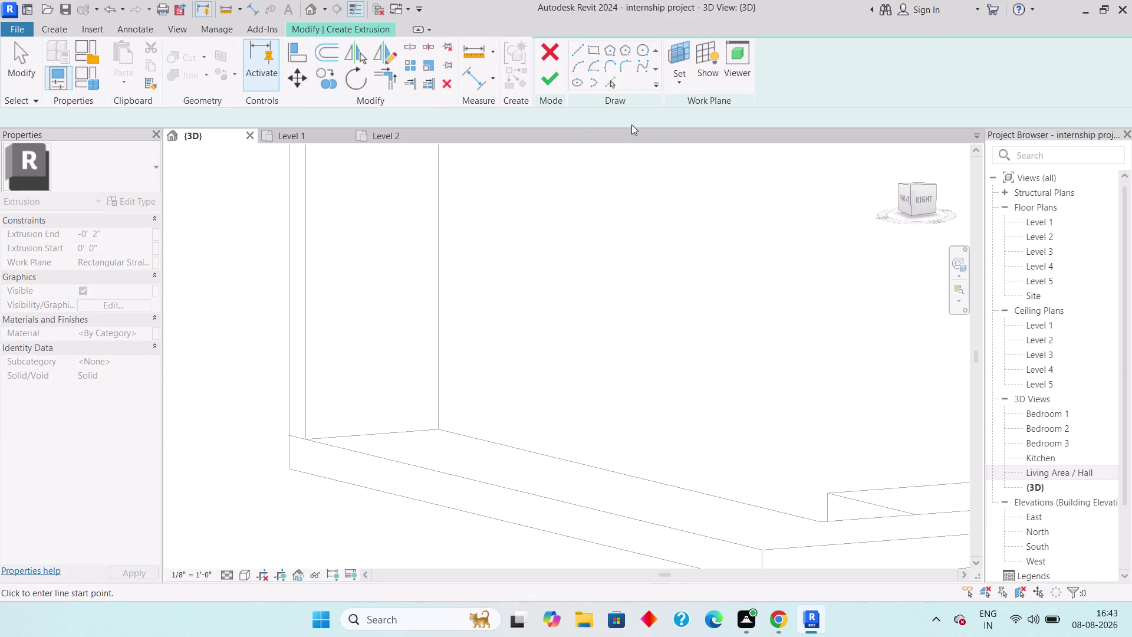
click(583, 45)
click(580, 49)
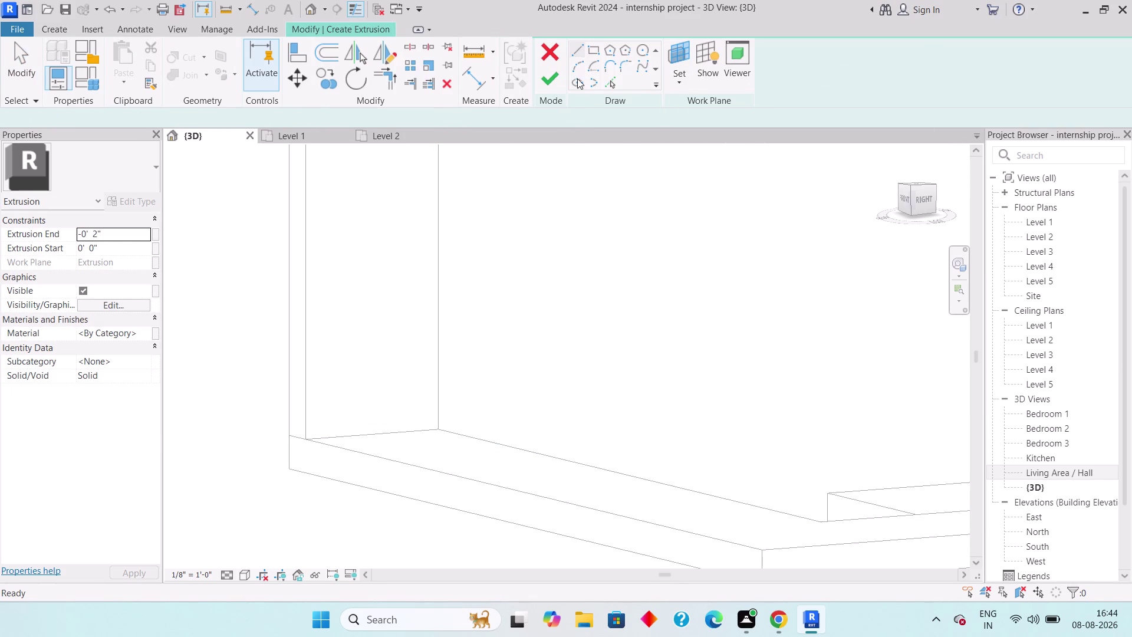
Draw the first boundary line along the slab edge to the wall corner.
scroll(up, 3)
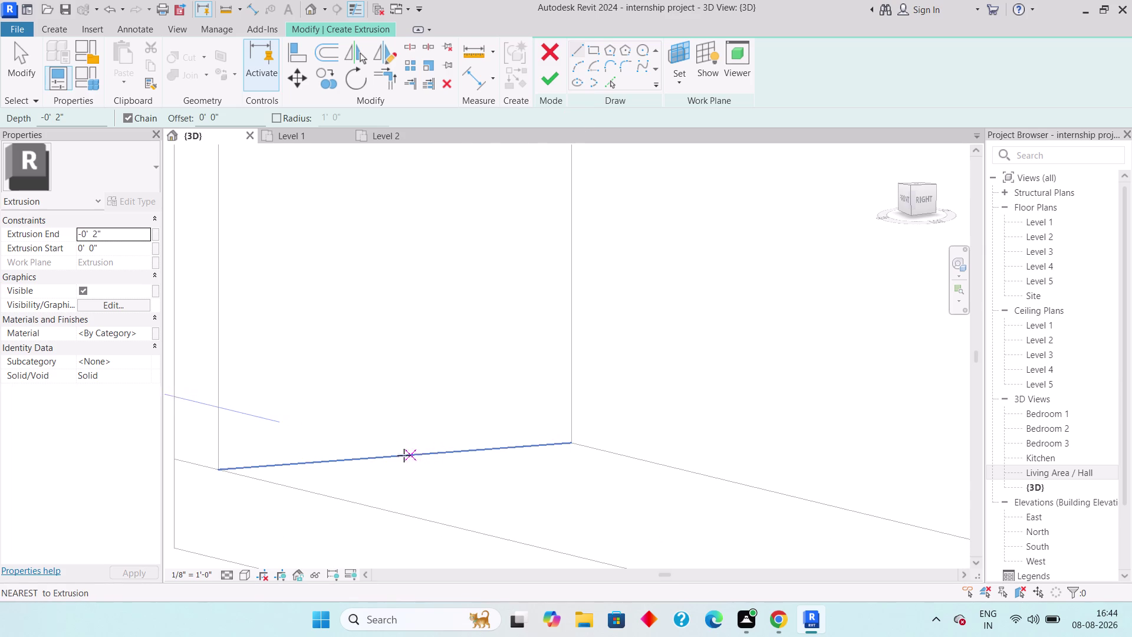
click(397, 455)
middle_drag(544, 485, 486, 451)
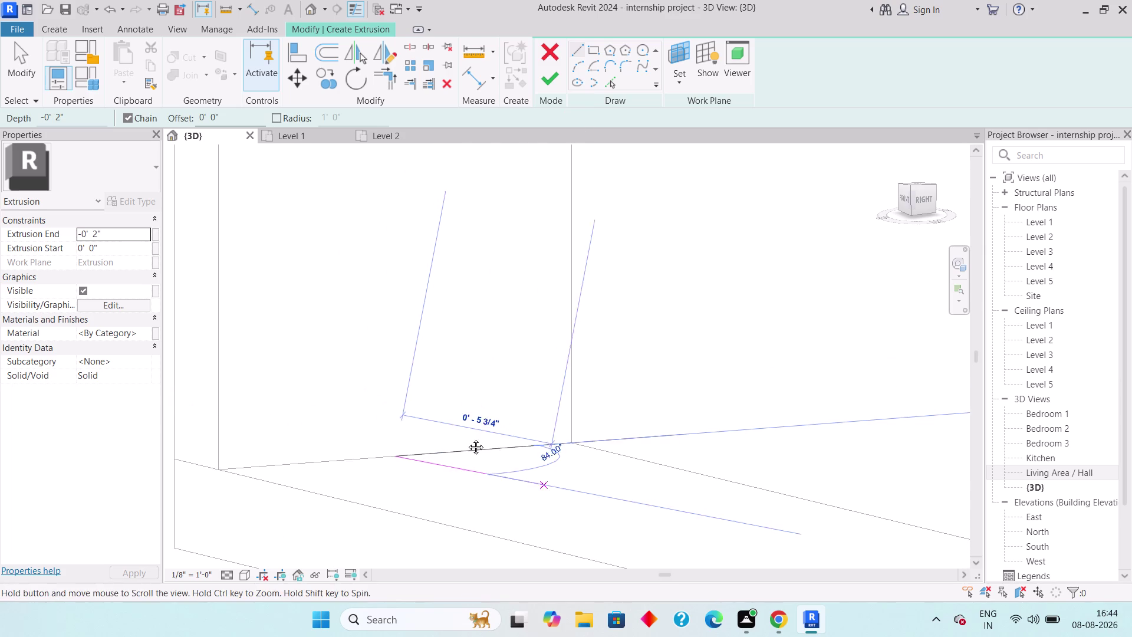
middle_drag(485, 451, 359, 354)
scroll(down, 3)
middle_drag(570, 405, 339, 355)
scroll(down, 3)
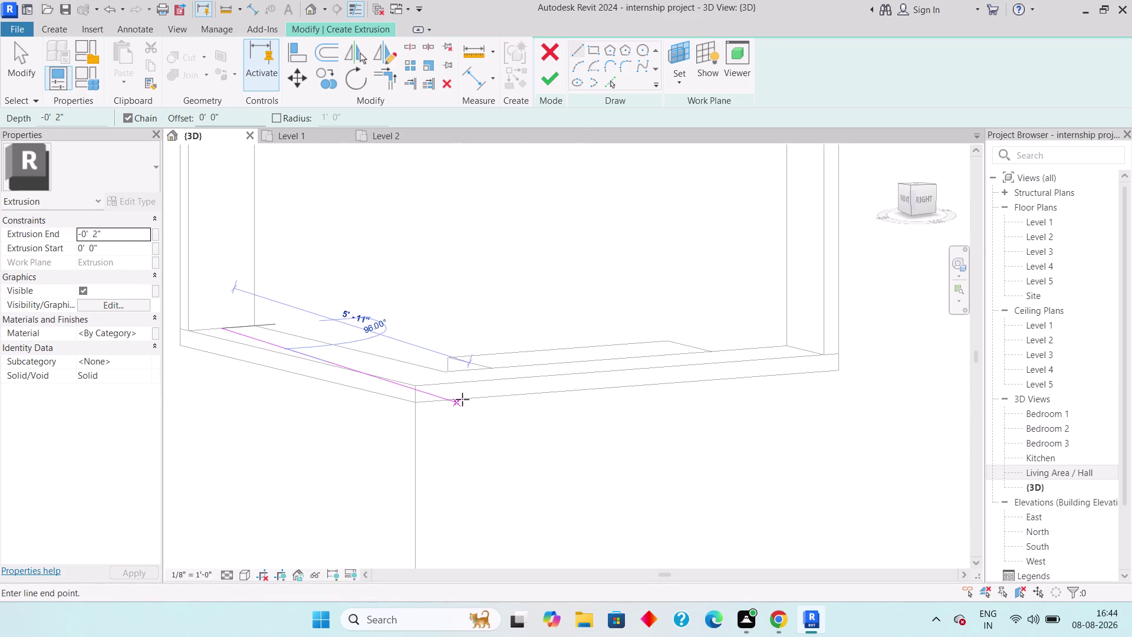
click(537, 419)
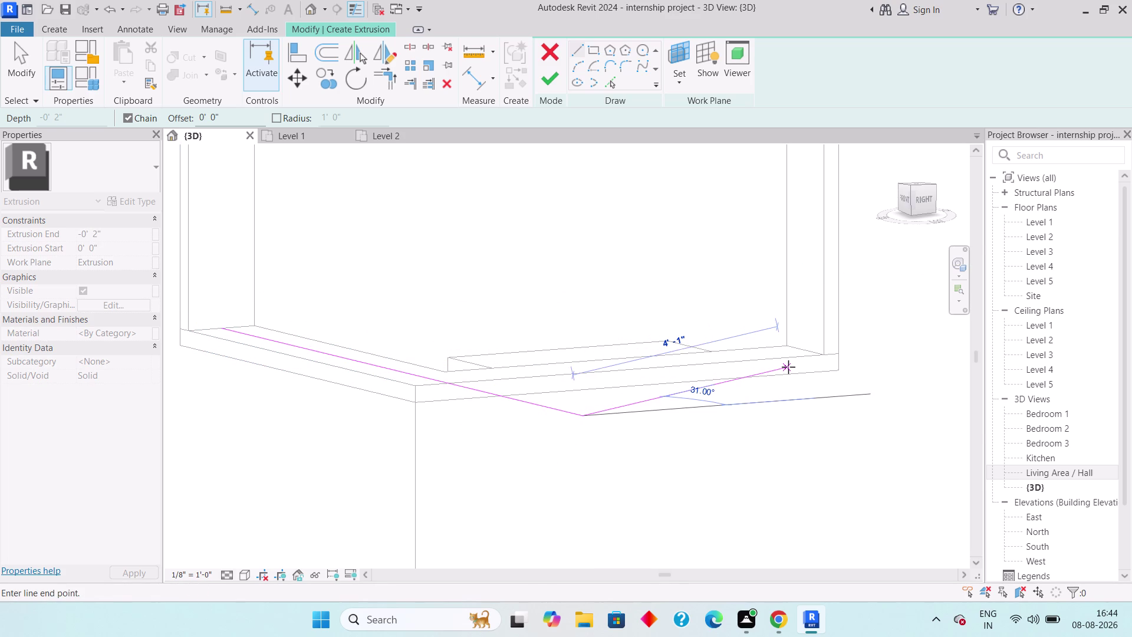
key(Escape)
Draw a second crossing line from the wall edge back along the slab.
scroll(up, 3)
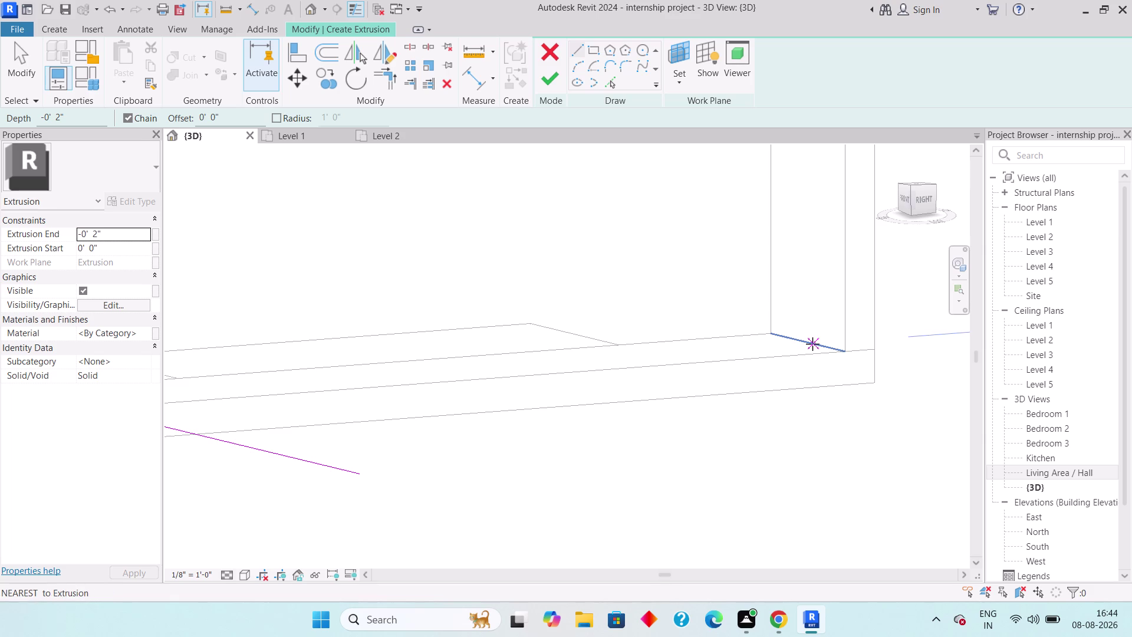
click(807, 341)
scroll(down, 3)
middle_drag(610, 363, 793, 354)
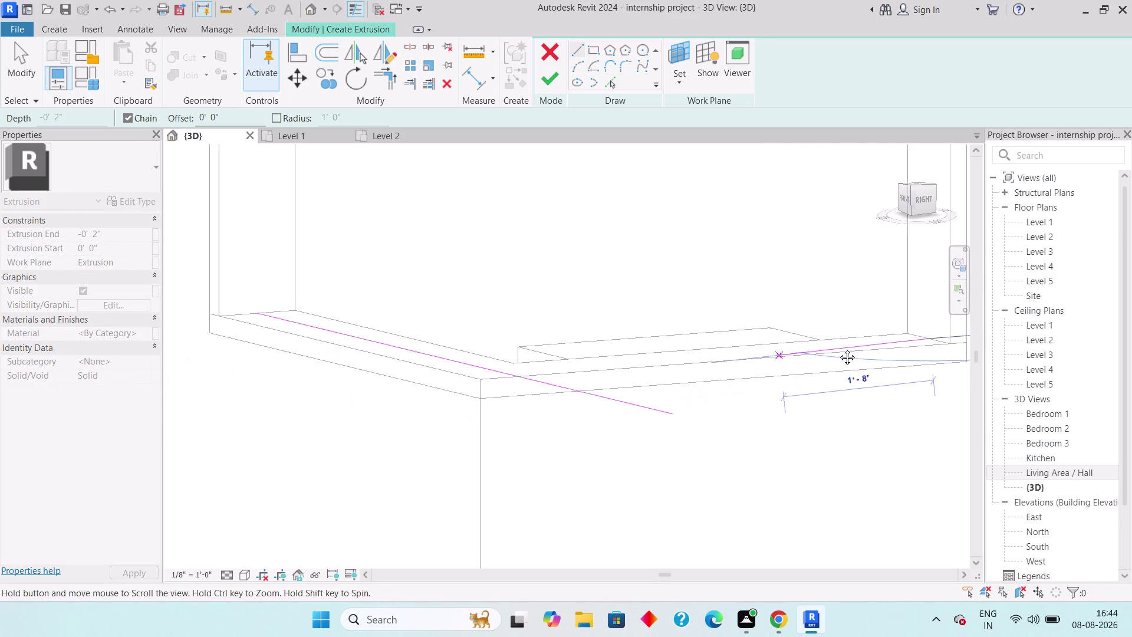
middle_drag(792, 353, 879, 358)
scroll(down, 3)
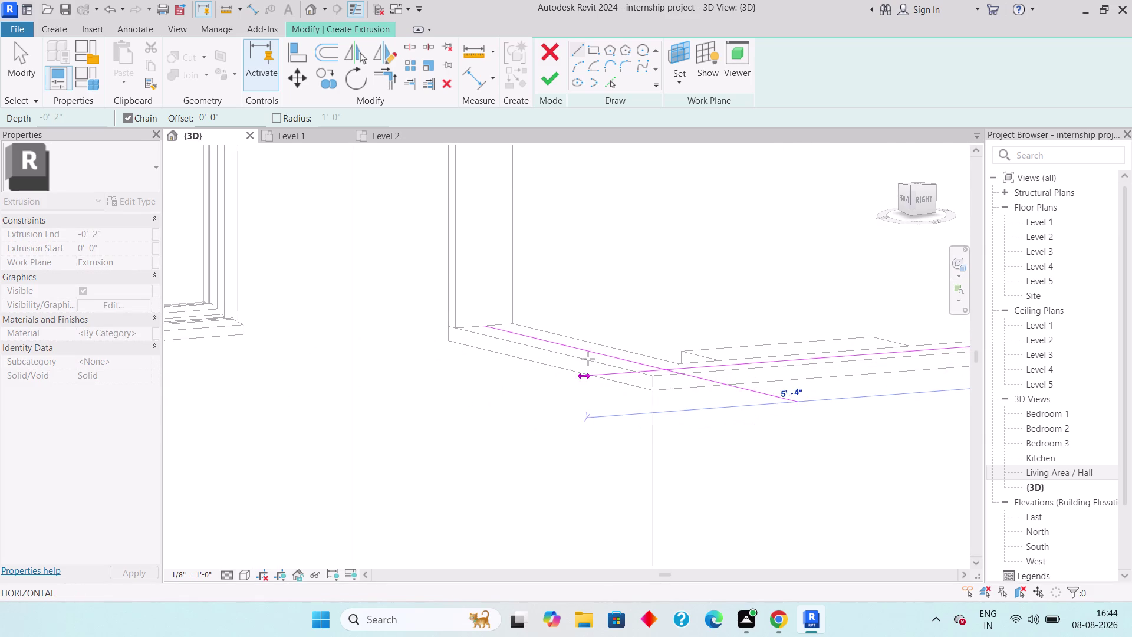
click(598, 387)
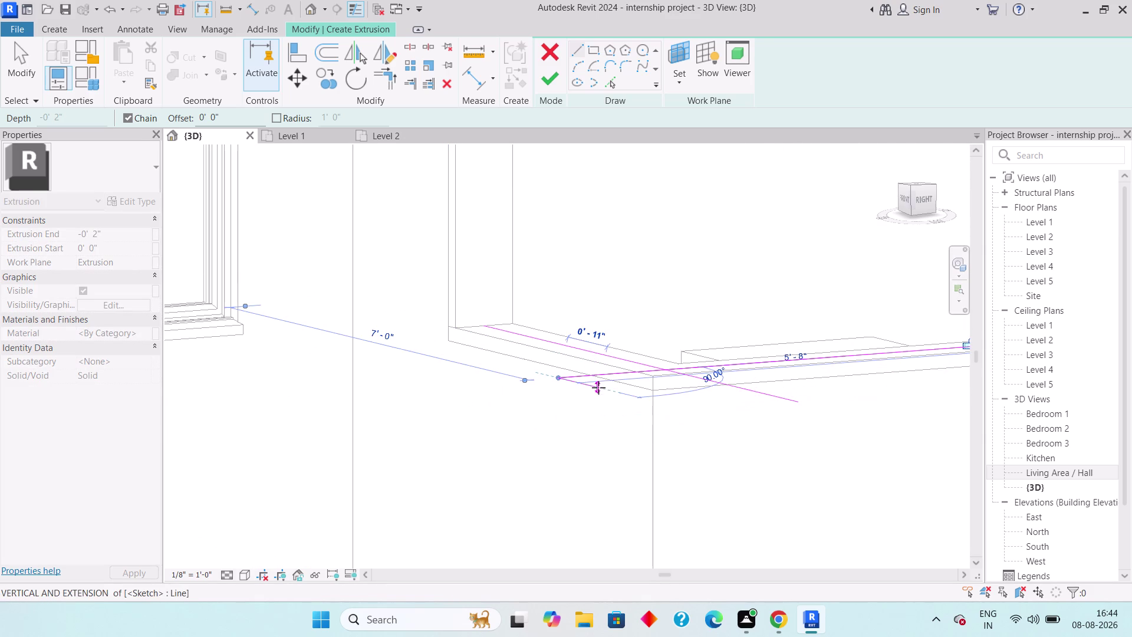
key(Escape)
key(Escape)
key(Escape)
scroll(up, 3)
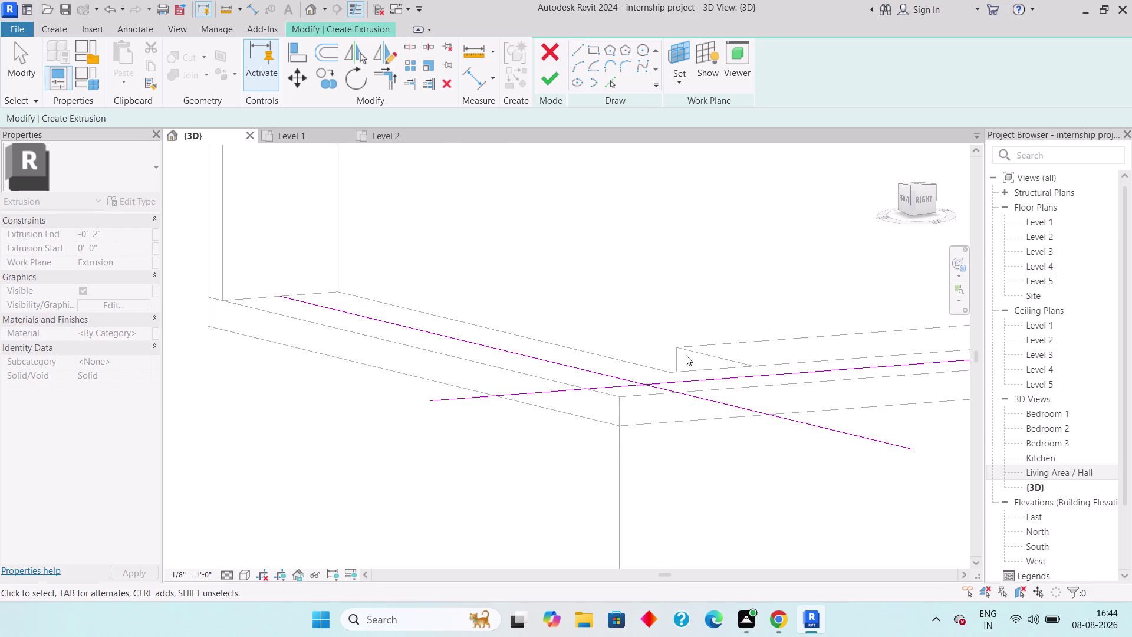
scroll(up, 3)
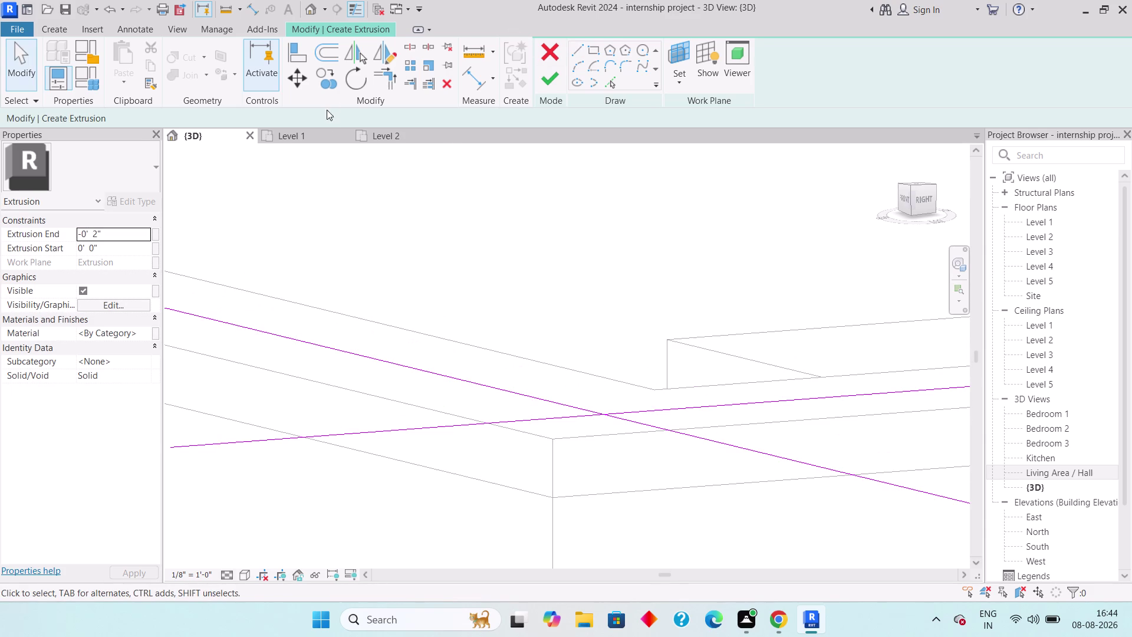
Trim two sketch lines of the profile into a corner.
click(381, 80)
click(543, 395)
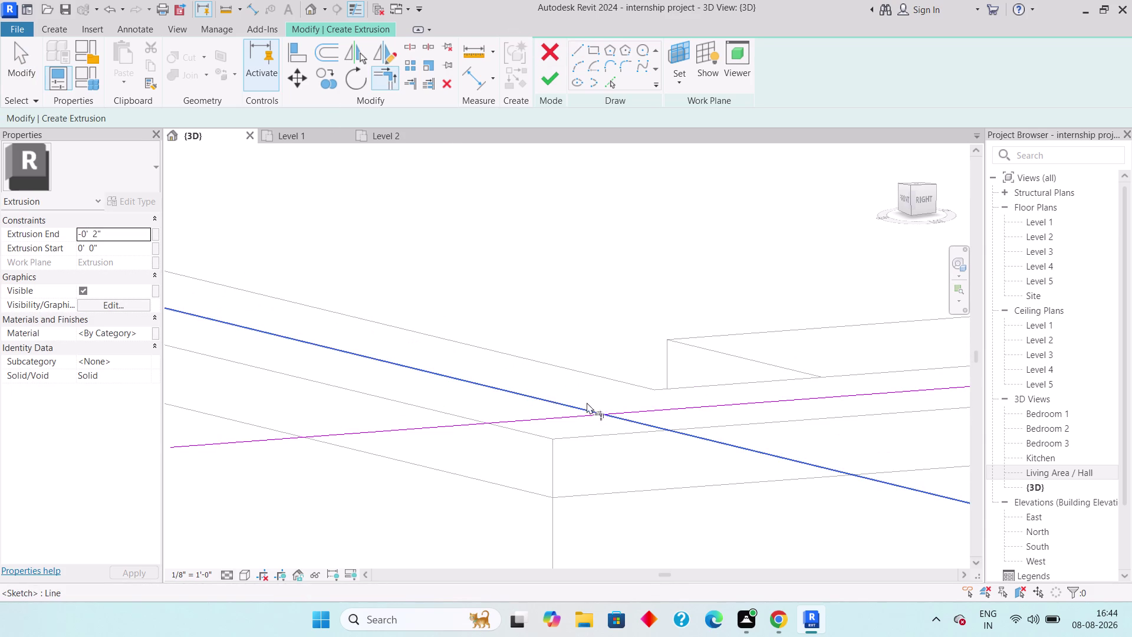
click(638, 408)
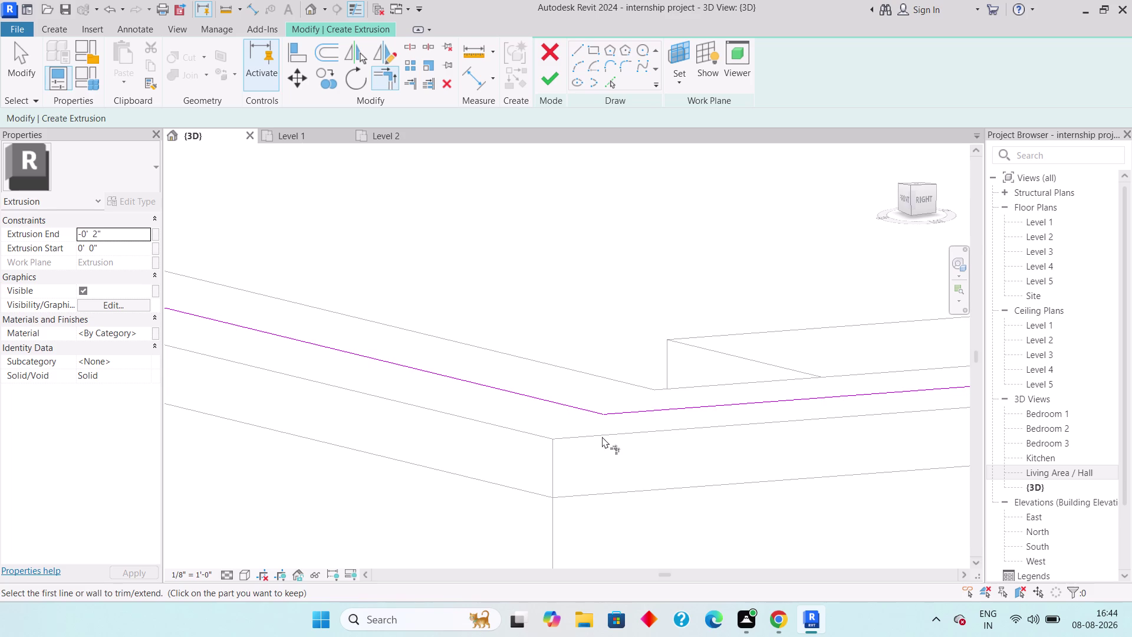
key(Escape)
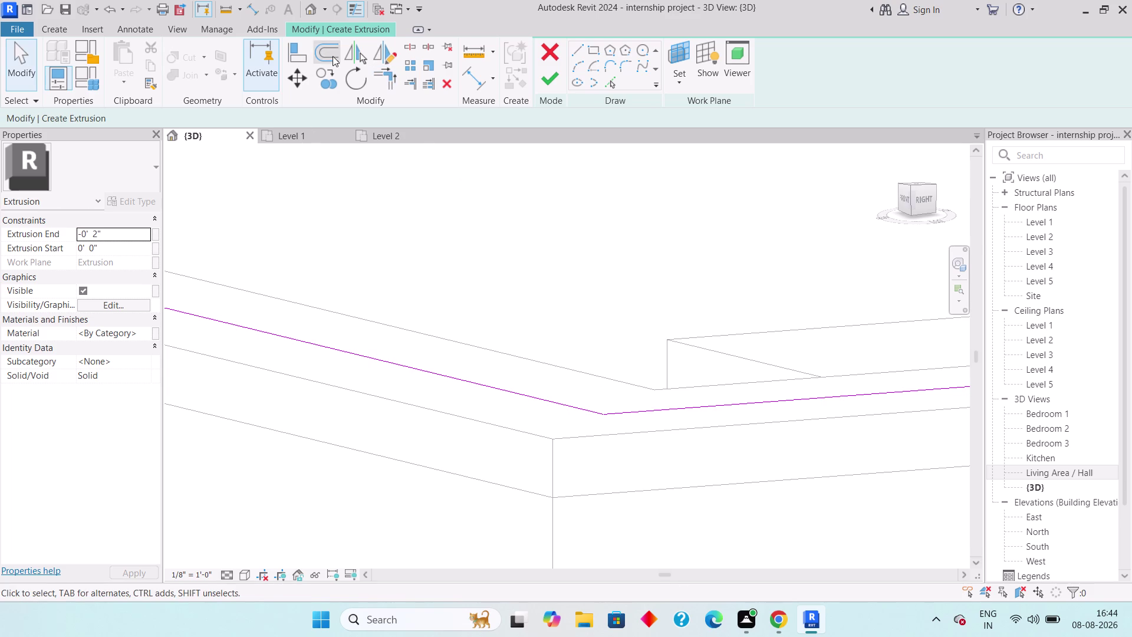
Set the sketch line offset distance to 1 inch.
click(324, 53)
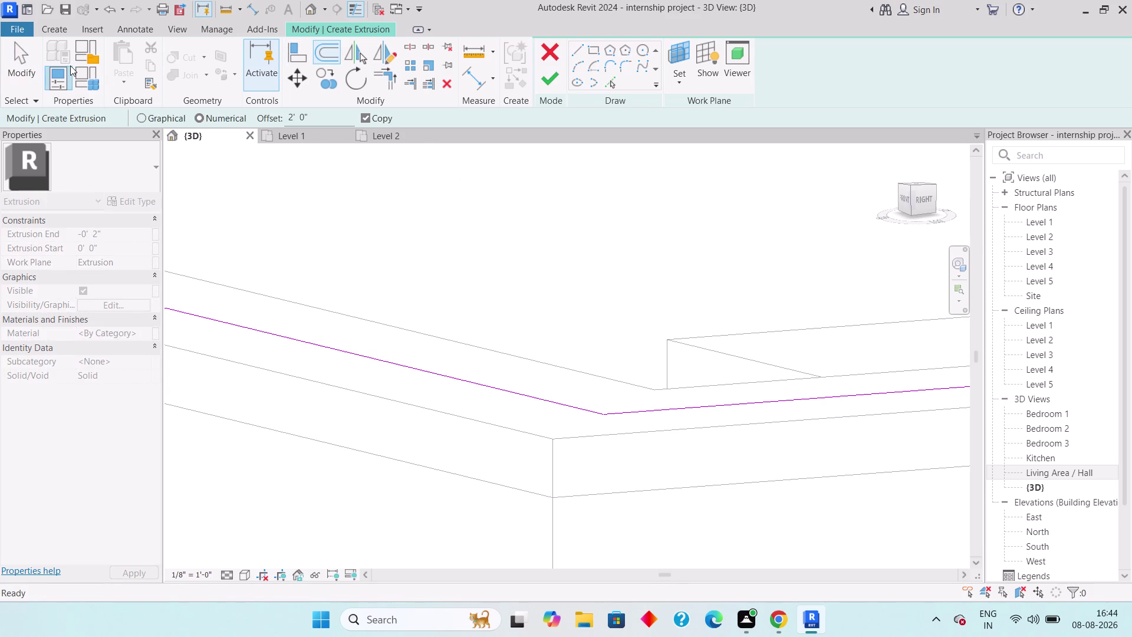
click(319, 57)
double_click(332, 49)
drag(319, 114, 168, 137)
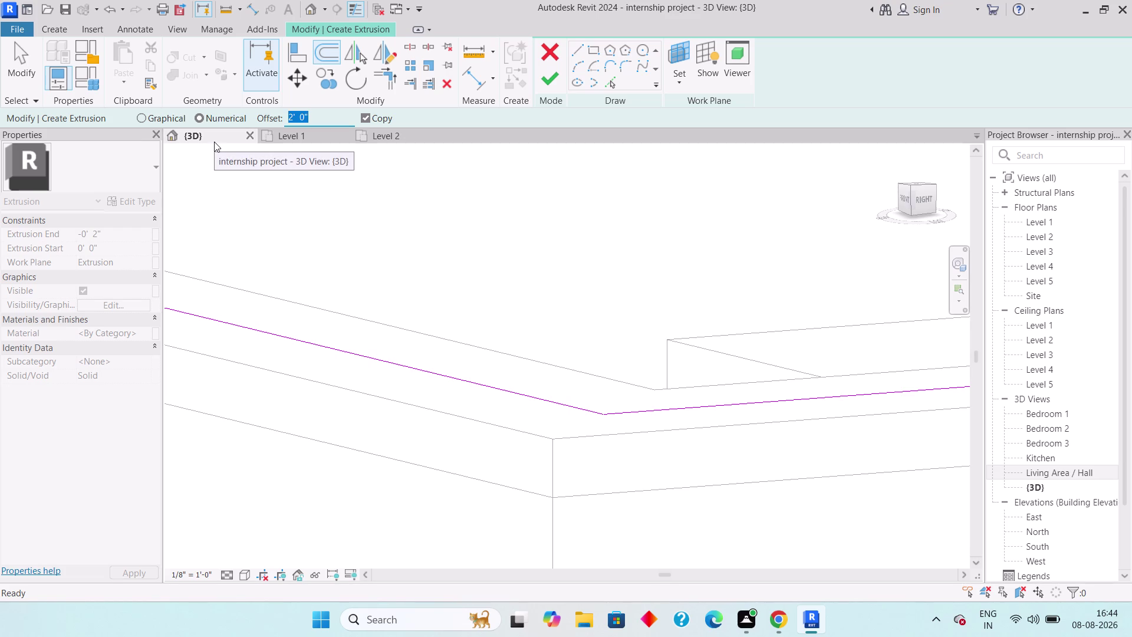
key(2)
key(shift+quotedbl)
key(Return)
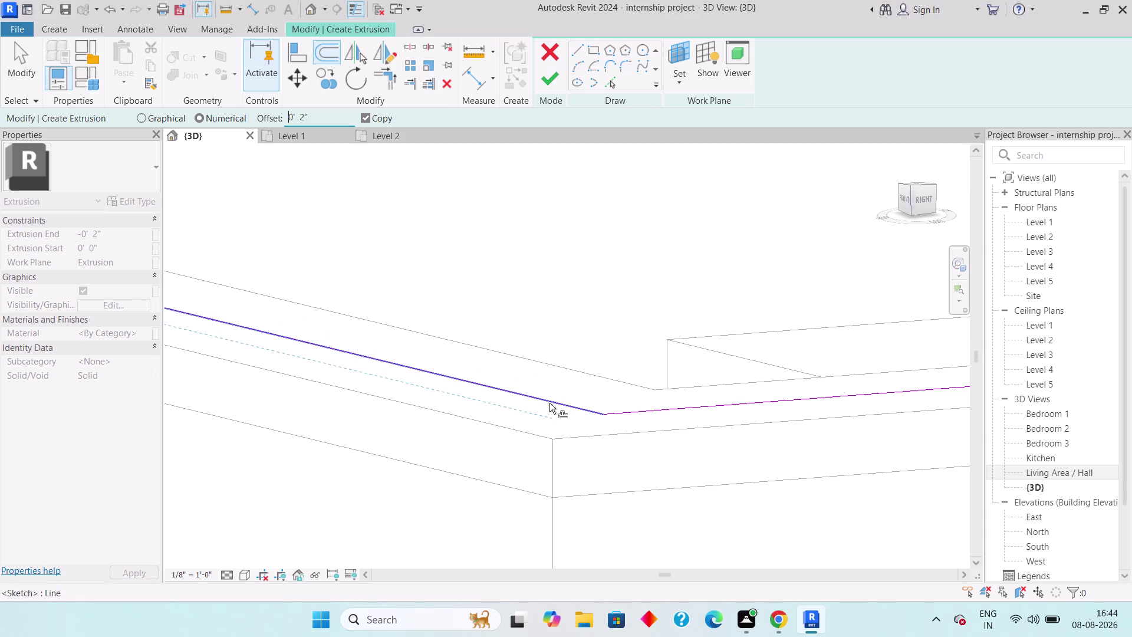
scroll(up, 3)
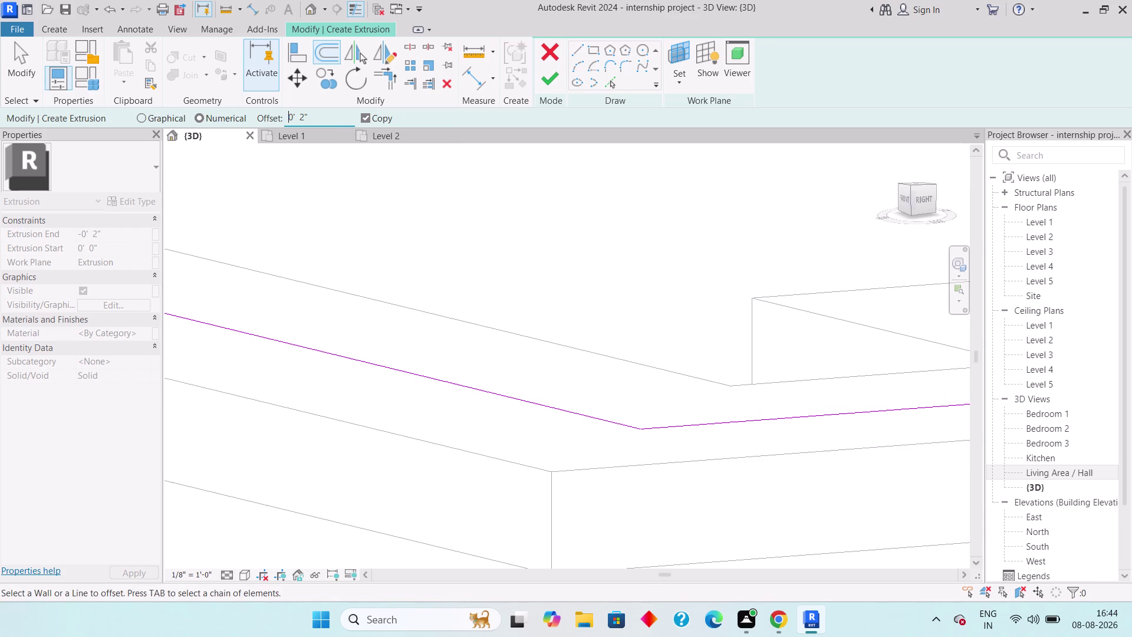
drag(326, 119, 261, 119)
text(1)
text(")
key(Return)
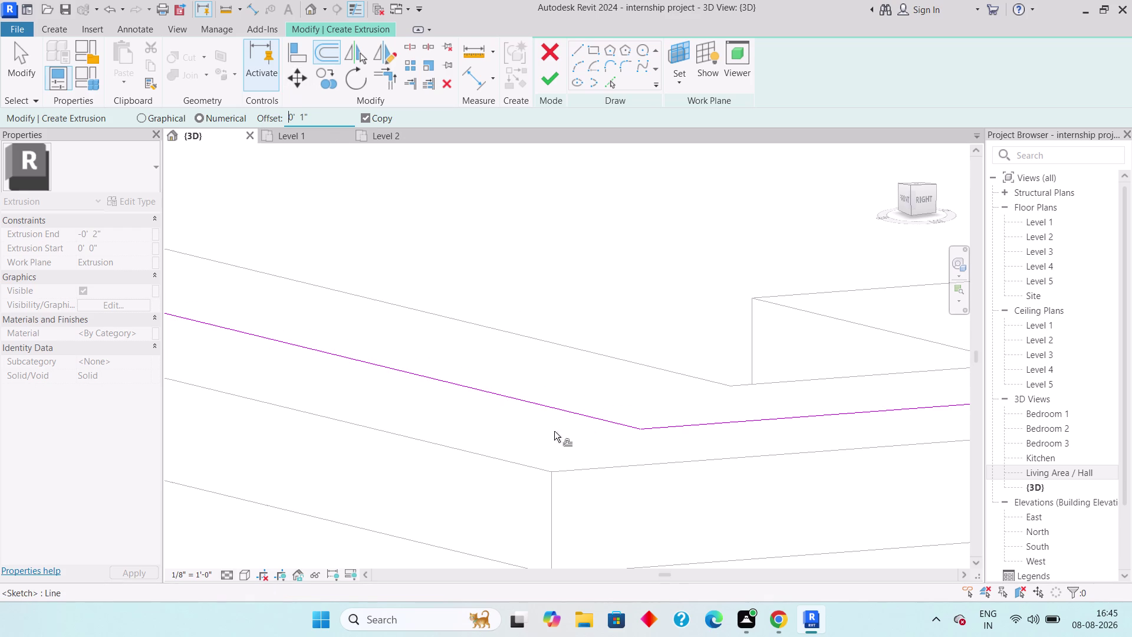
Offset 1-inch copies of the left and right edge lines, then delete a stray line.
click(558, 402)
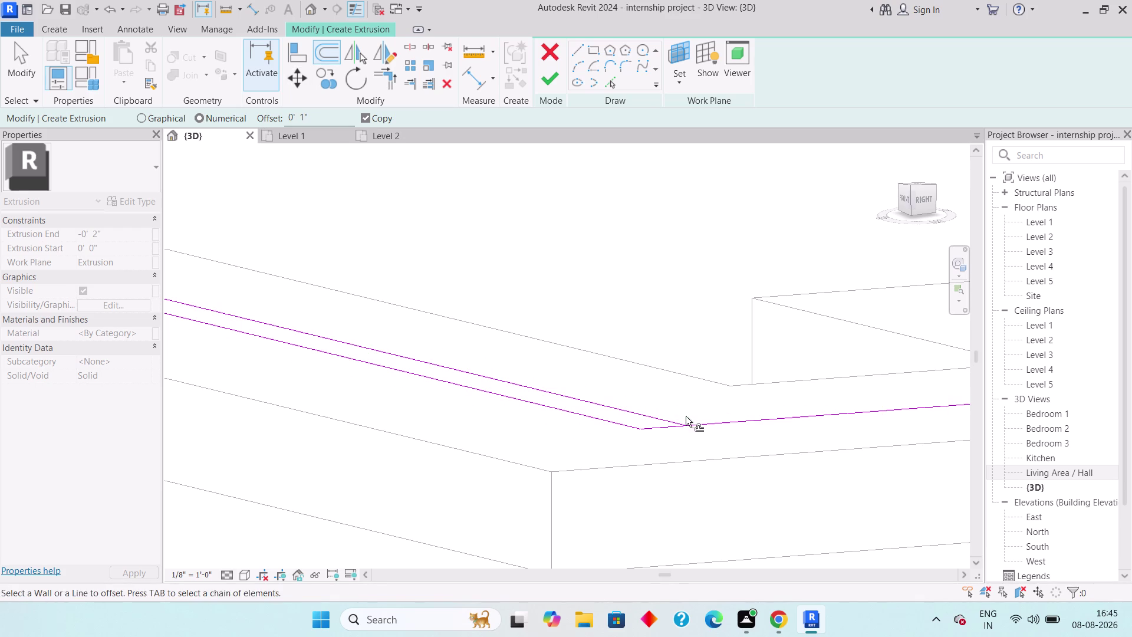
click(689, 421)
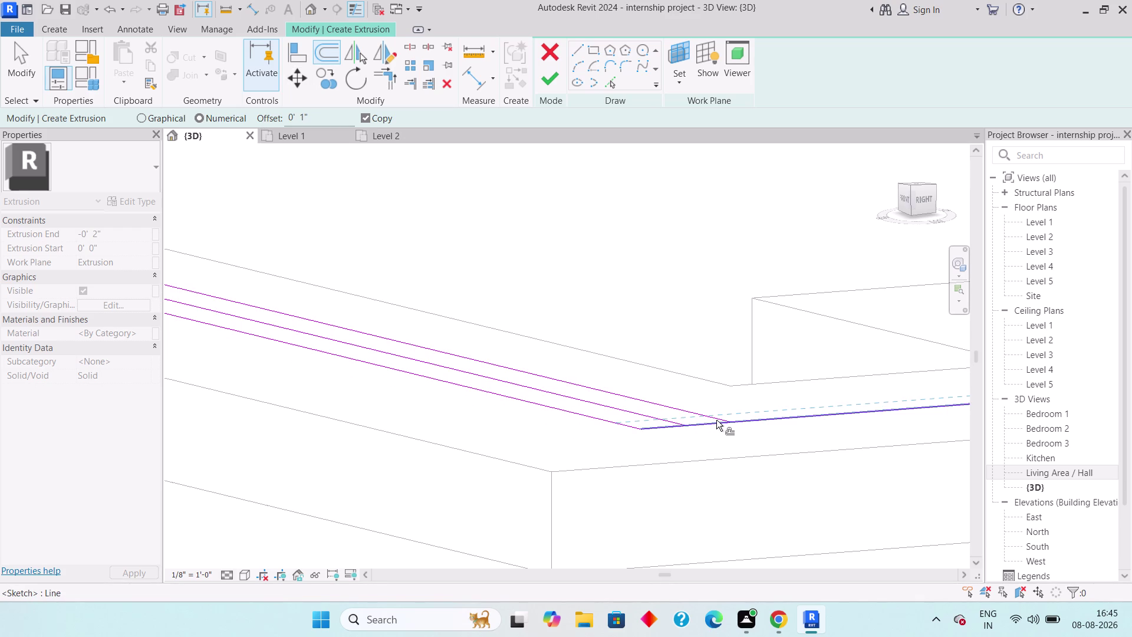
click(716, 419)
key(Escape)
key(Escape)
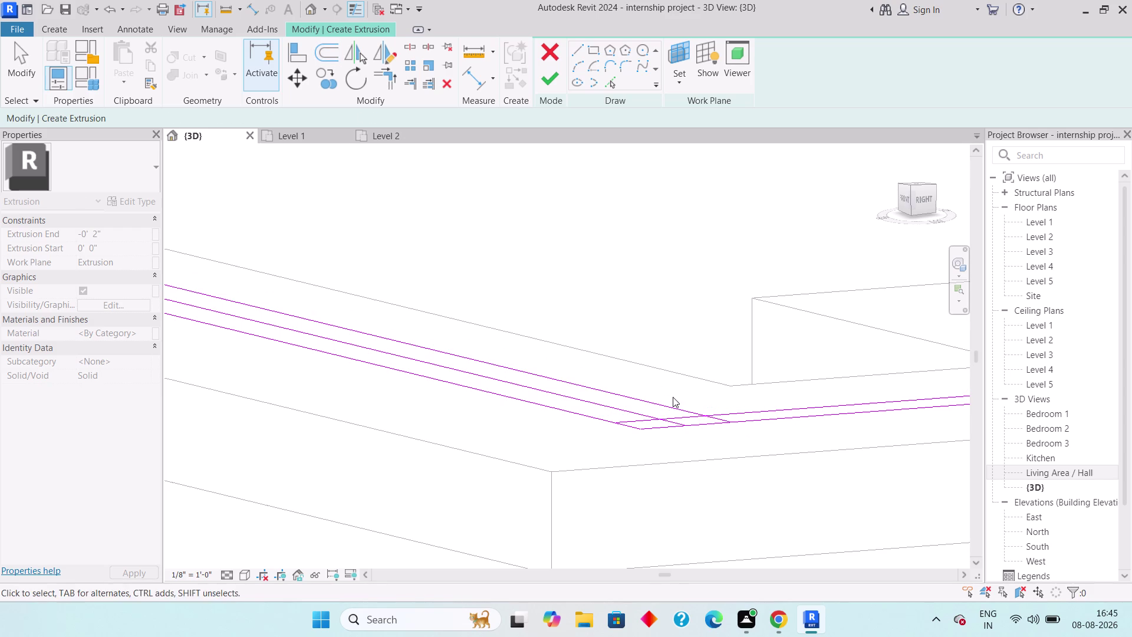
click(668, 405)
key(Delete)
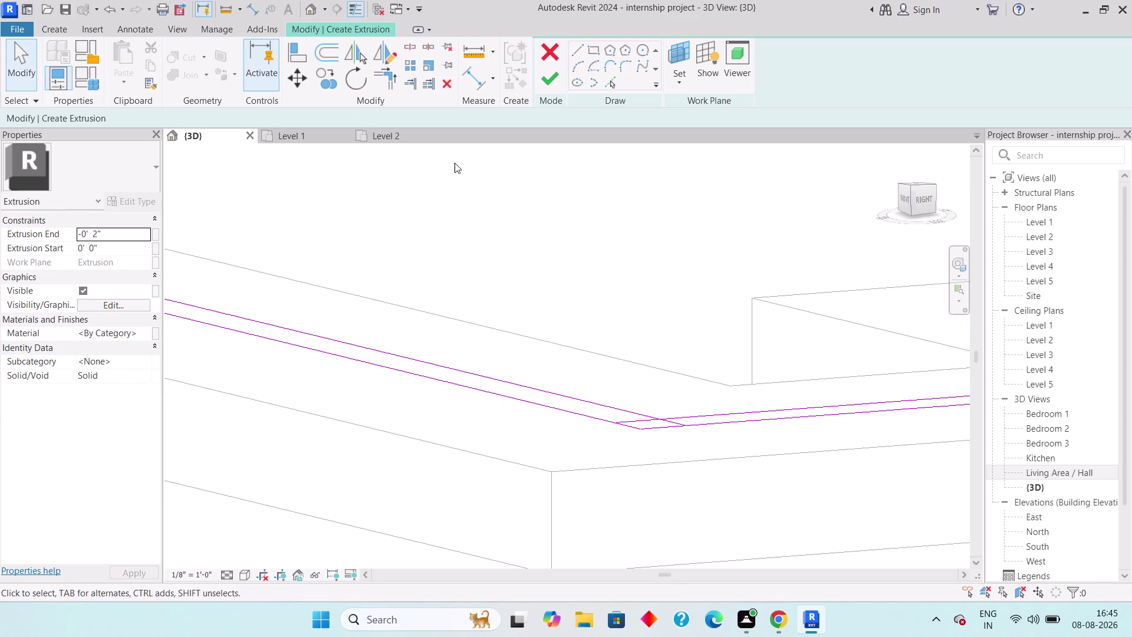
Join two profile lines into a corner.
click(385, 81)
click(585, 400)
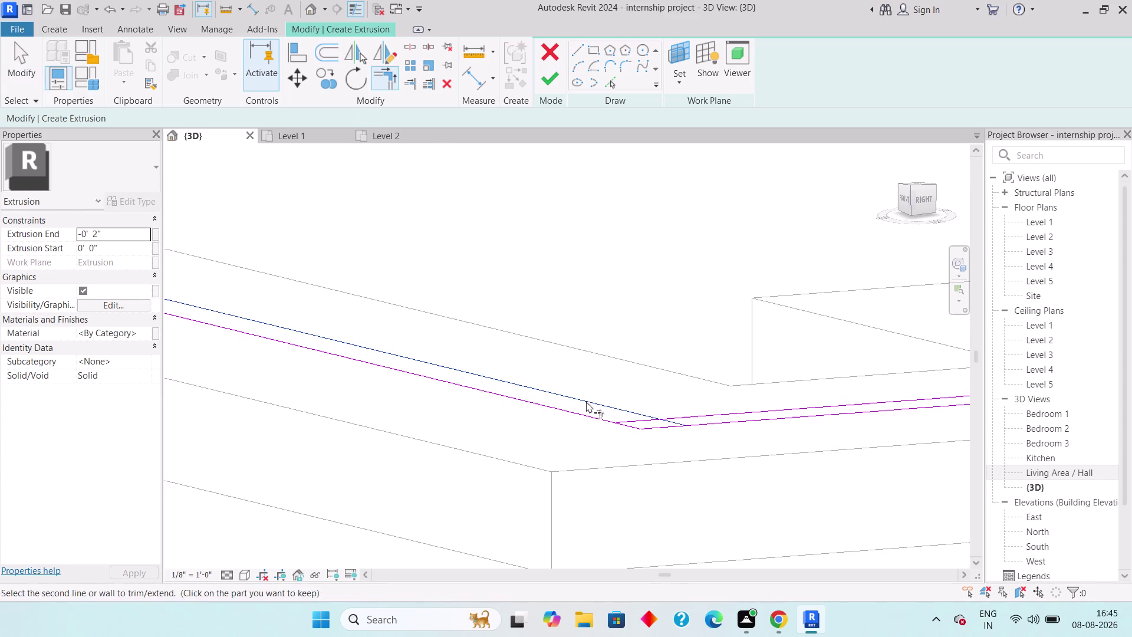
click(682, 414)
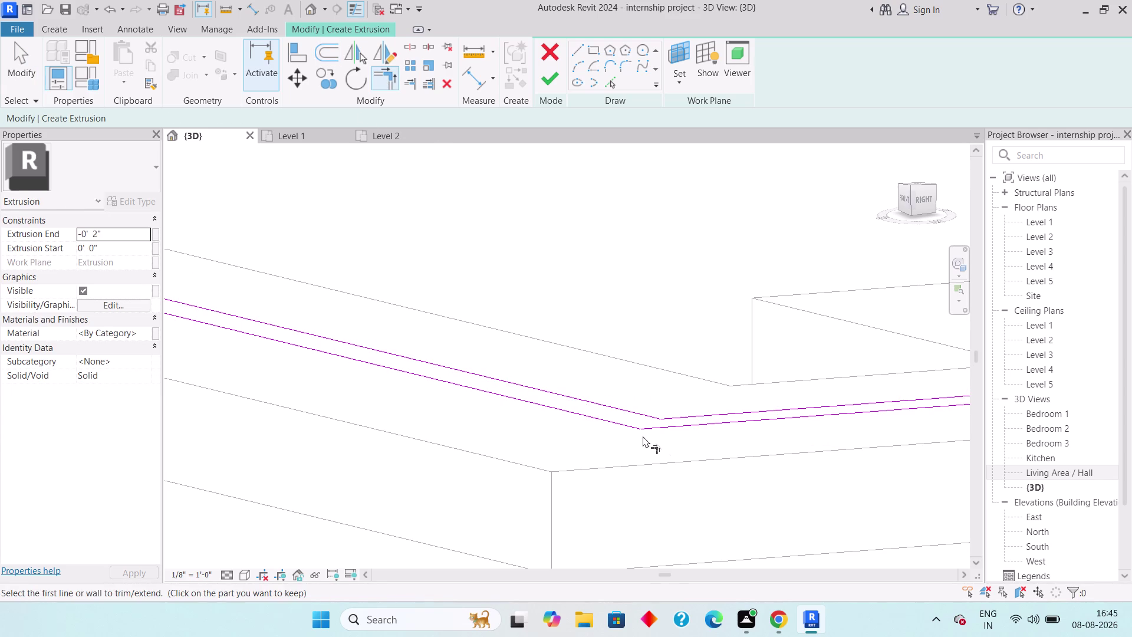
key(Escape)
key(Escape)
scroll(down, 3)
middle_drag(577, 419, 660, 481)
scroll(down, 3)
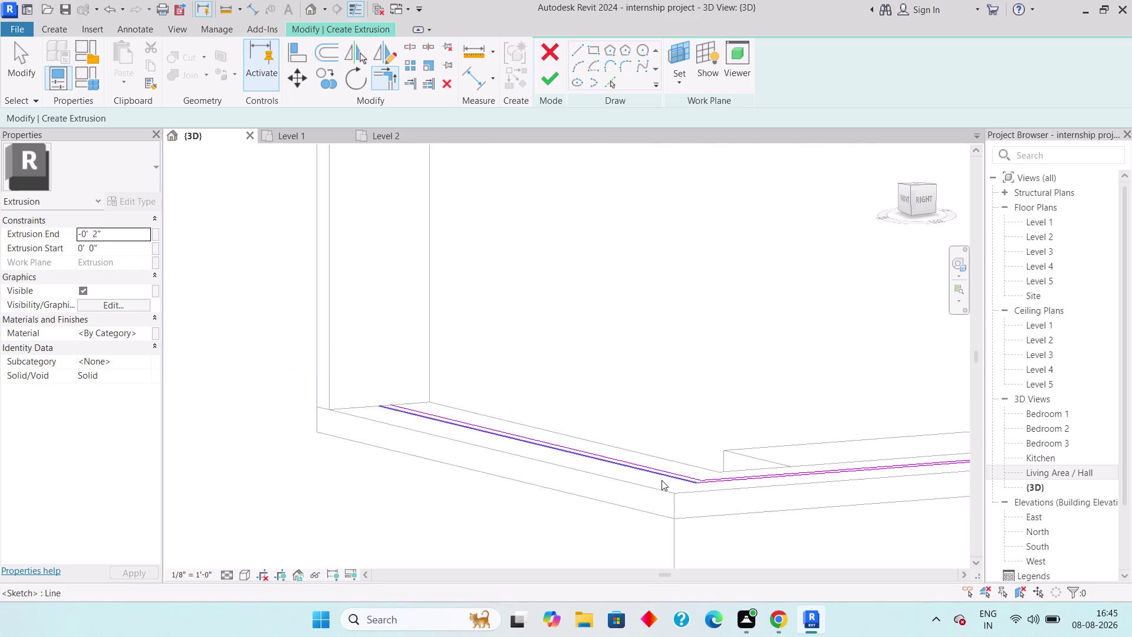
scroll(down, 3)
Draw a short closing line at the profile's open end.
click(581, 48)
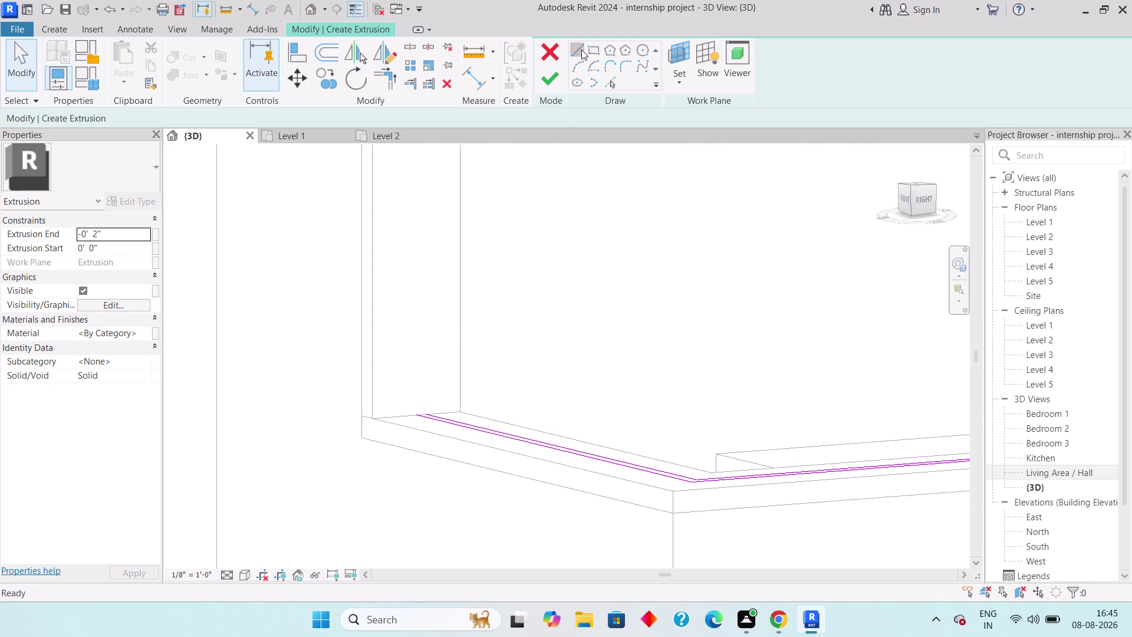
scroll(up, 3)
scroll(up, 3)
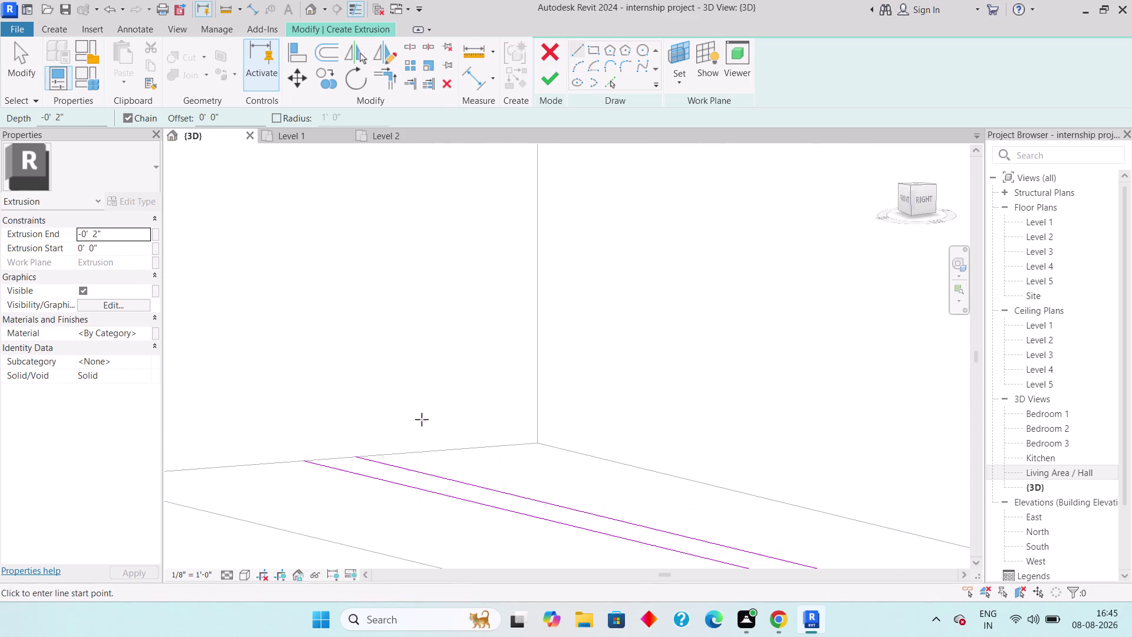
click(304, 460)
click(361, 458)
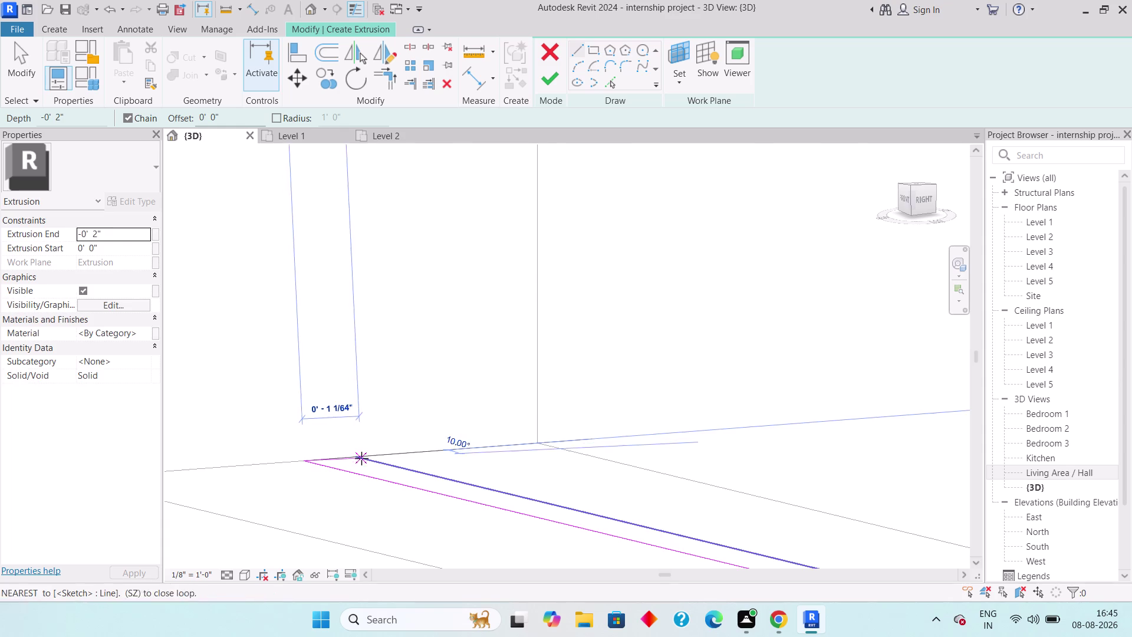
middle_drag(669, 511, 535, 518)
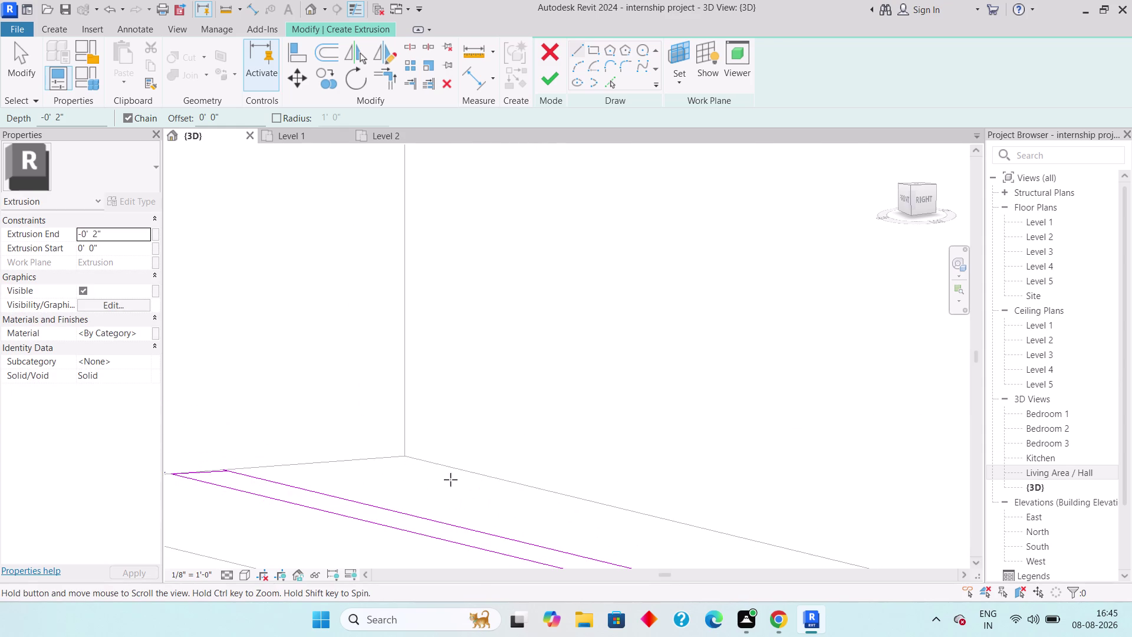
scroll(up, 3)
middle_drag(239, 472, 361, 477)
scroll(up, 3)
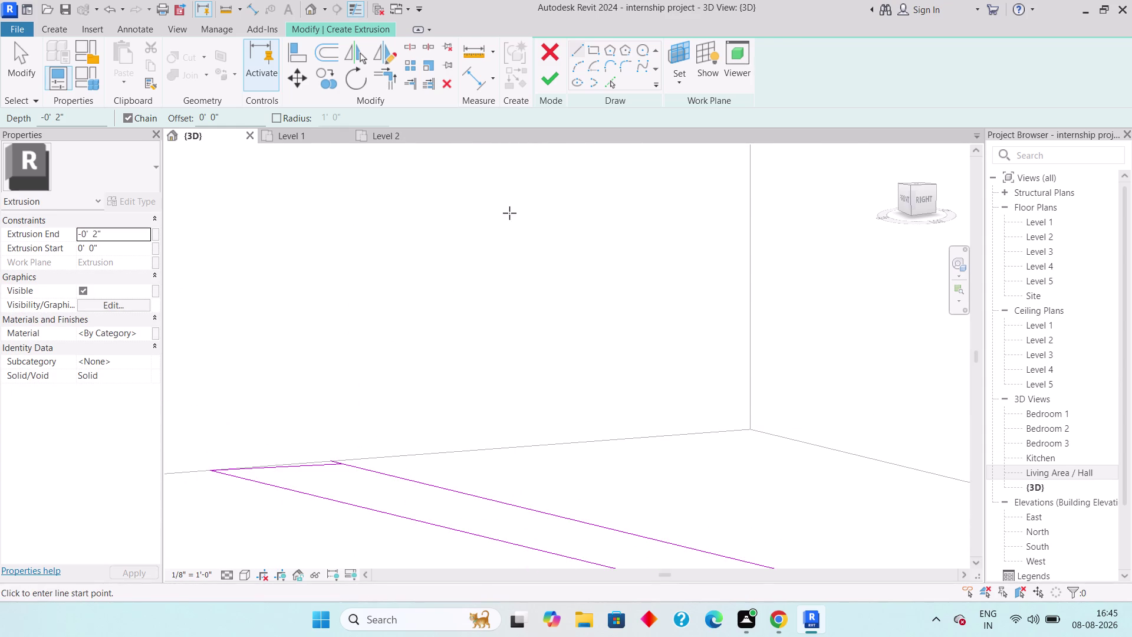
Undo a failed corner join and delete the stray short end line.
click(380, 76)
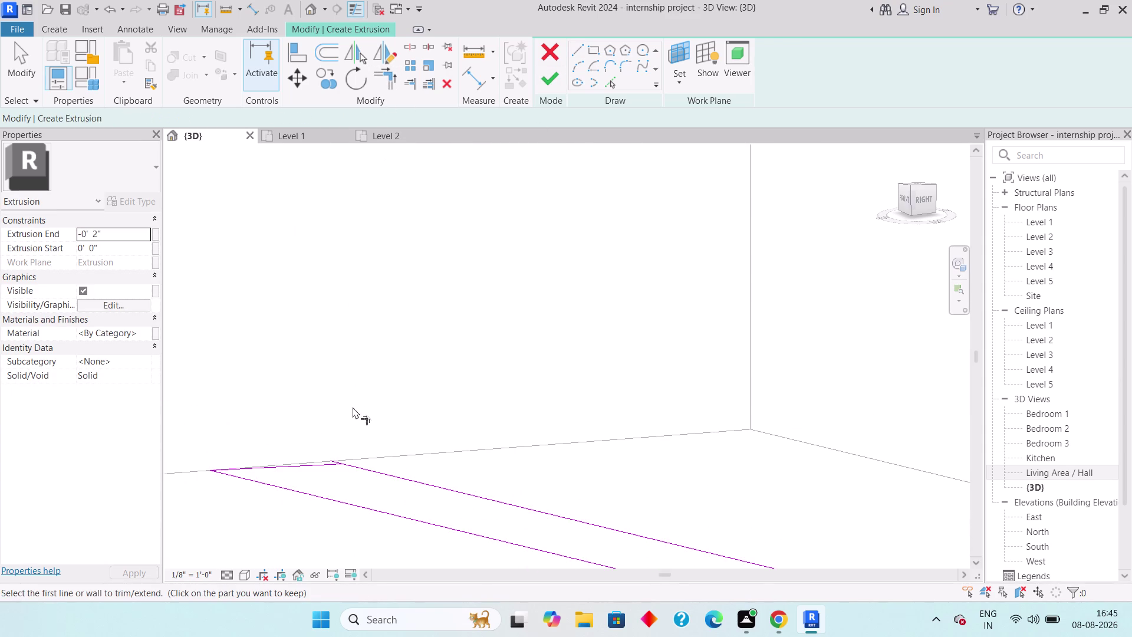
click(320, 461)
click(340, 460)
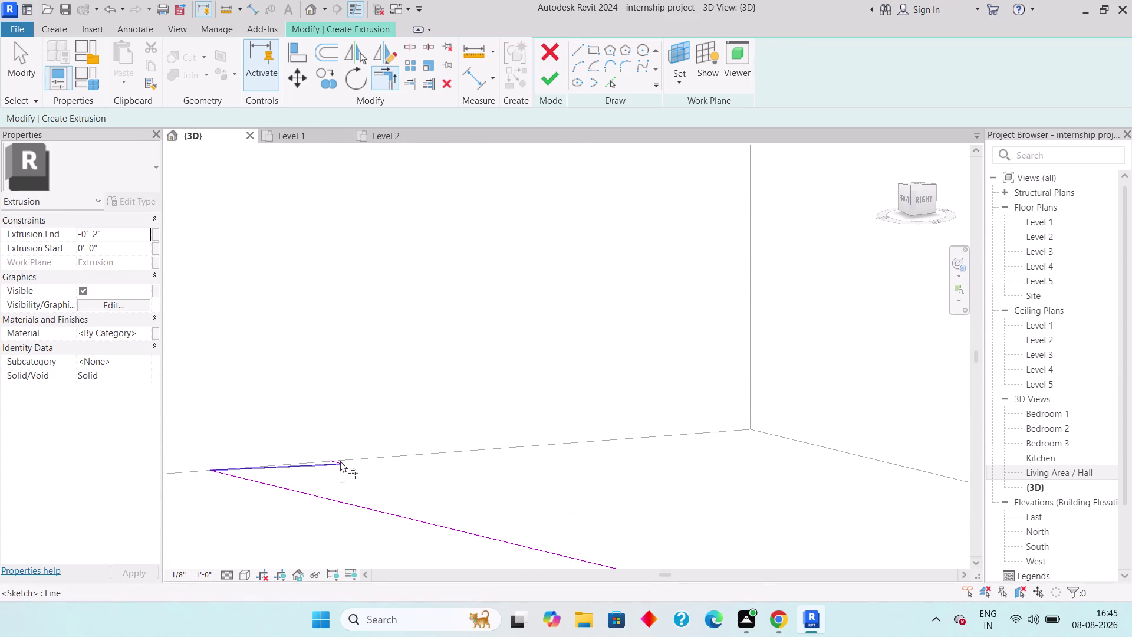
scroll(up, 3)
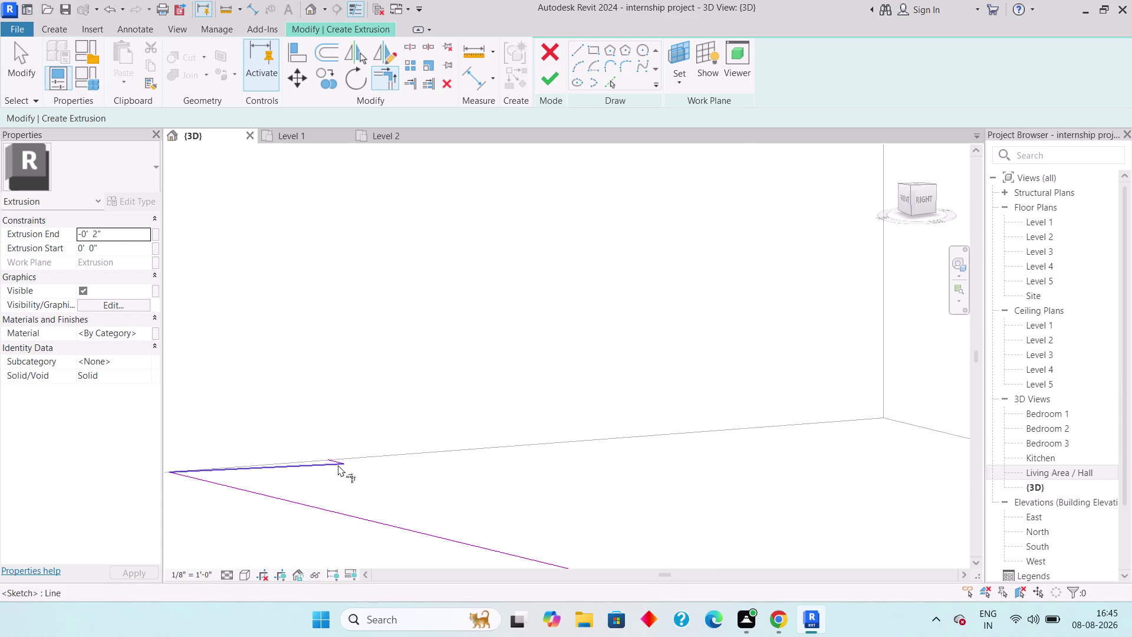
key(ctrl+z)
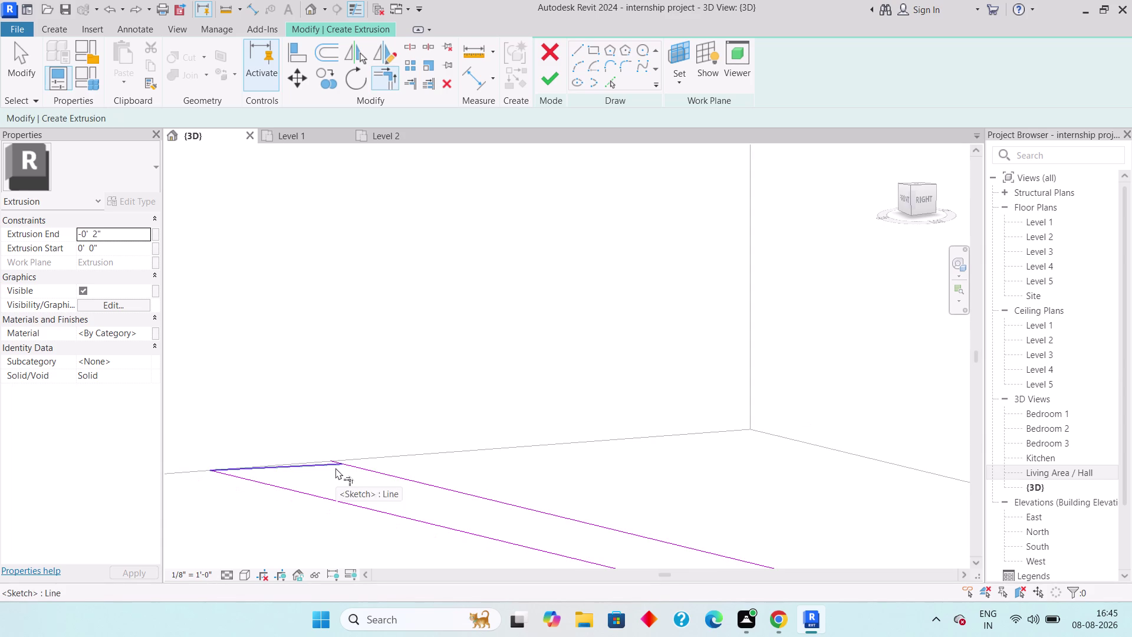
key(Escape)
click(327, 465)
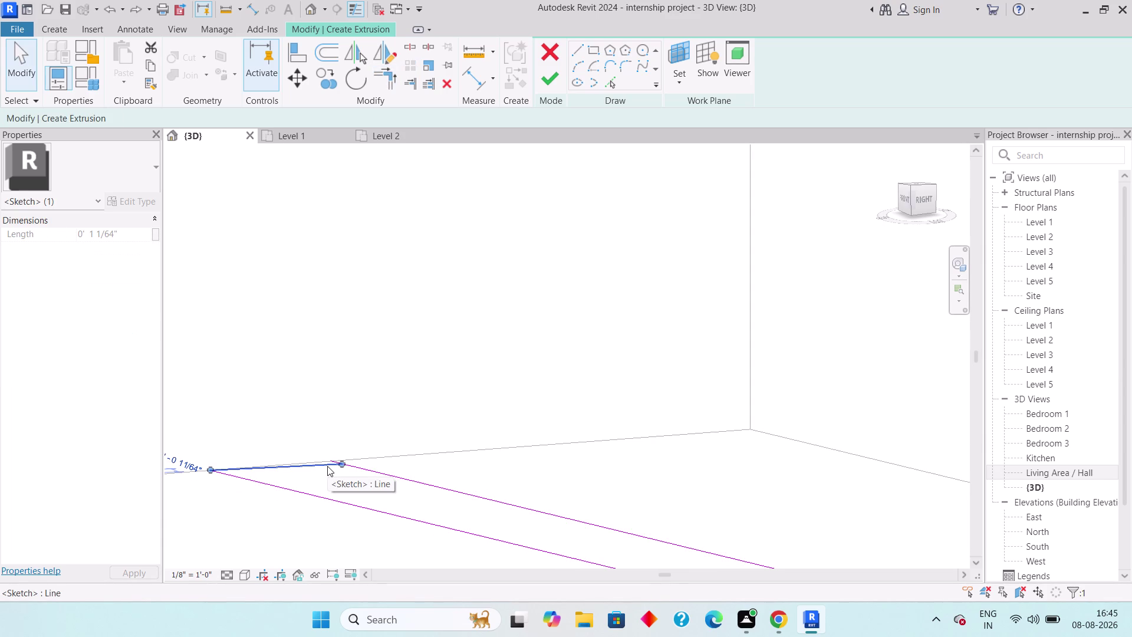
key(Delete)
click(573, 52)
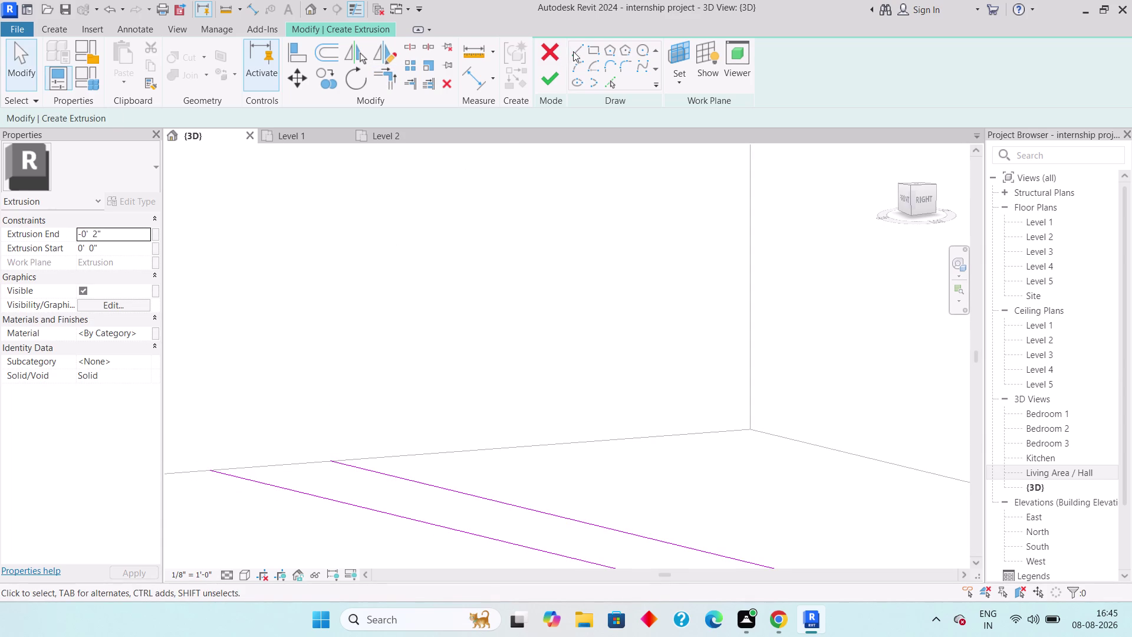
Draw closing lines joining the inner and outer profile lines at both ends.
click(211, 470)
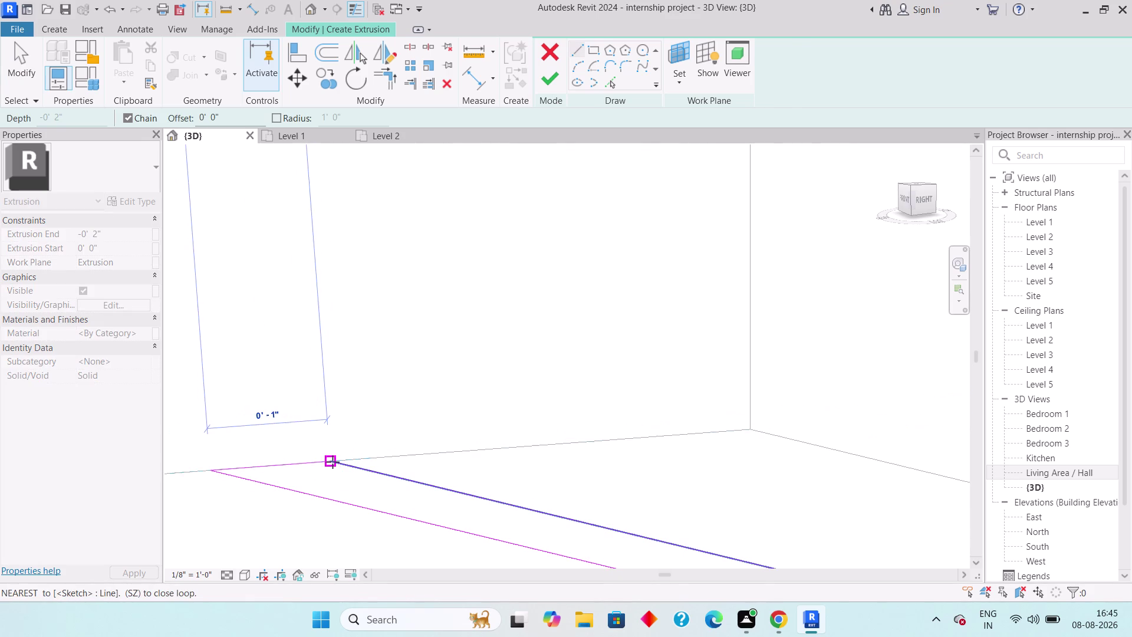
click(333, 461)
scroll(down, 3)
middle_drag(656, 466, 148, 386)
scroll(down, 3)
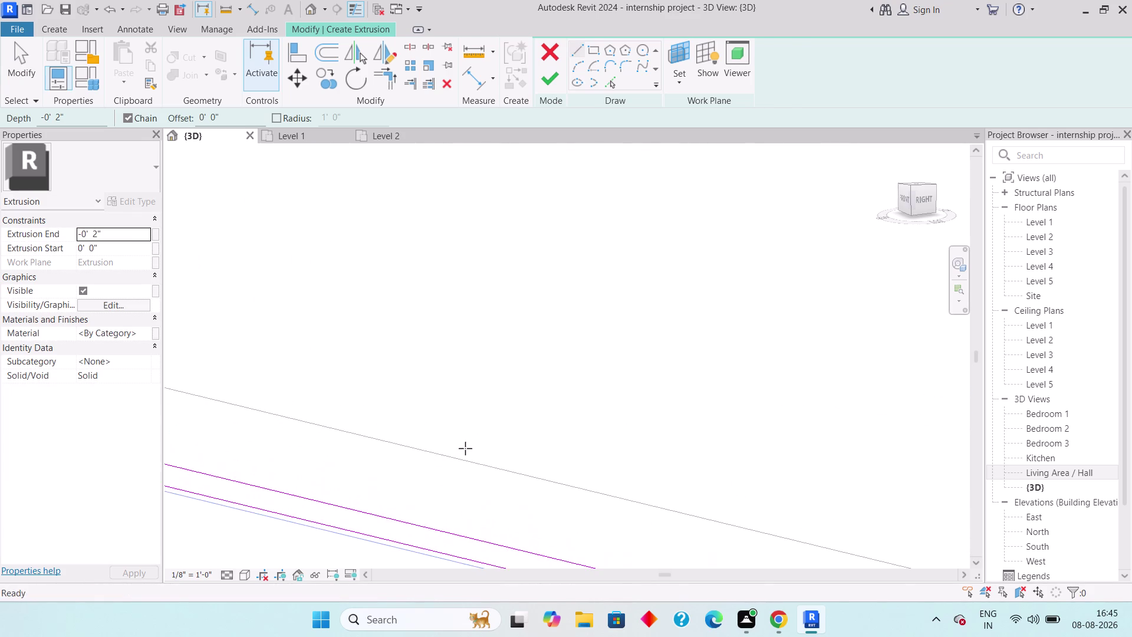
scroll(down, 3)
middle_drag(697, 457, 340, 444)
scroll(down, 3)
middle_drag(708, 428, 340, 417)
middle_drag(629, 410, 566, 422)
scroll(up, 3)
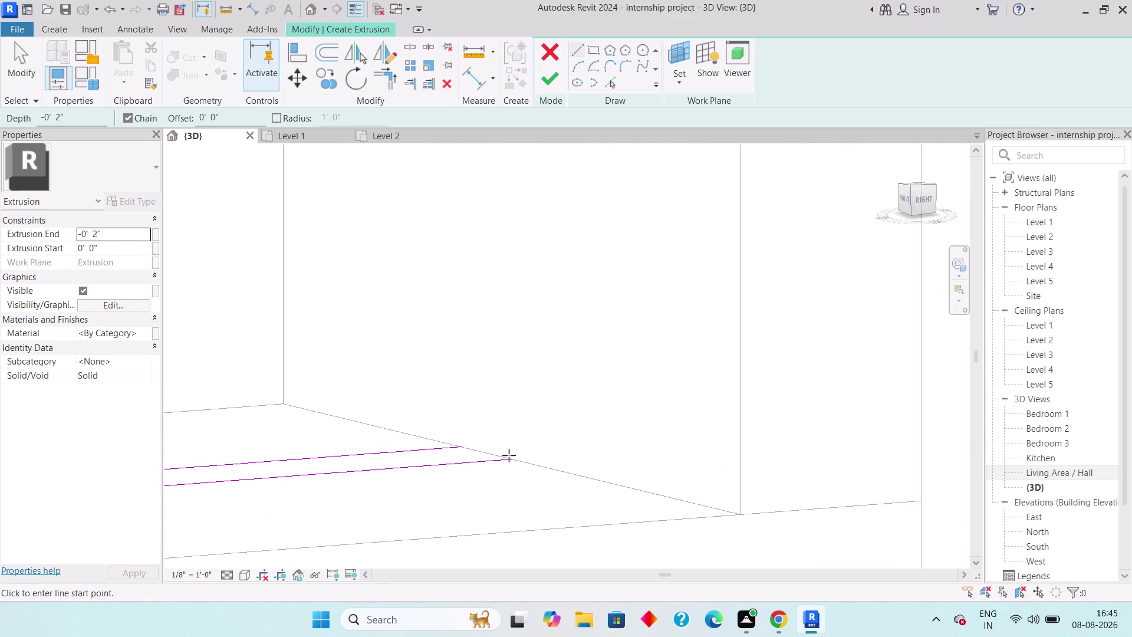
click(511, 459)
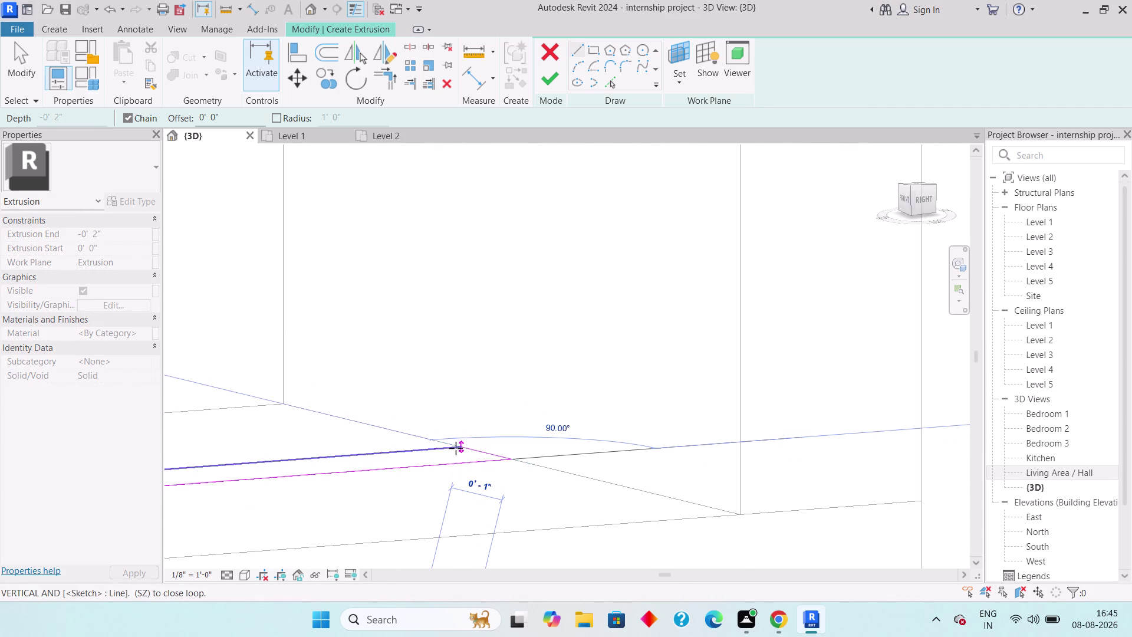
scroll(up, 3)
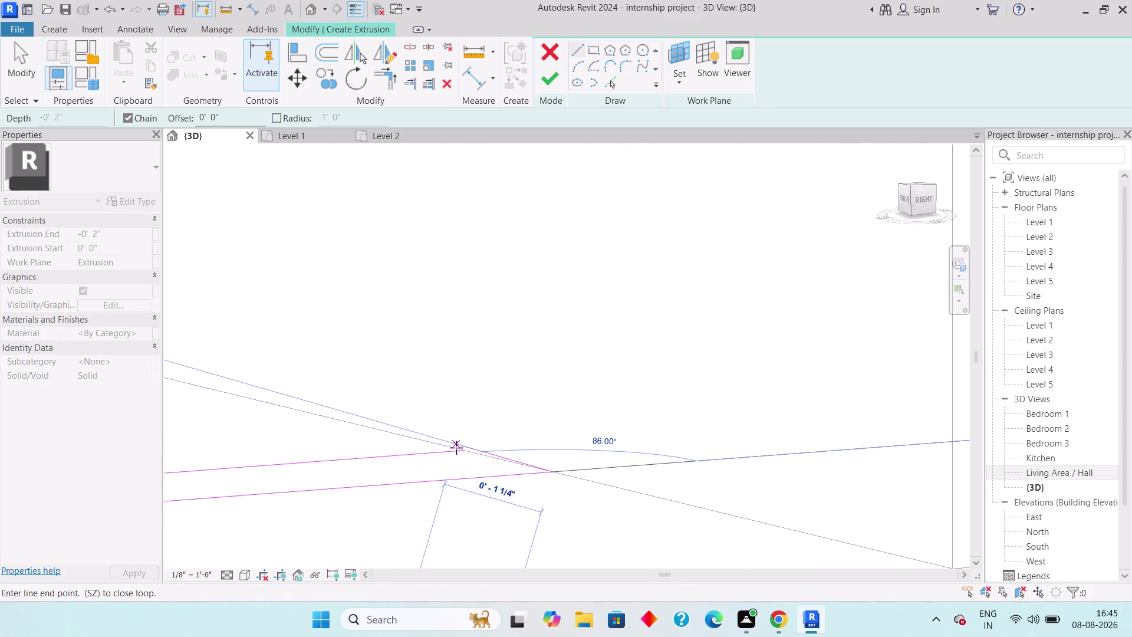
click(463, 451)
key(Escape)
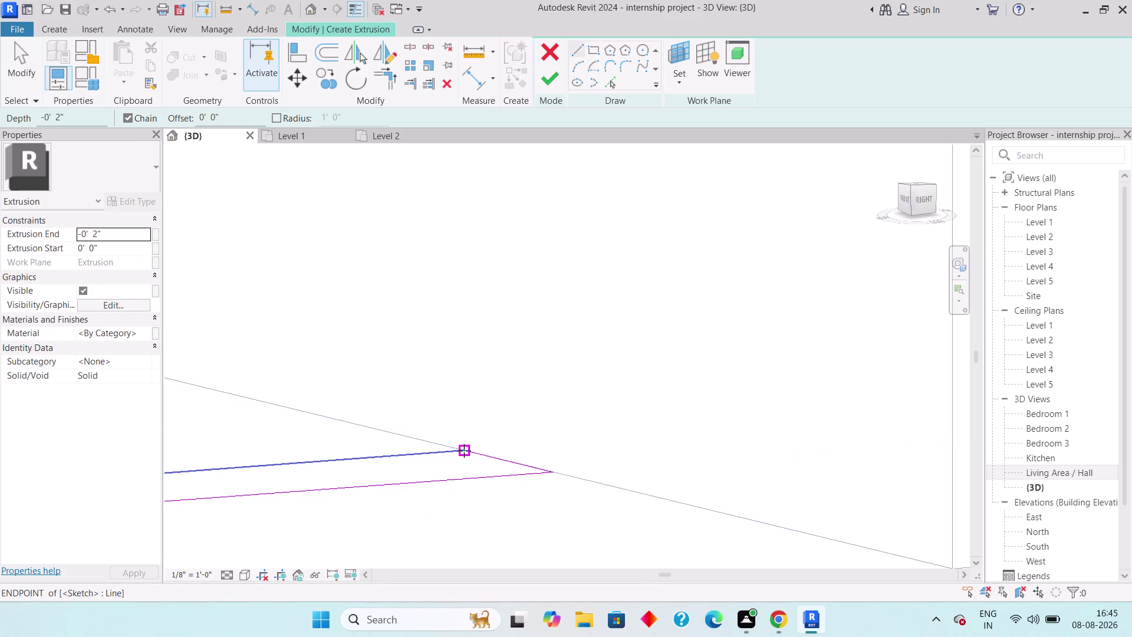
key(Escape)
Check the closed profile and finish the sketch as an extrusion.
scroll(down, 3)
middle_drag(464, 453, 771, 417)
scroll(down, 3)
scroll(down, 3)
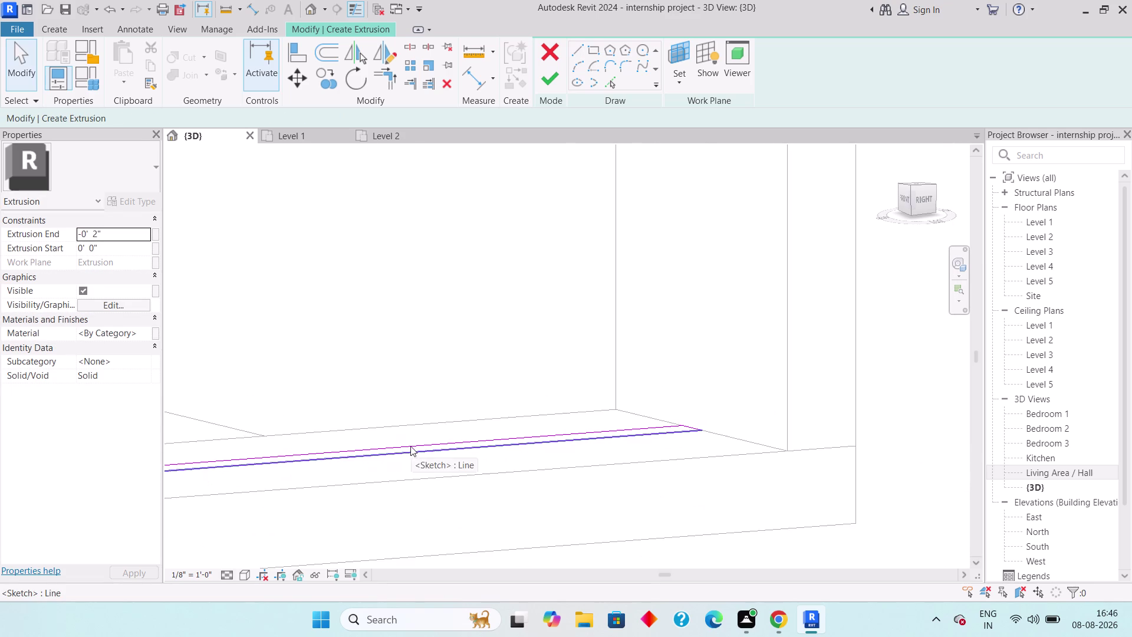
scroll(down, 3)
middle_drag(411, 446, 564, 470)
scroll(down, 3)
click(551, 86)
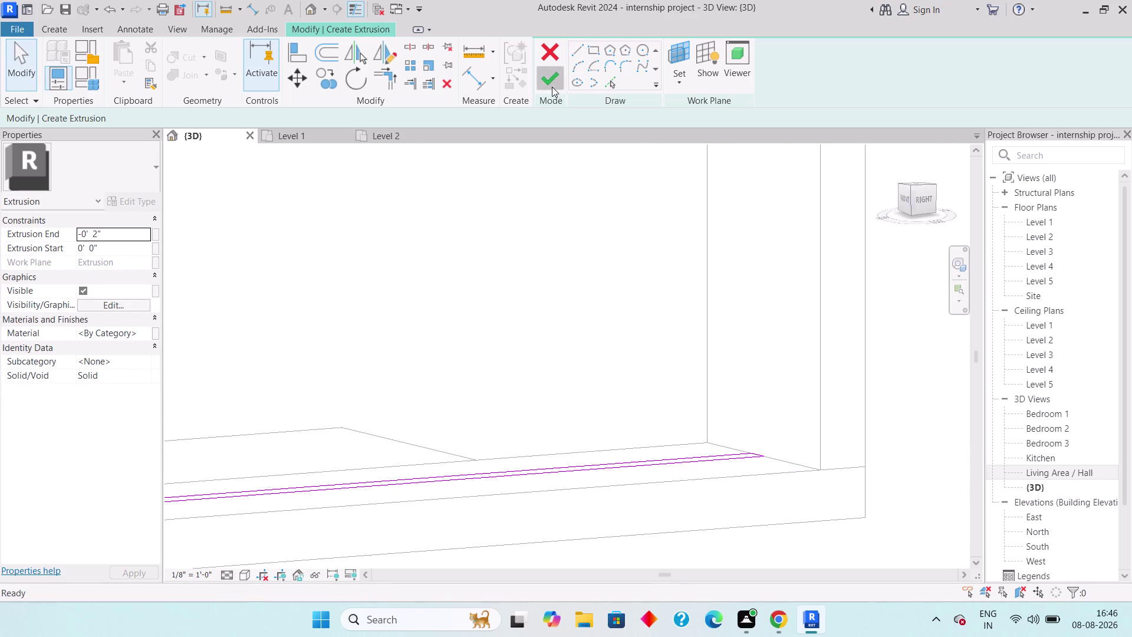
Stretch the L-shaped extrusion up to the corner opening's top edge.
scroll(down, 3)
middle_drag(461, 428, 885, 423)
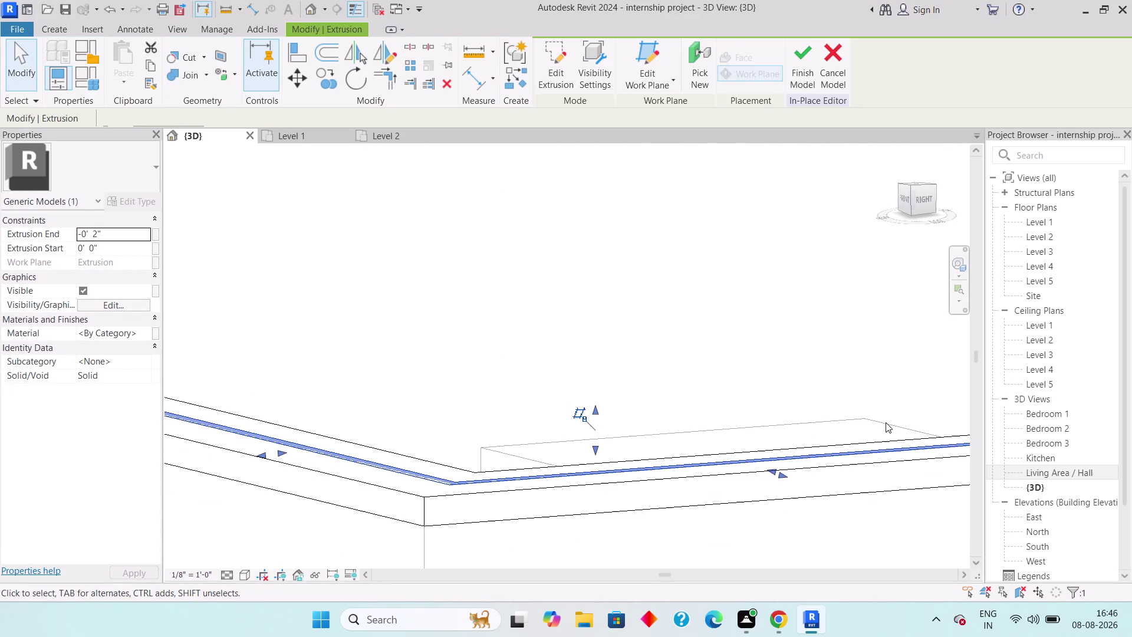
scroll(down, 3)
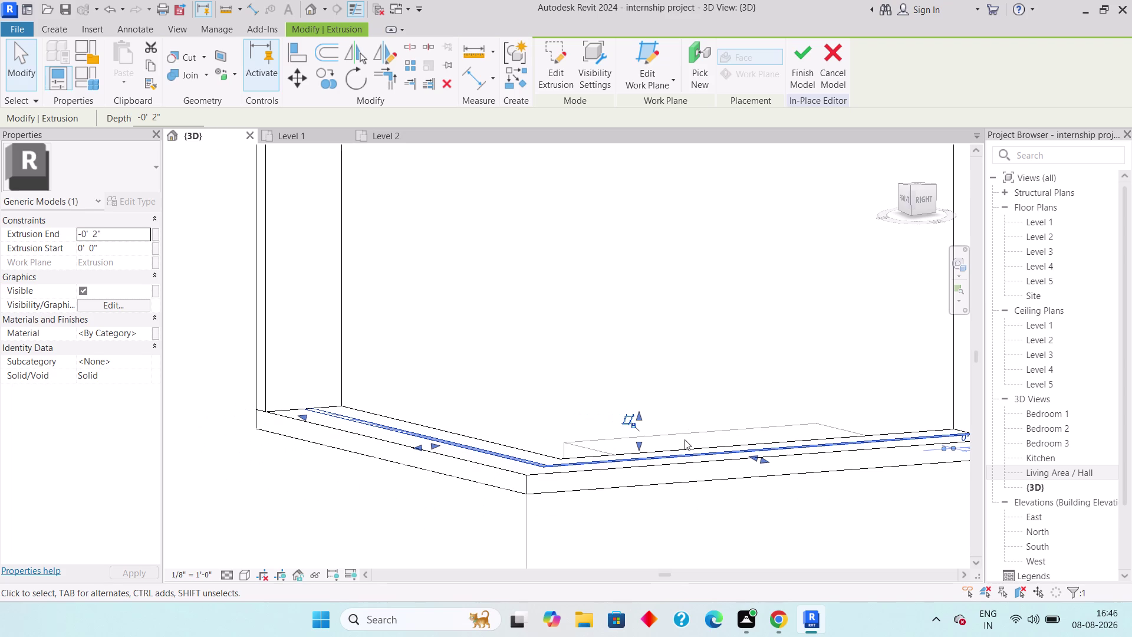
drag(637, 412, 653, 335)
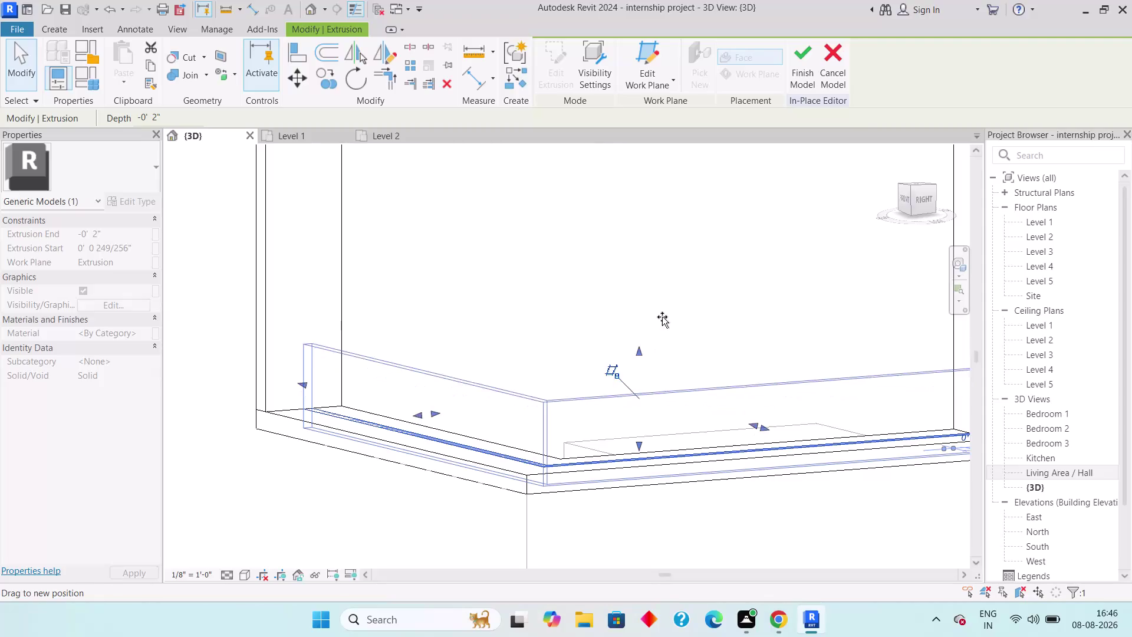
drag(653, 336, 676, 289)
scroll(down, 3)
click(668, 283)
scroll(down, 3)
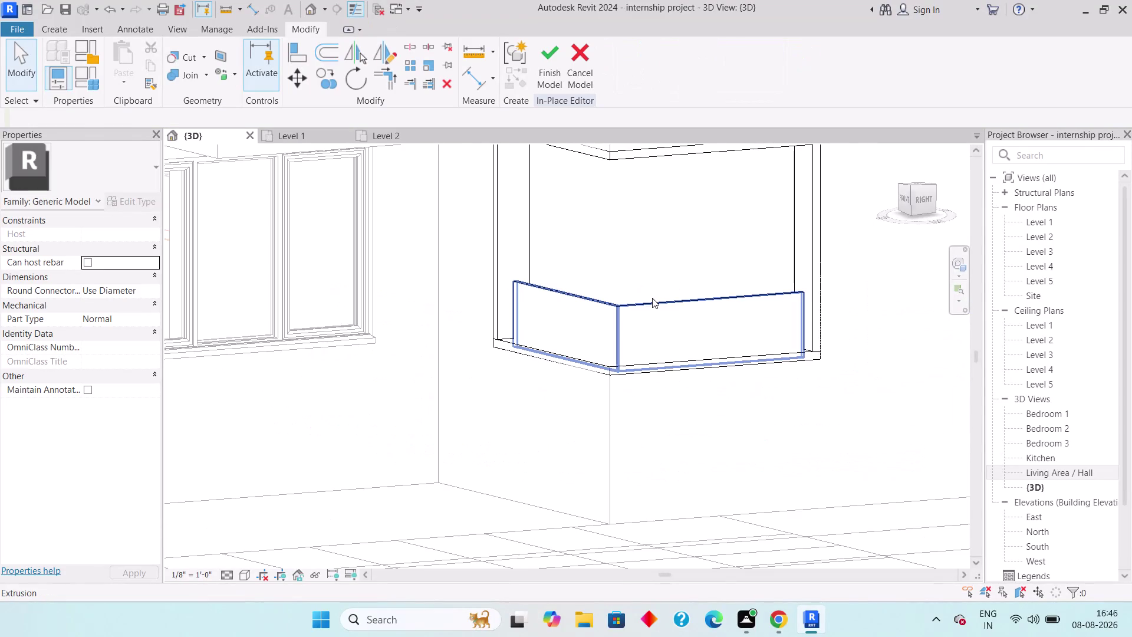
click(651, 298)
scroll(down, 3)
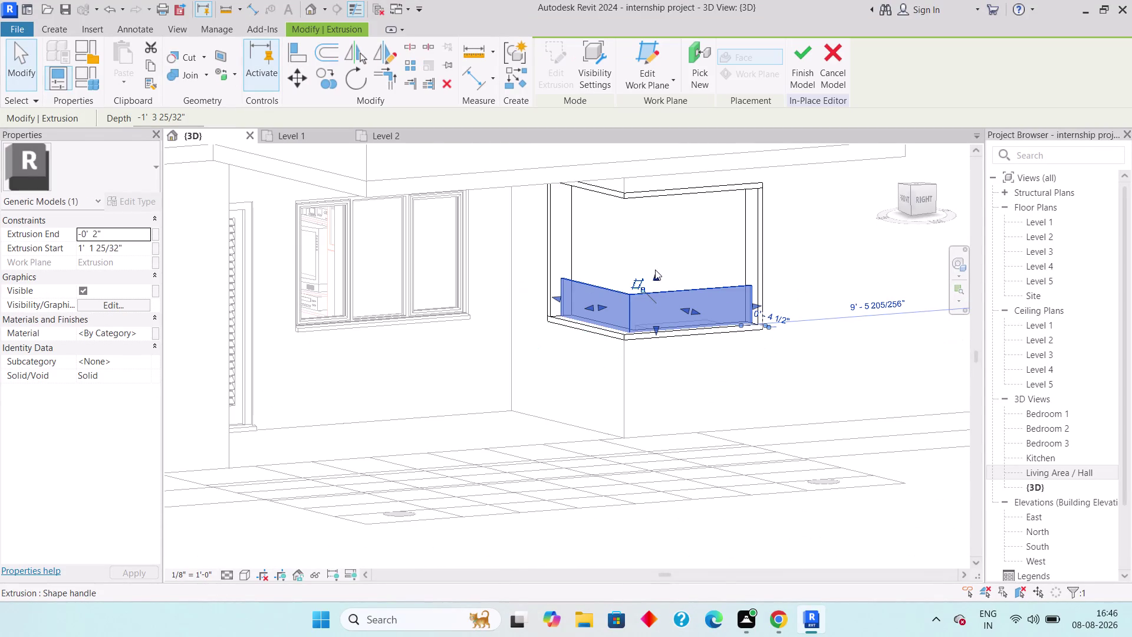
drag(655, 273, 677, 189)
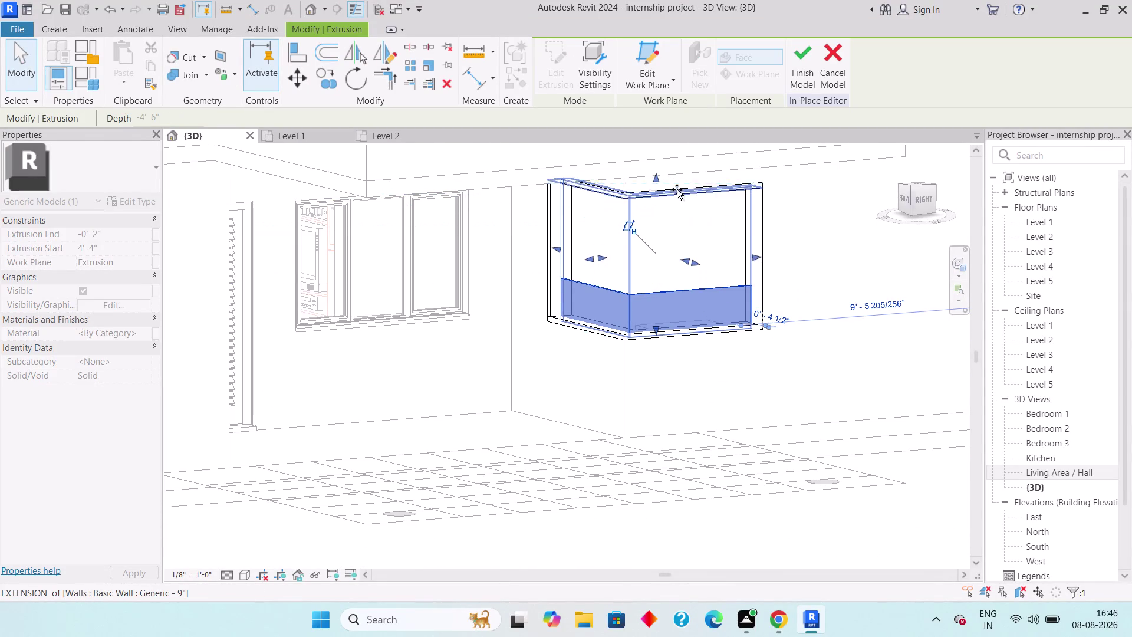
drag(677, 189, 679, 185)
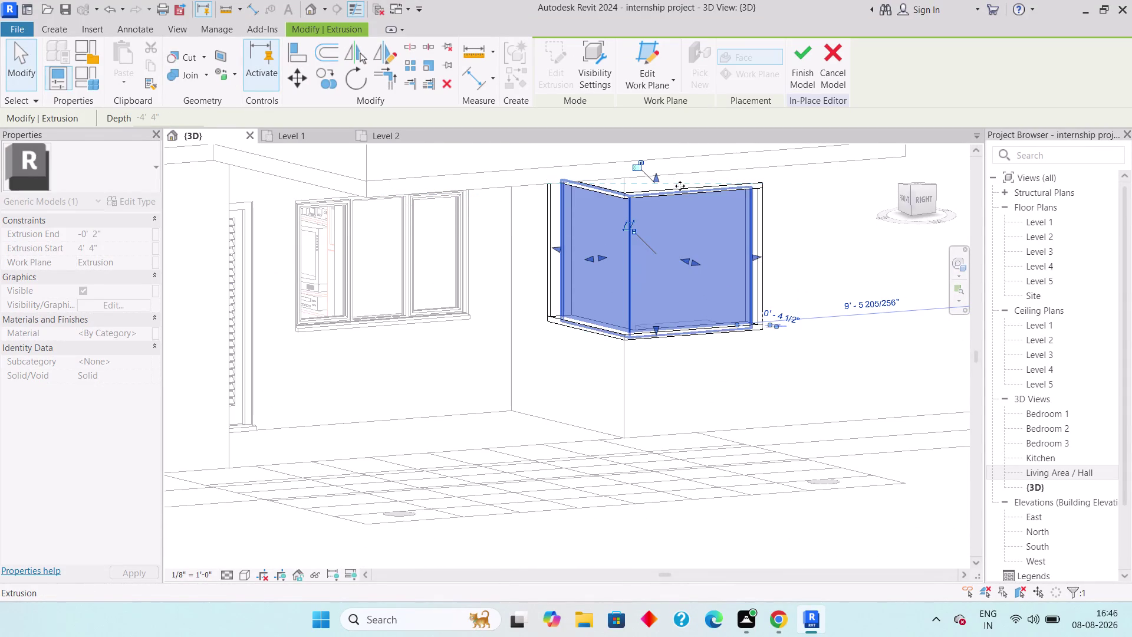
key(Escape)
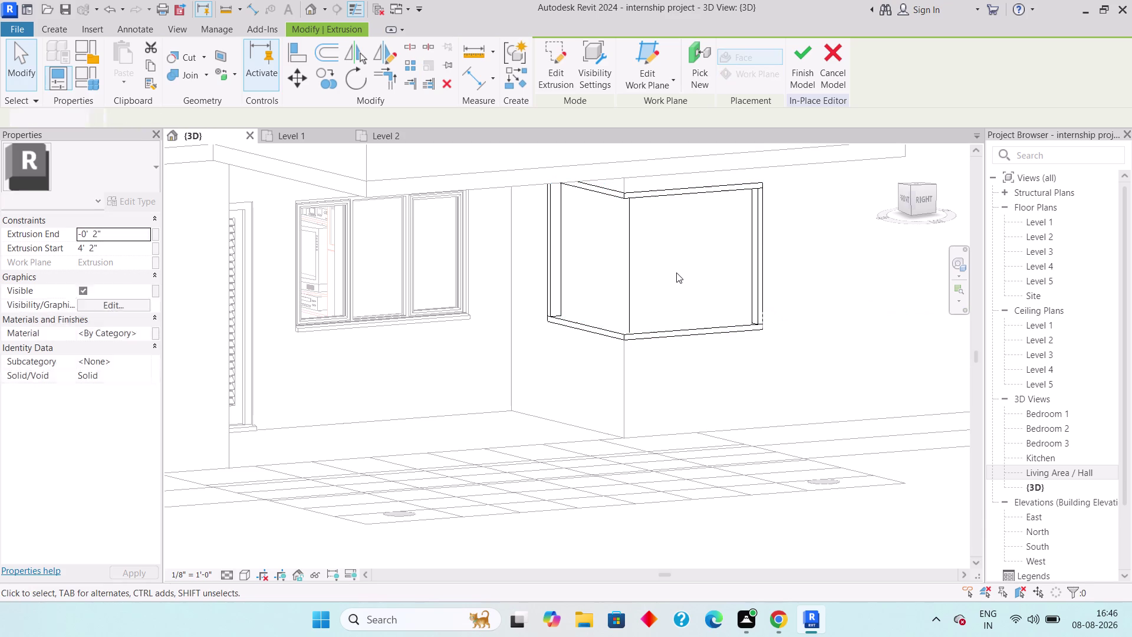
Select the corner panel extrusion and switch the visual style to Realistic.
click(636, 274)
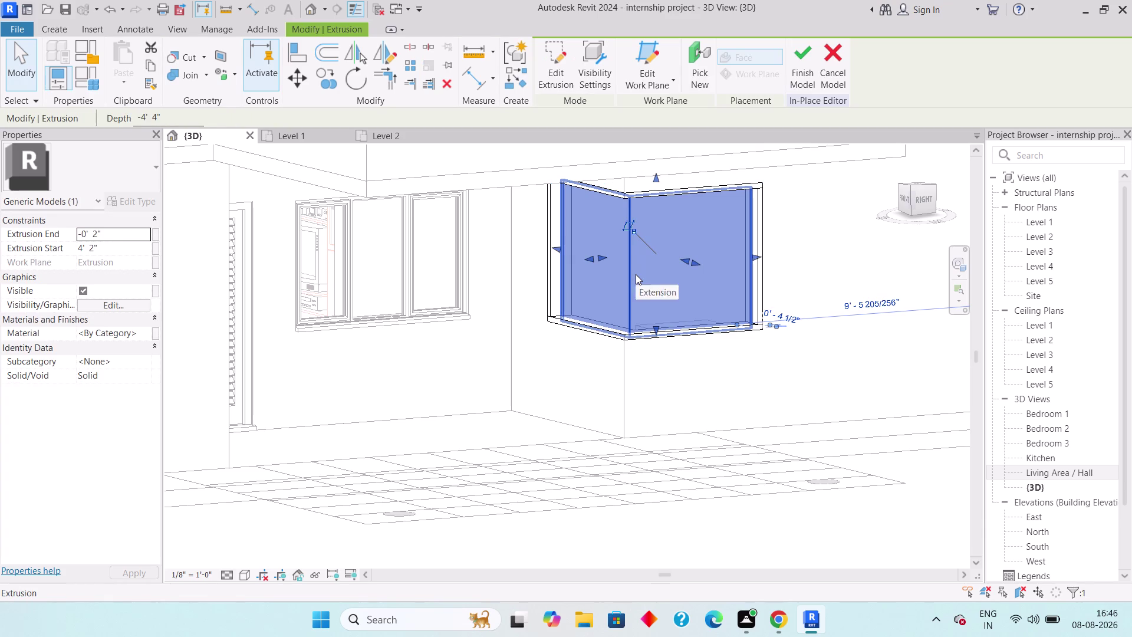
click(243, 569)
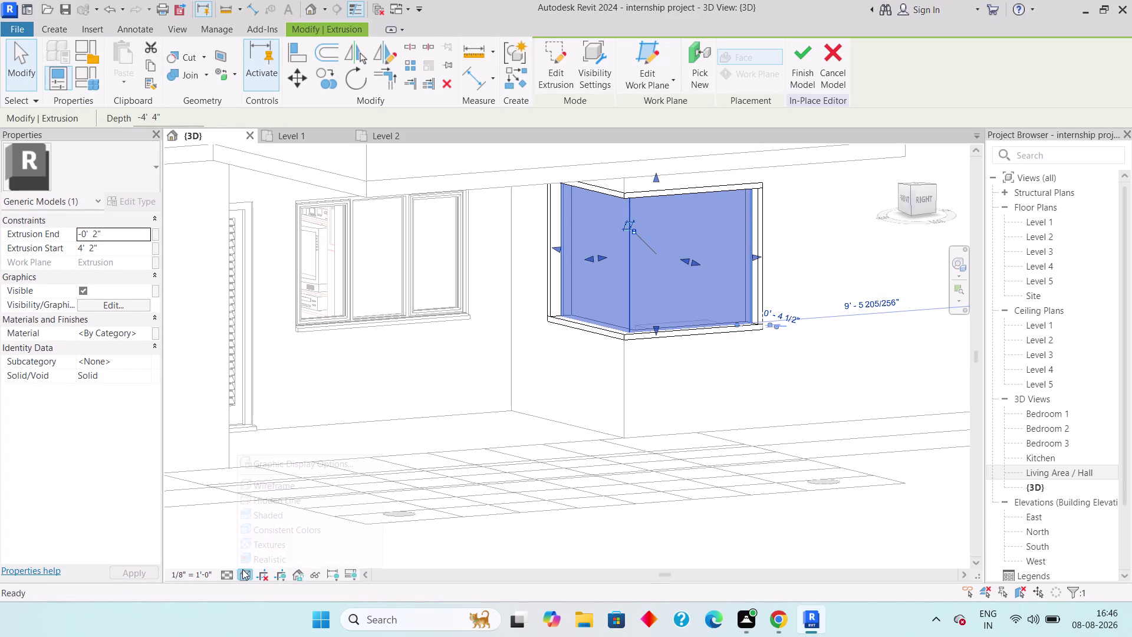
click(257, 558)
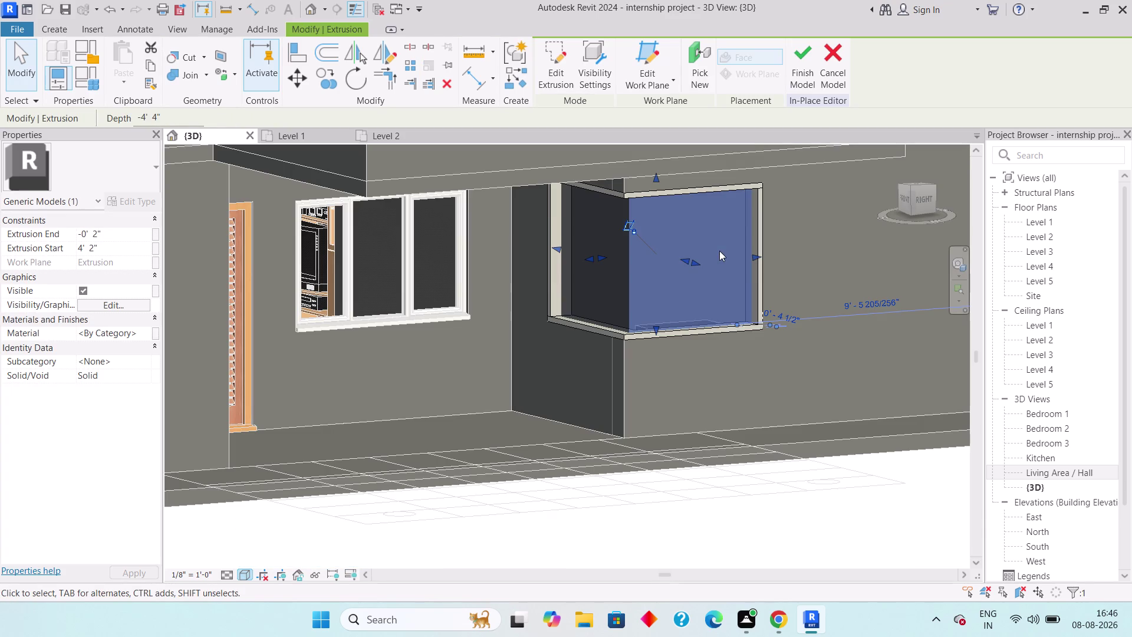
Assign Glass - Clear, Grey to the corner panel via the Material Browser's Glass filter.
click(132, 330)
click(142, 333)
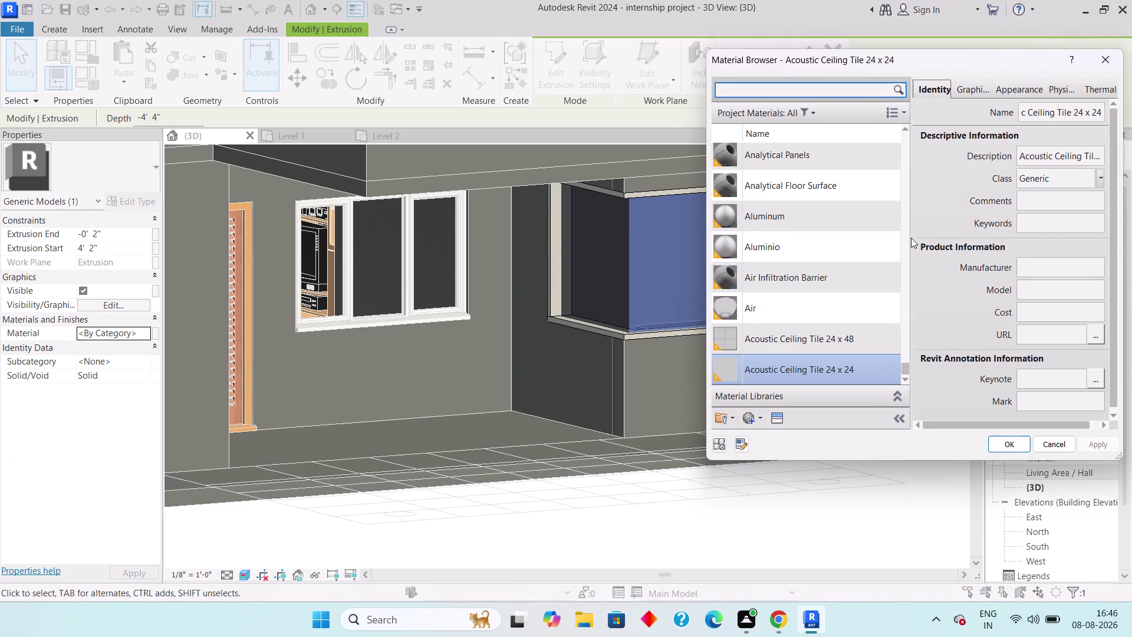
click(811, 115)
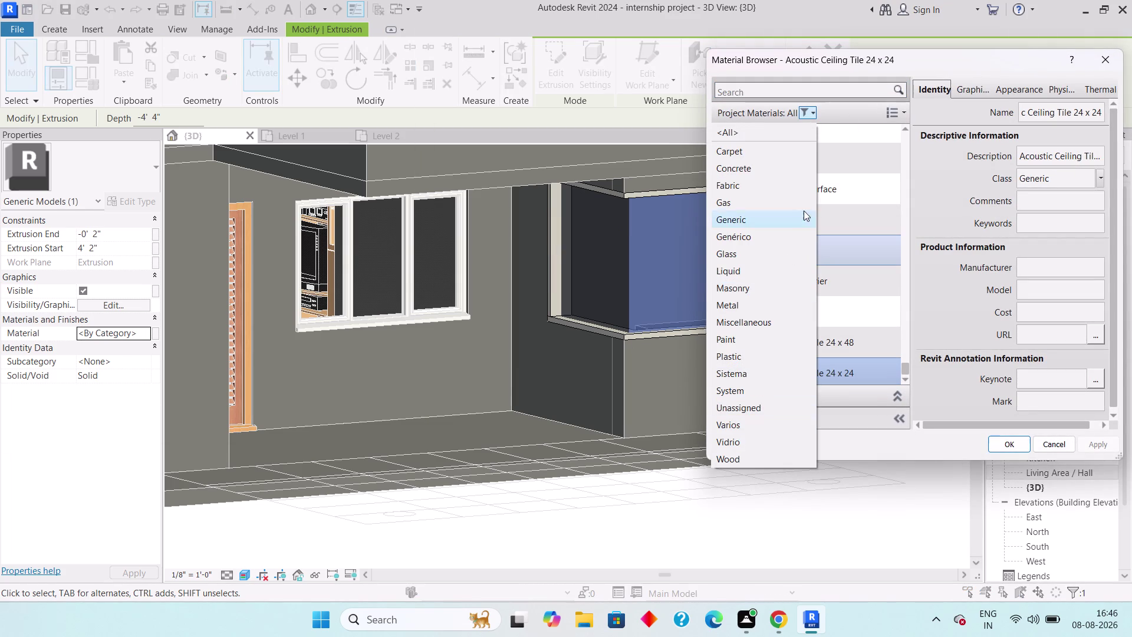
click(739, 250)
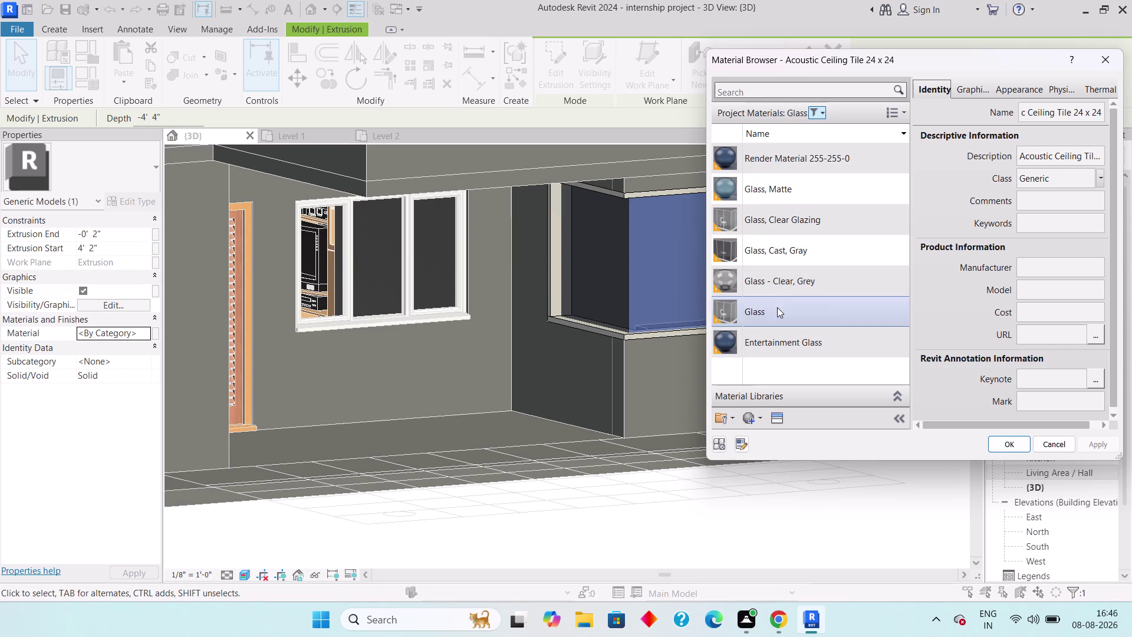
click(791, 280)
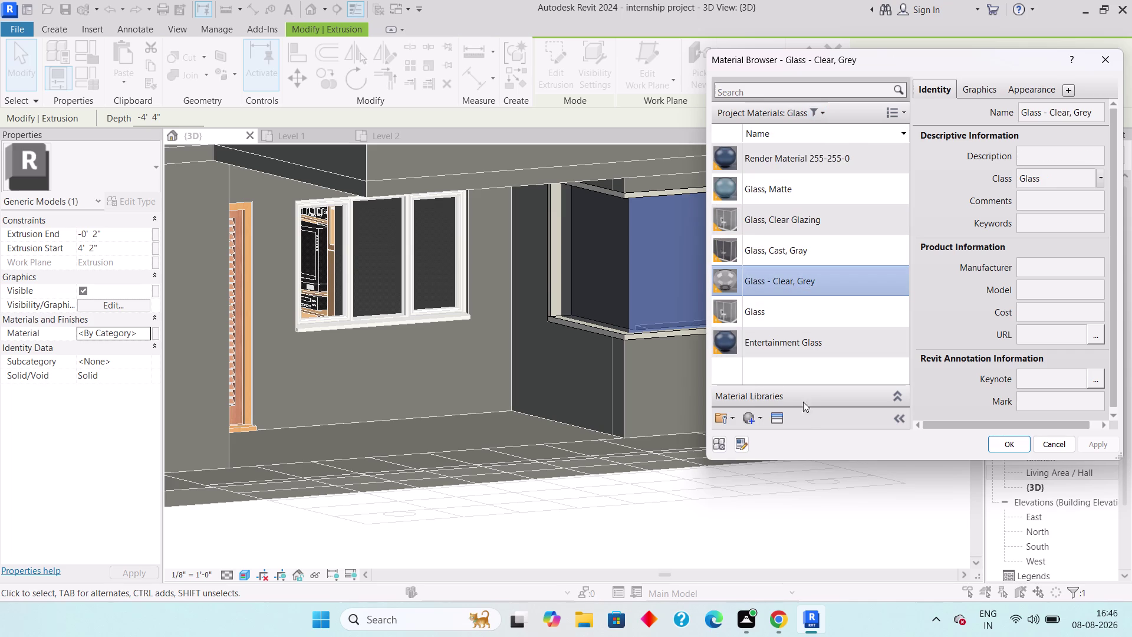
click(798, 285)
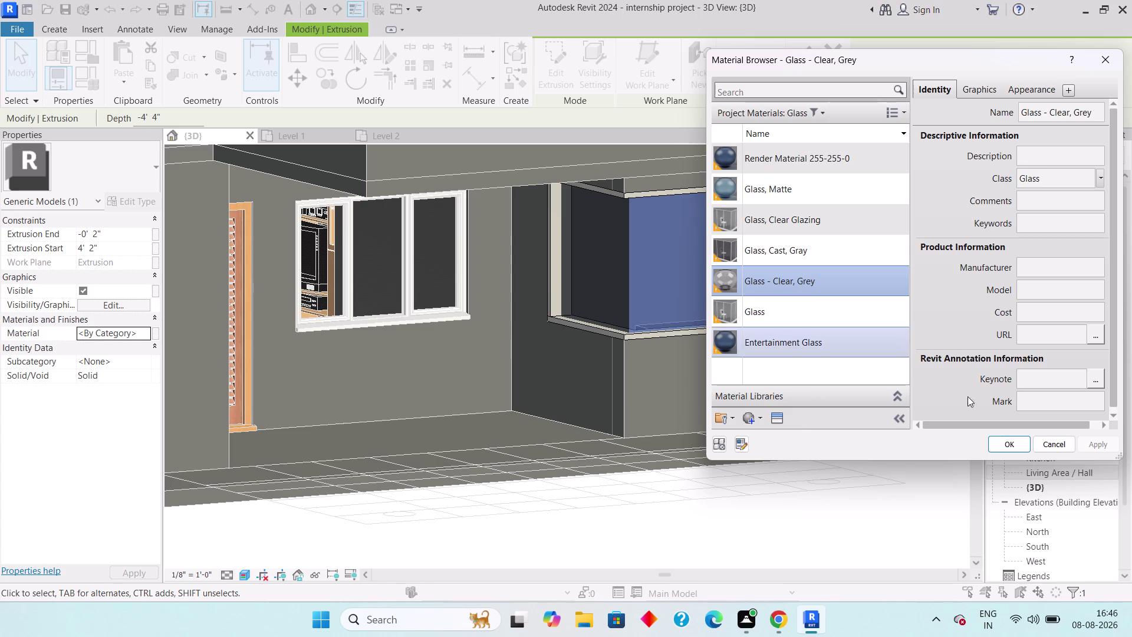
click(1015, 438)
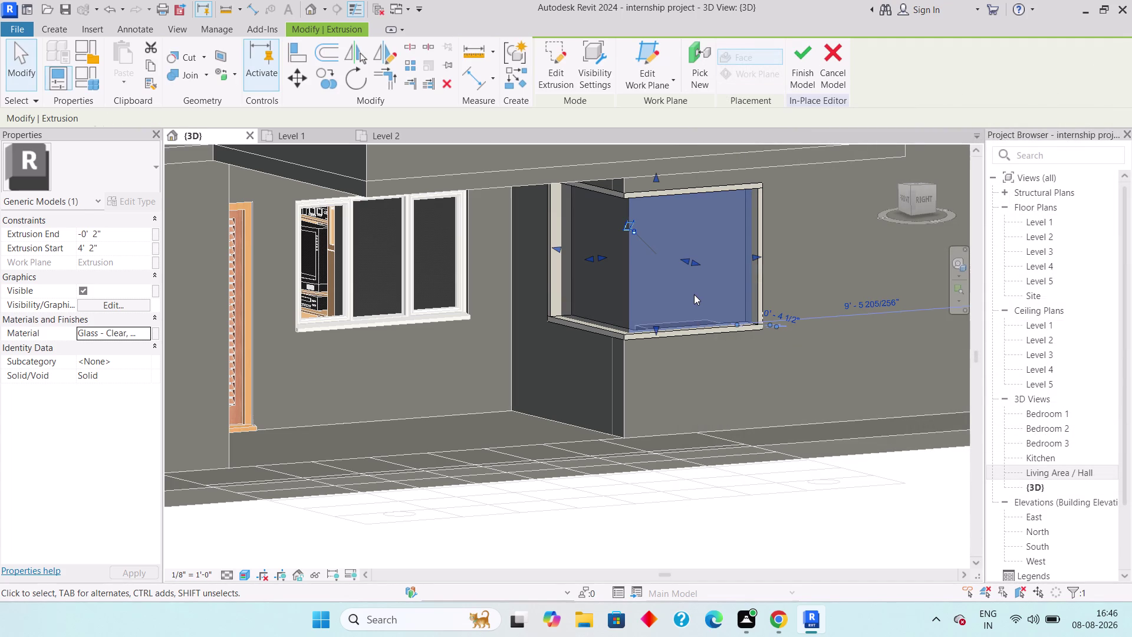
key(Escape)
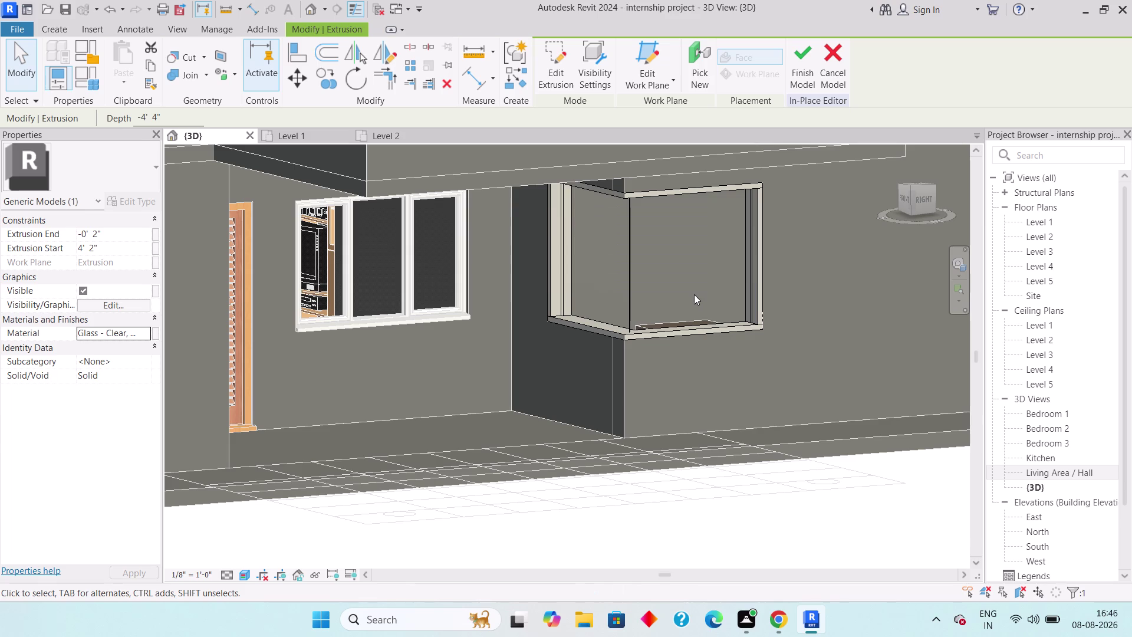
Orbit around the corner window and zoom in on the window ledge.
scroll(down, 3)
middle_drag(650, 344, 766, 372)
scroll(up, 3)
click(777, 353)
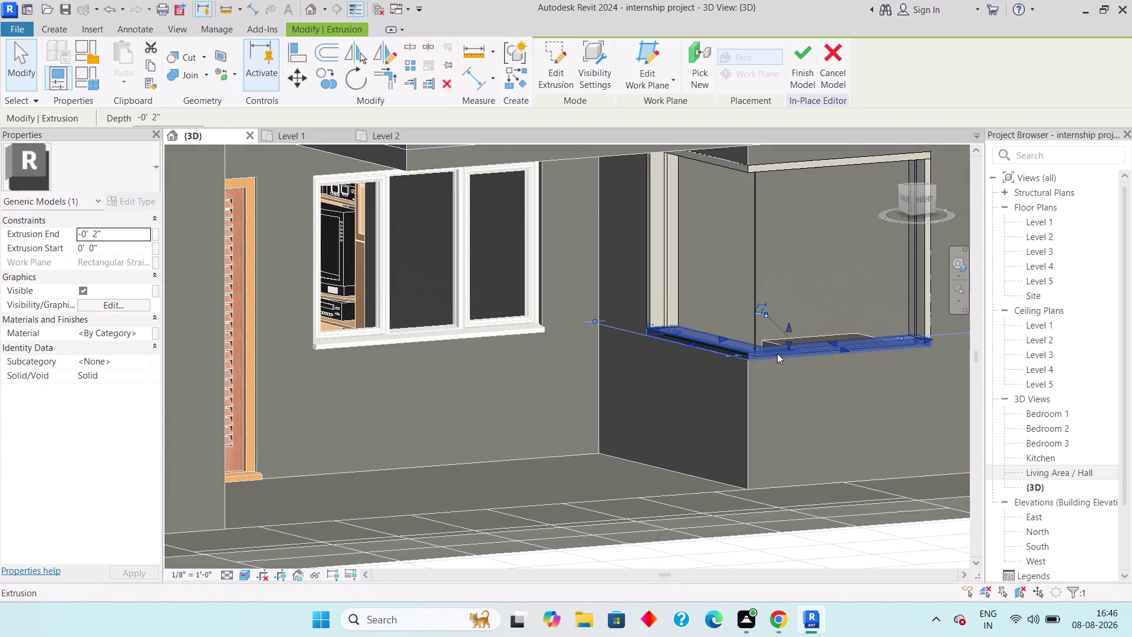
key(Escape)
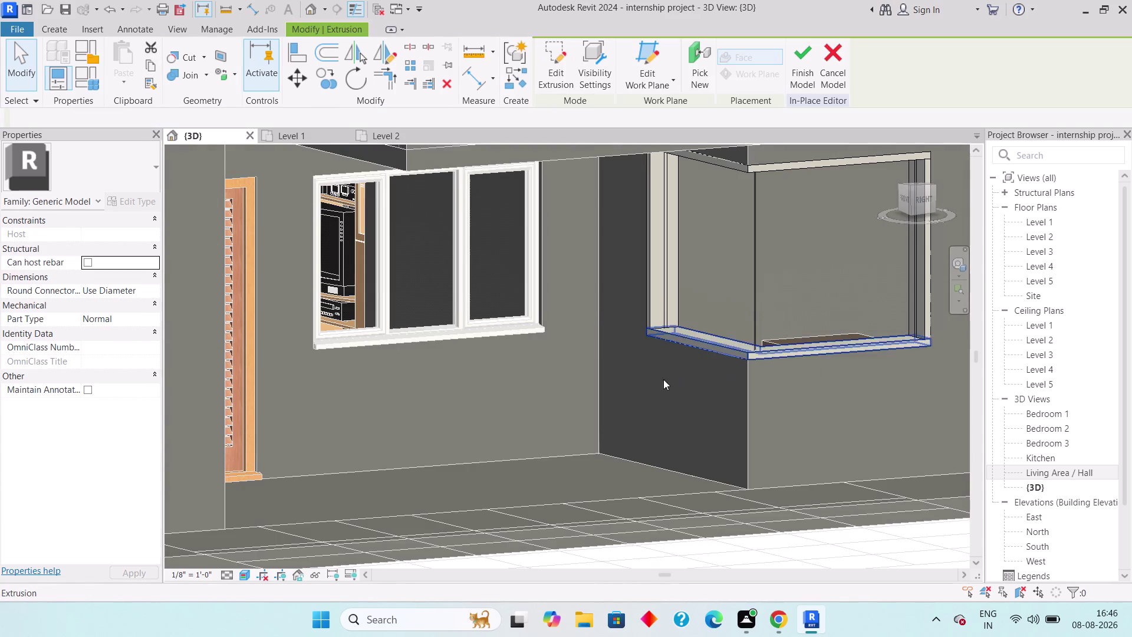
middle_drag(660, 379, 1008, 383)
scroll(down, 3)
middle_drag(672, 409, 899, 407)
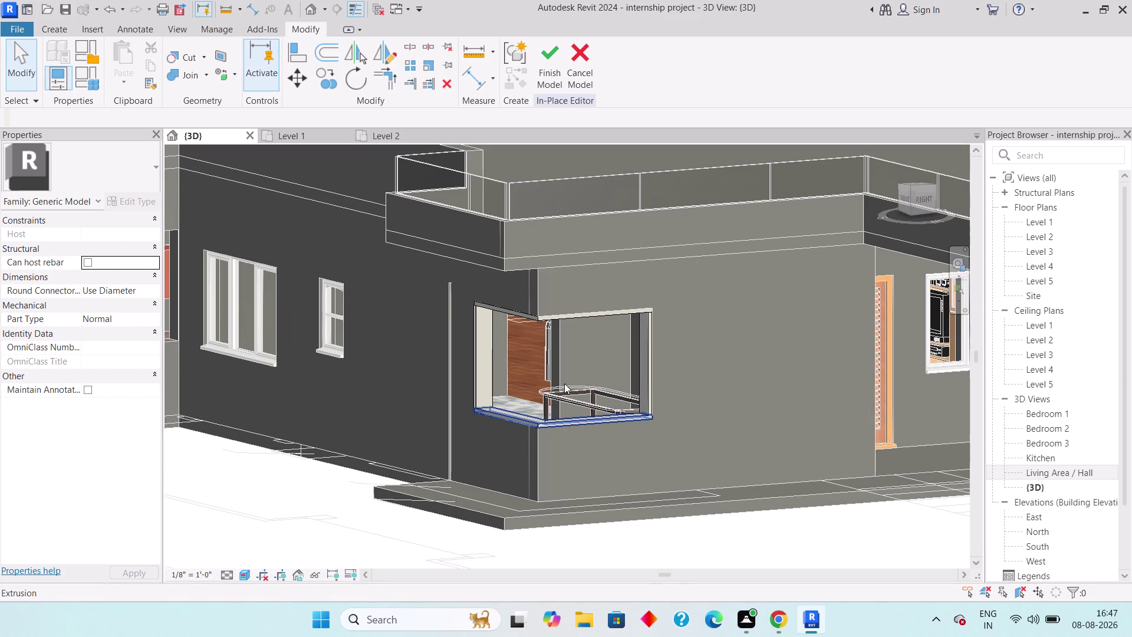
middle_drag(576, 341, 572, 358)
middle_drag(618, 317, 525, 474)
scroll(up, 3)
Switch the visual style to Hidden Line and start a new Extrusion.
click(247, 572)
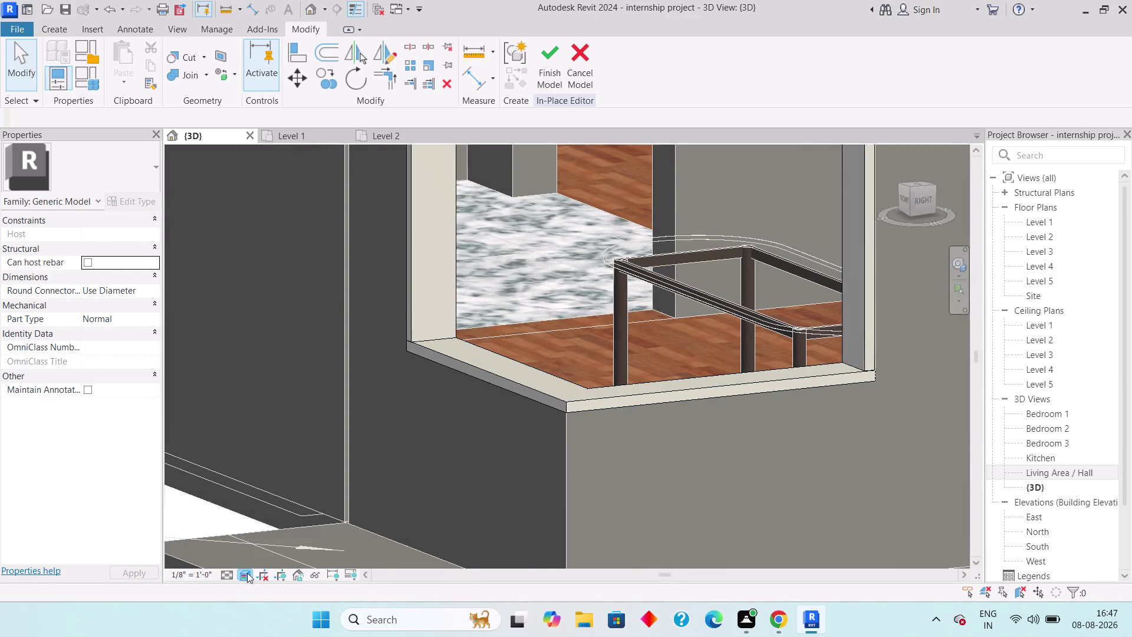
click(287, 501)
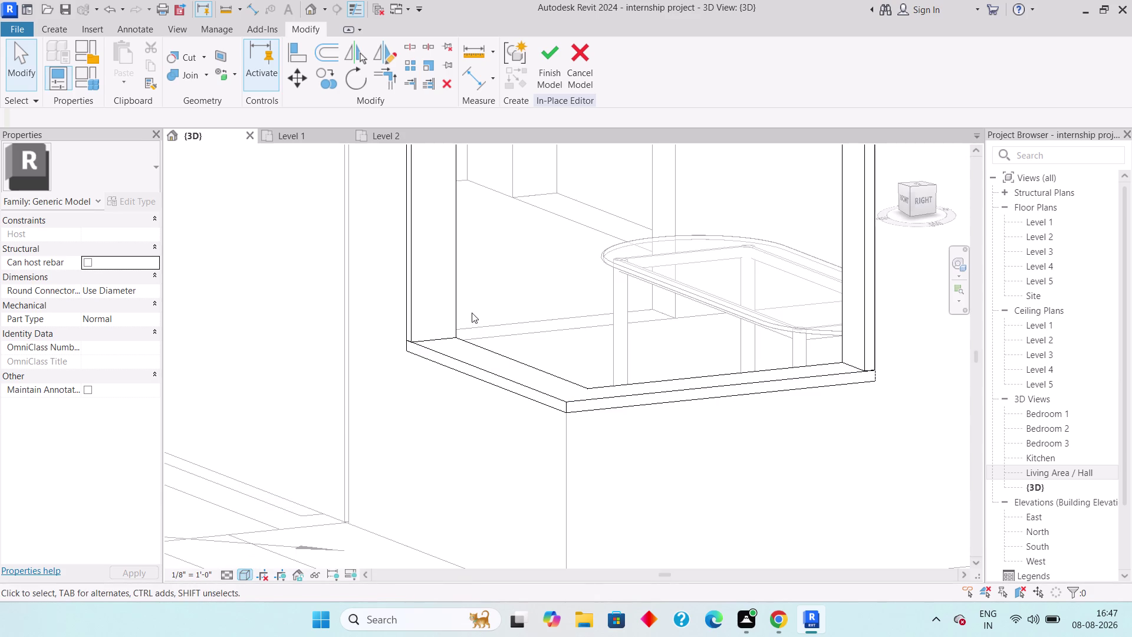
click(47, 27)
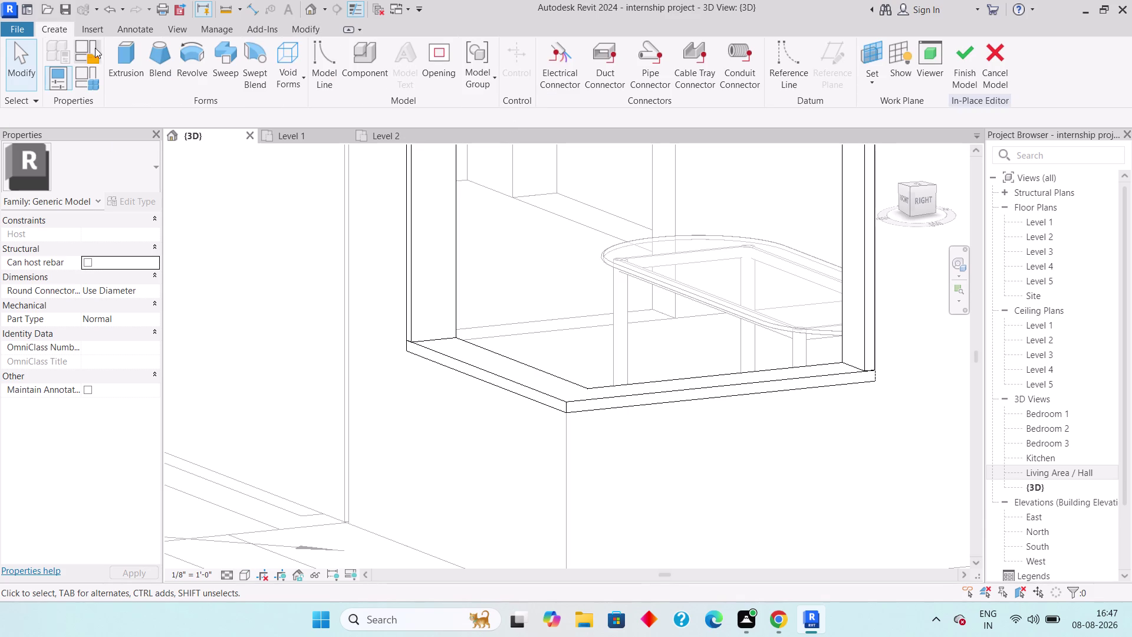
click(121, 55)
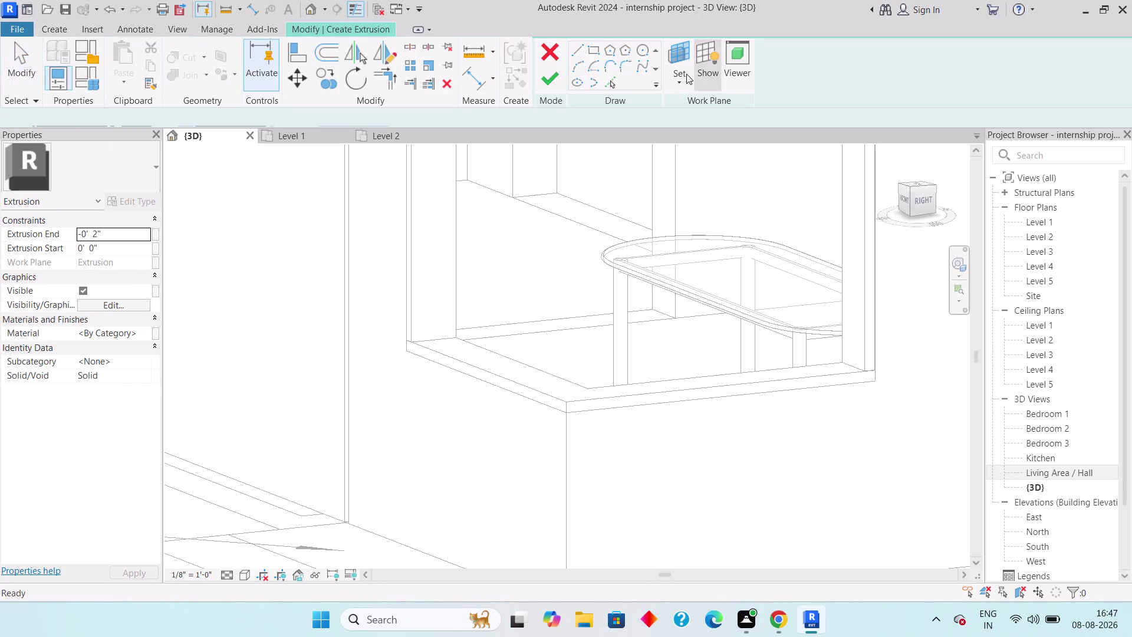
Sketch the first boundary line from the ledge's back corner to its front corner.
click(681, 77)
click(694, 132)
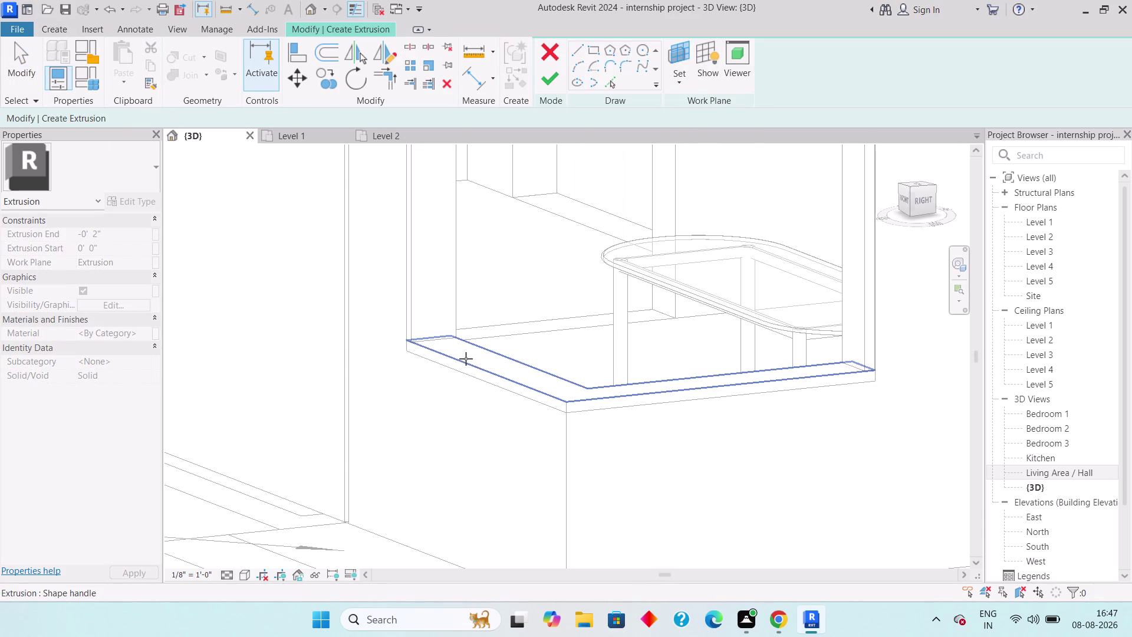
click(467, 359)
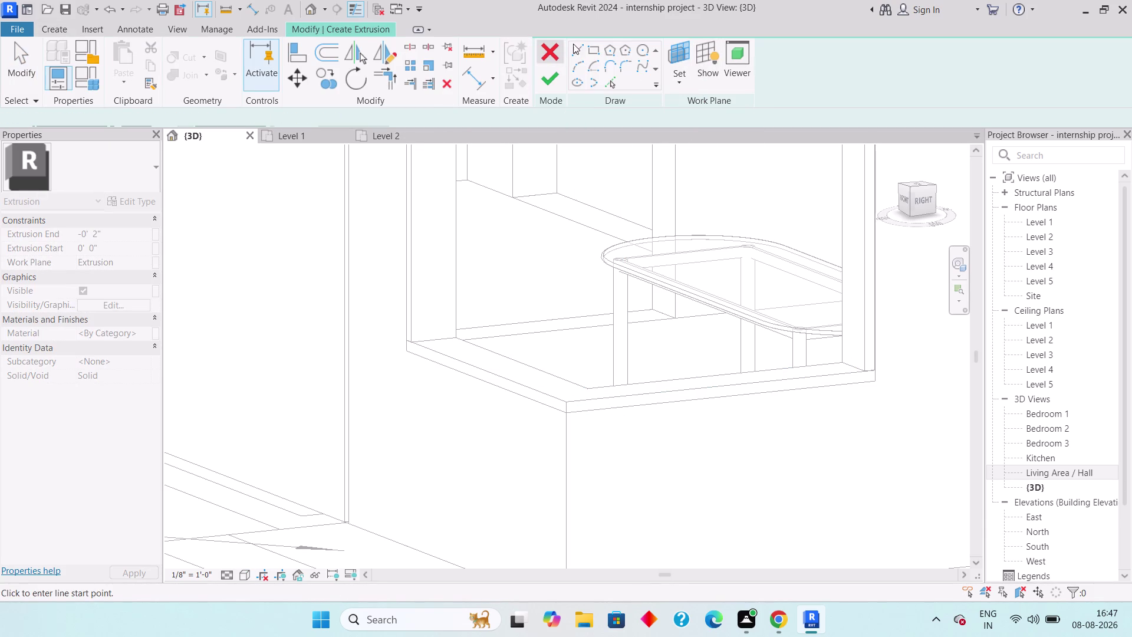
click(575, 47)
scroll(up, 3)
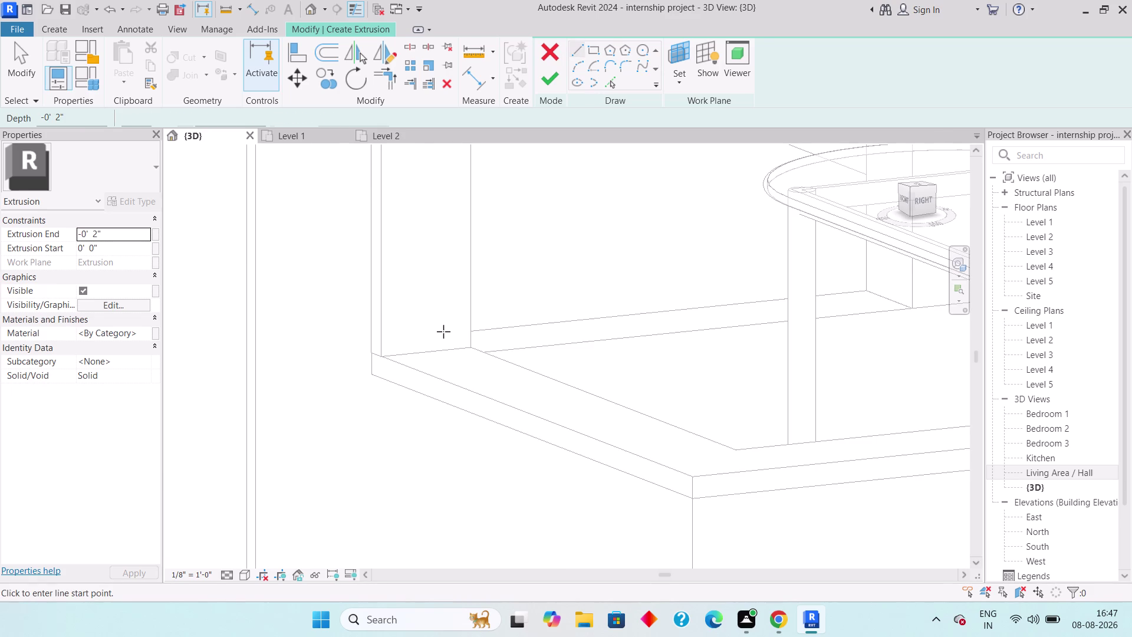
click(427, 352)
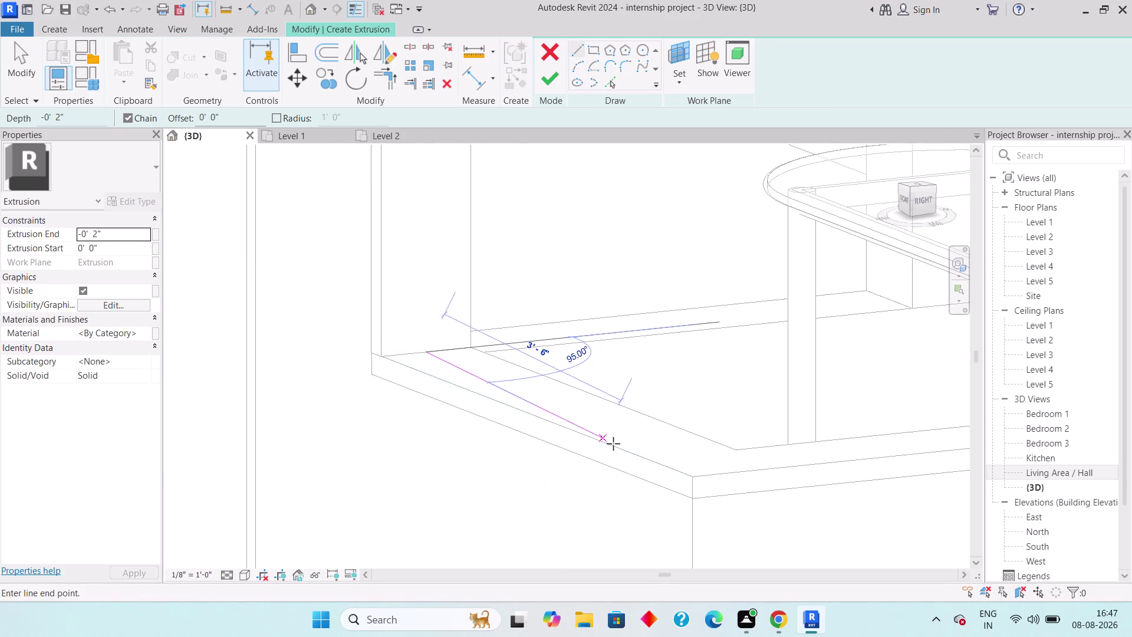
middle_drag(613, 443, 523, 341)
scroll(down, 3)
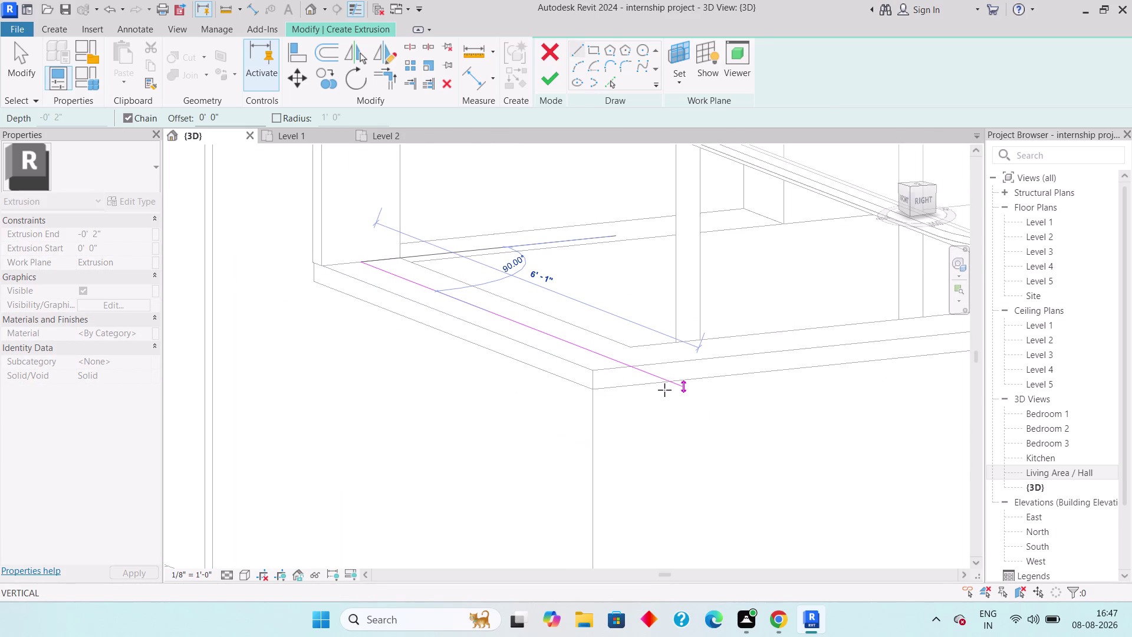
click(667, 397)
middle_drag(855, 416, 572, 437)
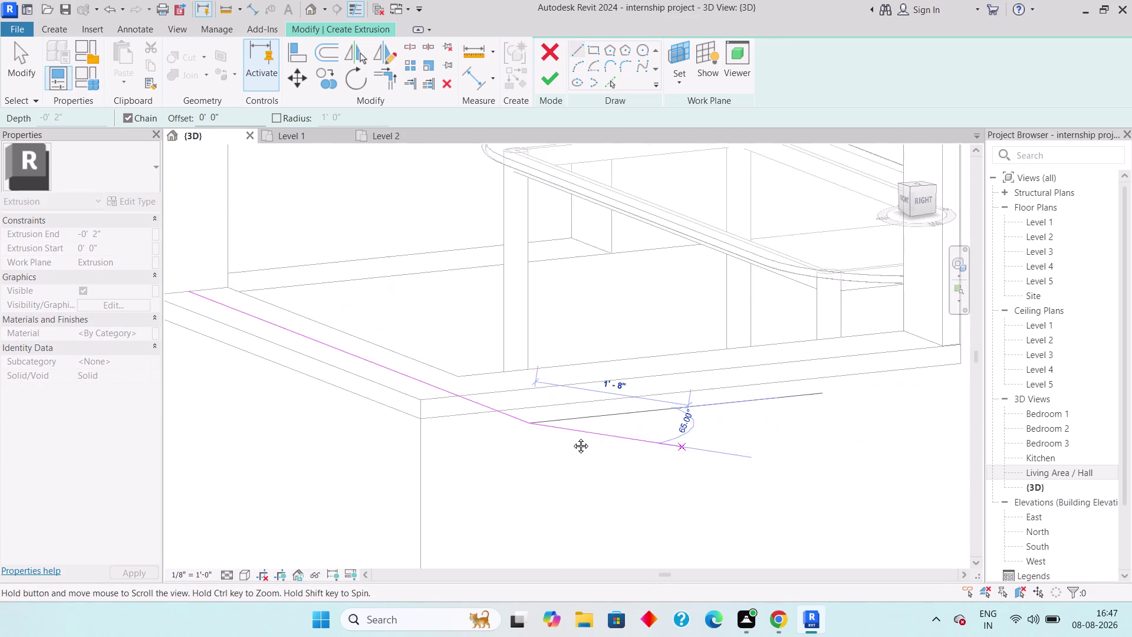
middle_drag(572, 437, 562, 437)
key(Escape)
scroll(up, 3)
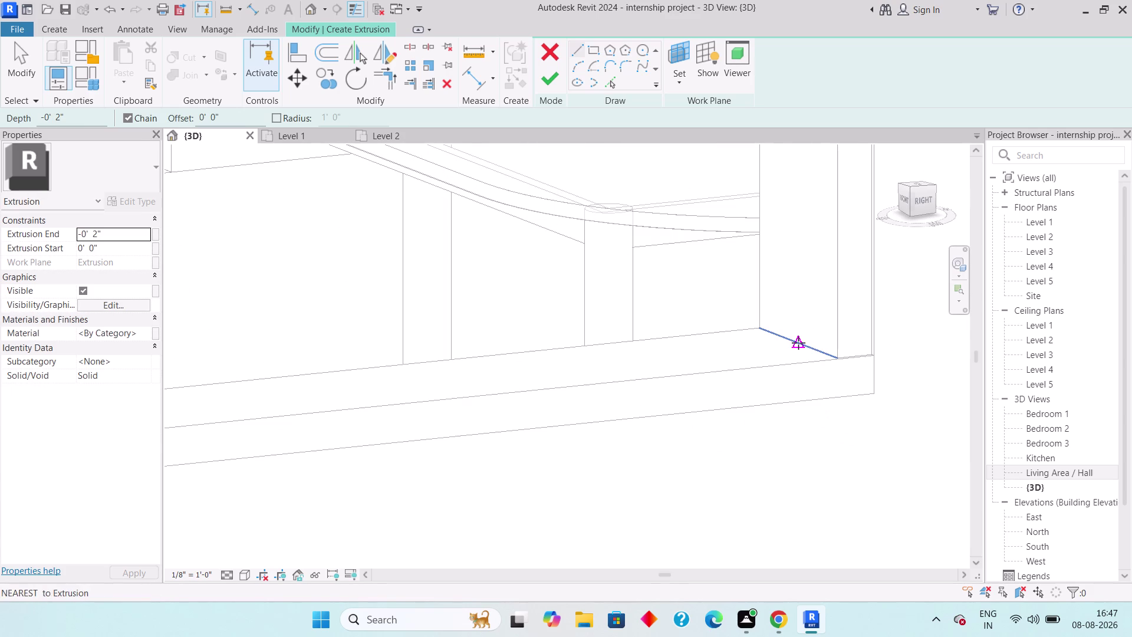
Sketch a second line along the ledge's long front edge.
click(798, 343)
middle_drag(670, 359, 1103, 355)
scroll(down, 3)
scroll(down, 3)
scroll(down, 3)
scroll(down, 3)
middle_drag(709, 401, 613, 417)
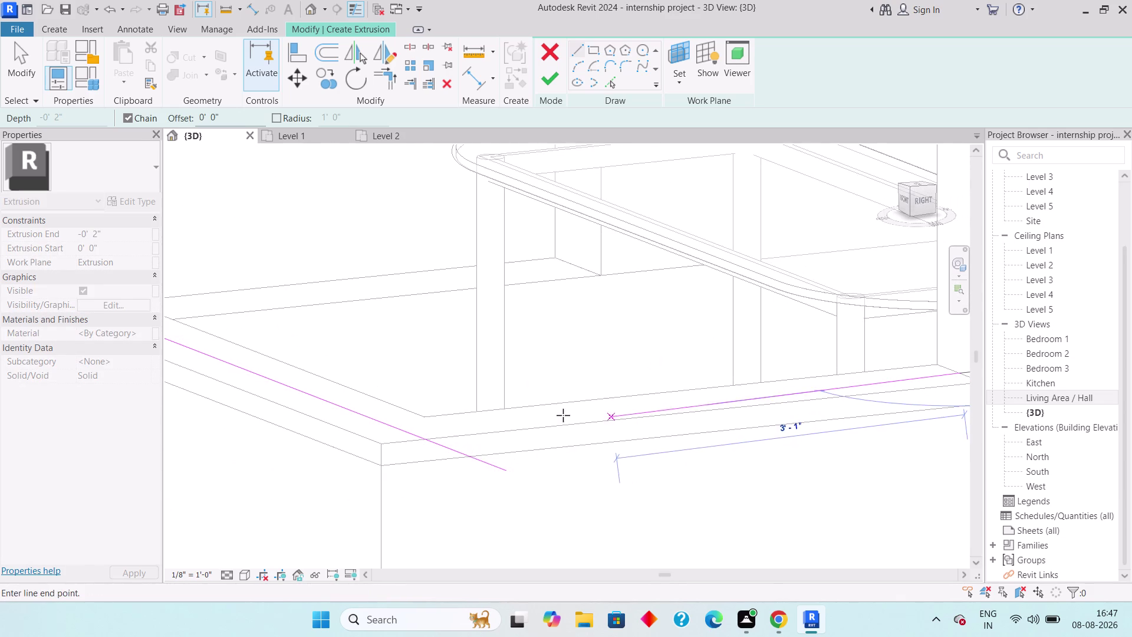
click(303, 448)
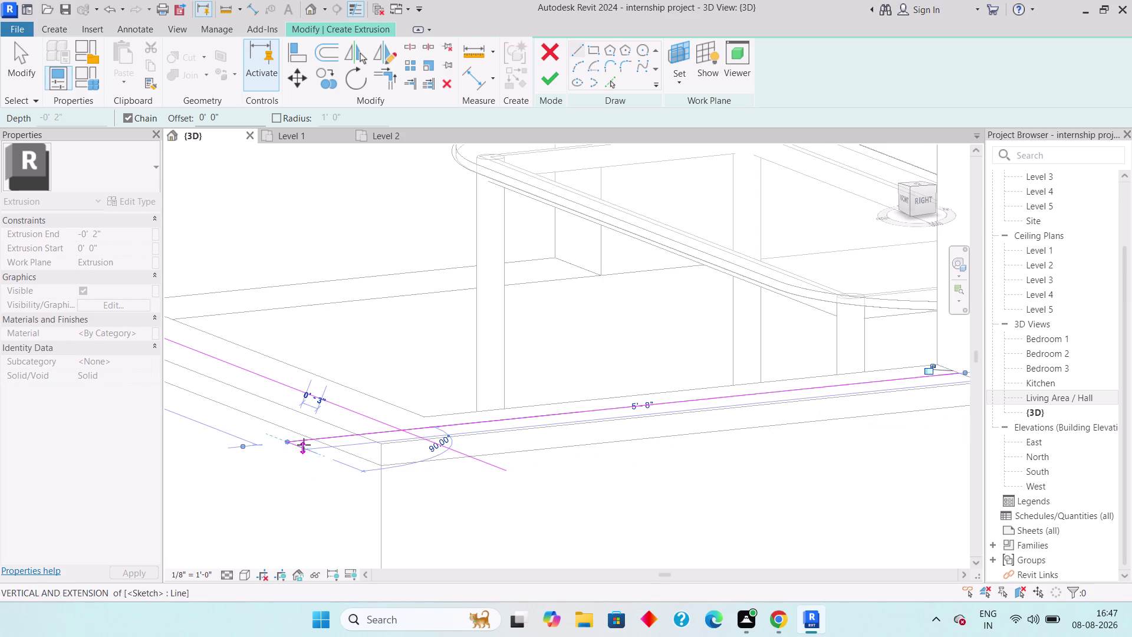
key(Escape)
key(Escape)
Trim/Extend the two sketch lines so they meet in a clean corner.
key(r)
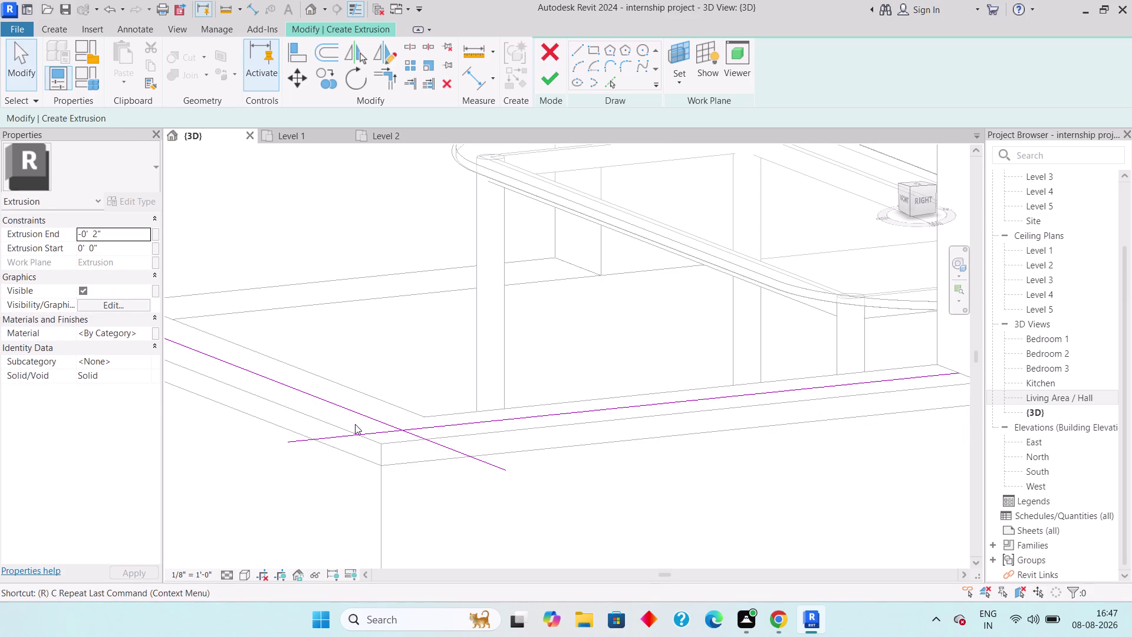
key(Escape)
click(387, 86)
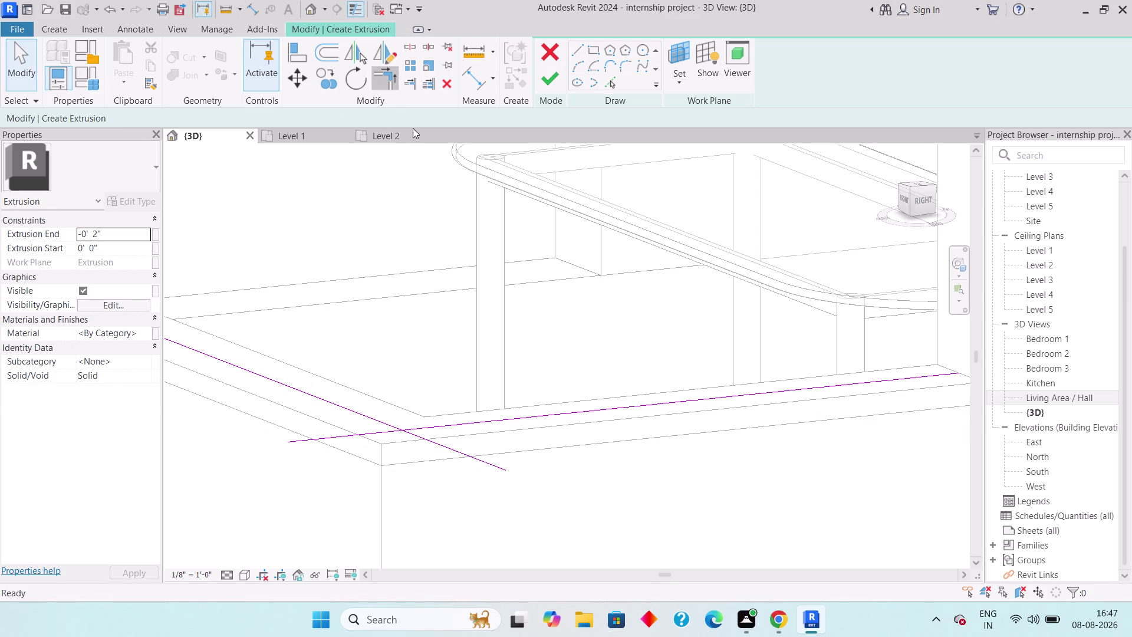
click(471, 416)
click(392, 422)
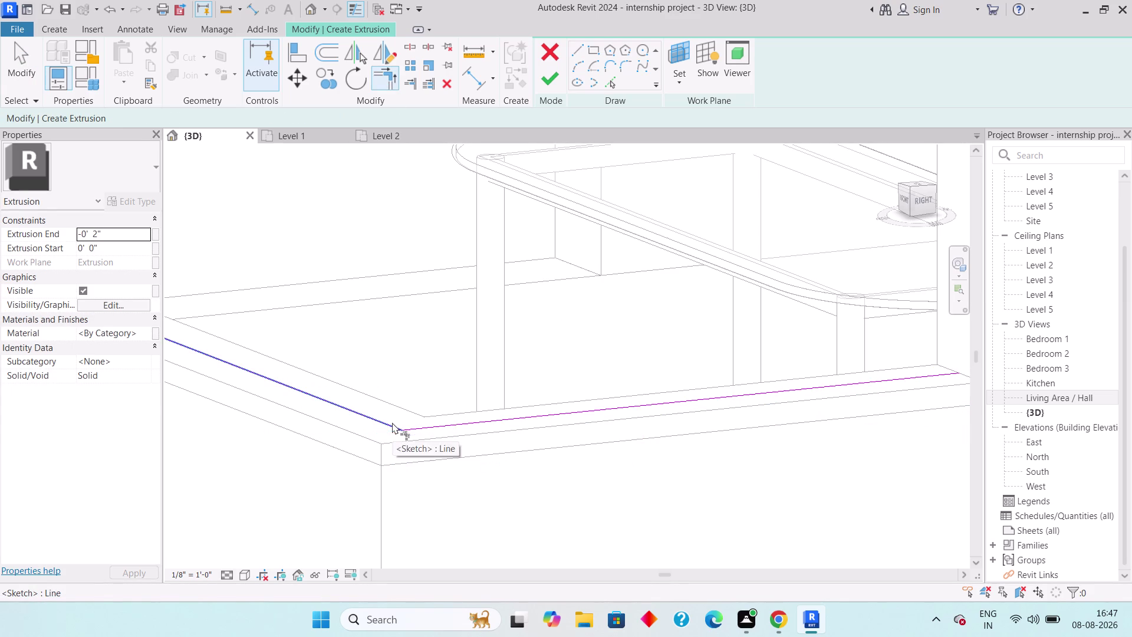
scroll(up, 3)
scroll(up, 3)
key(Escape)
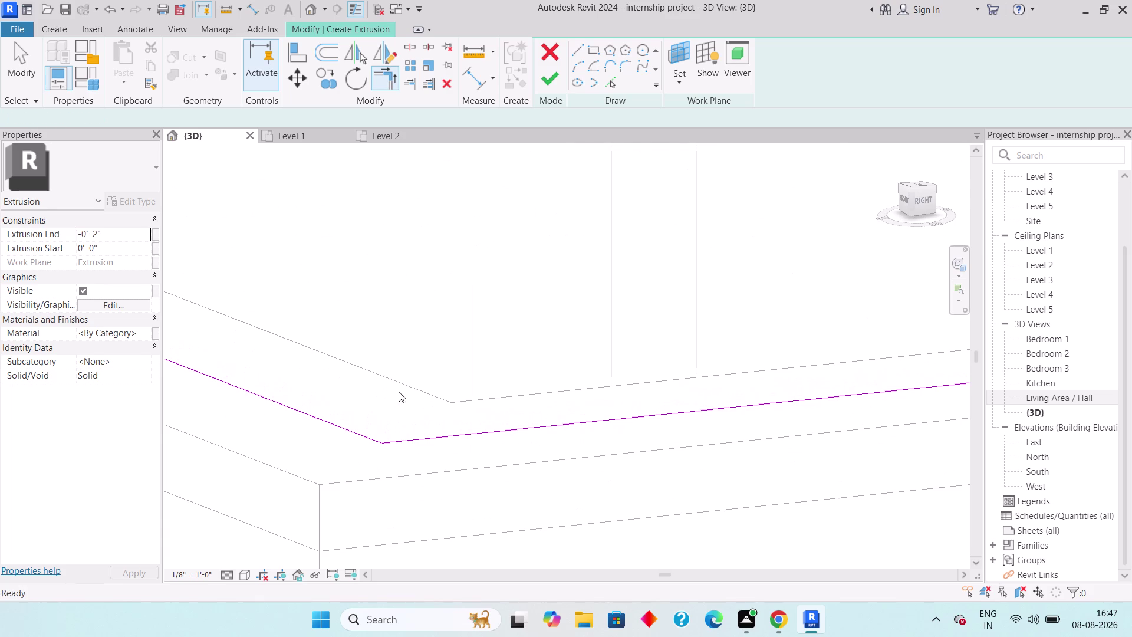
click(328, 46)
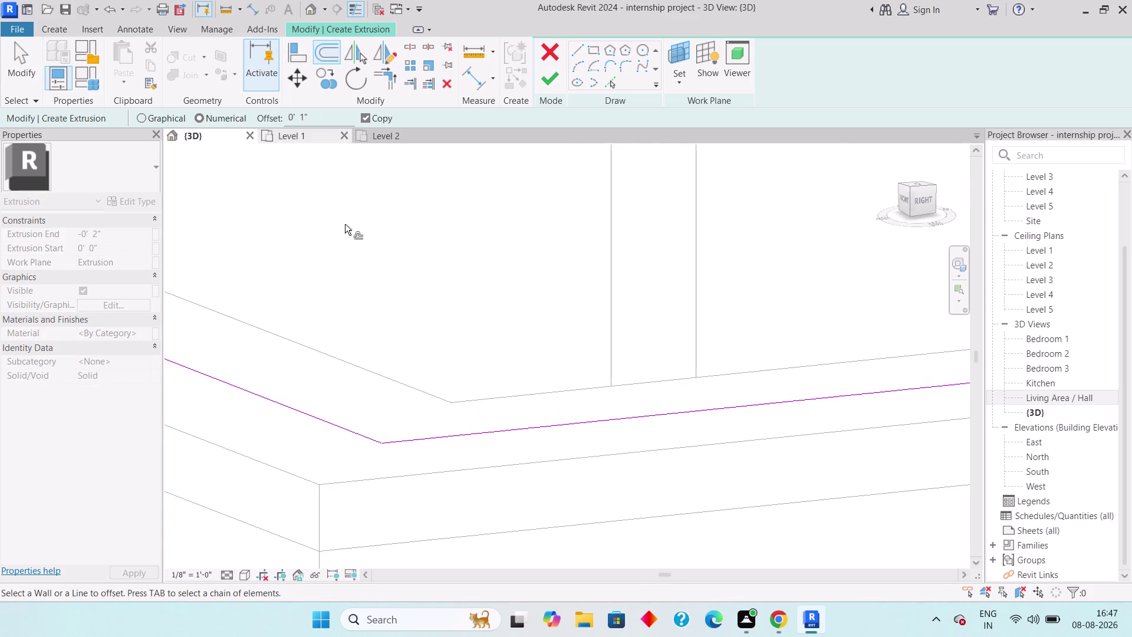
Offset the two balcony edge sketch lines inward to form the strip's inner edge.
click(423, 434)
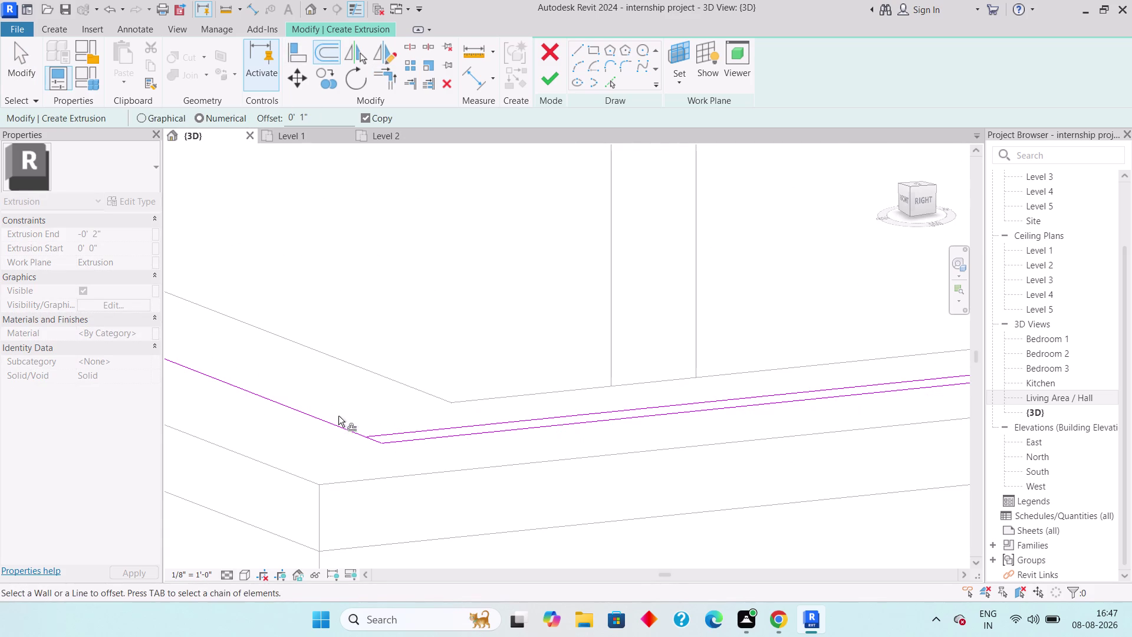
click(334, 423)
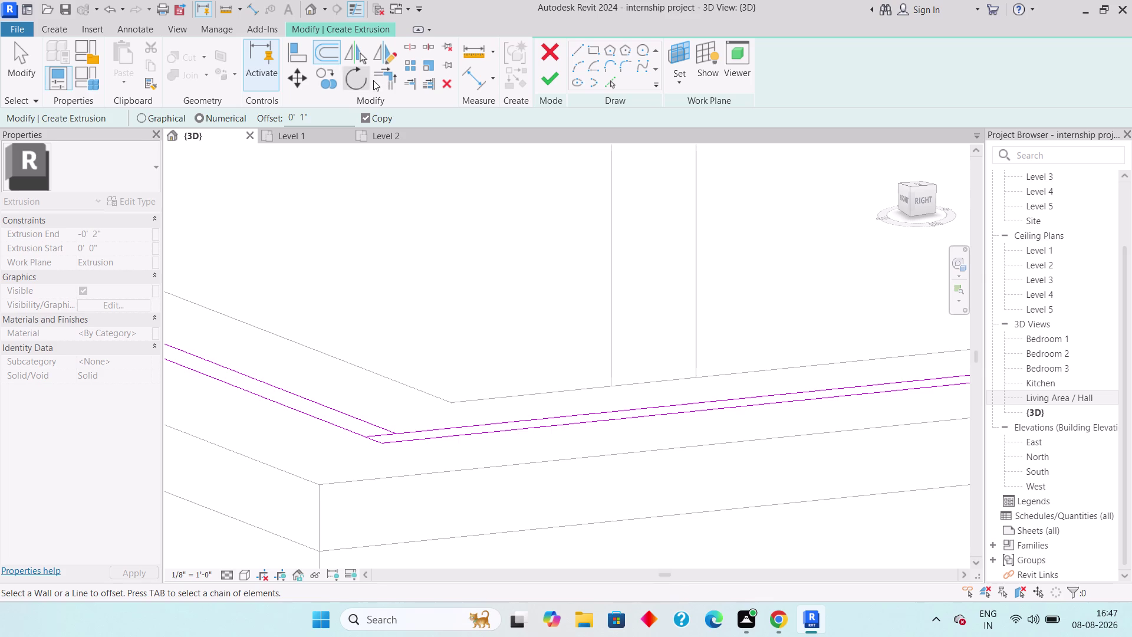
click(378, 78)
click(423, 427)
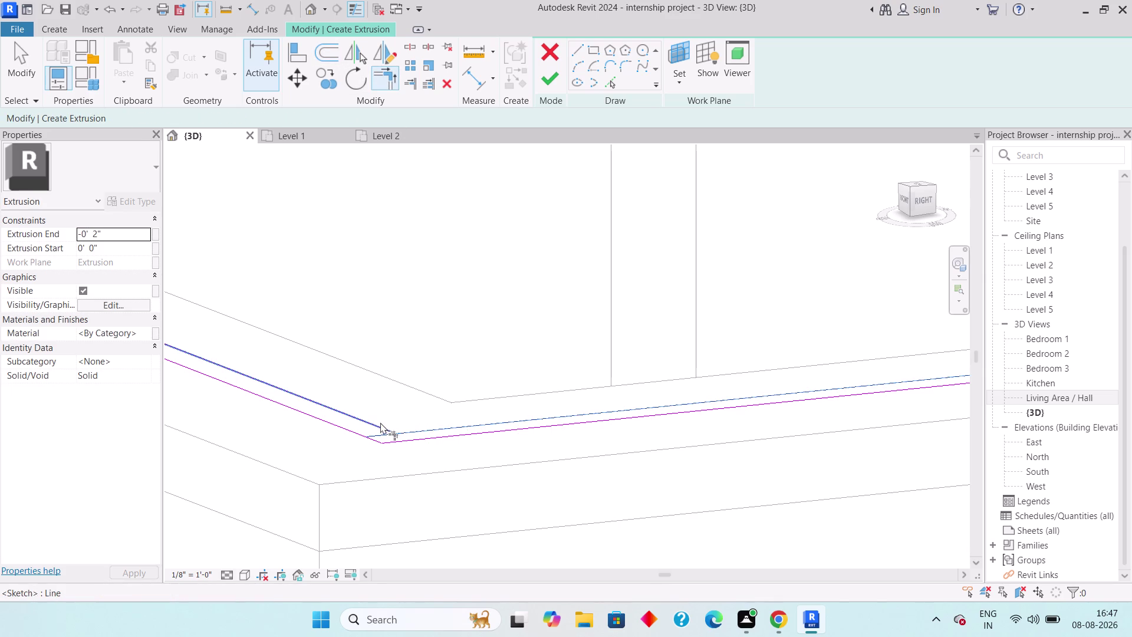
click(378, 425)
key(Escape)
scroll(down, 3)
scroll(down, 3)
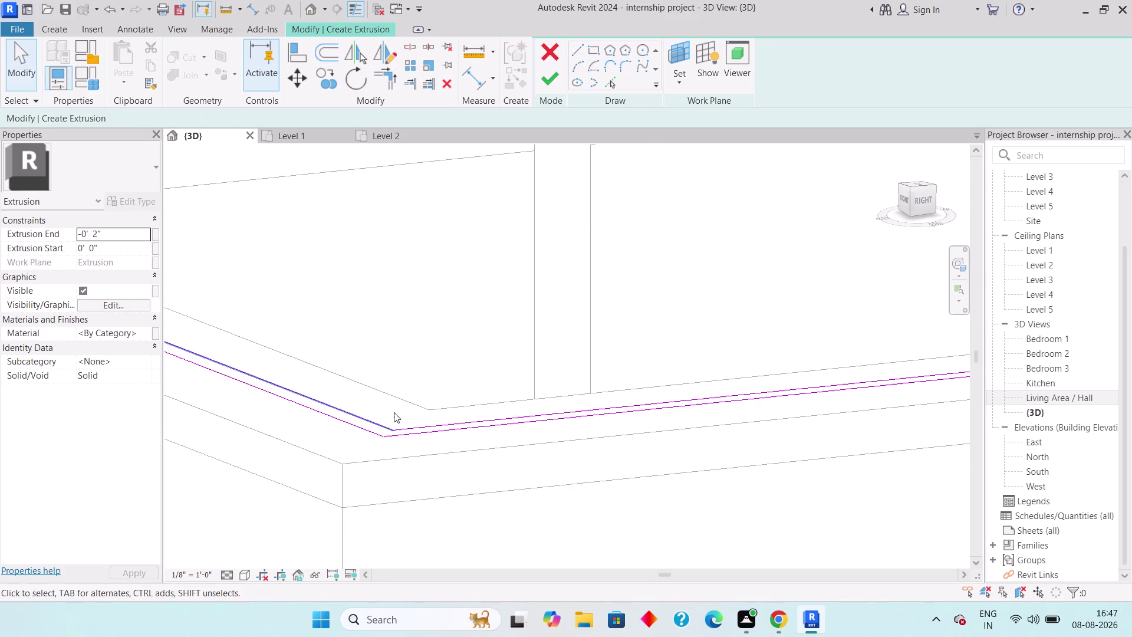
scroll(down, 3)
middle_drag(397, 408, 517, 393)
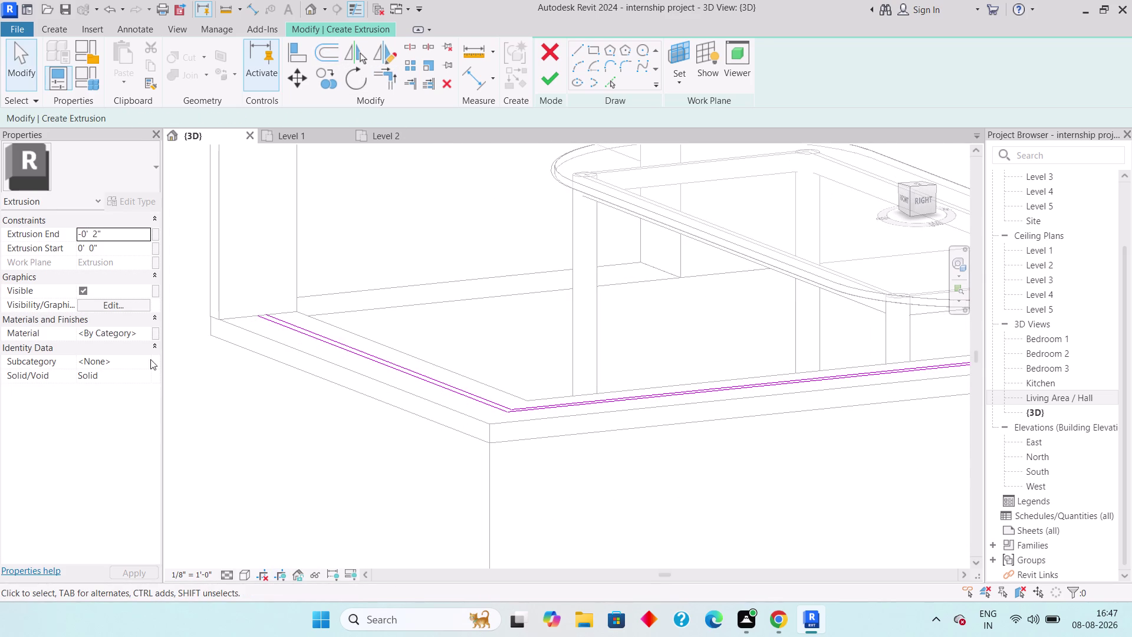
Draw a short line closing the strip's near end.
click(582, 45)
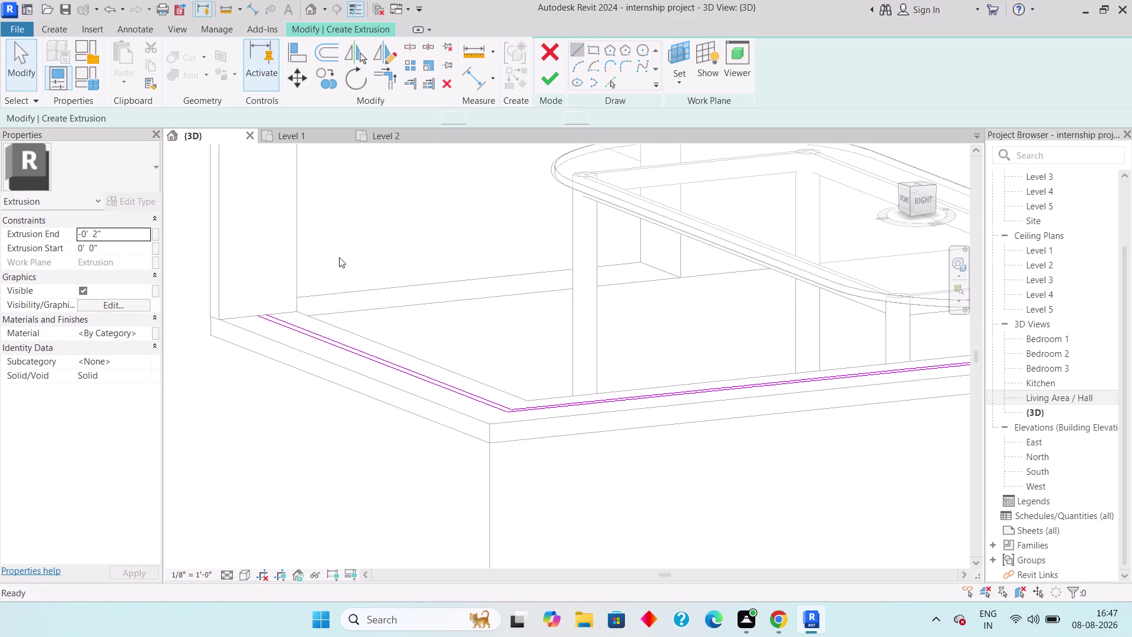
scroll(up, 3)
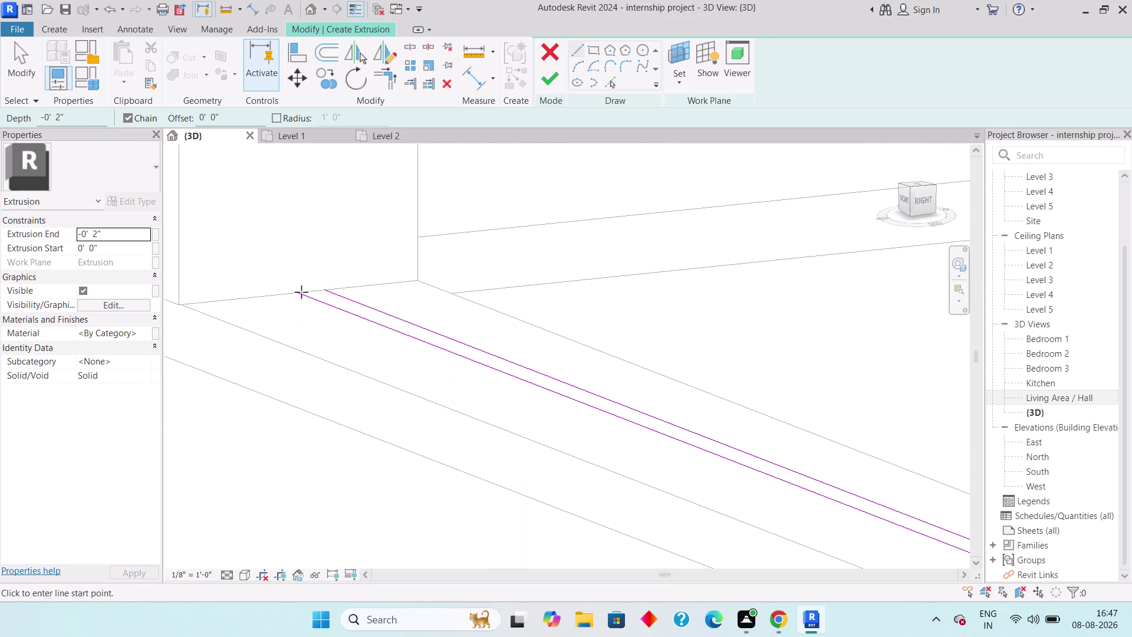
click(301, 293)
click(326, 289)
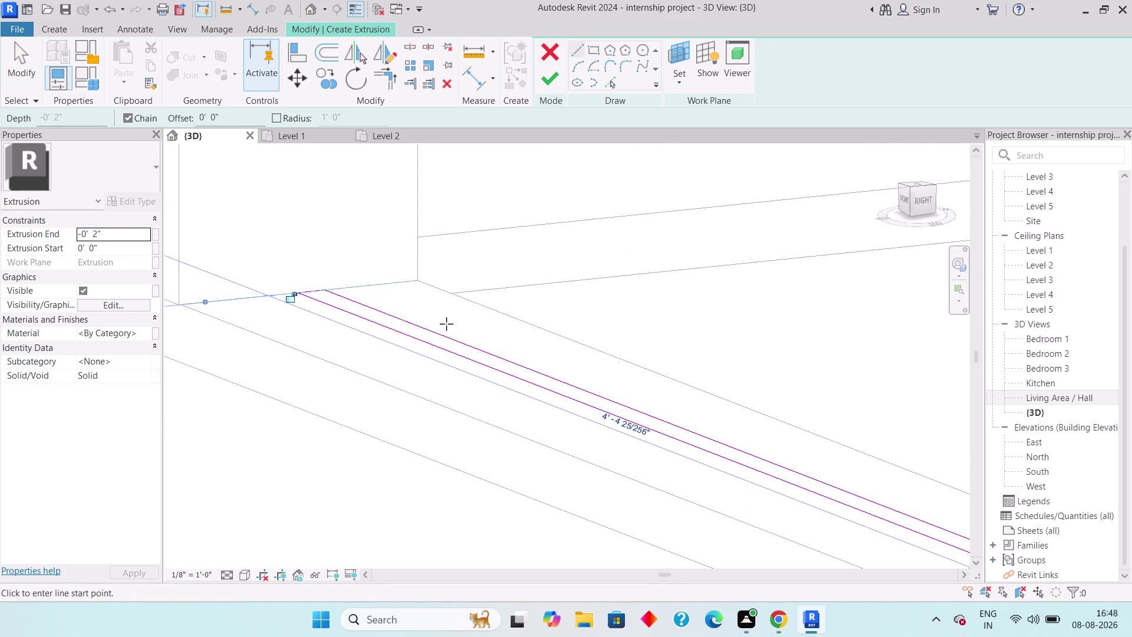
scroll(down, 3)
middle_drag(612, 346, 405, 332)
key(Escape)
scroll(down, 3)
middle_drag(608, 367, 289, 391)
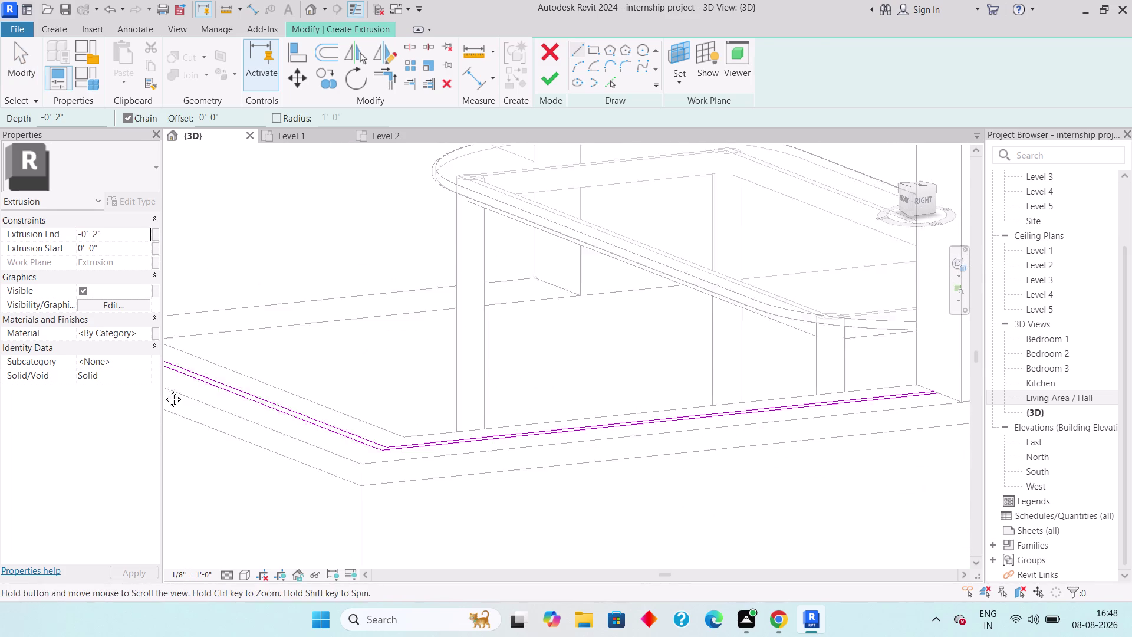
middle_drag(289, 391, 128, 386)
scroll(down, 3)
scroll(up, 3)
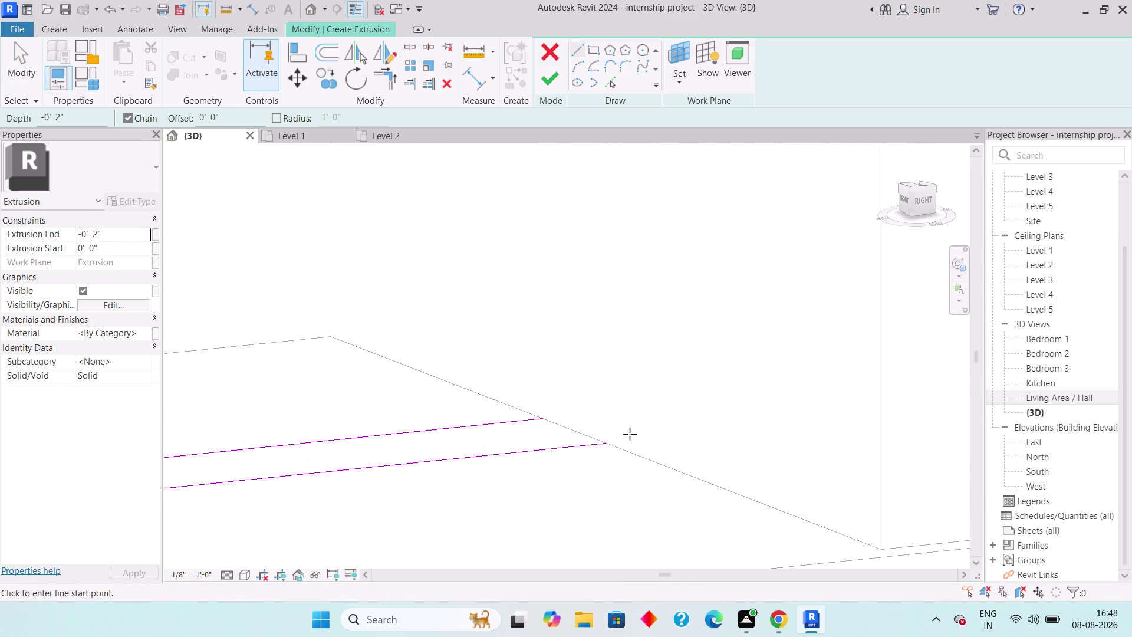
Draw the closing line at the strip's far end, snapped to the sketch endpoint.
click(605, 443)
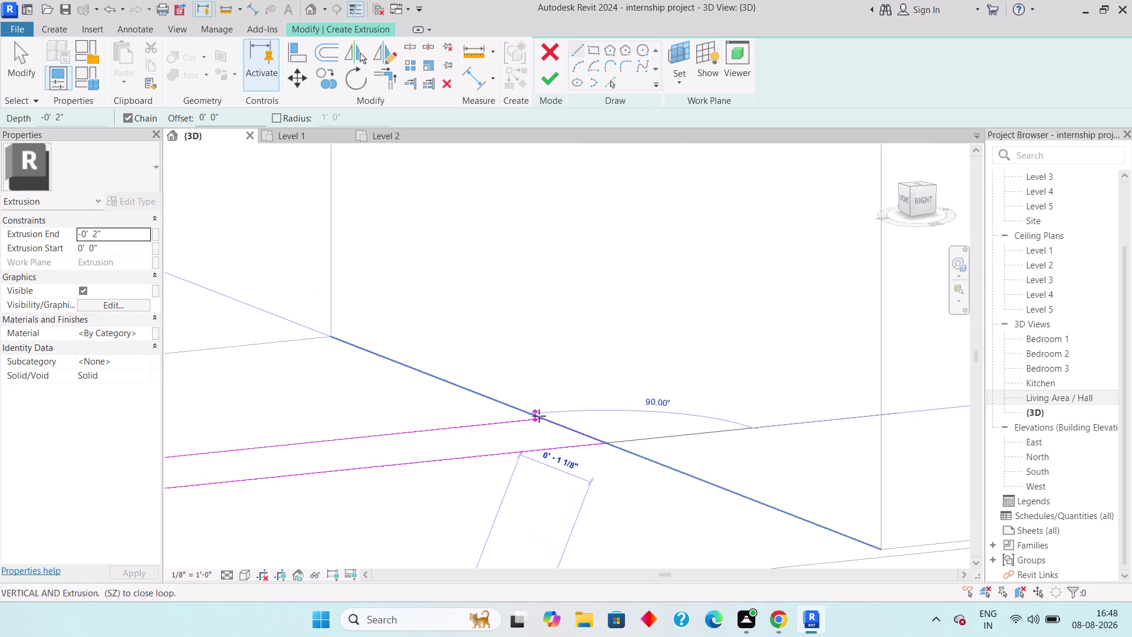
click(543, 424)
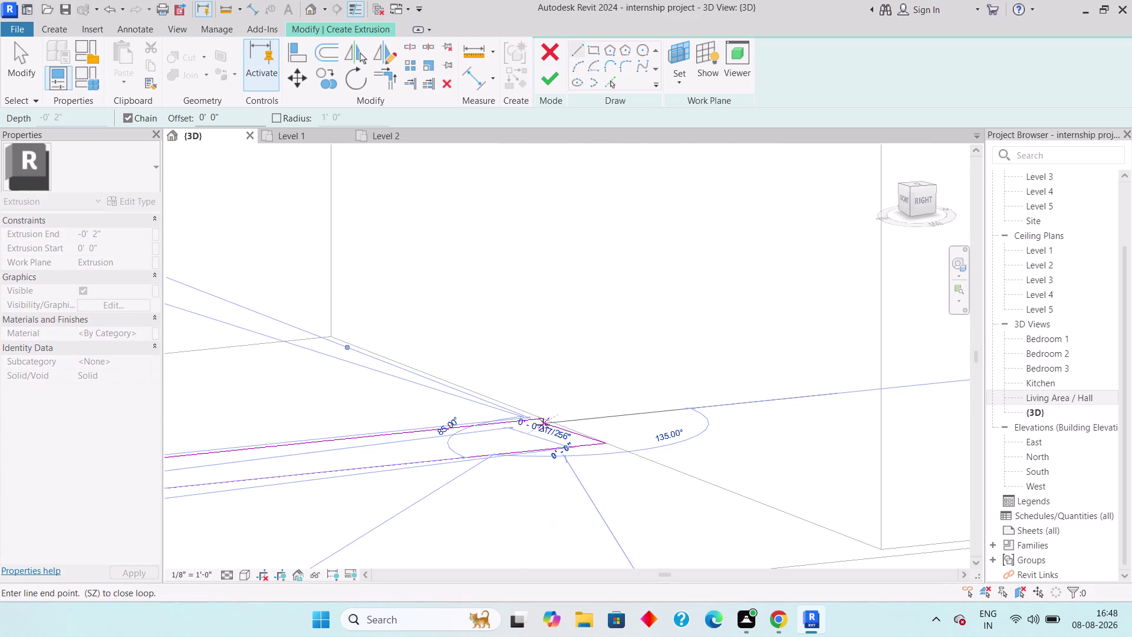
key(ctrl+z)
key(ctrl+z)
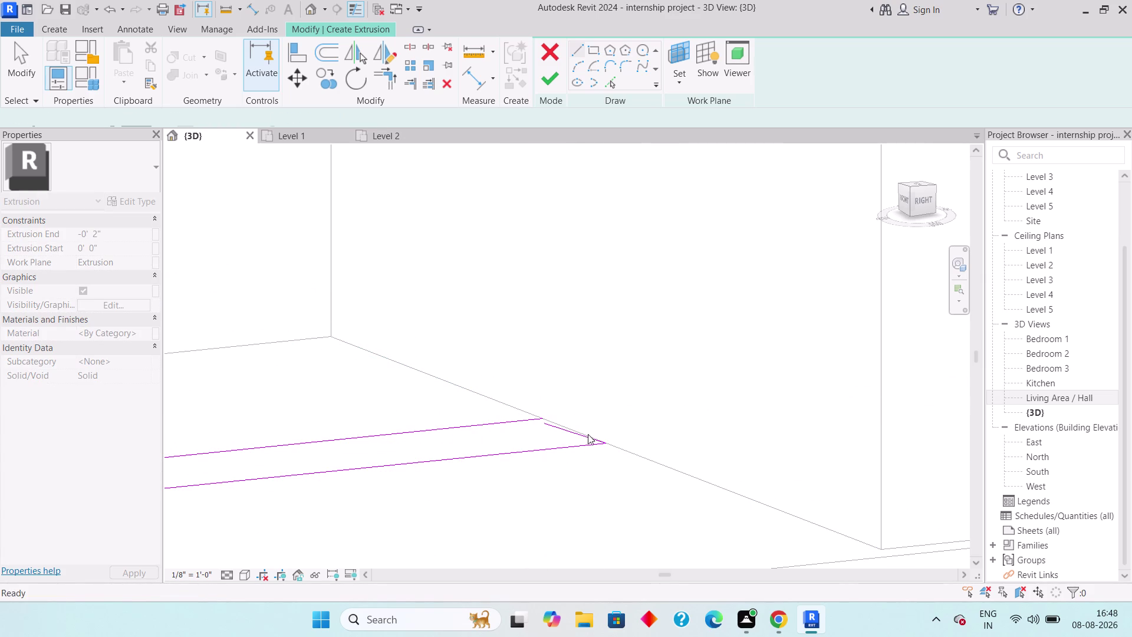
click(602, 442)
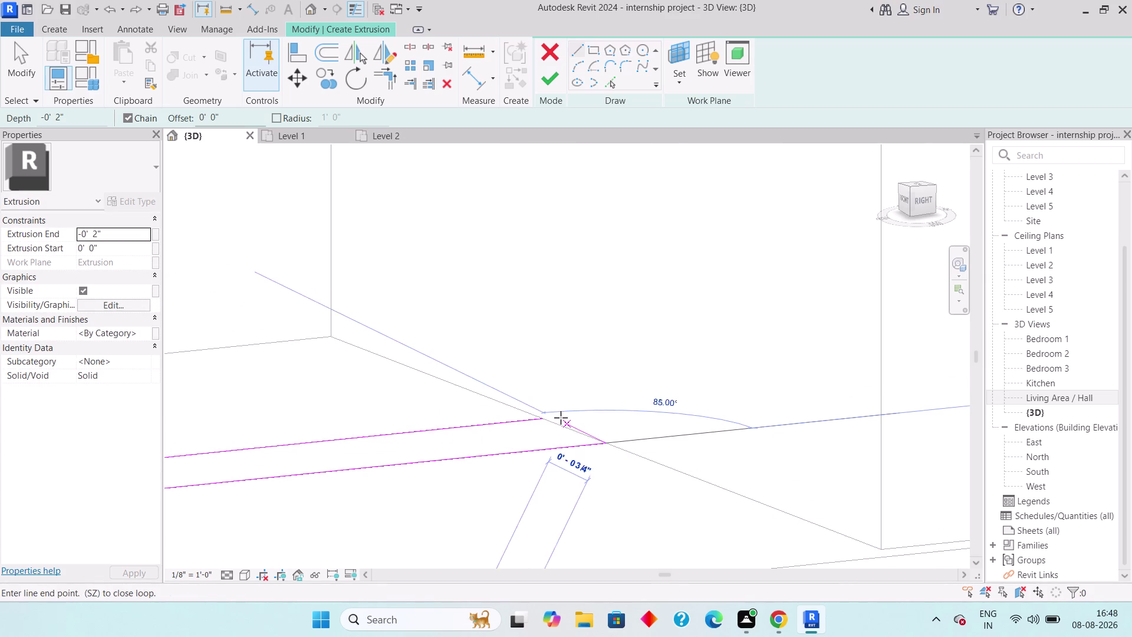
click(544, 419)
key(Escape)
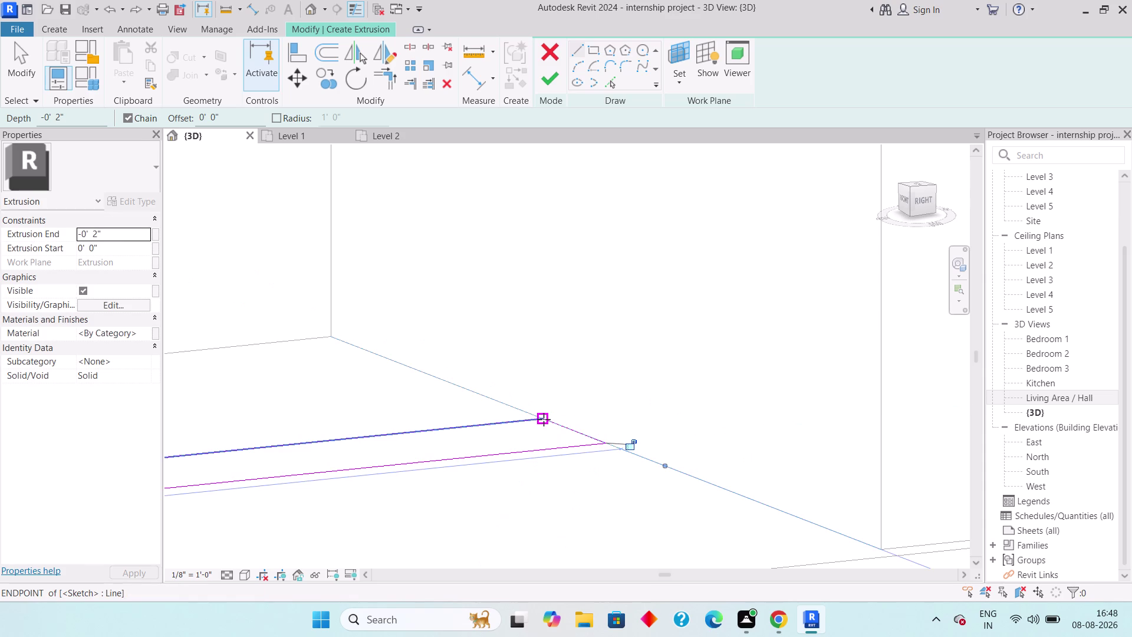
key(Escape)
key(Escape)
scroll(down, 3)
middle_drag(522, 441, 700, 386)
scroll(down, 3)
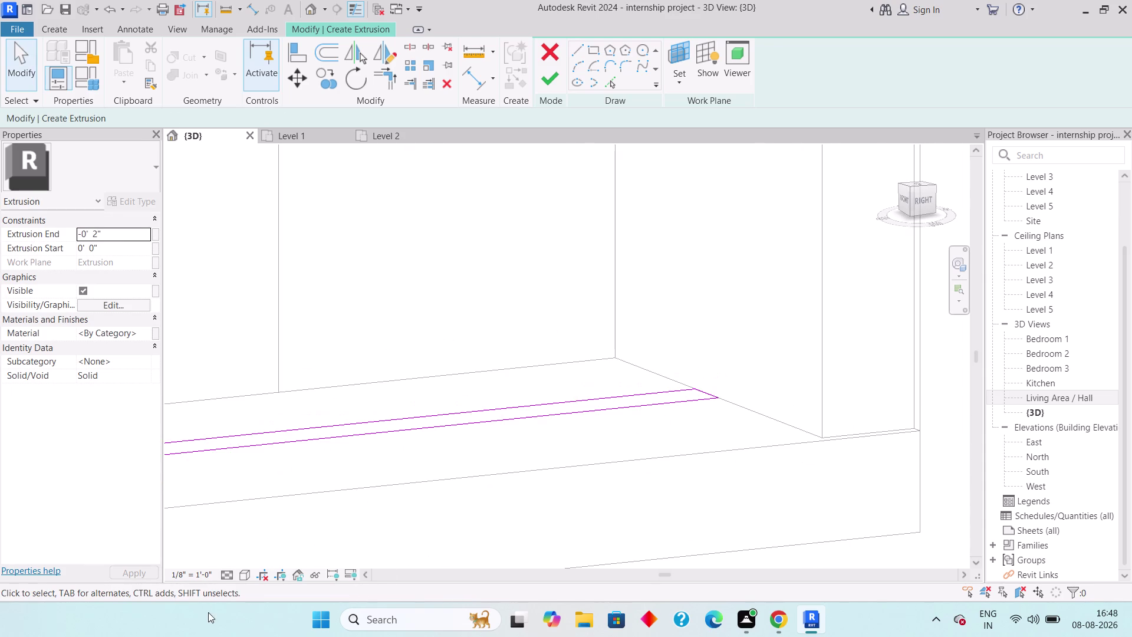
Switch the view to Realistic and finish the extrusion sketch.
click(244, 573)
click(259, 562)
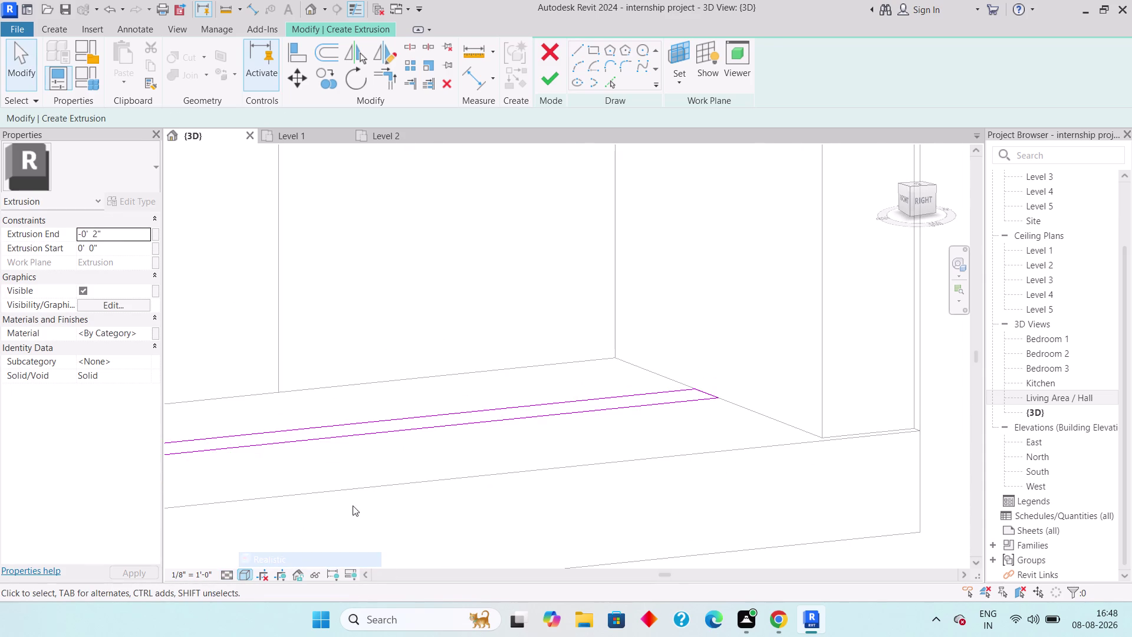
middle_drag(418, 489, 629, 524)
middle_drag(634, 512, 860, 469)
scroll(down, 3)
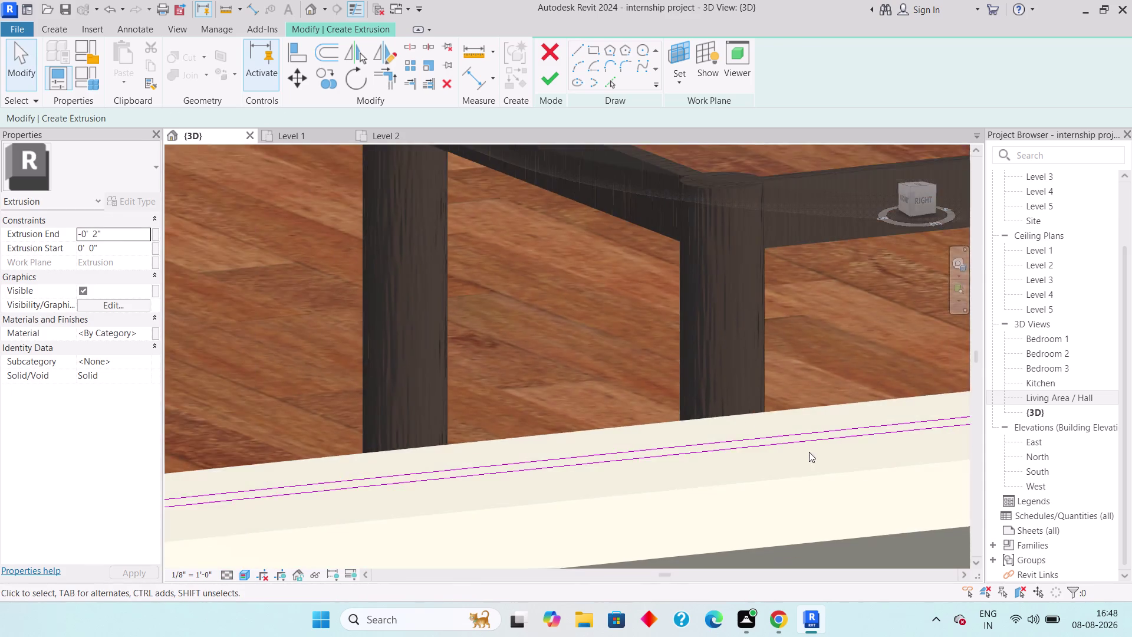
scroll(down, 3)
middle_drag(544, 370, 673, 420)
scroll(down, 3)
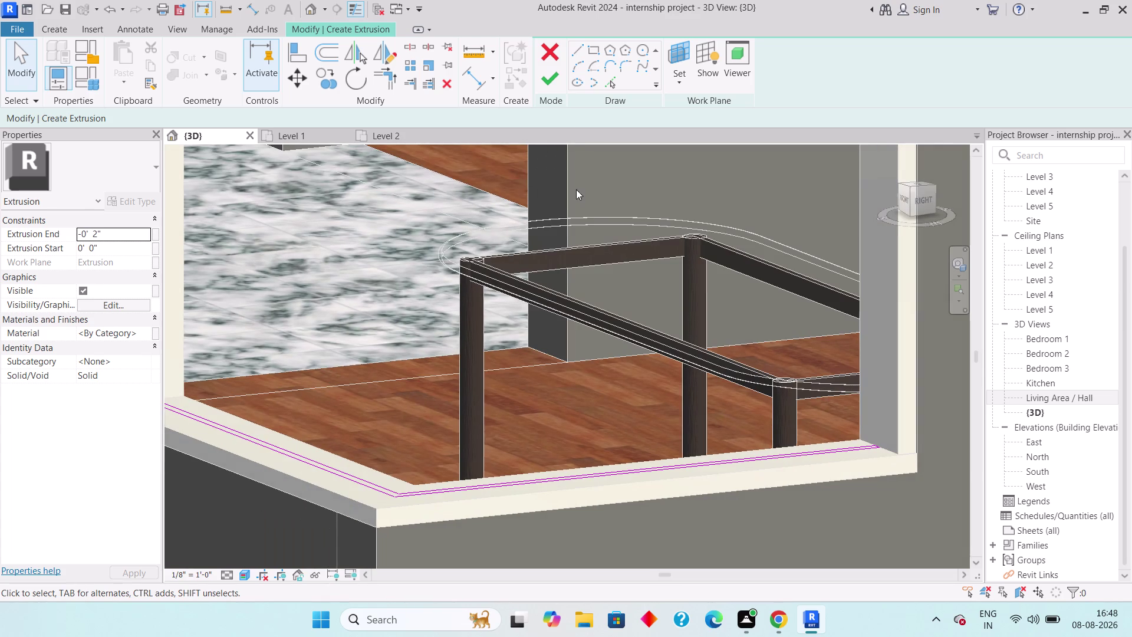
click(553, 75)
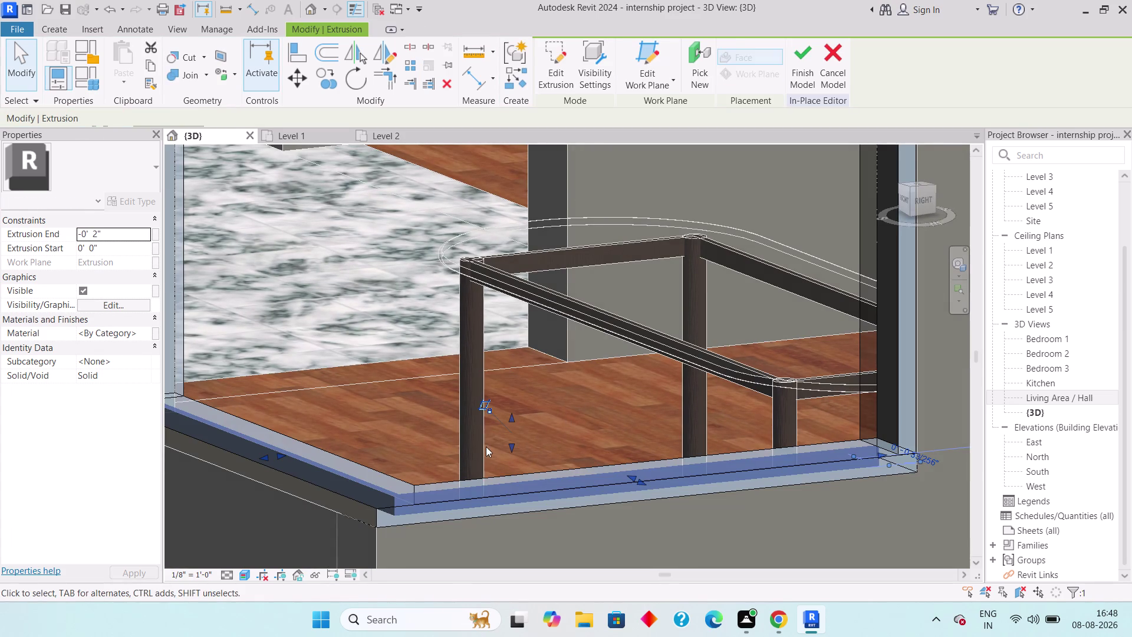
Drag the strip's shape handle upward until the panel reaches the window head.
drag(511, 415, 499, 360)
scroll(down, 3)
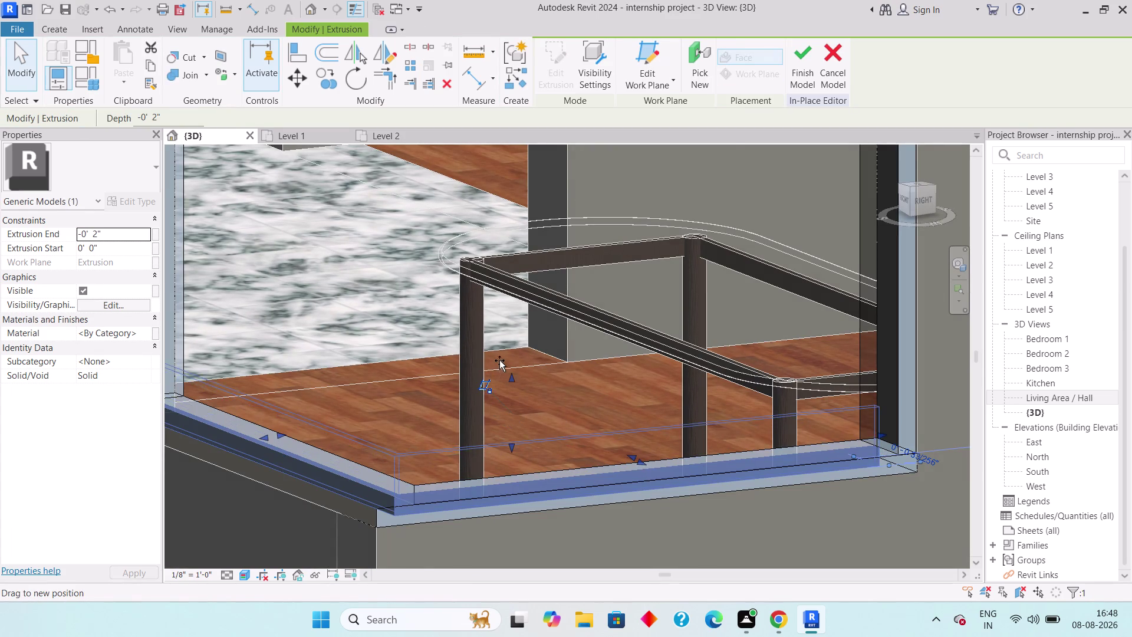
drag(499, 360, 519, 253)
scroll(down, 3)
scroll(down, 3)
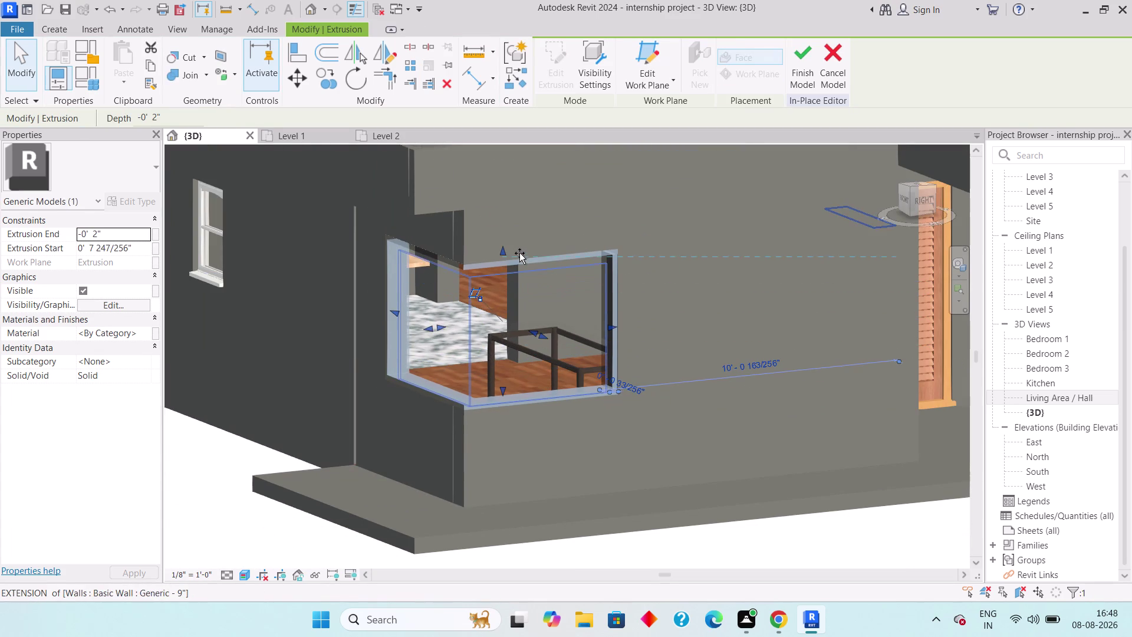
drag(519, 253, 527, 247)
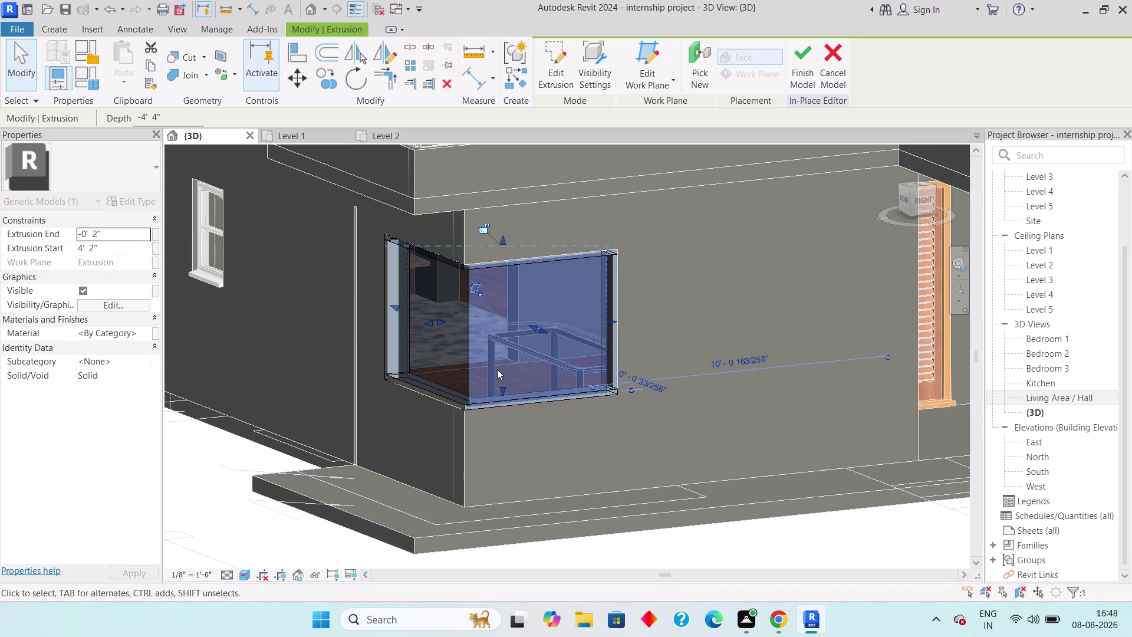
key(Escape)
Set the tall panel's material to Glass - Clear, Grey.
click(468, 349)
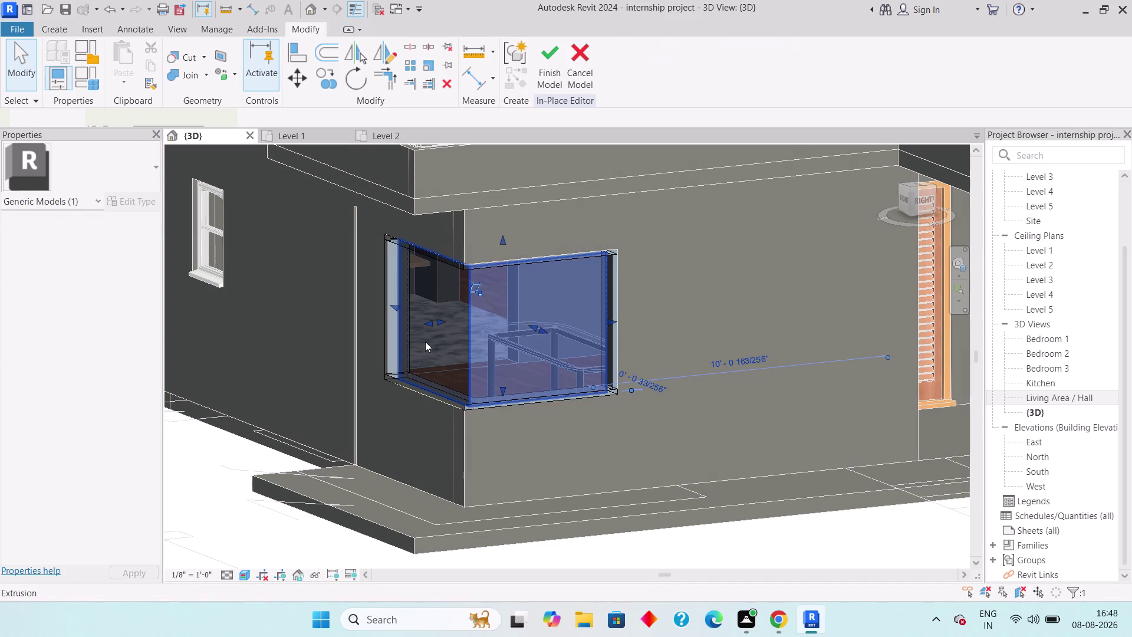
click(135, 332)
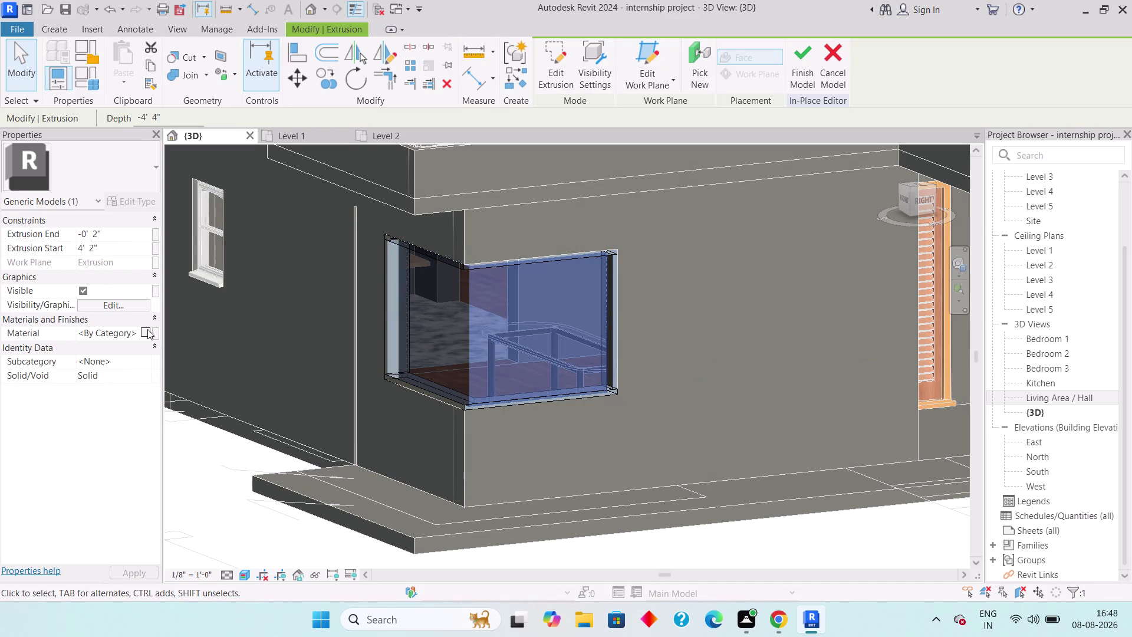
click(143, 331)
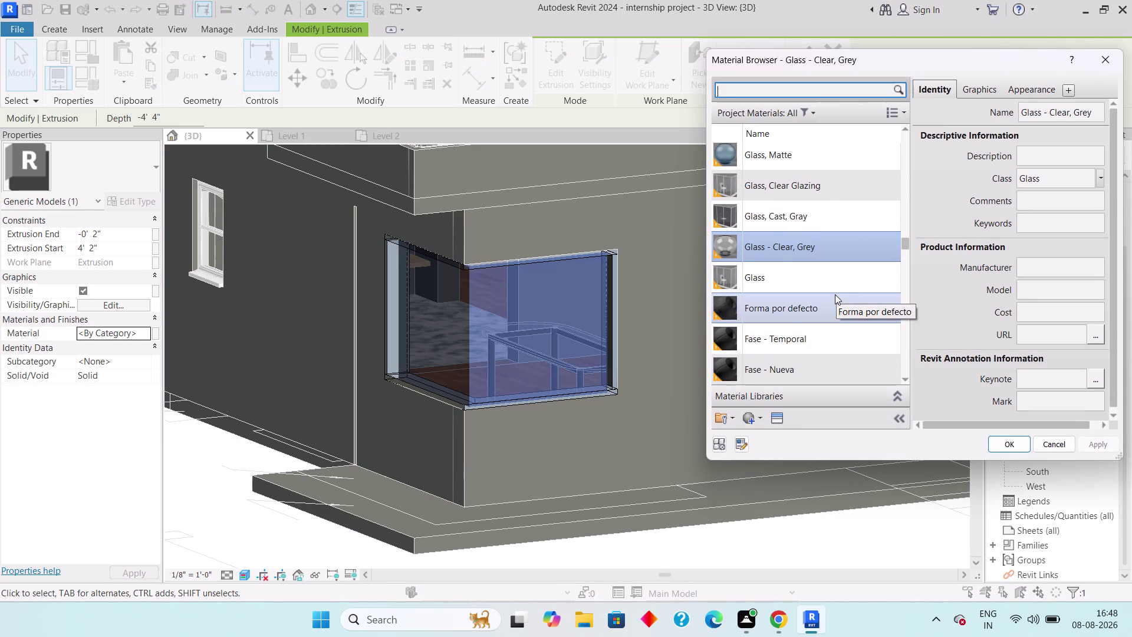
click(778, 243)
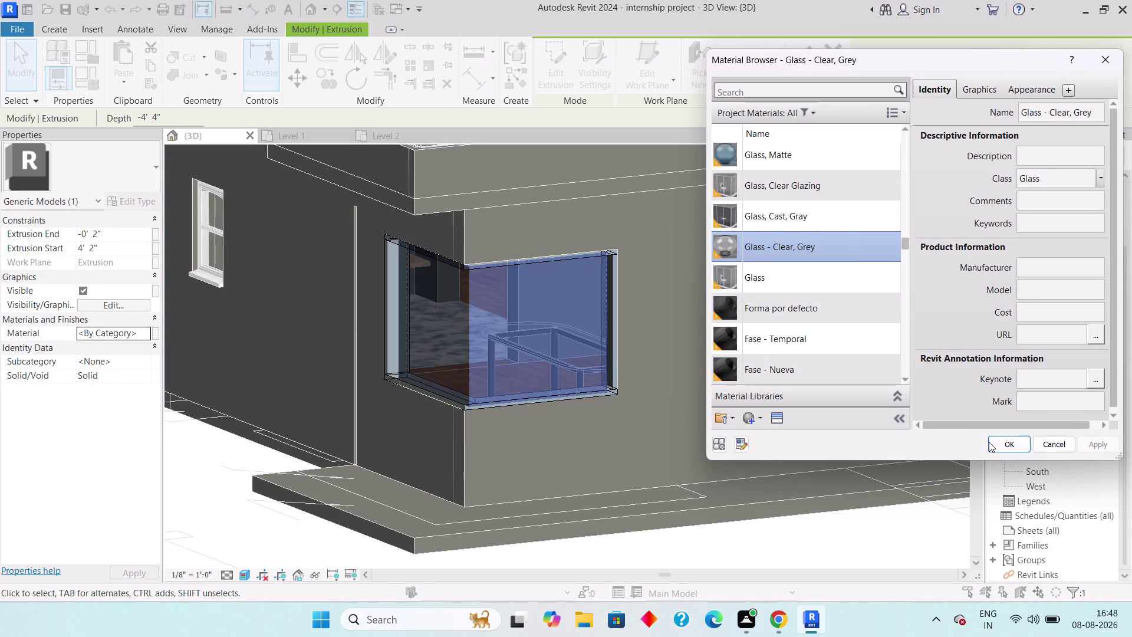
click(996, 442)
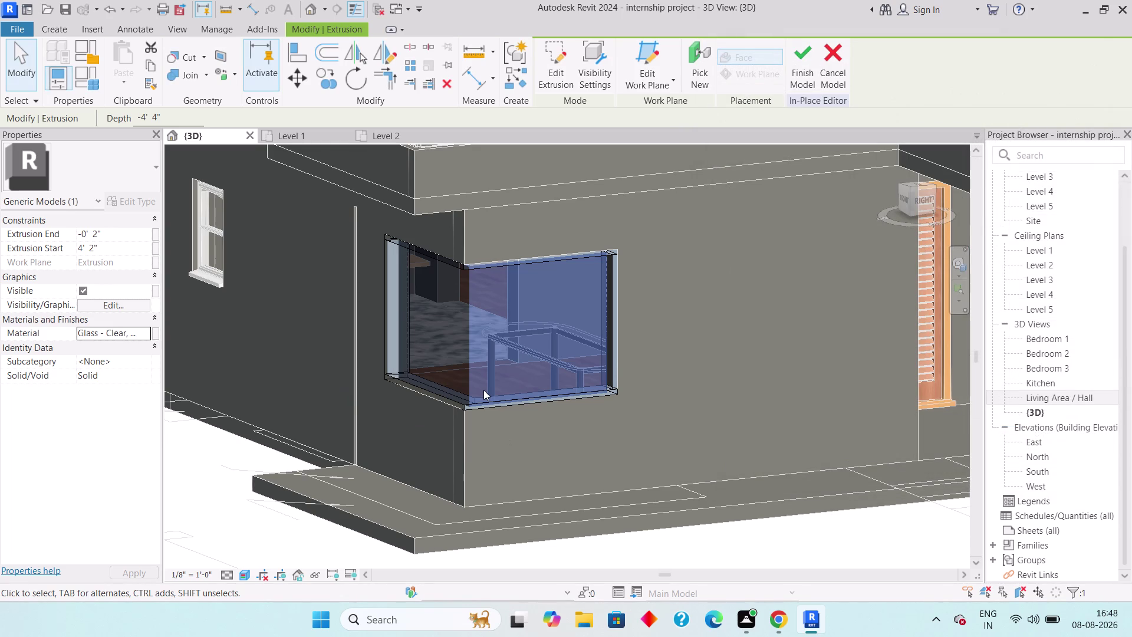
key(Escape)
key(Escape)
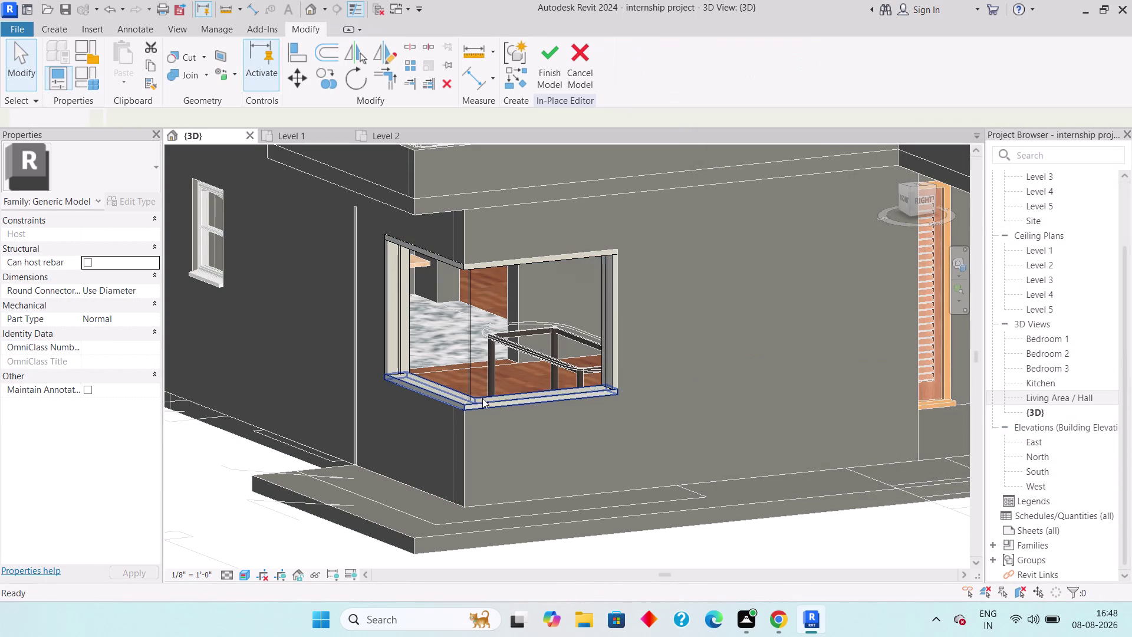
click(478, 406)
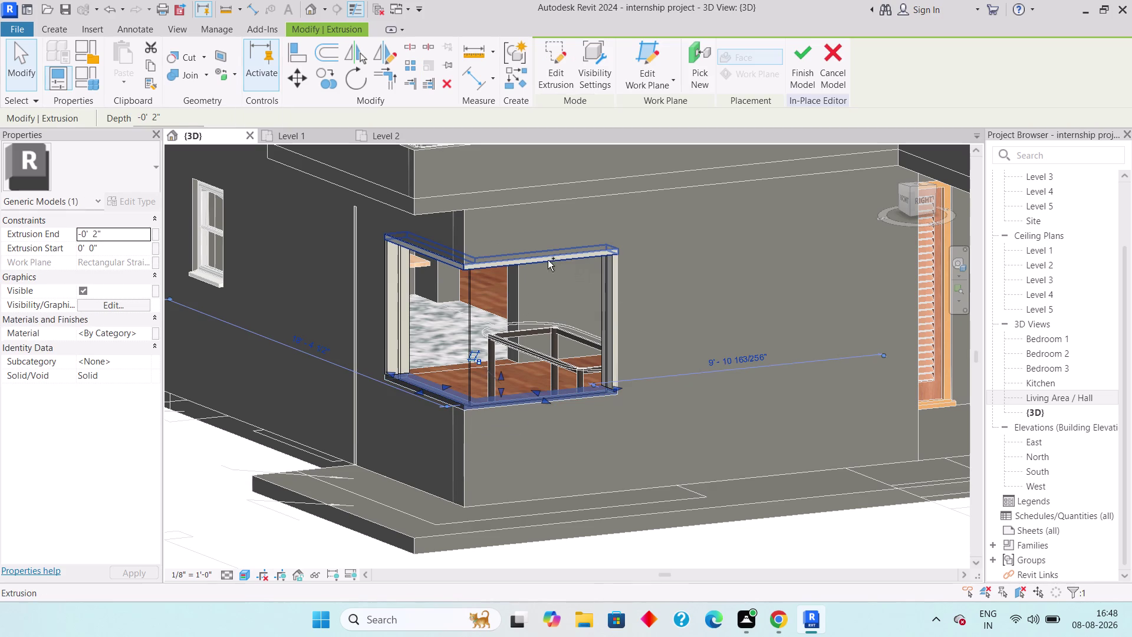
Select the frame pieces and assign them Door - Panel from the Wood-filtered project materials.
click(545, 258)
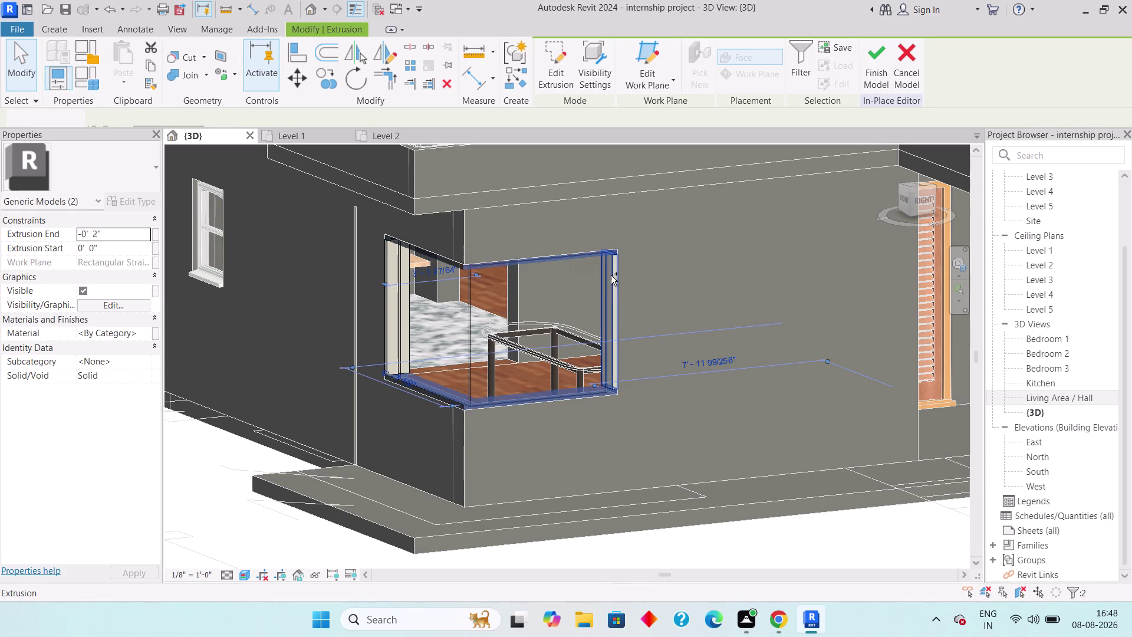
click(613, 276)
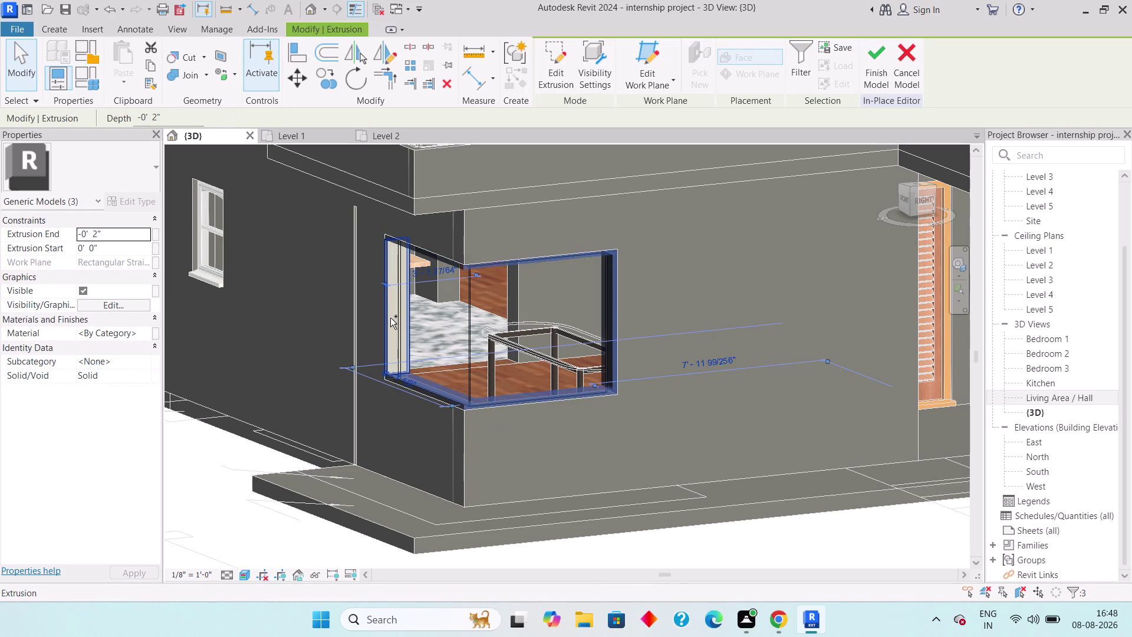
click(389, 318)
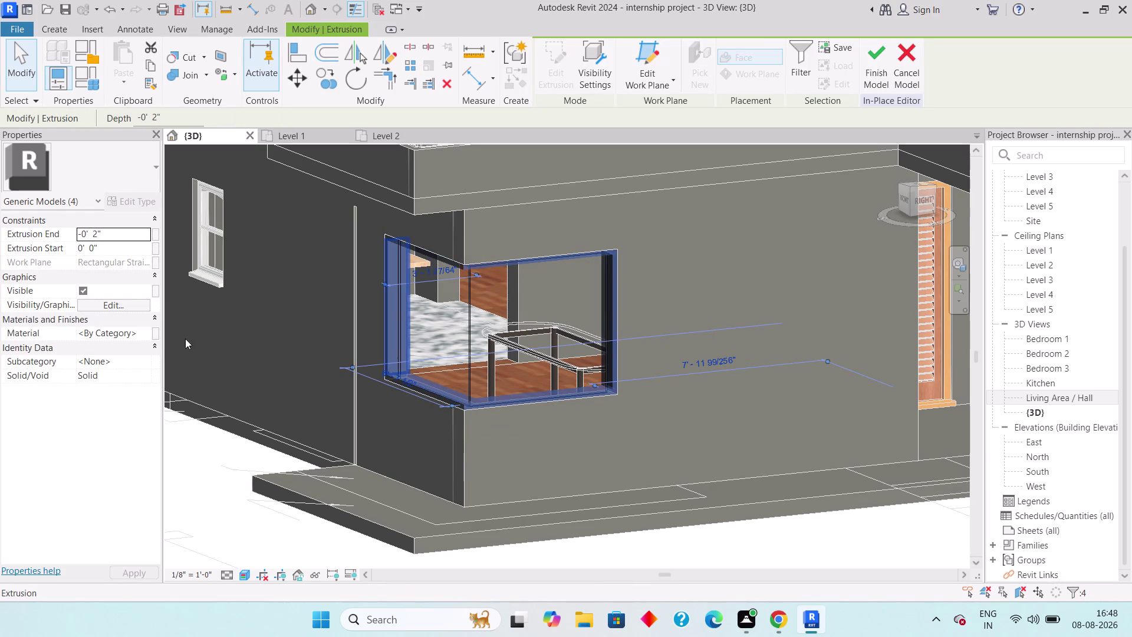
click(135, 330)
click(143, 332)
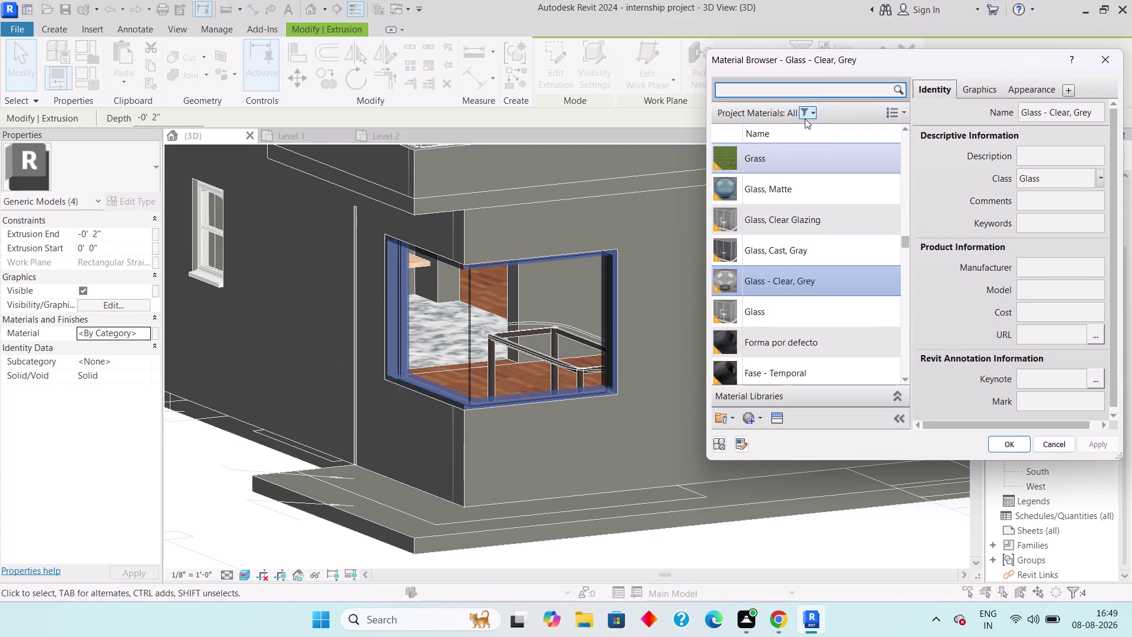
click(804, 116)
click(747, 456)
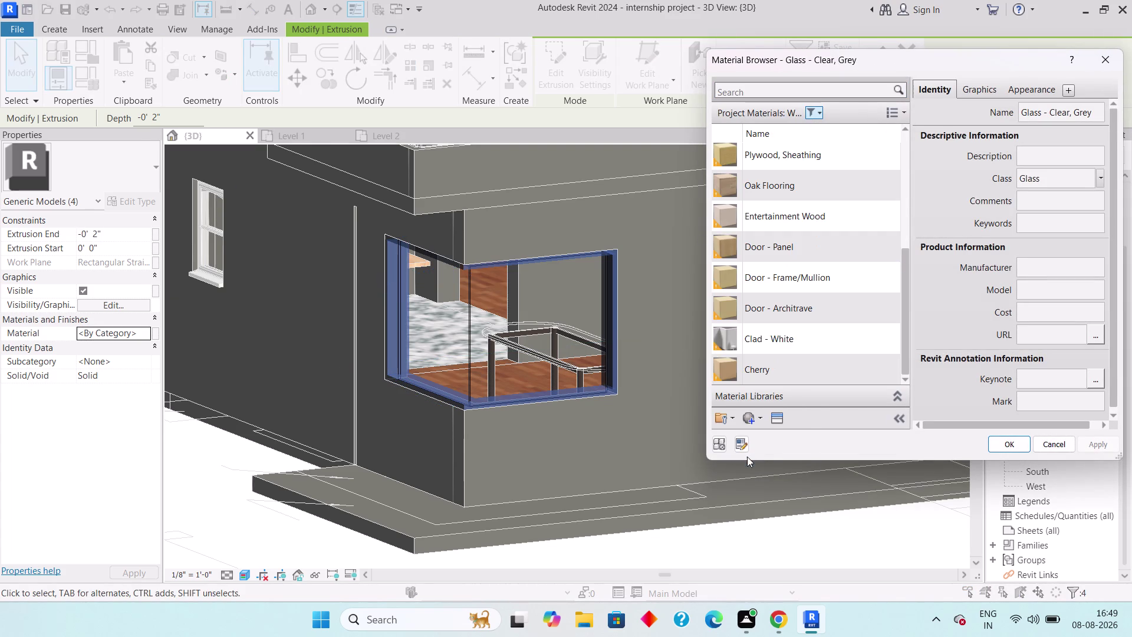
click(784, 251)
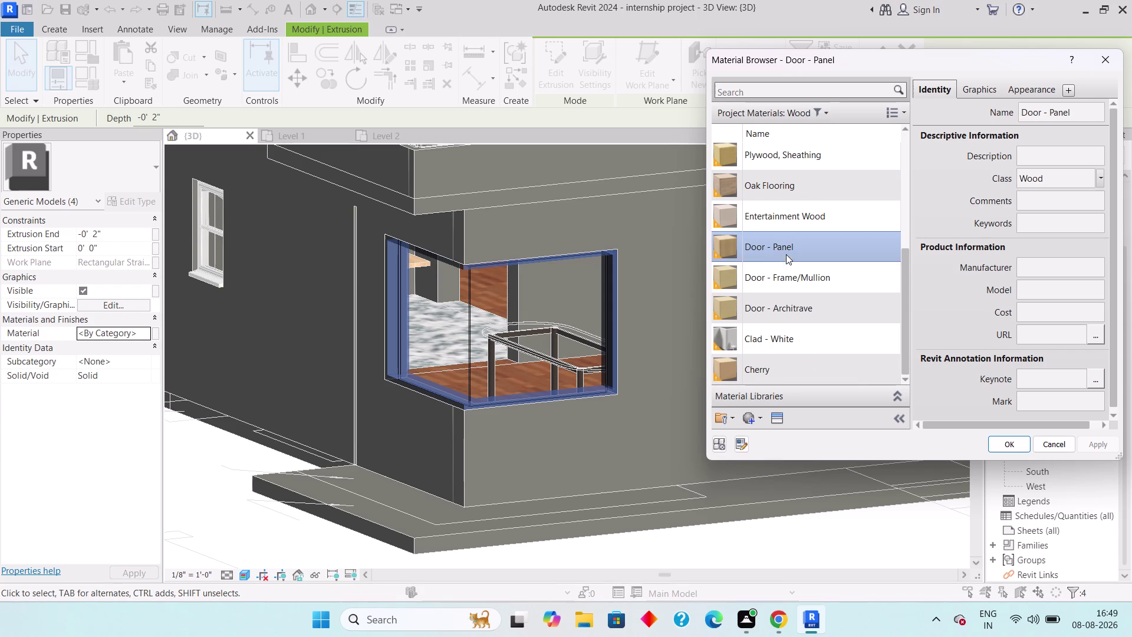
click(1001, 442)
key(Escape)
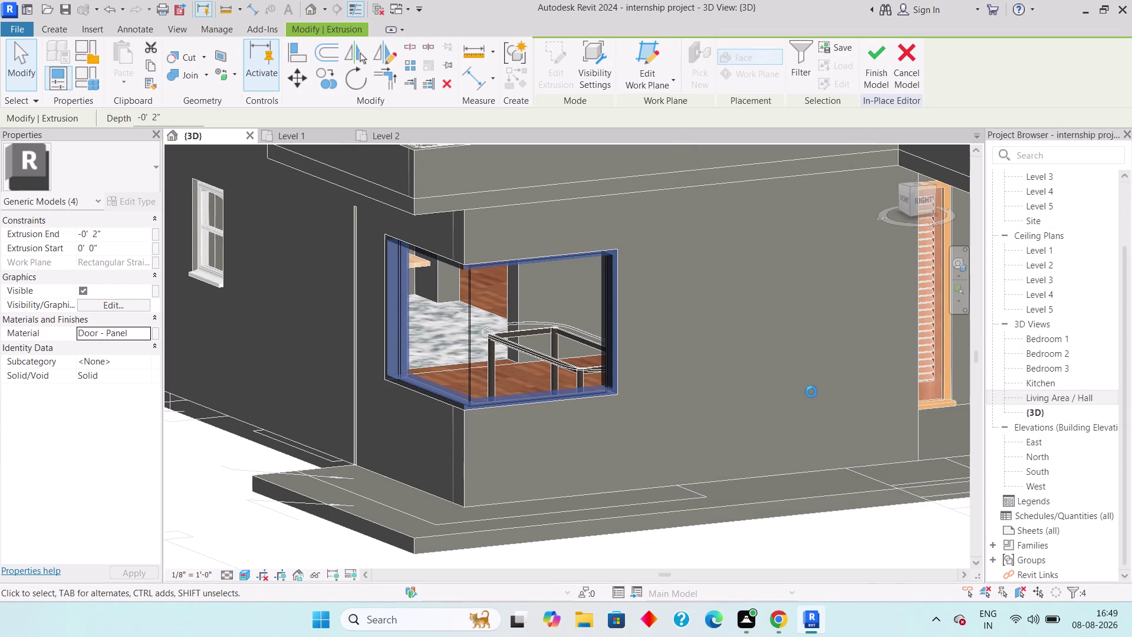
scroll(down, 3)
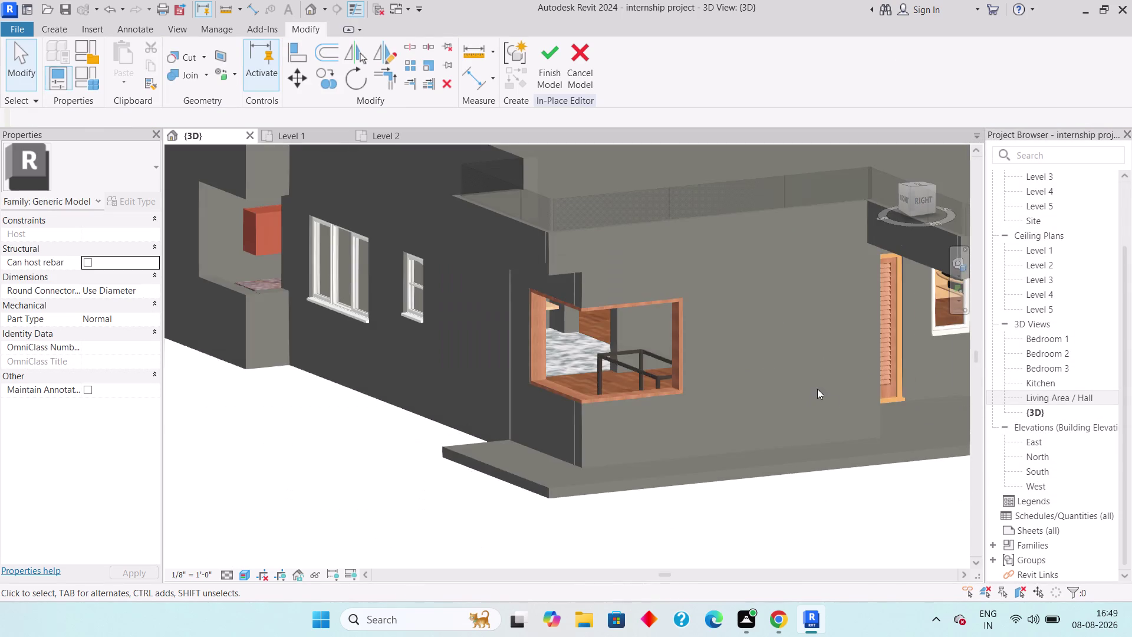
Select the bottom, sill, side and upper frame pieces of the second corner window.
middle_drag(815, 389, 403, 387)
scroll(up, 3)
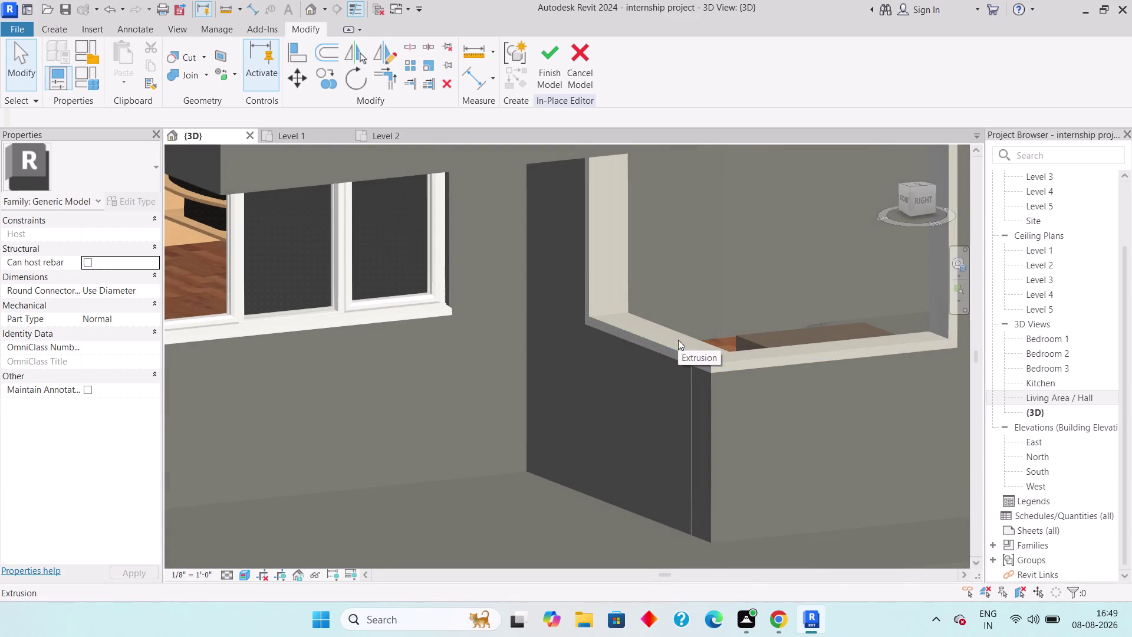
click(676, 348)
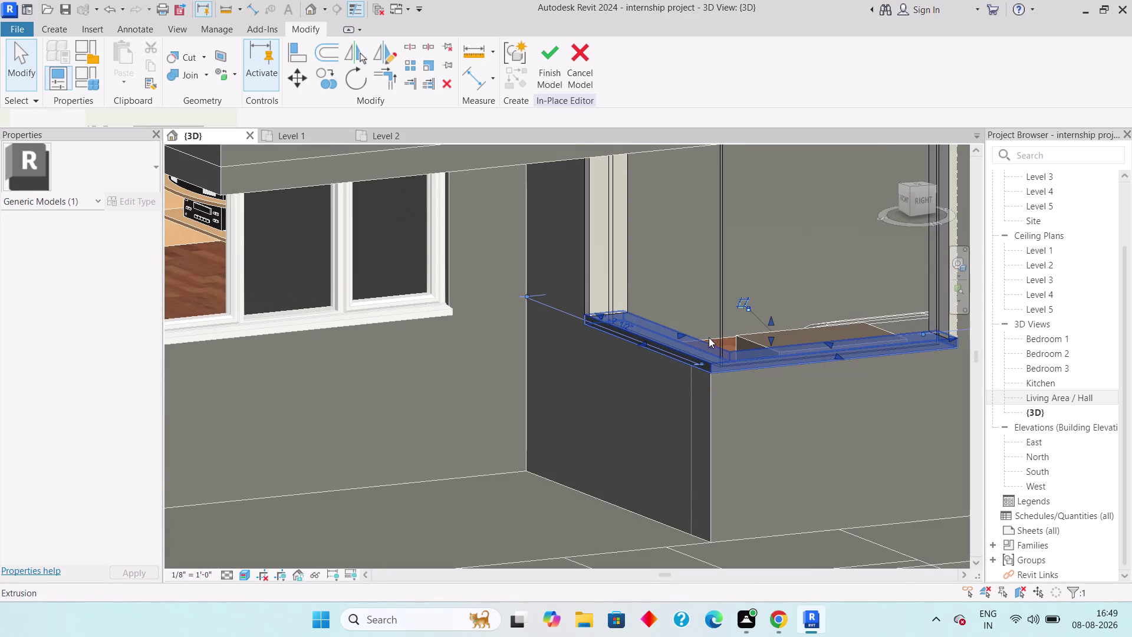
click(587, 288)
middle_drag(686, 314, 681, 317)
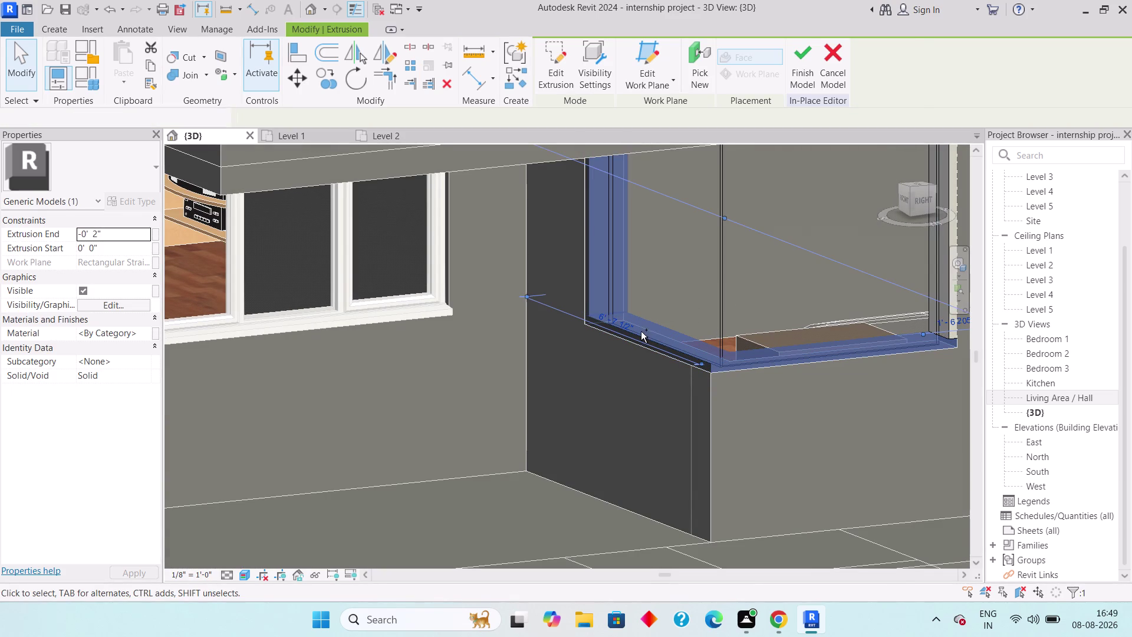
middle_drag(680, 316, 430, 363)
middle_drag(825, 345, 680, 394)
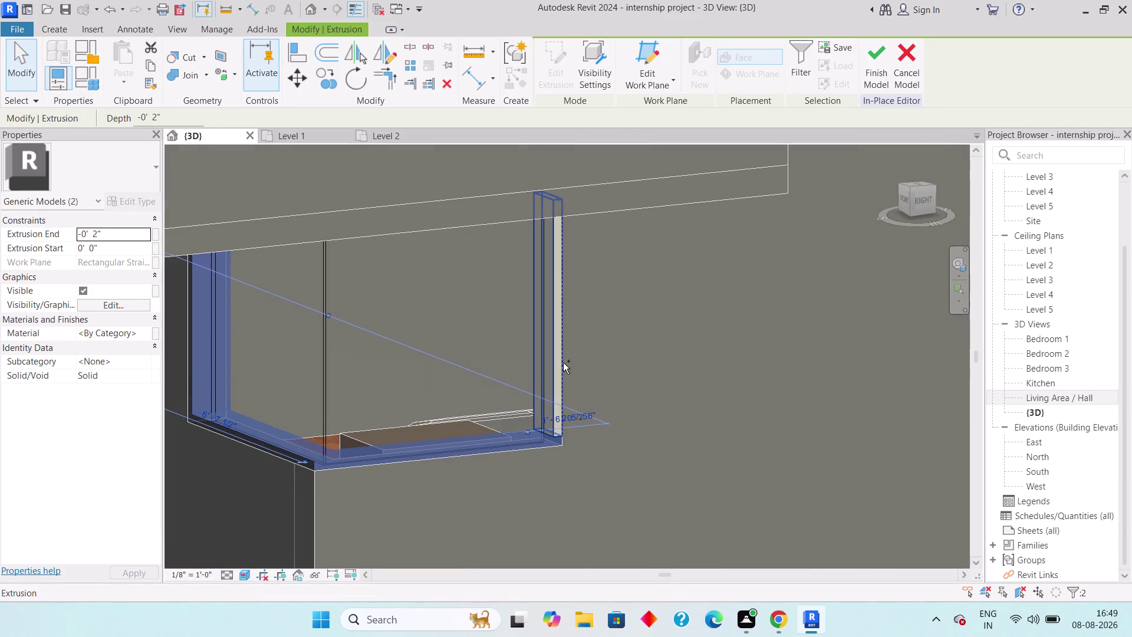
click(561, 362)
scroll(down, 3)
middle_drag(549, 368, 543, 344)
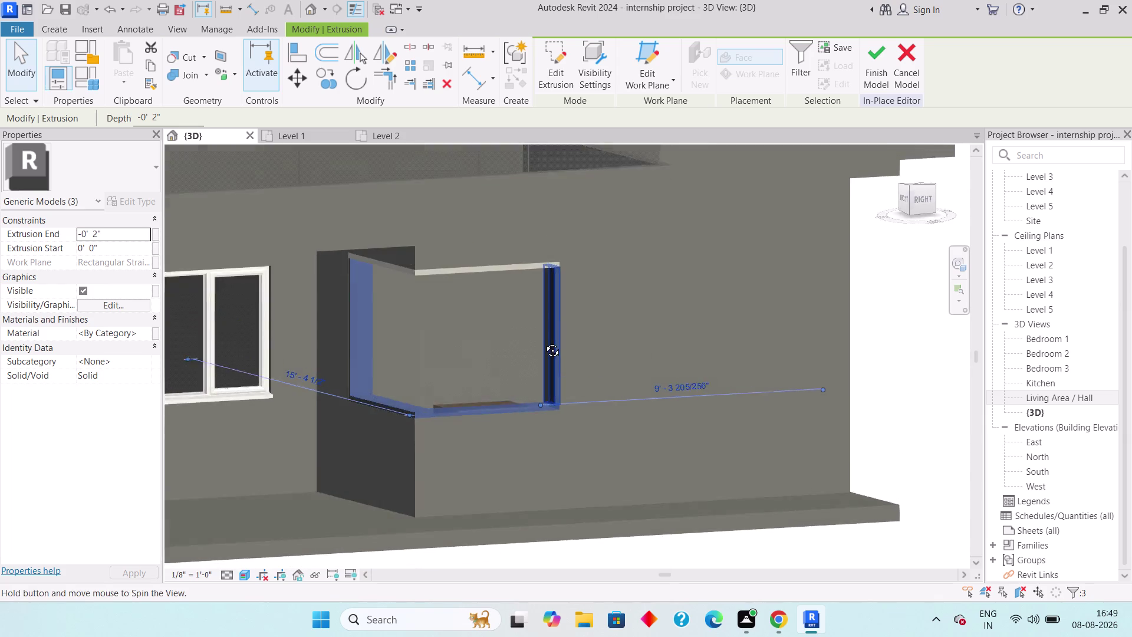
middle_drag(544, 343, 543, 321)
click(471, 257)
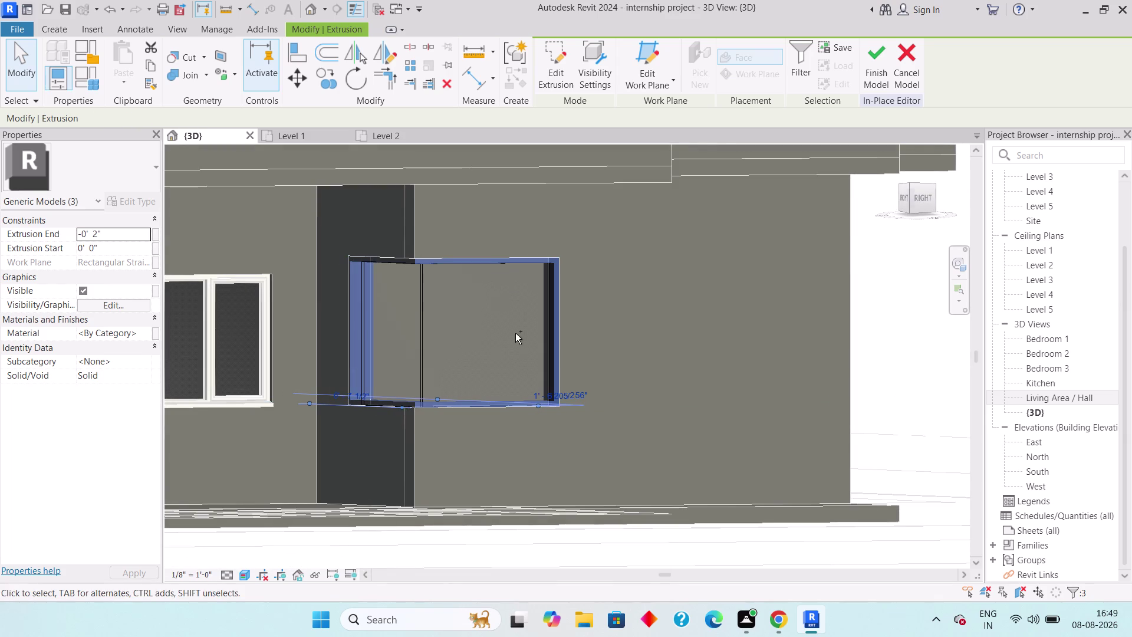
Apply Door - Panel to the selected frame pieces and review both windows on the facade.
click(131, 333)
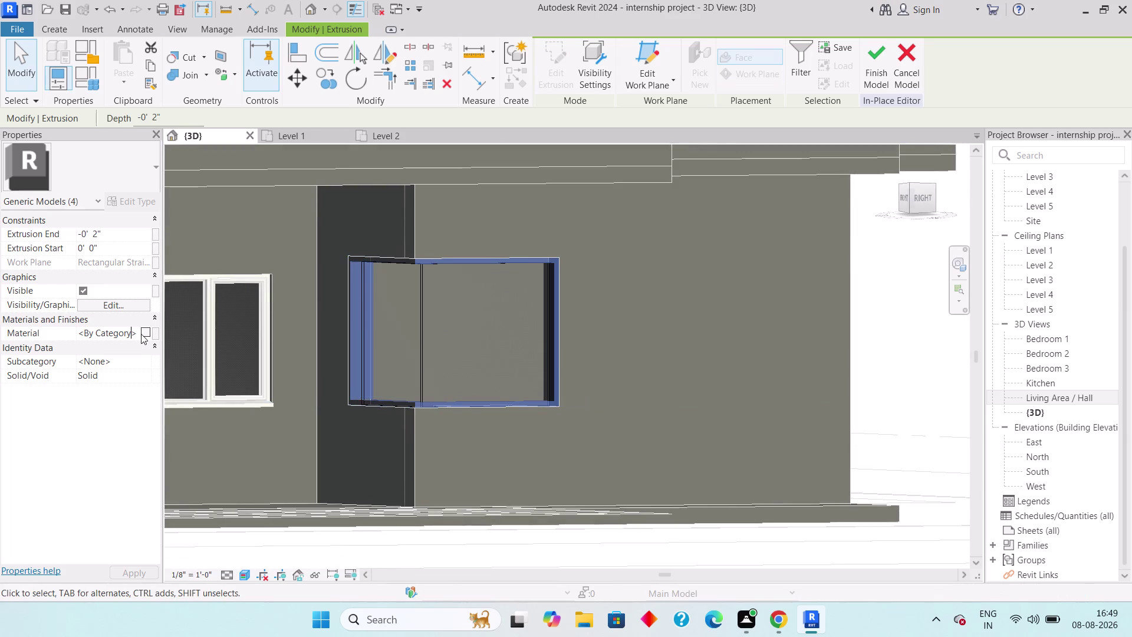
click(140, 334)
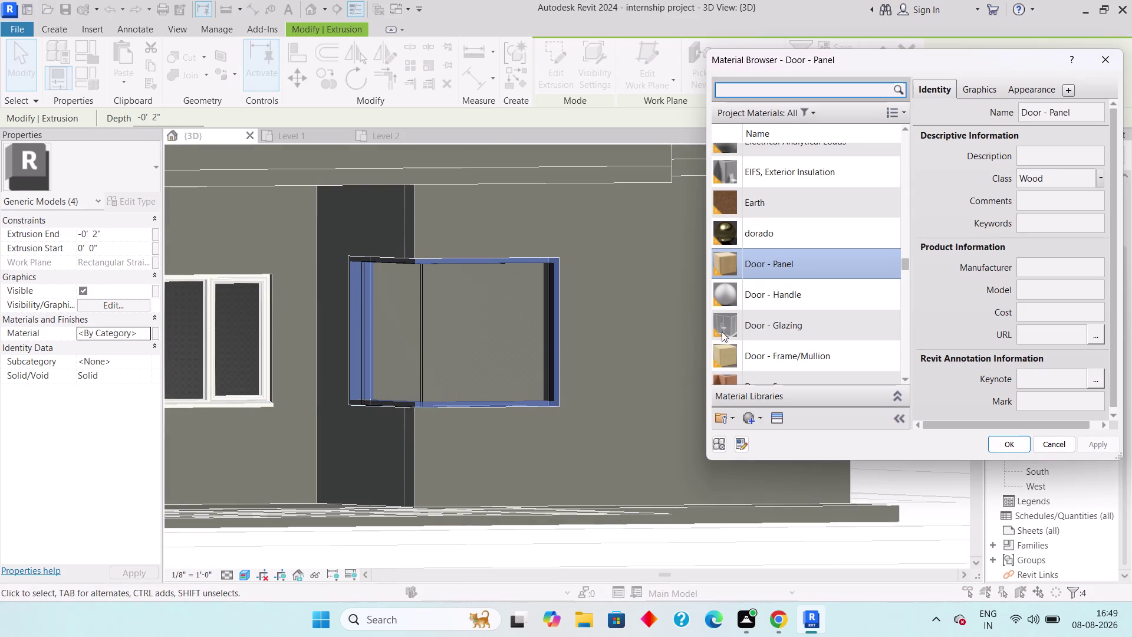
click(754, 269)
click(1012, 443)
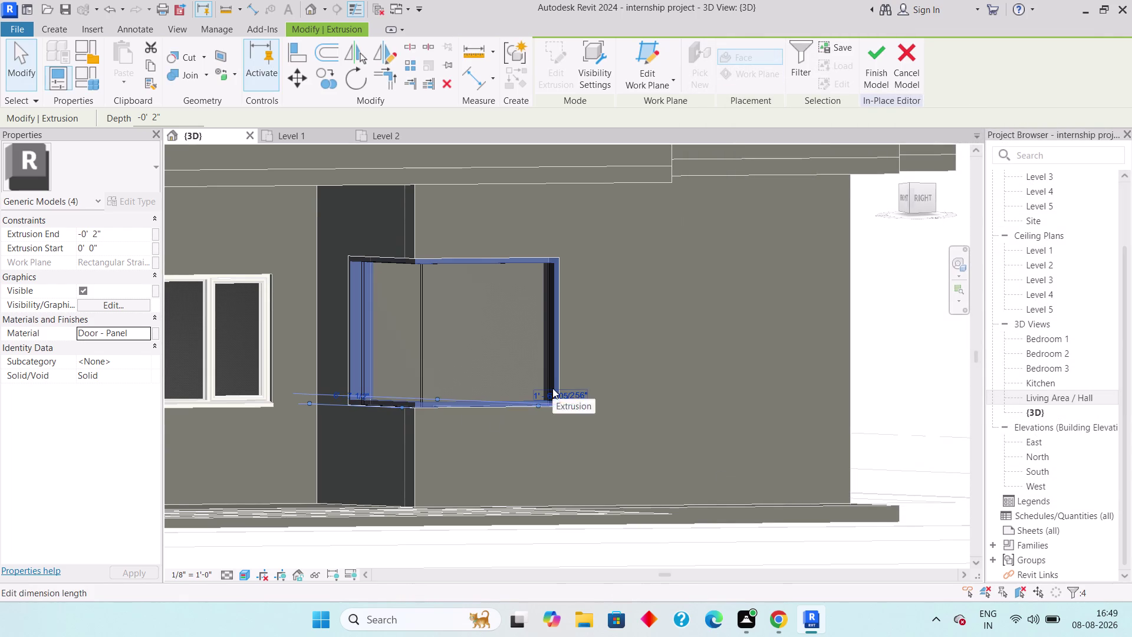
key(Escape)
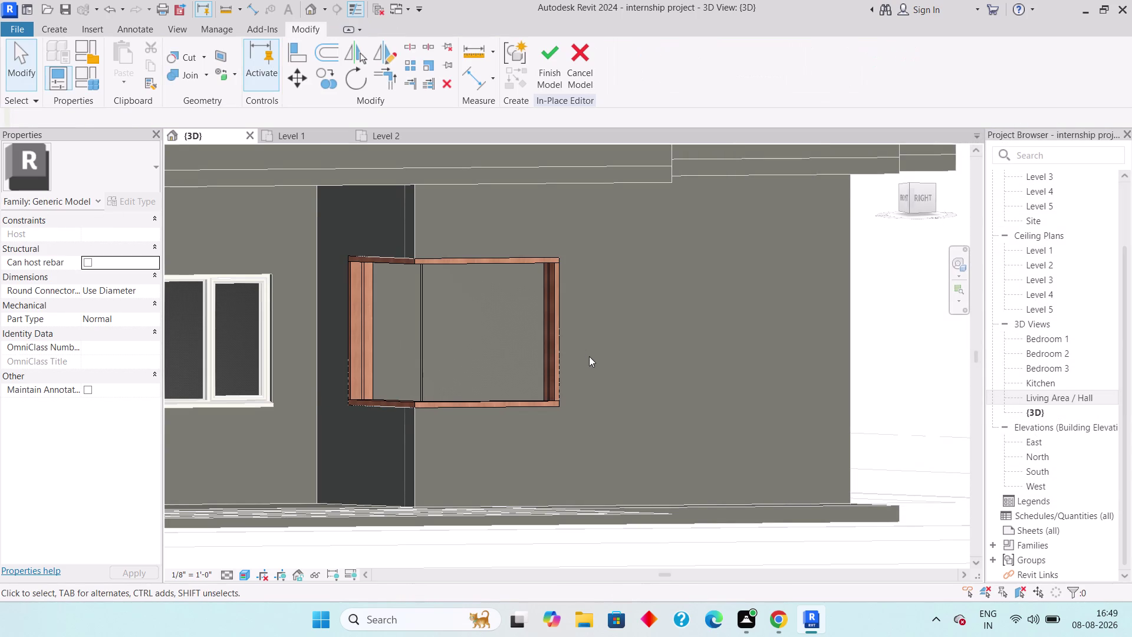
scroll(down, 3)
scroll(down, 3)
middle_drag(603, 335, 603, 370)
middle_drag(598, 365, 570, 379)
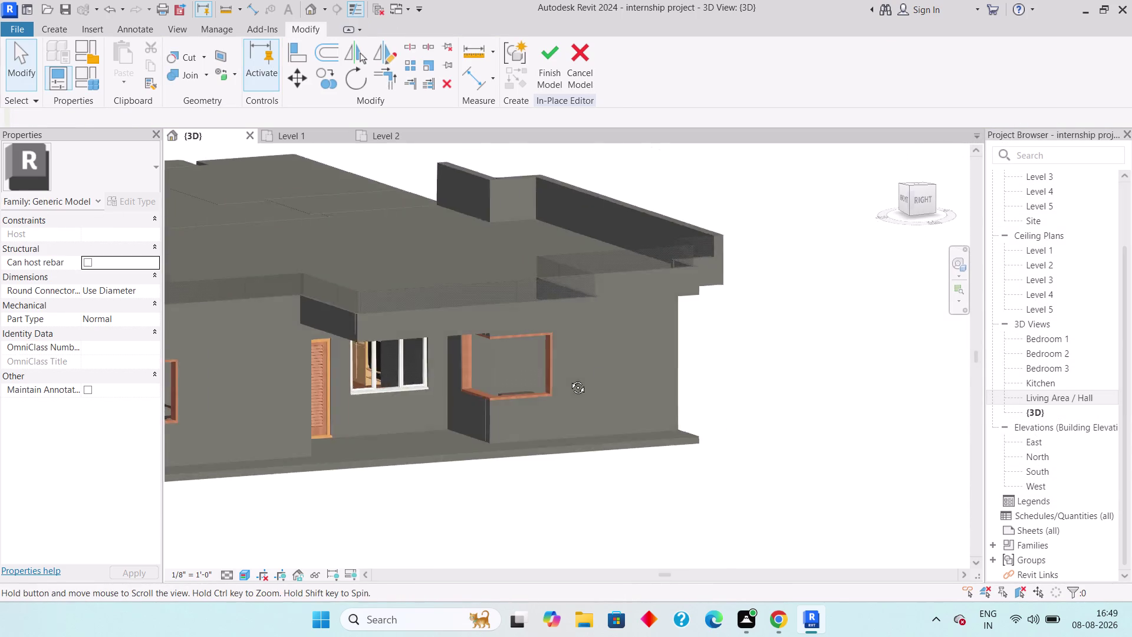
middle_drag(571, 379, 556, 378)
middle_drag(555, 378, 613, 401)
click(544, 60)
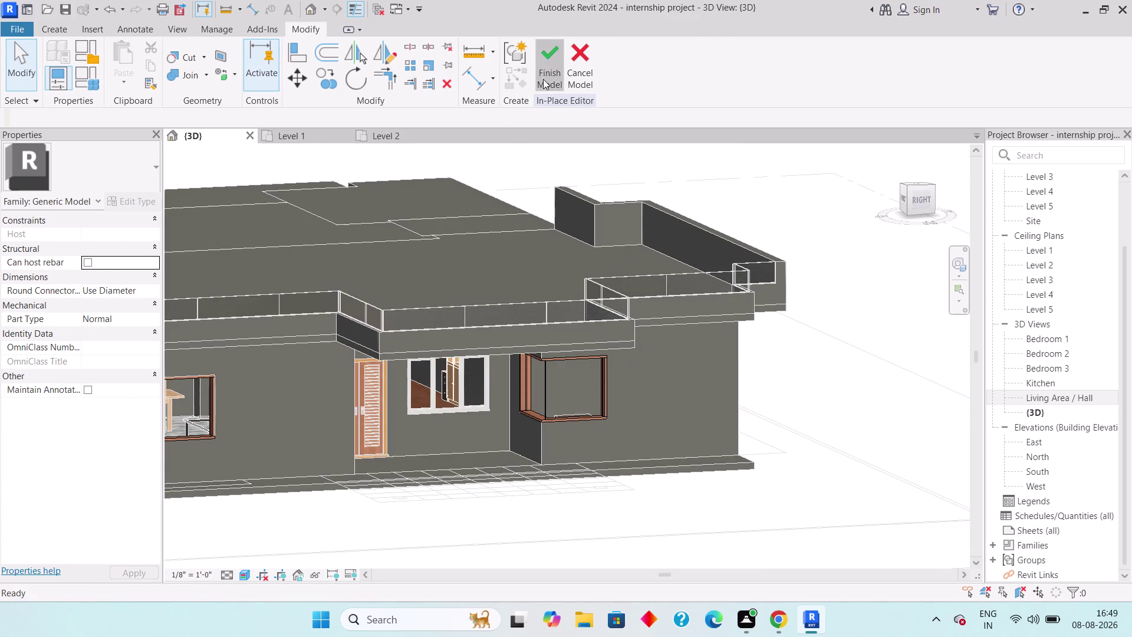
Orbit over the roof and around the house within the plot lines, then switch to Level 1.
scroll(down, 3)
middle_drag(400, 309, 400, 311)
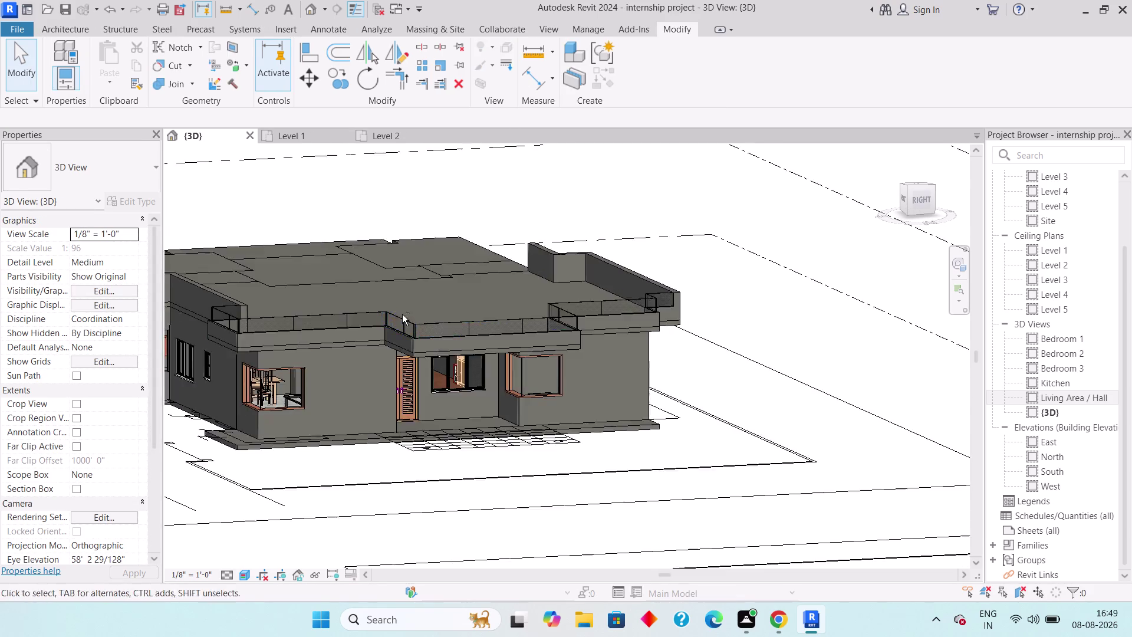
middle_drag(400, 311, 438, 386)
middle_drag(419, 337, 637, 501)
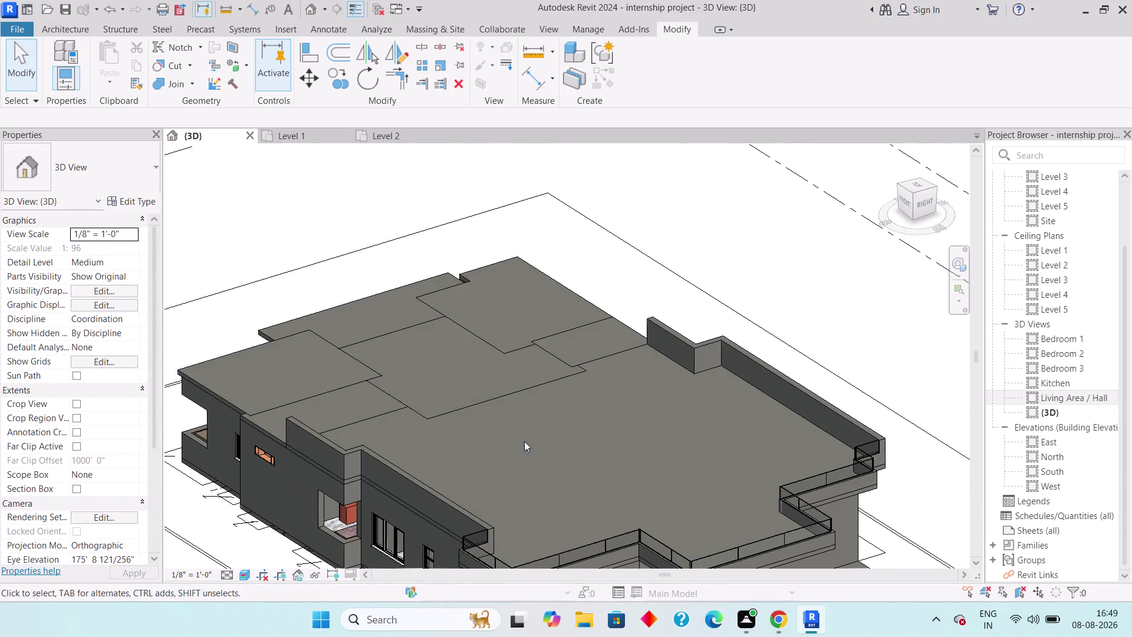
key(Escape)
key(Escape)
key(Escape)
scroll(down, 3)
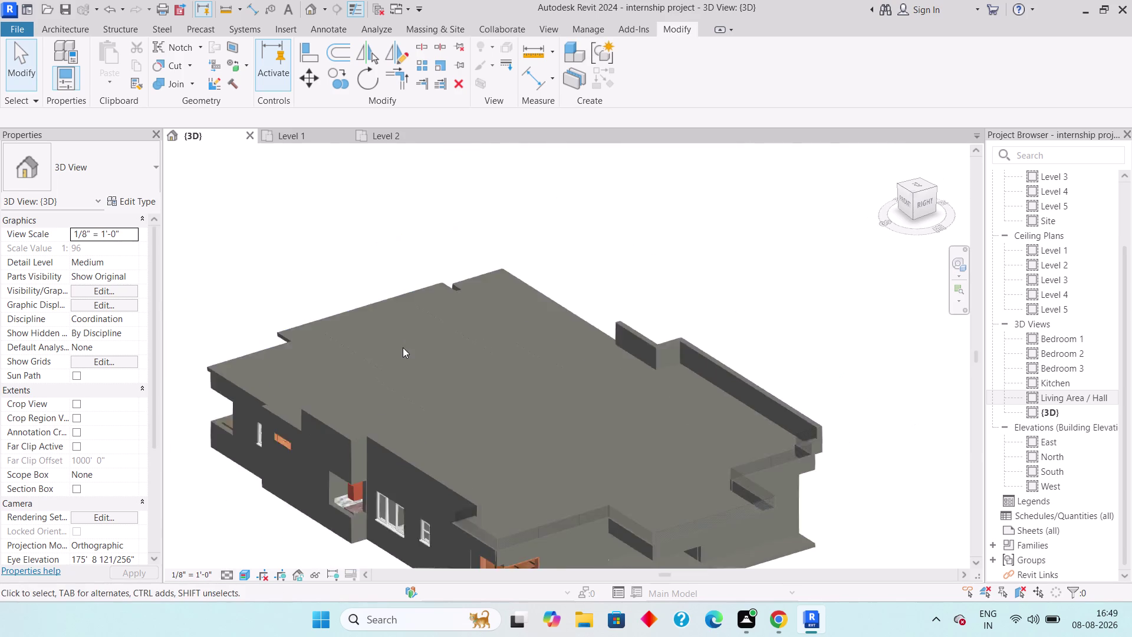
middle_drag(475, 407, 454, 354)
middle_drag(533, 354, 527, 341)
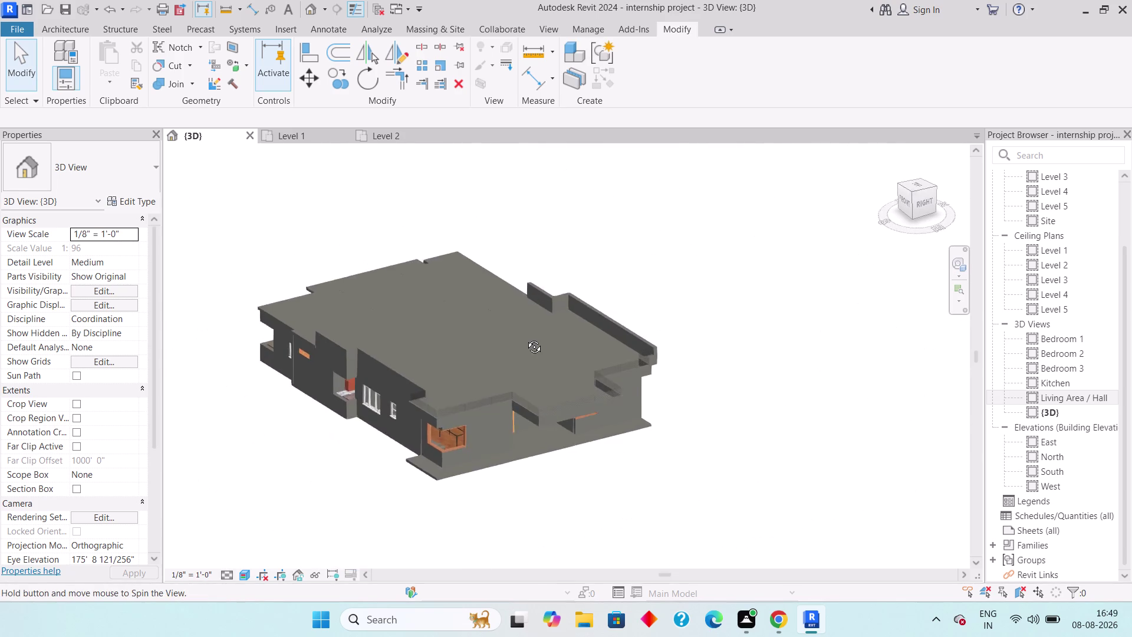
middle_drag(527, 340, 453, 272)
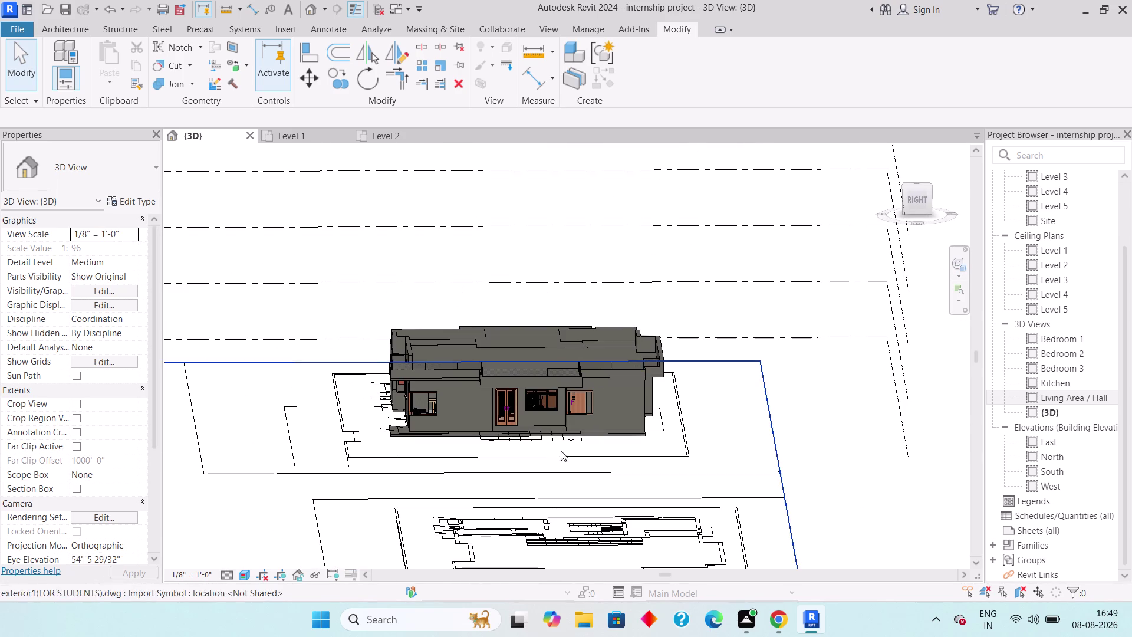
middle_drag(327, 403, 380, 493)
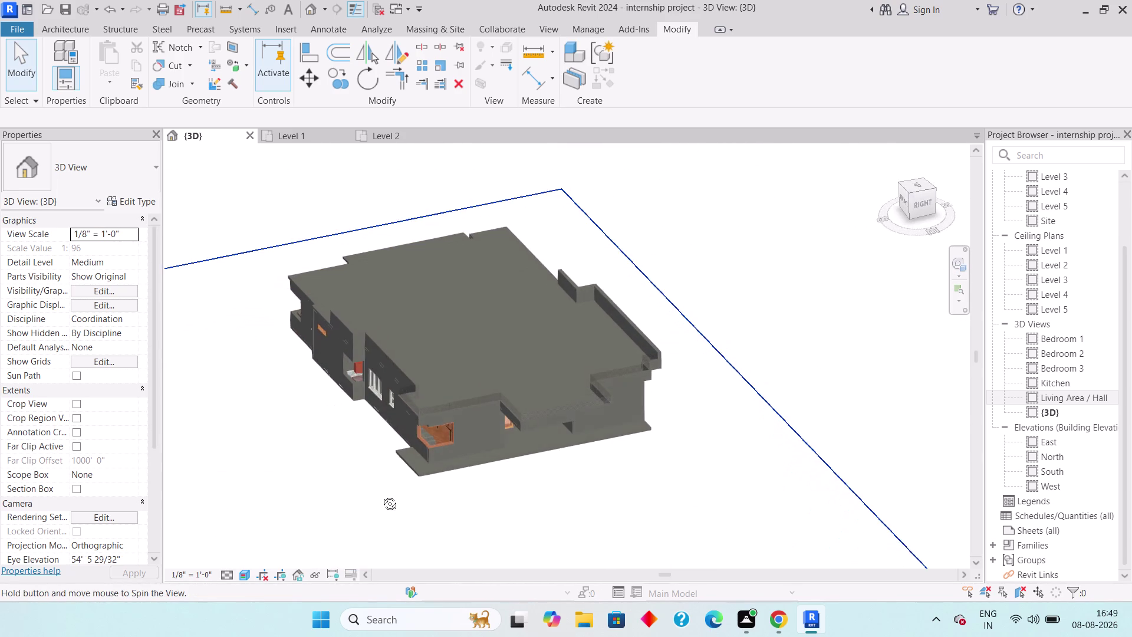
middle_drag(380, 493, 381, 500)
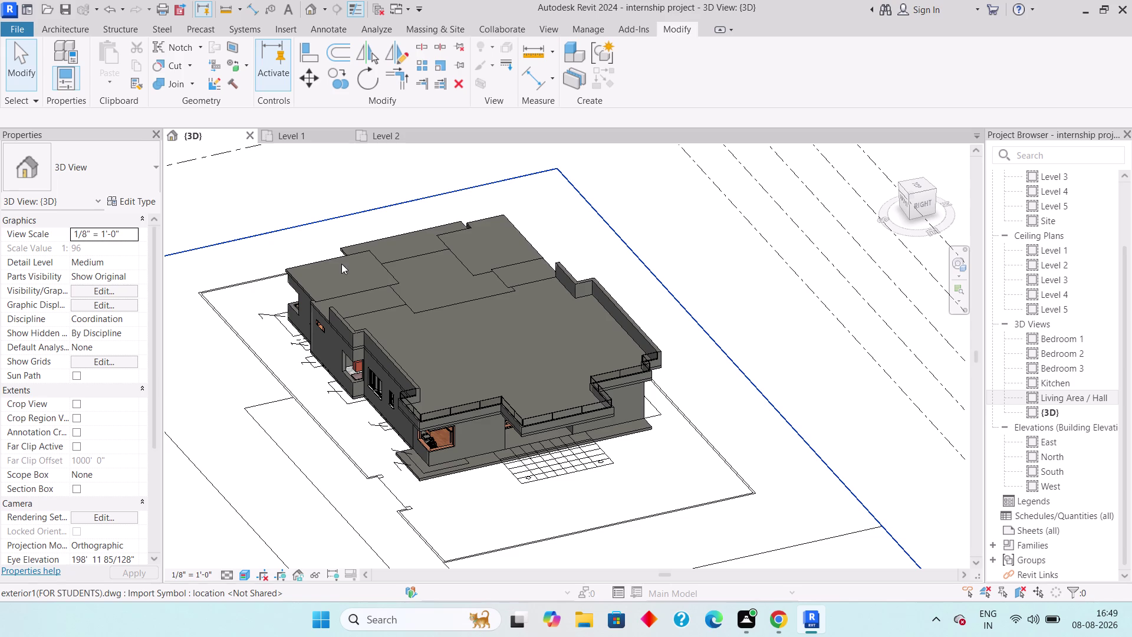
click(320, 135)
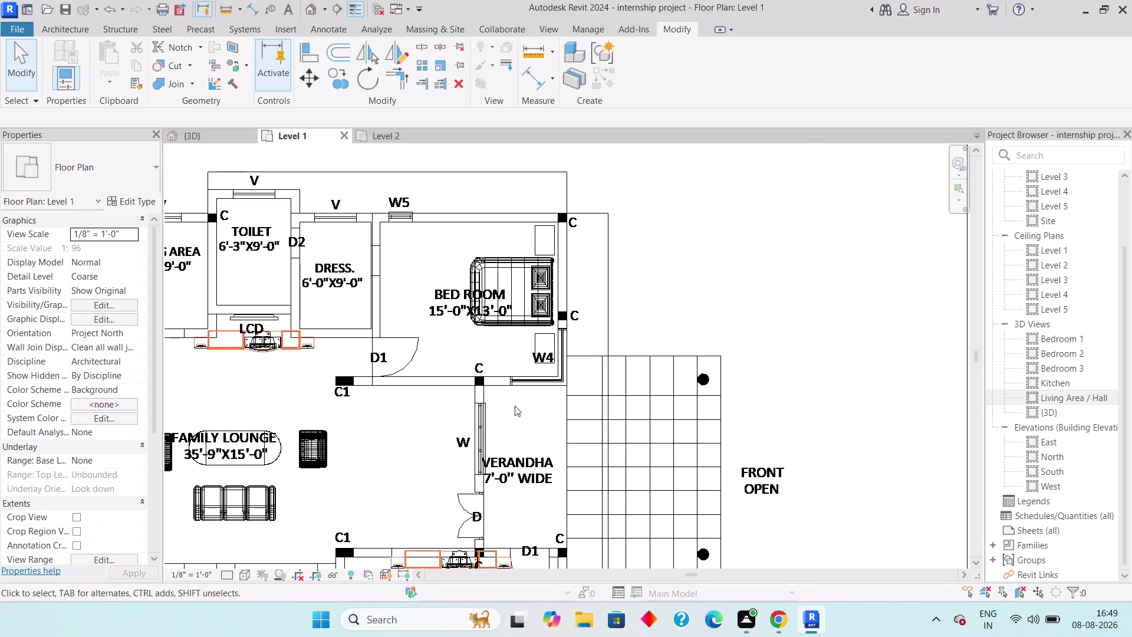
Pan and zoom the Level 1 plan over to the front gate and road edge.
middle_drag(542, 390, 619, 226)
scroll(down, 3)
scroll(down, 3)
middle_drag(597, 463, 611, 438)
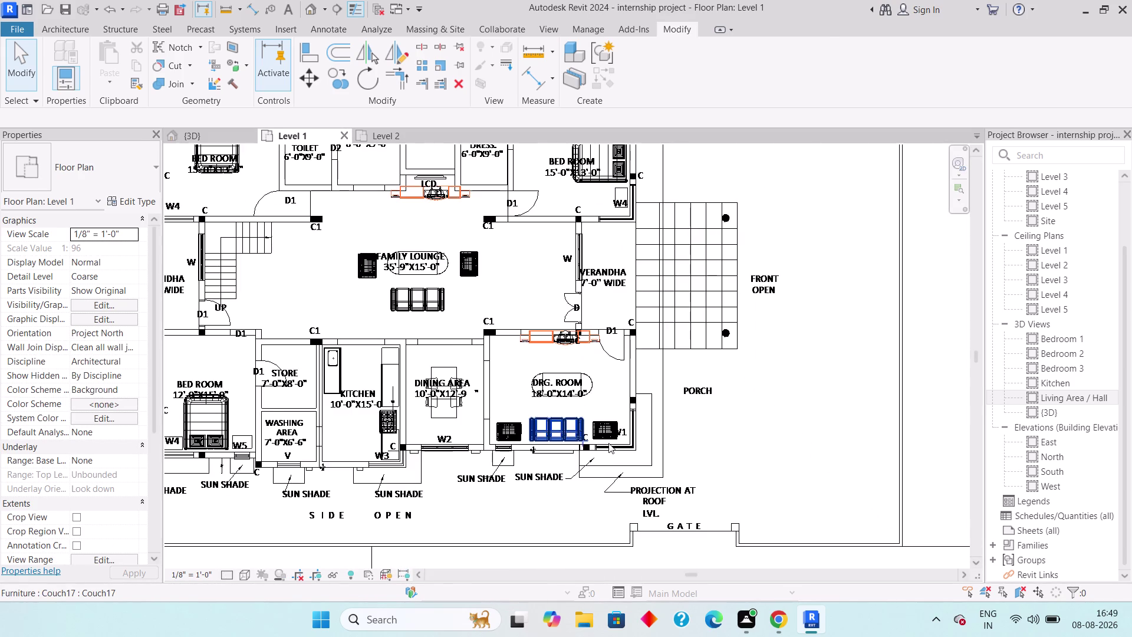
middle_drag(611, 438, 622, 414)
scroll(up, 3)
scroll(up, 3)
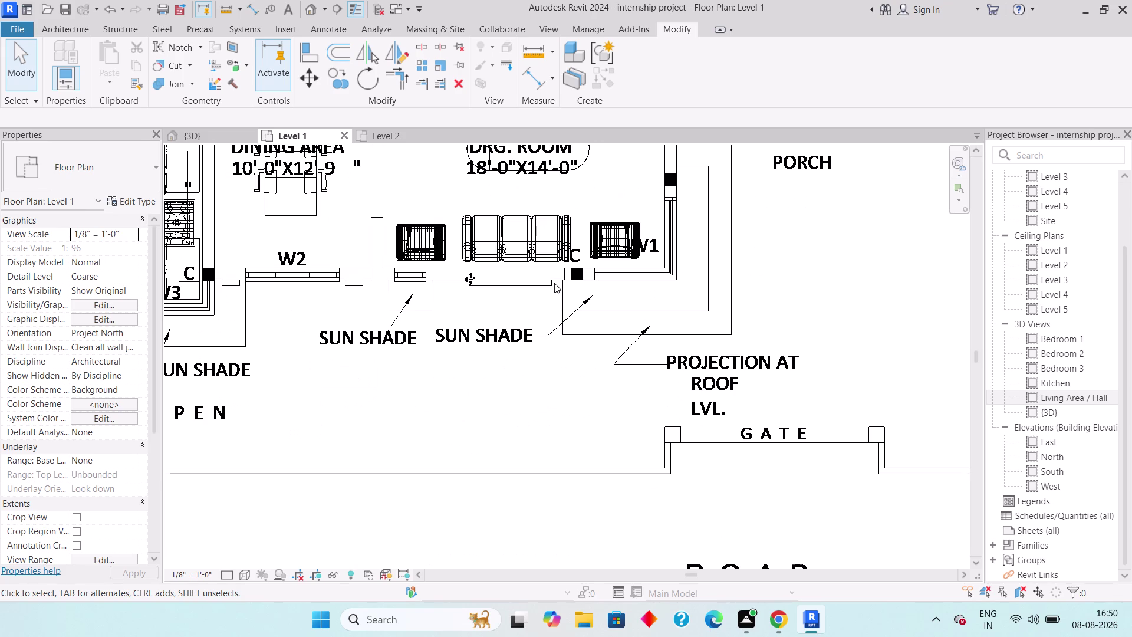
click(227, 6)
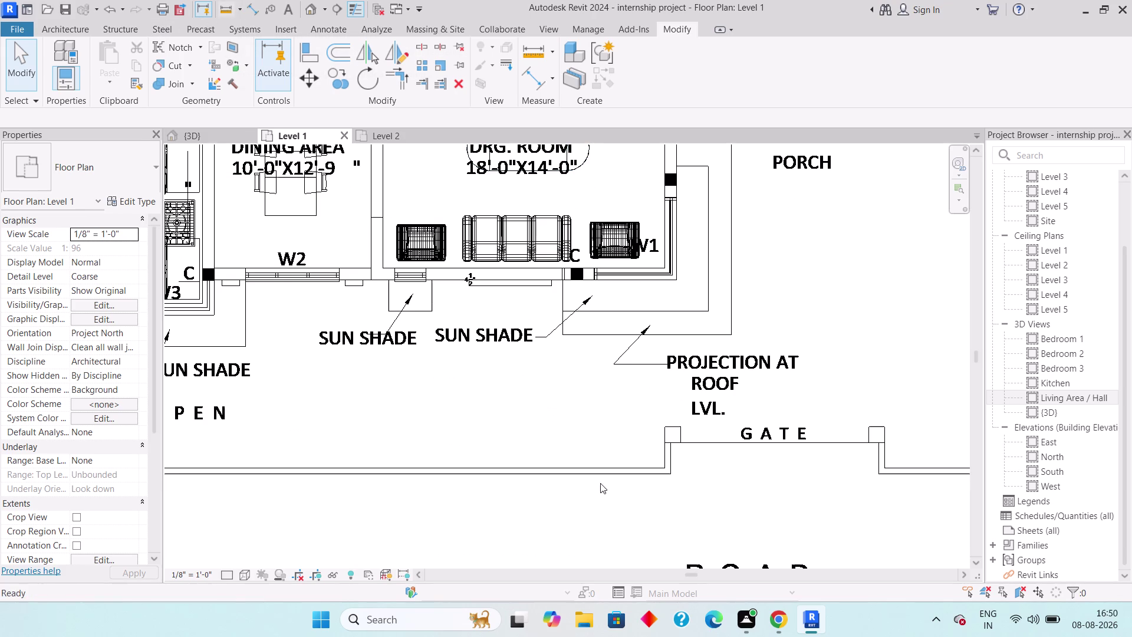
scroll(up, 3)
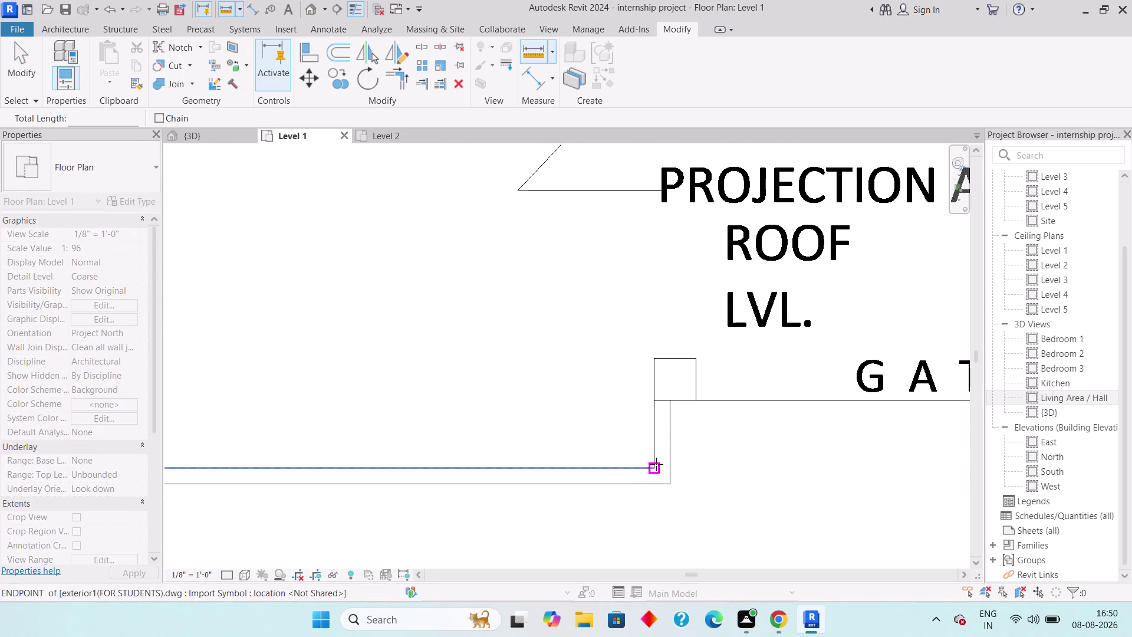
Place the last detail line endpoints at the gate corner and exit the Detail Line tool.
click(656, 464)
click(660, 488)
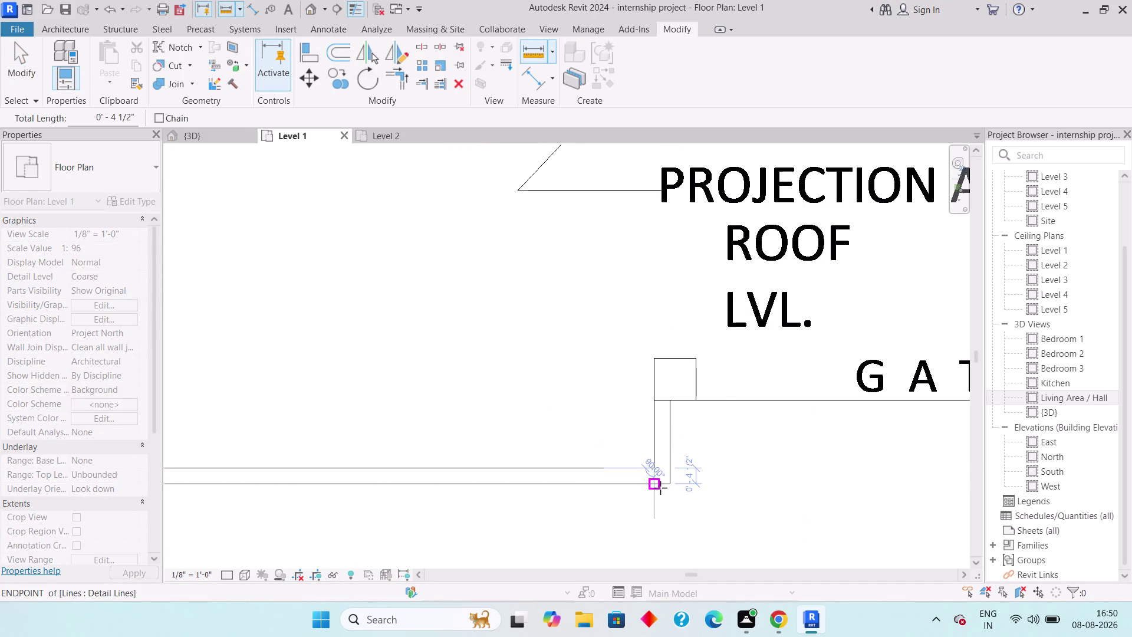
key(Escape)
key(Escape)
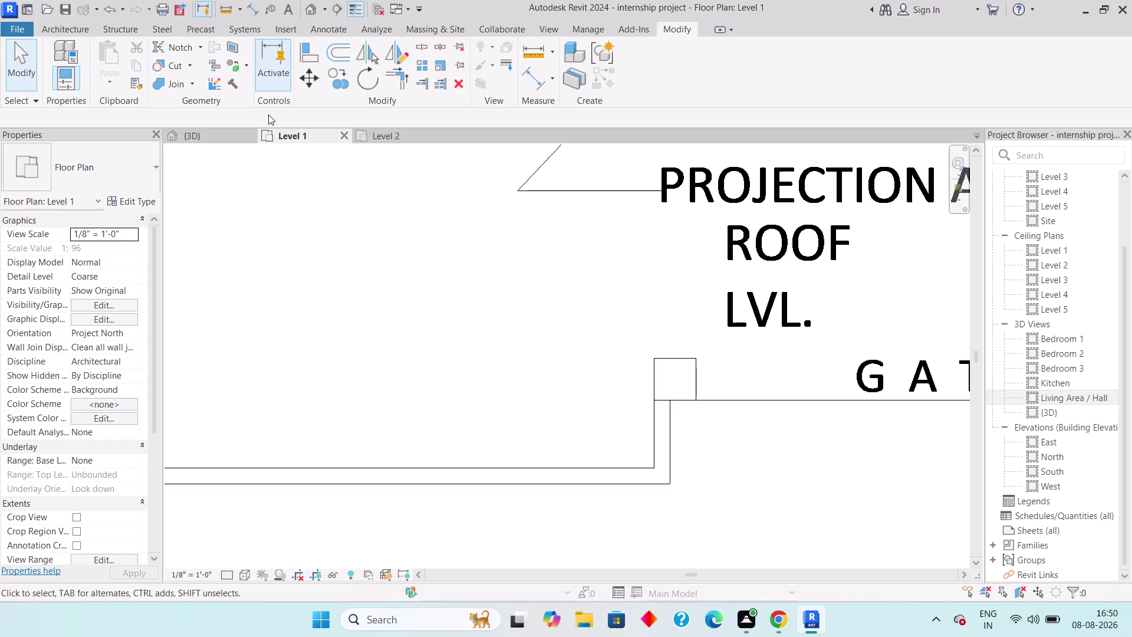
click(74, 32)
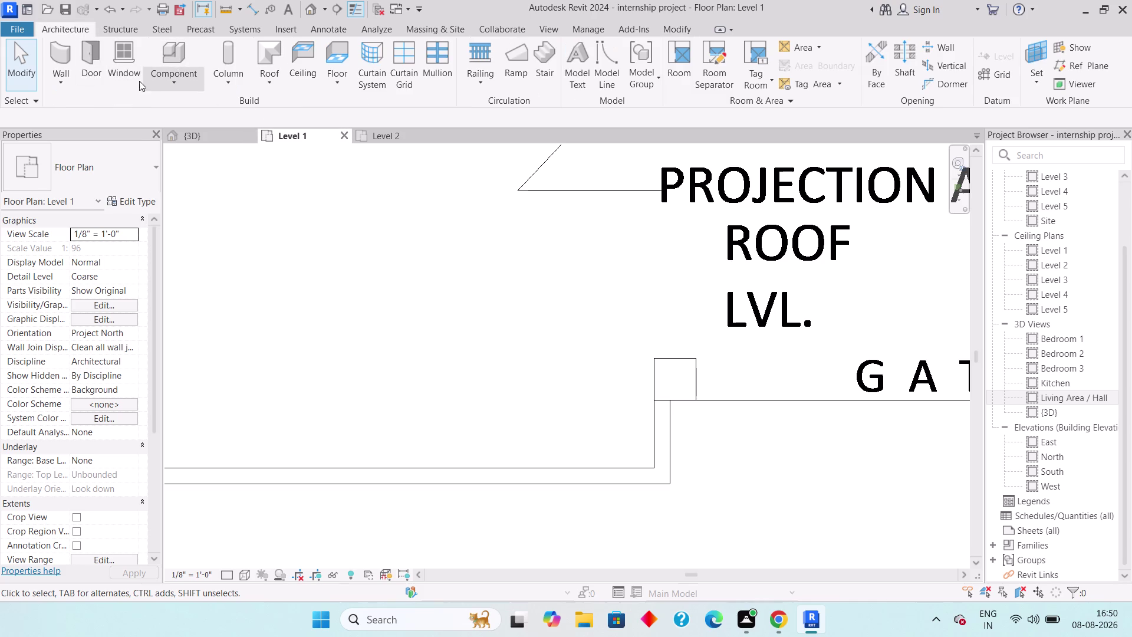
Start the Wall tool with the Basic Wall Generic 4.5" type.
click(65, 80)
click(114, 110)
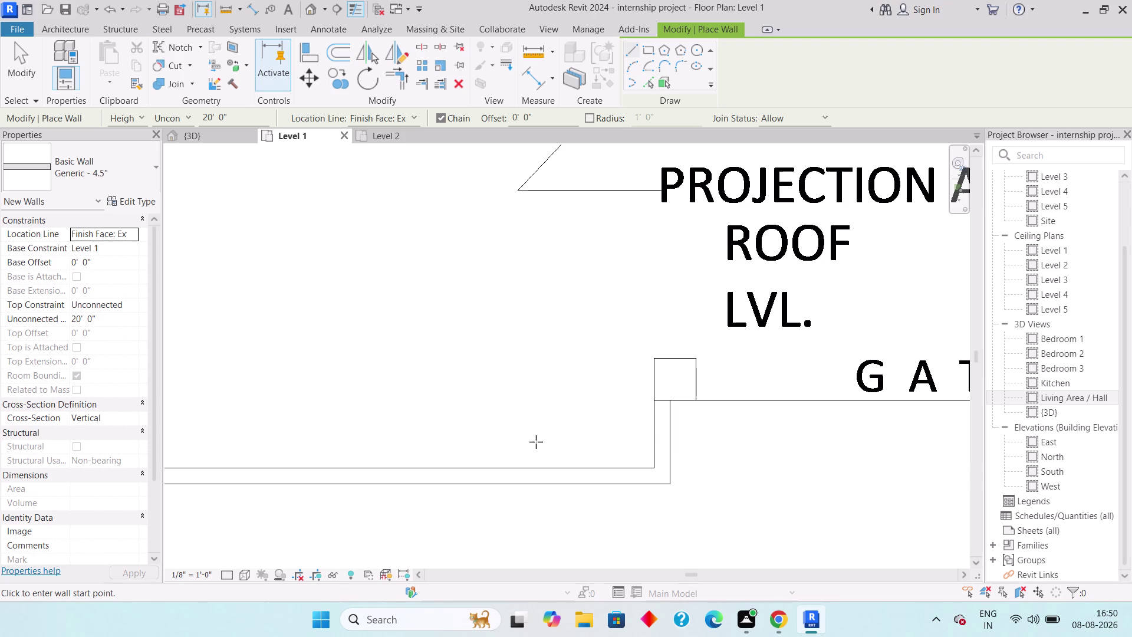
click(656, 404)
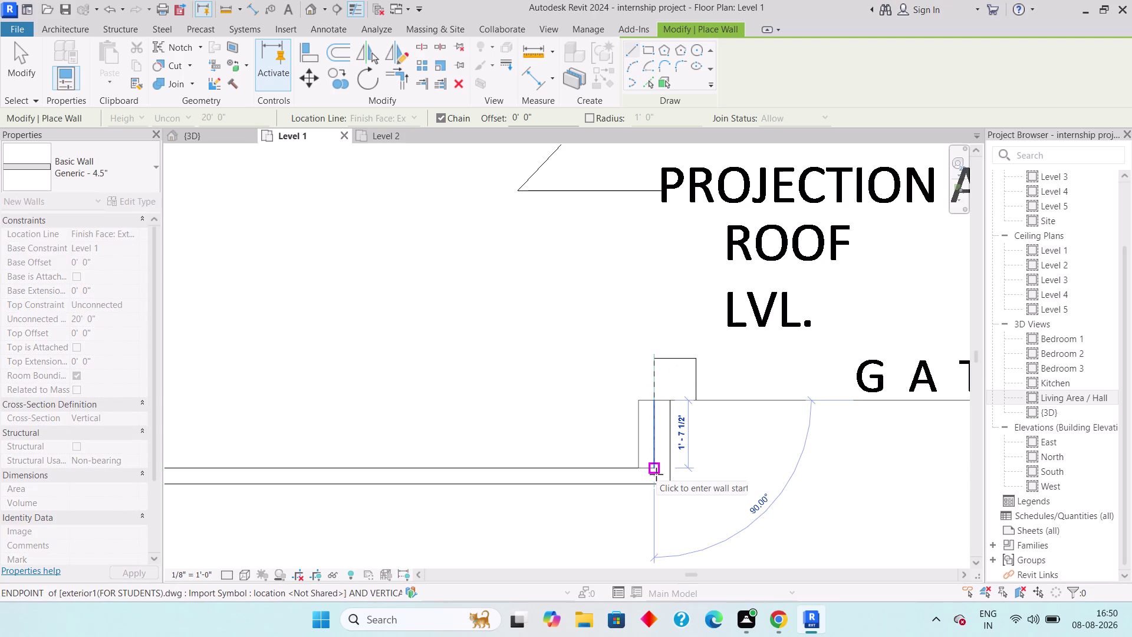
key(space)
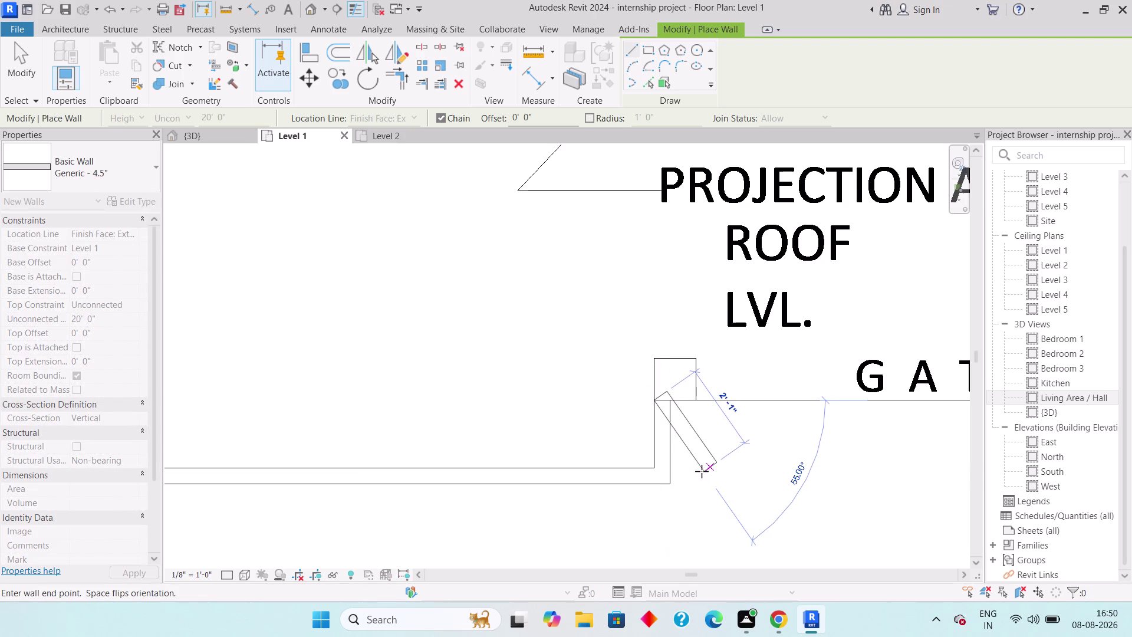
Begin the boundary wall at the gate corner and run it to the bottom-left plot corner.
click(658, 467)
middle_drag(546, 464, 1035, 536)
scroll(down, 3)
middle_drag(383, 472, 716, 469)
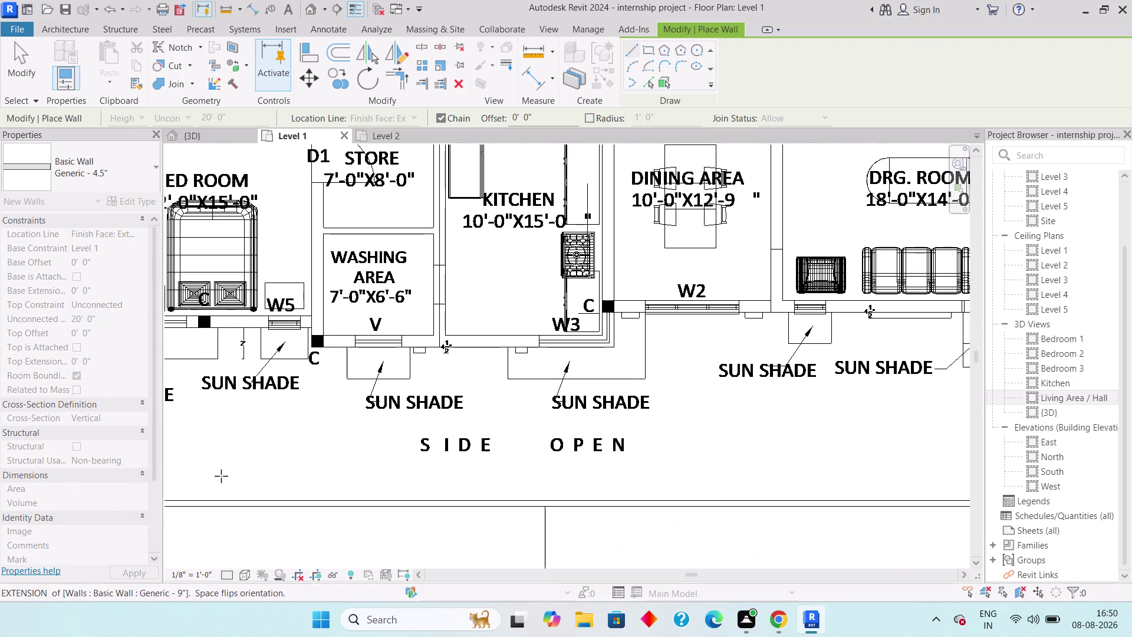
middle_drag(221, 475, 673, 501)
scroll(down, 3)
scroll(down, 3)
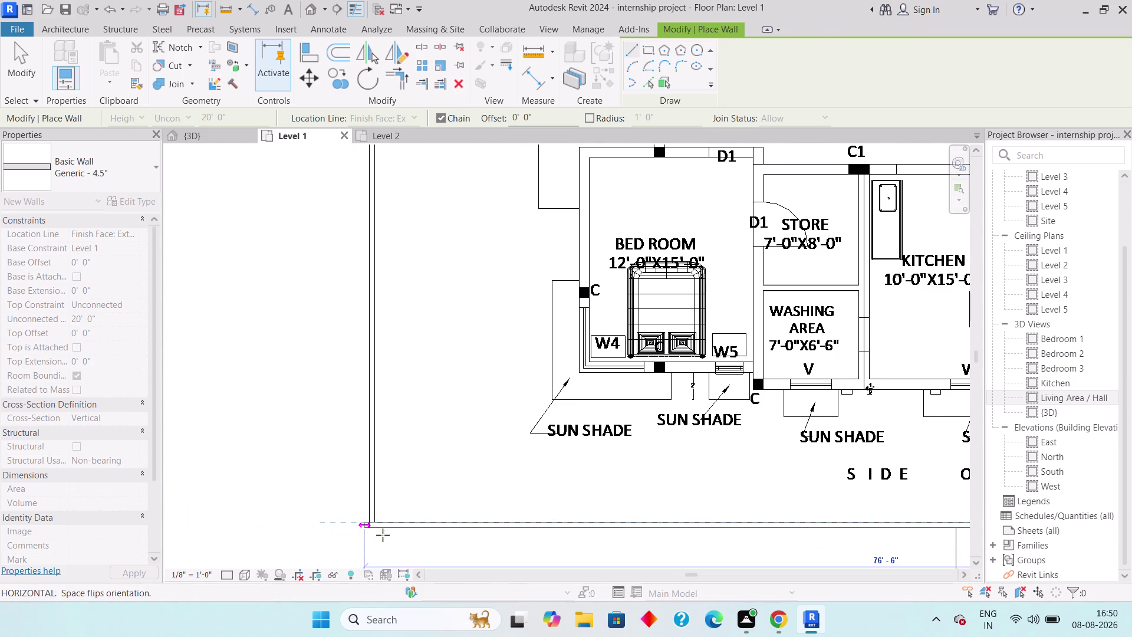
click(375, 527)
Extend the boundary wall up the left plot edge to the top-left corner.
middle_drag(398, 407, 388, 636)
scroll(down, 3)
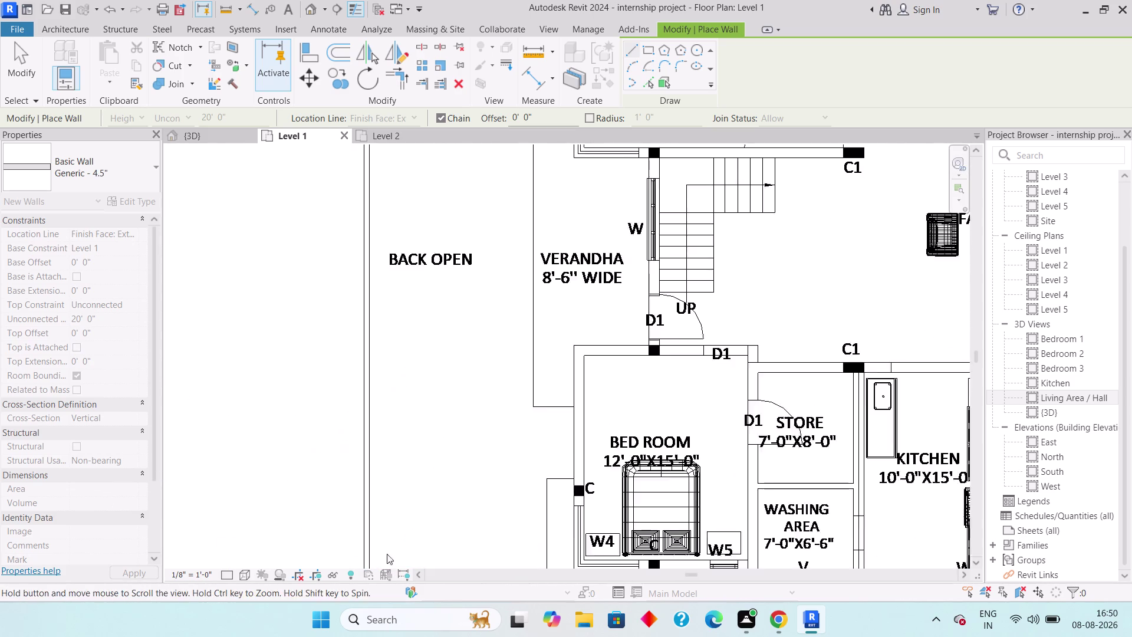
middle_drag(379, 414, 381, 595)
scroll(down, 3)
middle_drag(369, 395, 378, 549)
scroll(down, 3)
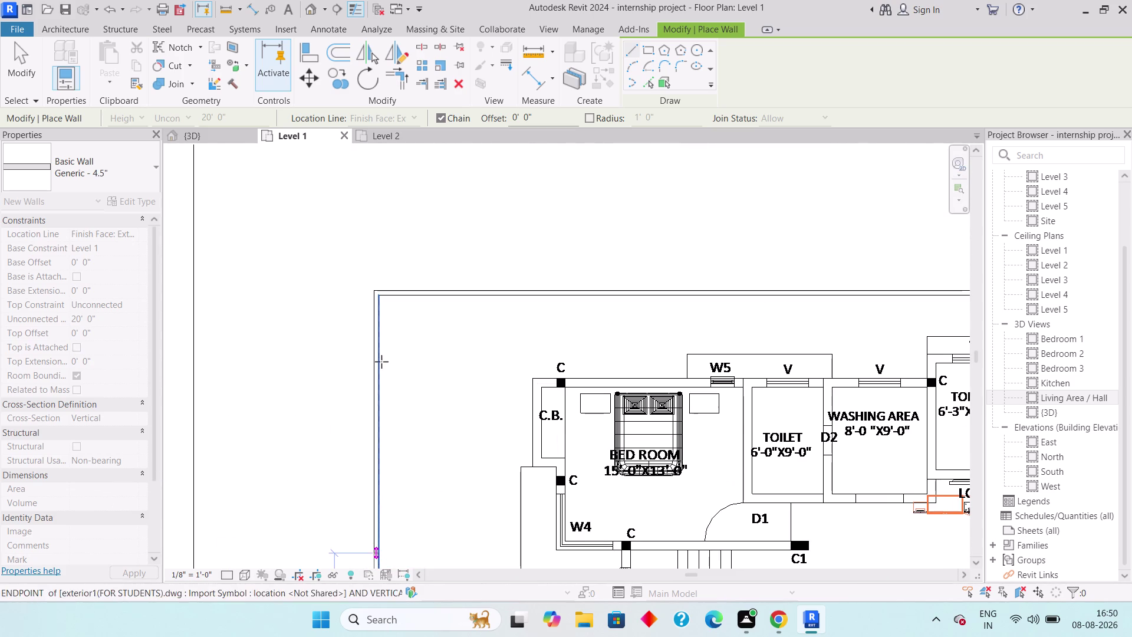
scroll(up, 3)
middle_drag(385, 333, 387, 405)
scroll(up, 3)
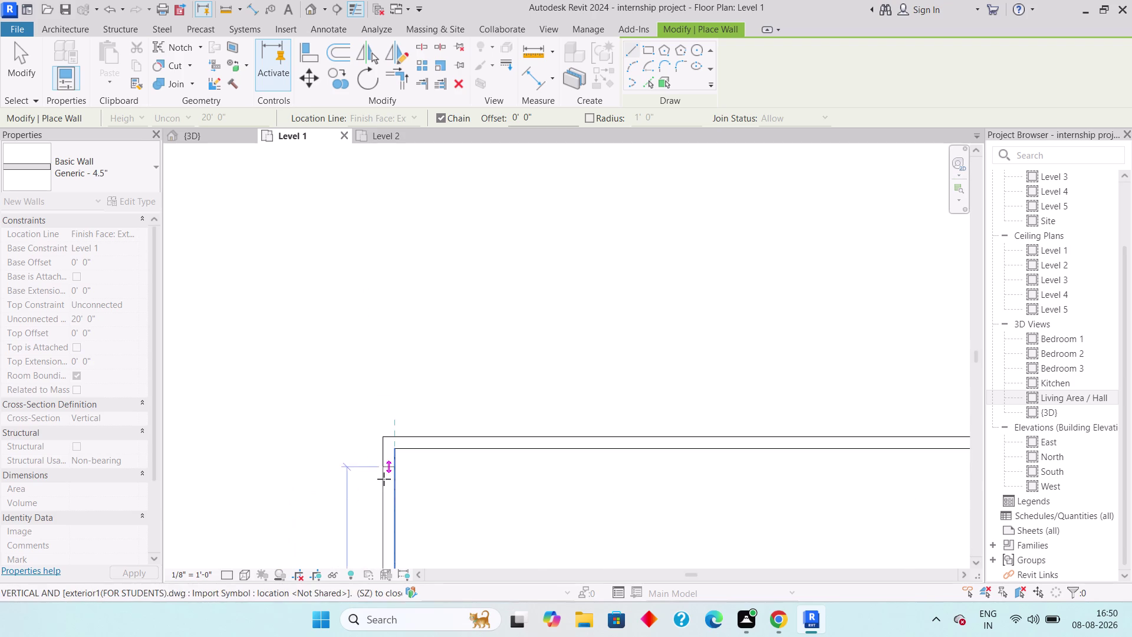
scroll(up, 3)
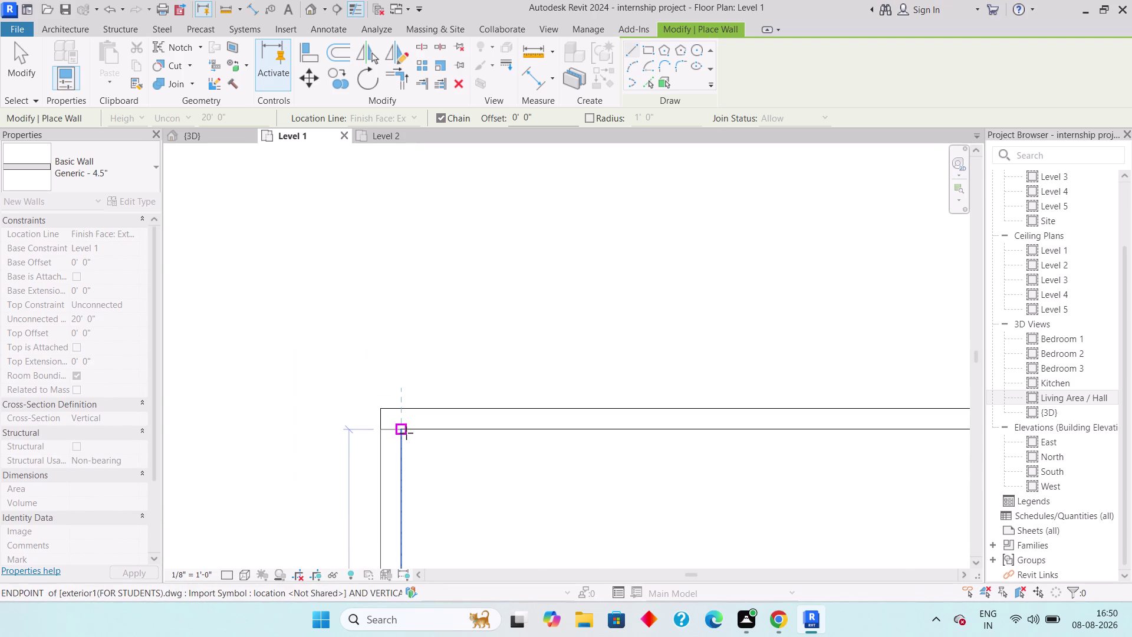
click(406, 430)
Extend the boundary wall along the top plot edge to the top-right corner.
middle_drag(663, 460, 227, 410)
scroll(down, 3)
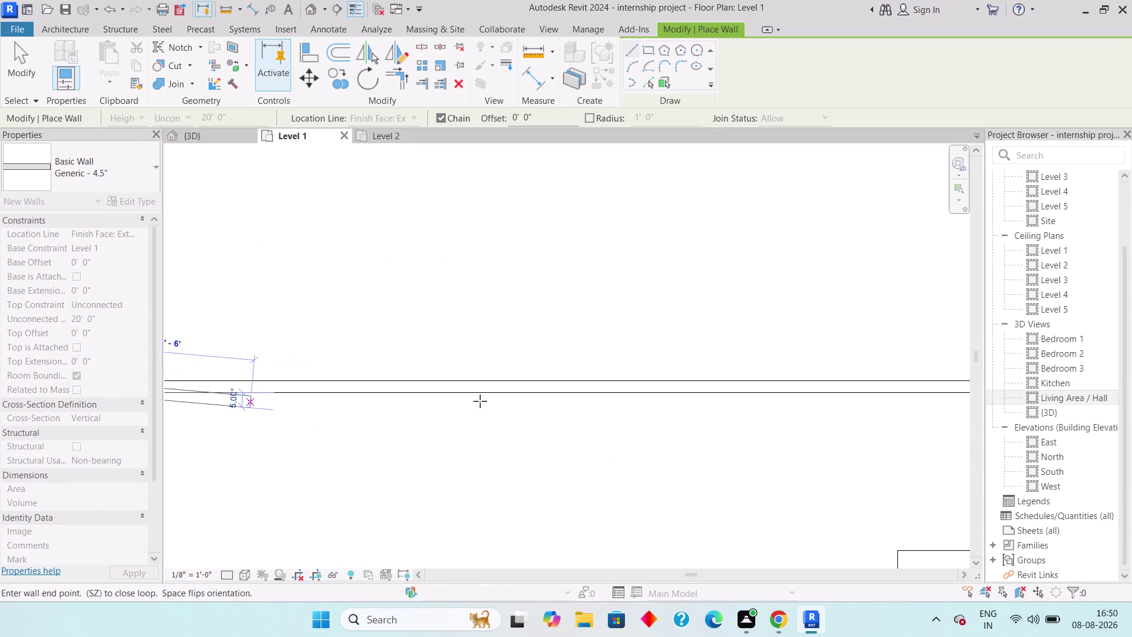
scroll(down, 3)
middle_drag(710, 403, 393, 436)
middle_drag(824, 429, 350, 429)
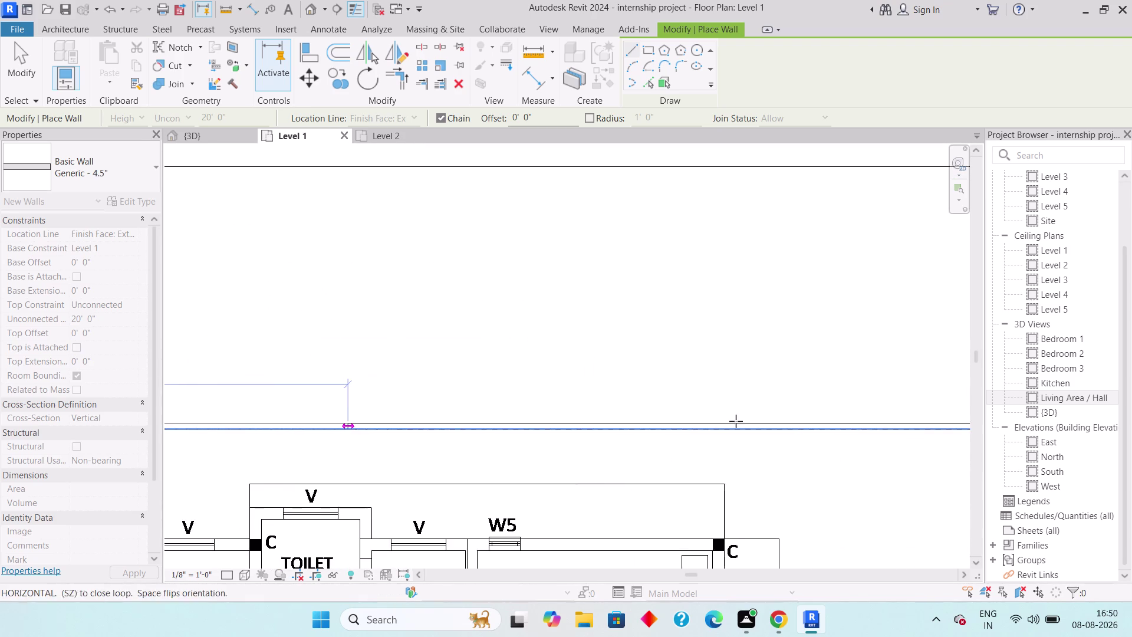
middle_drag(735, 421, 380, 441)
middle_drag(645, 425, 298, 434)
scroll(up, 3)
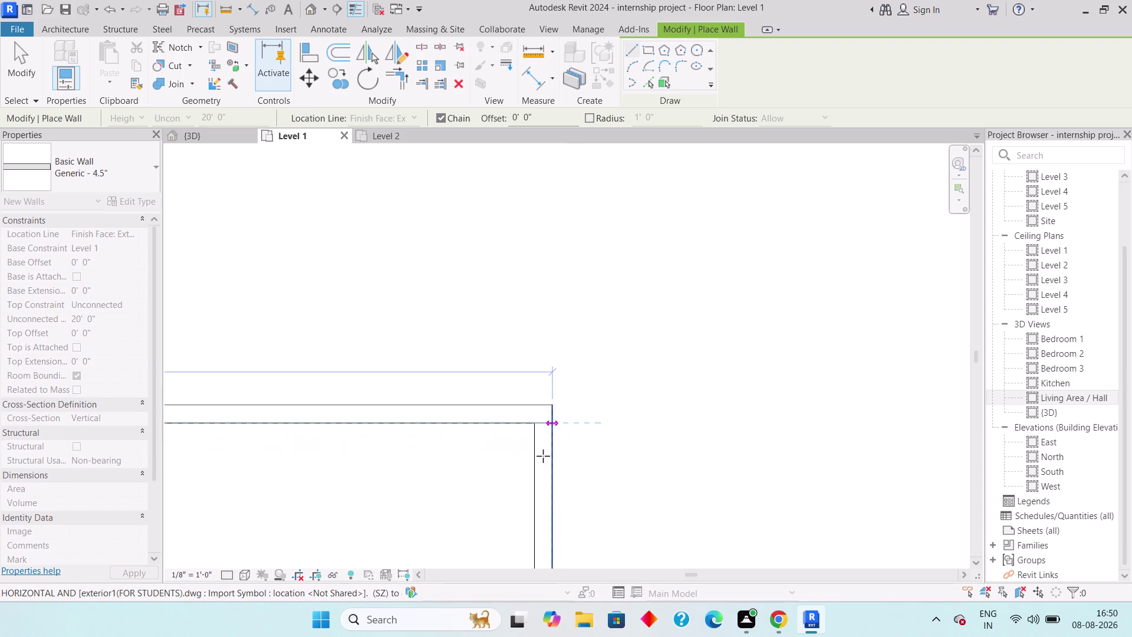
click(532, 424)
Extend the boundary wall down the right plot edge to the bottom-right corner.
middle_drag(517, 513, 505, 332)
scroll(down, 3)
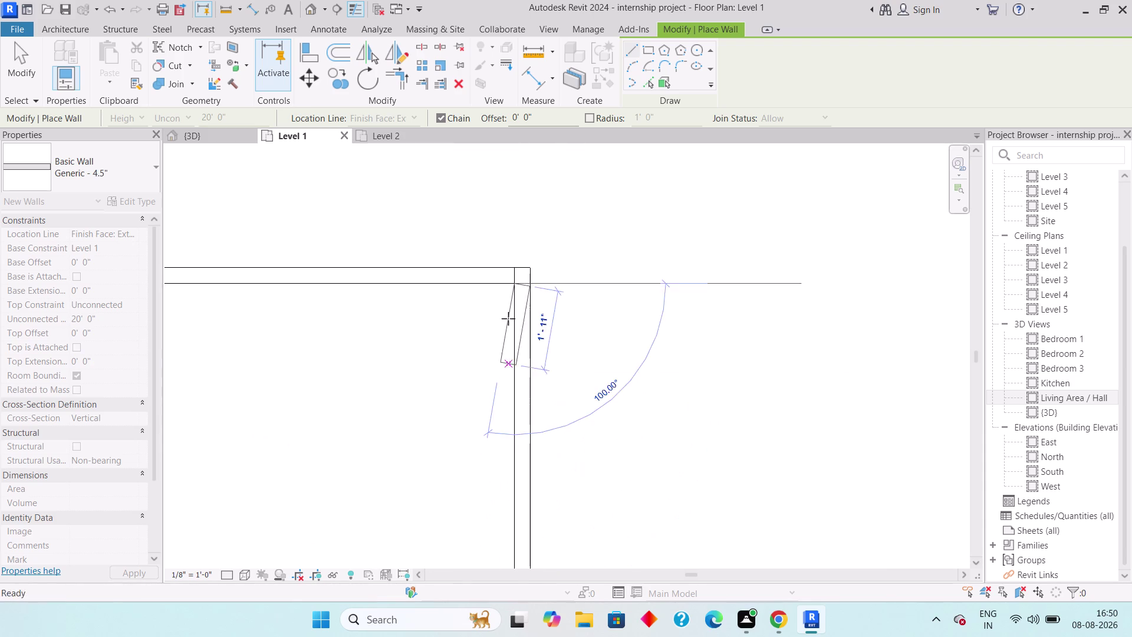
middle_drag(534, 523, 516, 423)
scroll(down, 3)
middle_drag(482, 501, 481, 399)
scroll(down, 3)
middle_drag(491, 457, 493, 340)
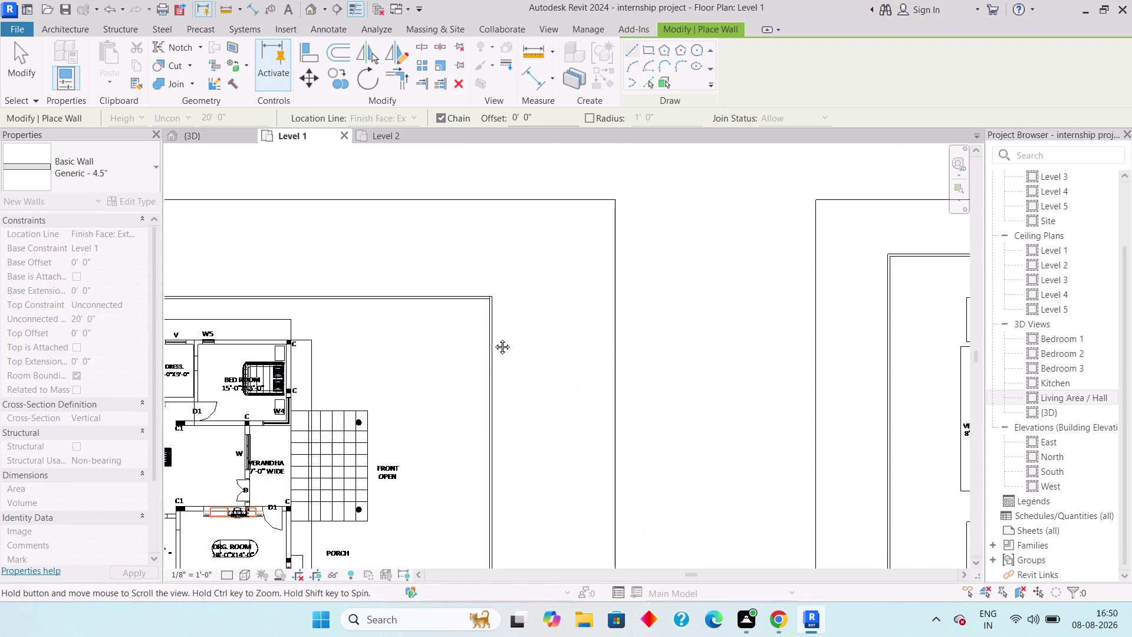
middle_drag(494, 341, 488, 282)
scroll(up, 3)
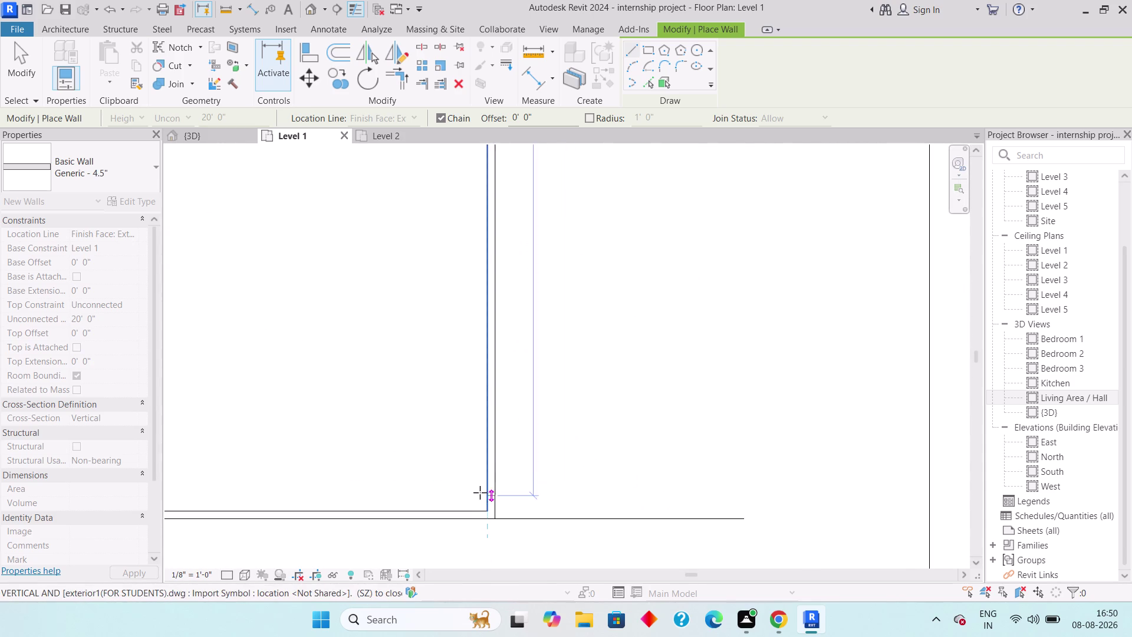
scroll(up, 3)
click(490, 519)
Run the front wall back to the gate pillar, close it up, and end the chain.
middle_drag(350, 515, 679, 490)
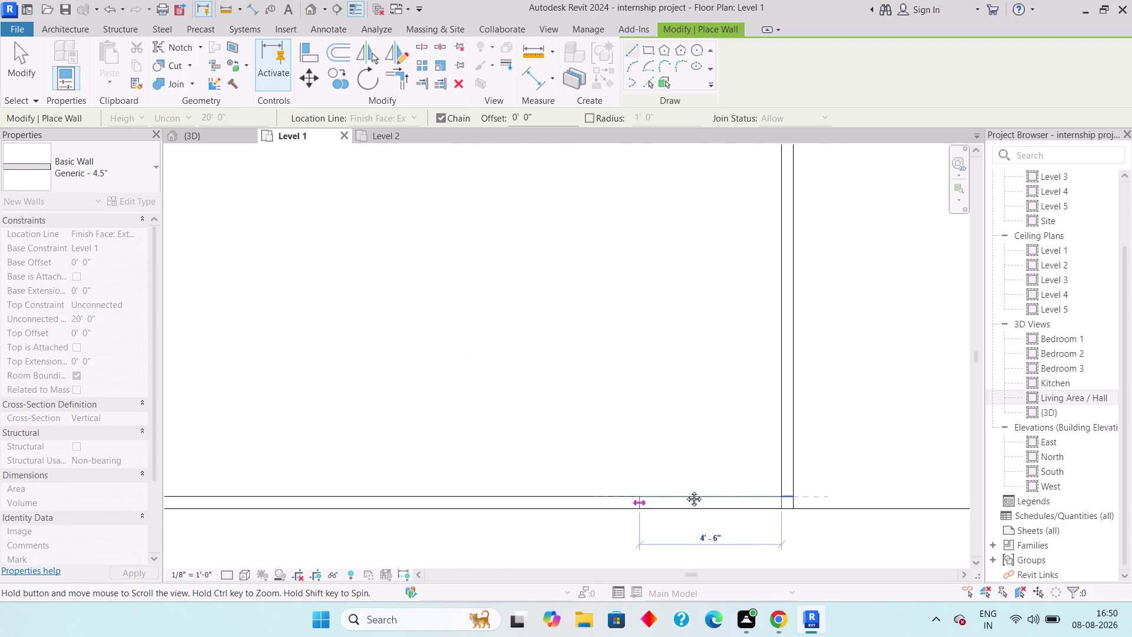
middle_drag(679, 490, 686, 489)
scroll(down, 3)
middle_drag(433, 488, 636, 487)
scroll(up, 3)
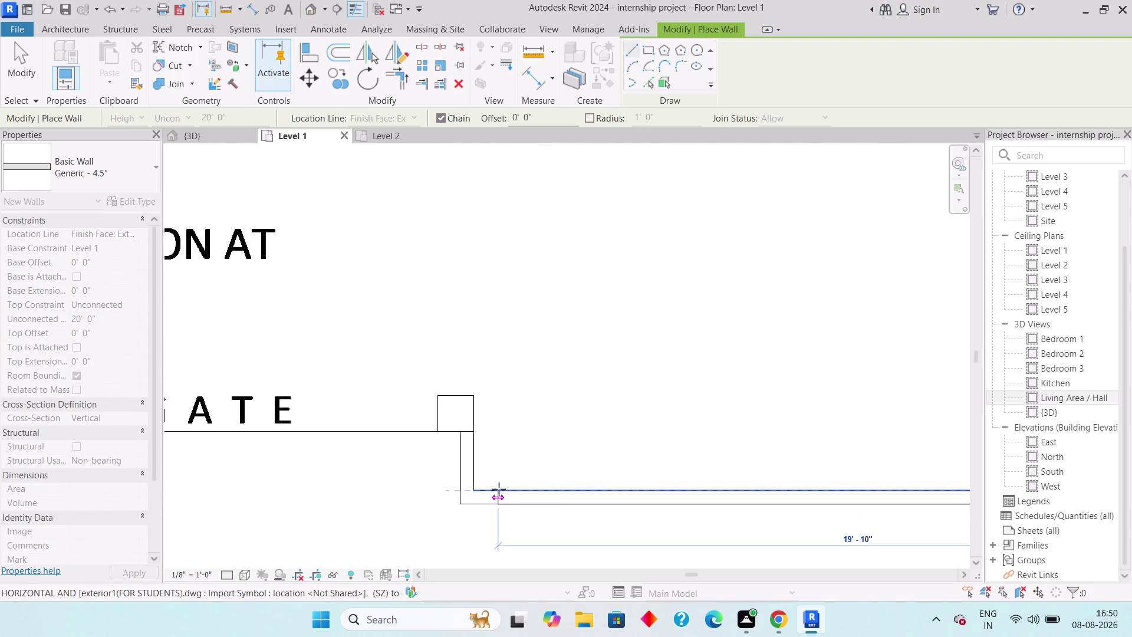
click(473, 488)
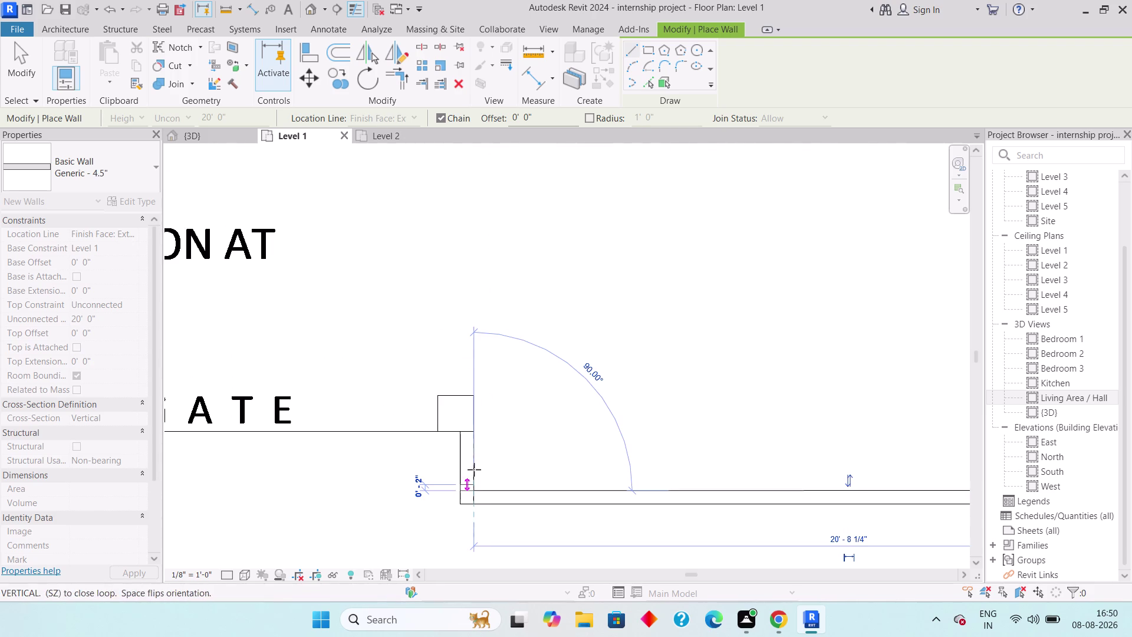
click(476, 432)
key(Escape)
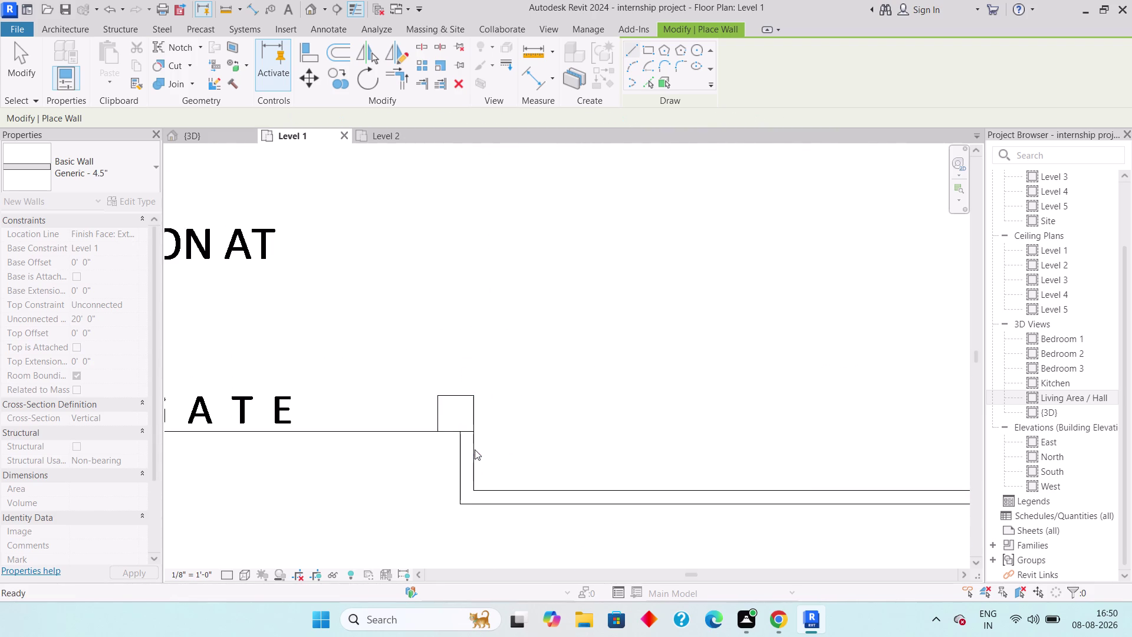
Pan to the other side of the gate and switch to the {3D} view.
scroll(down, 3)
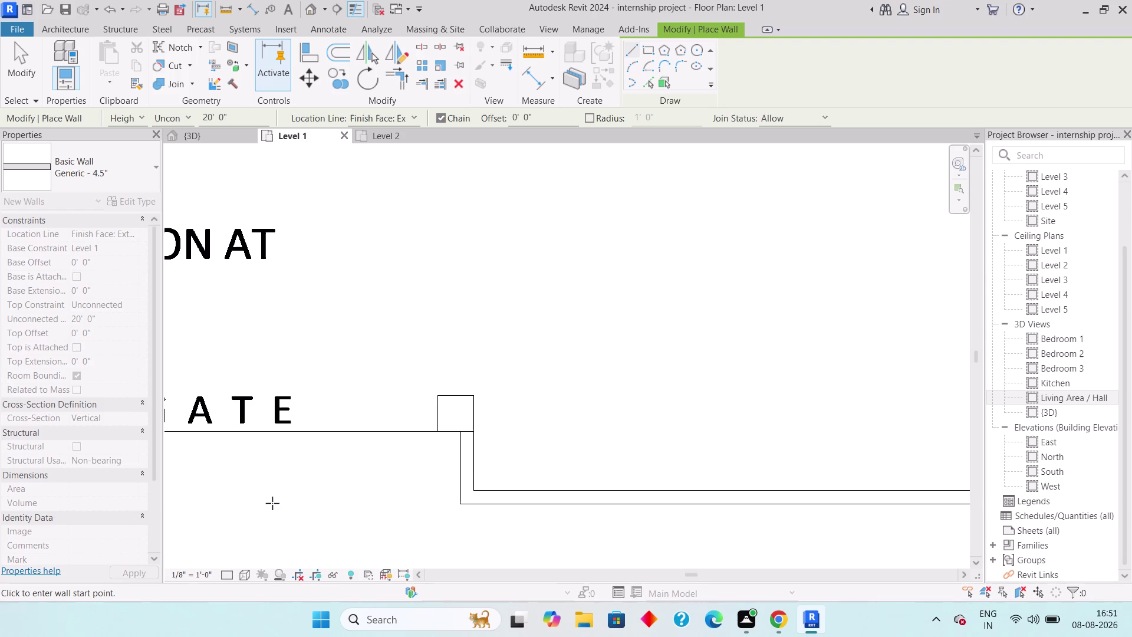
scroll(down, 3)
middle_drag(335, 478, 562, 472)
scroll(down, 3)
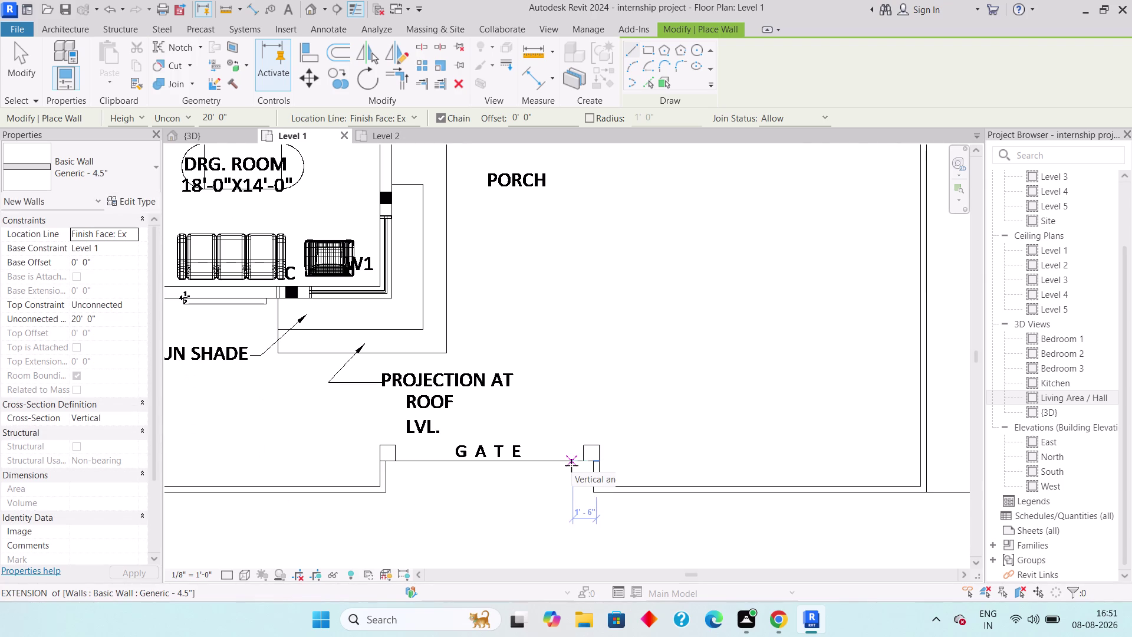
click(202, 134)
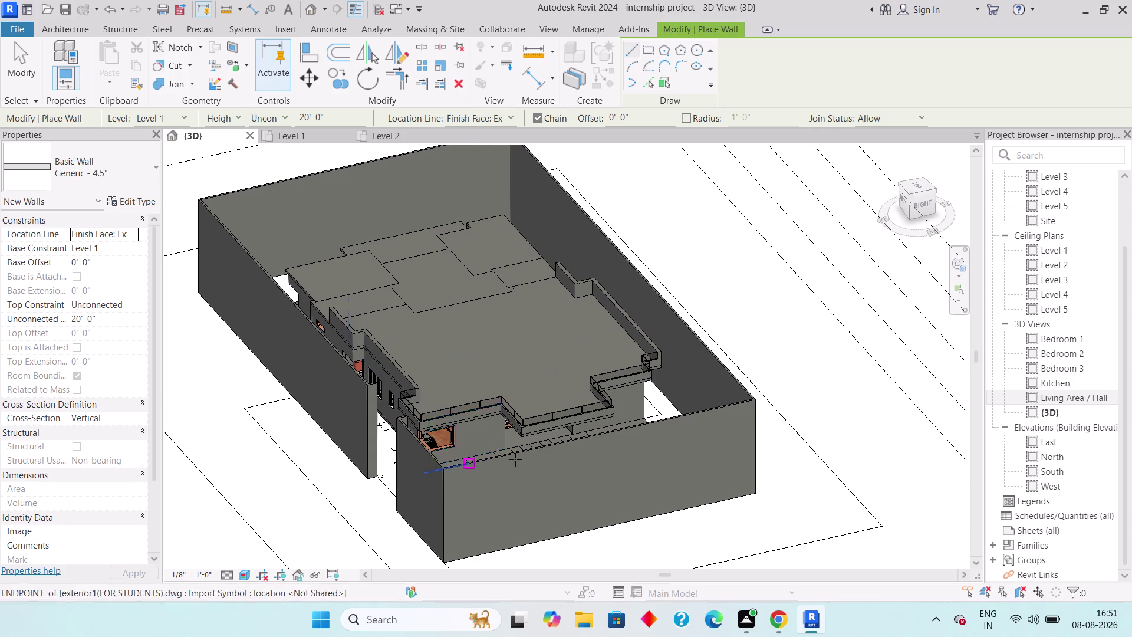
Exit wall placement and select the front, gate-side, left and one more boundary wall.
key(Escape)
click(451, 464)
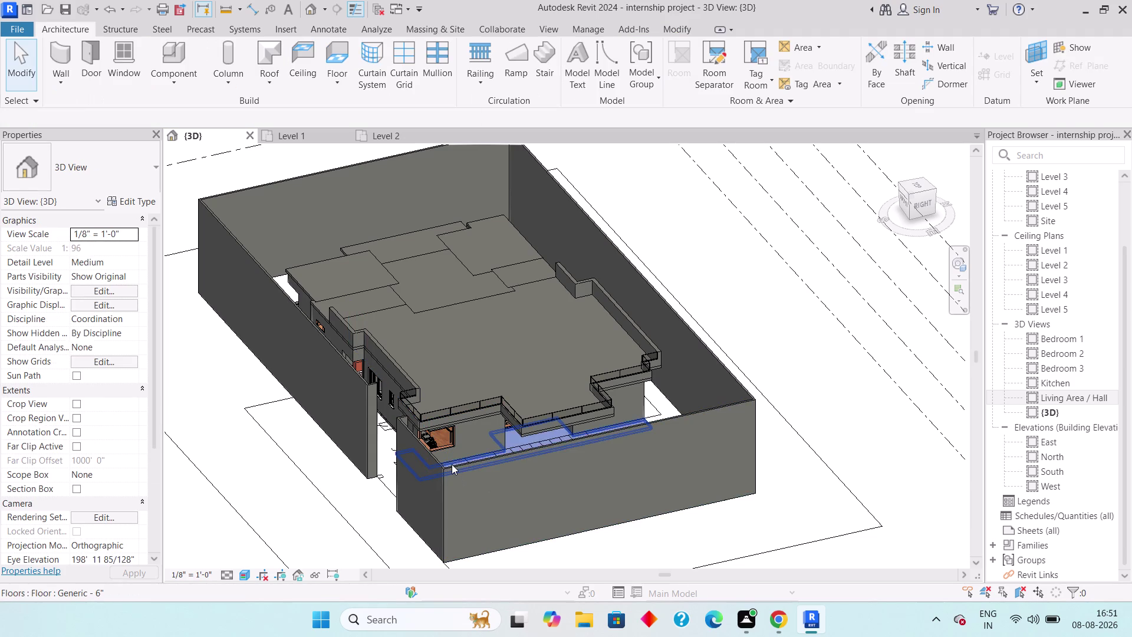
key(Escape)
key(Escape)
click(449, 514)
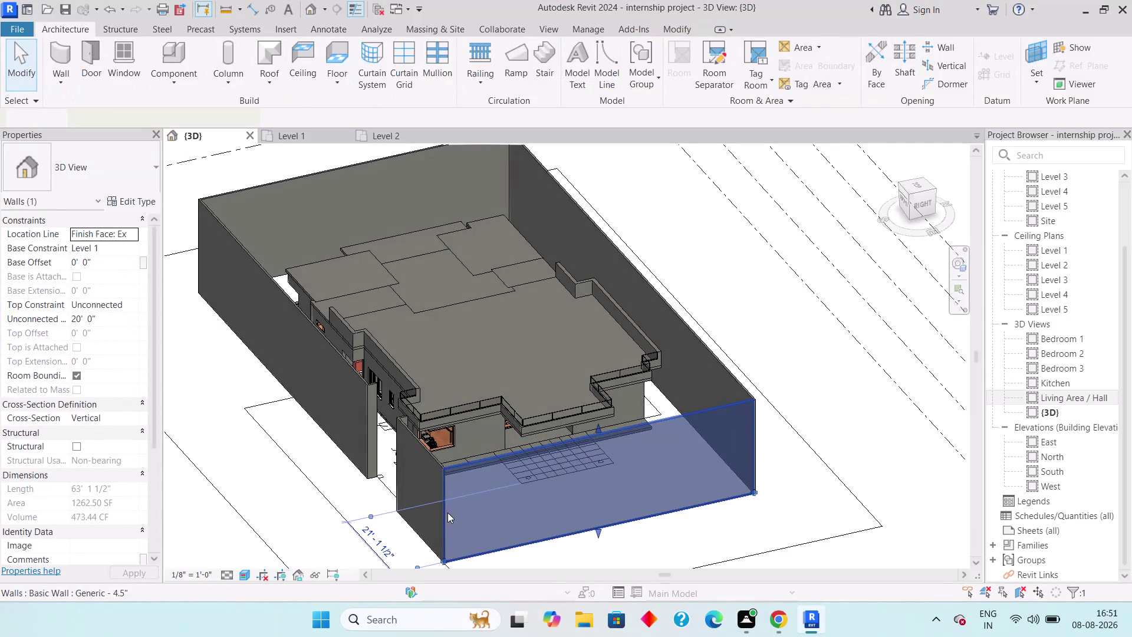
click(420, 449)
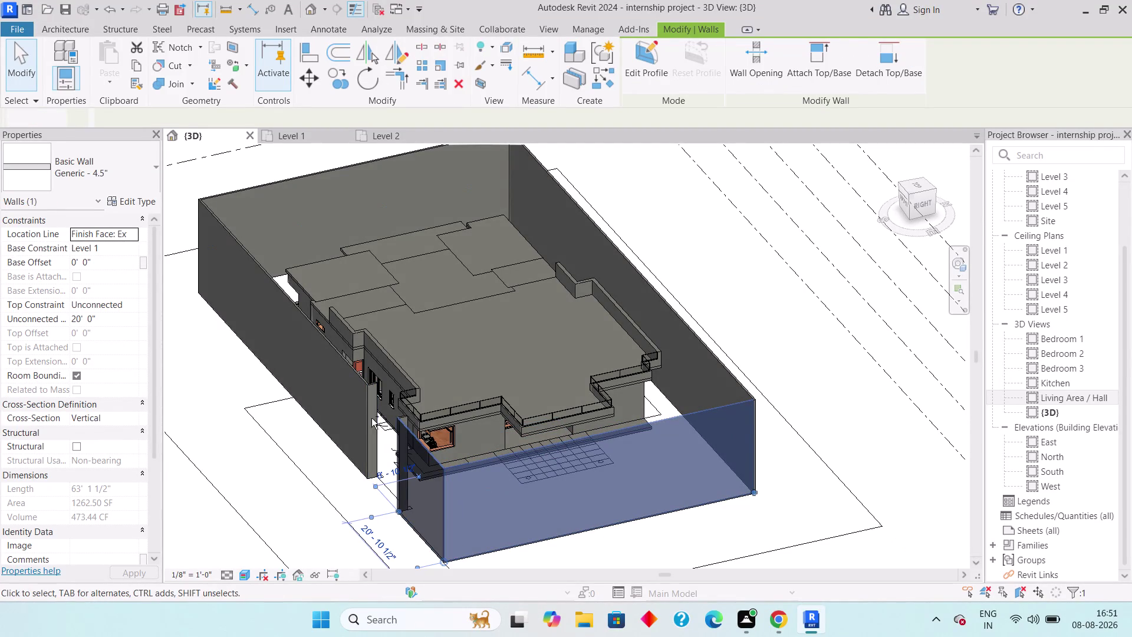
click(371, 419)
click(353, 374)
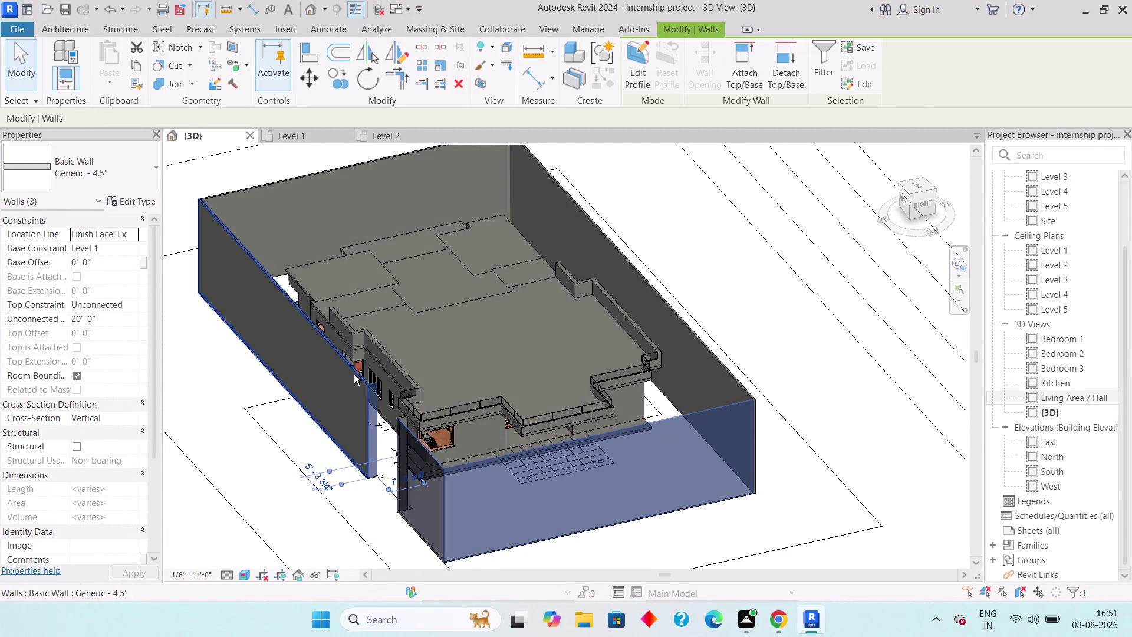
Orbit around the model and add three more boundary walls to the selection.
scroll(up, 3)
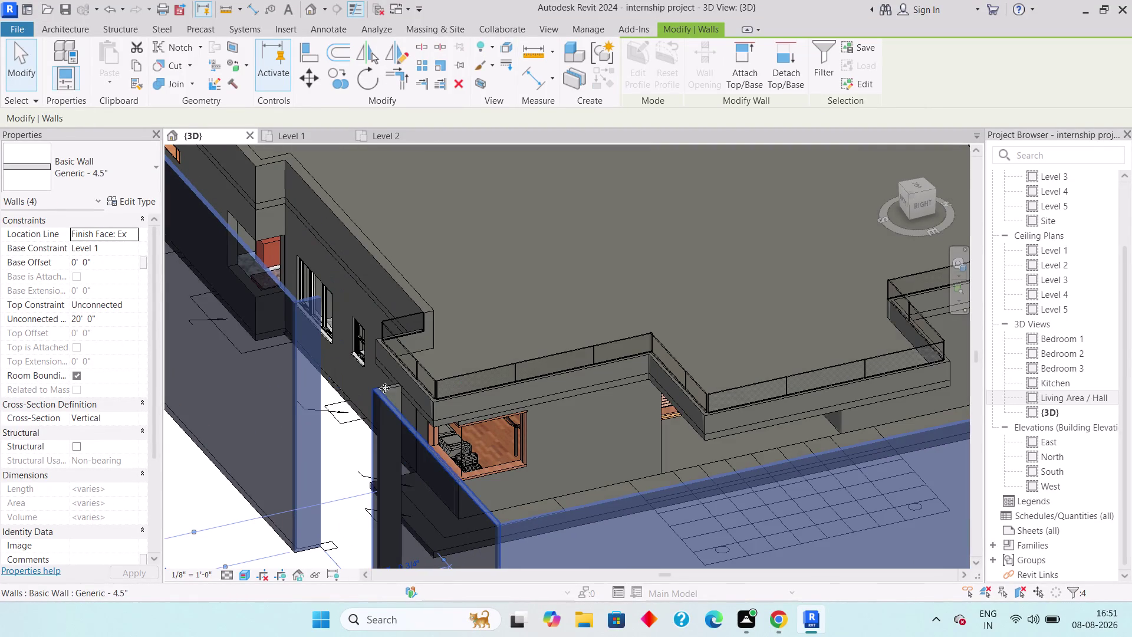
click(391, 393)
scroll(down, 3)
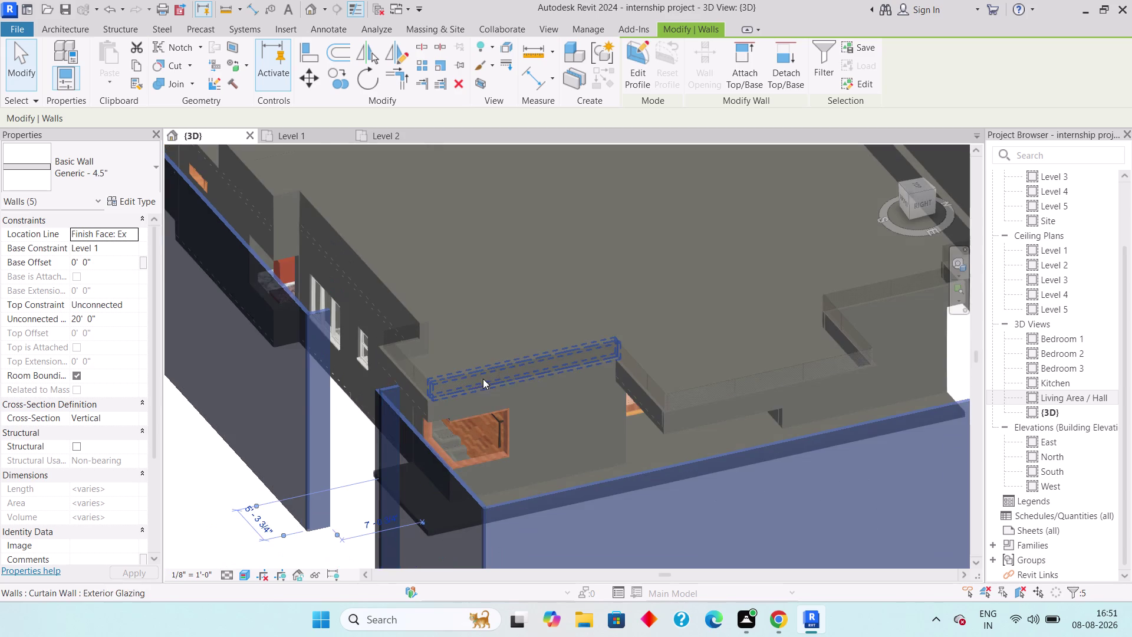
middle_drag(482, 378, 185, 475)
scroll(down, 3)
click(688, 406)
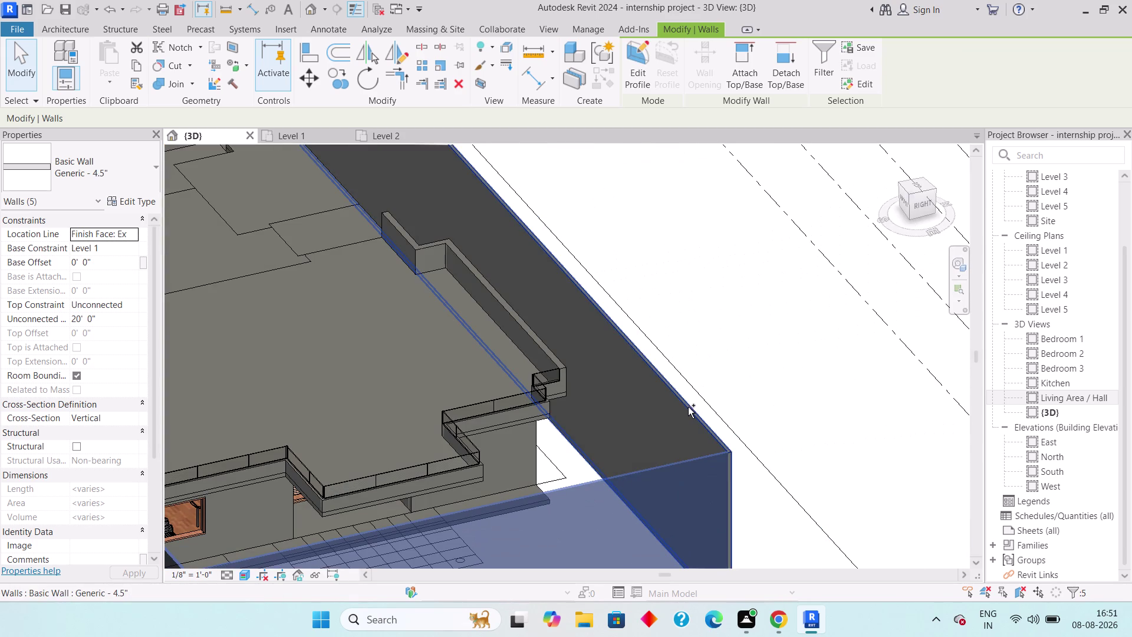
middle_drag(538, 295, 855, 628)
scroll(down, 3)
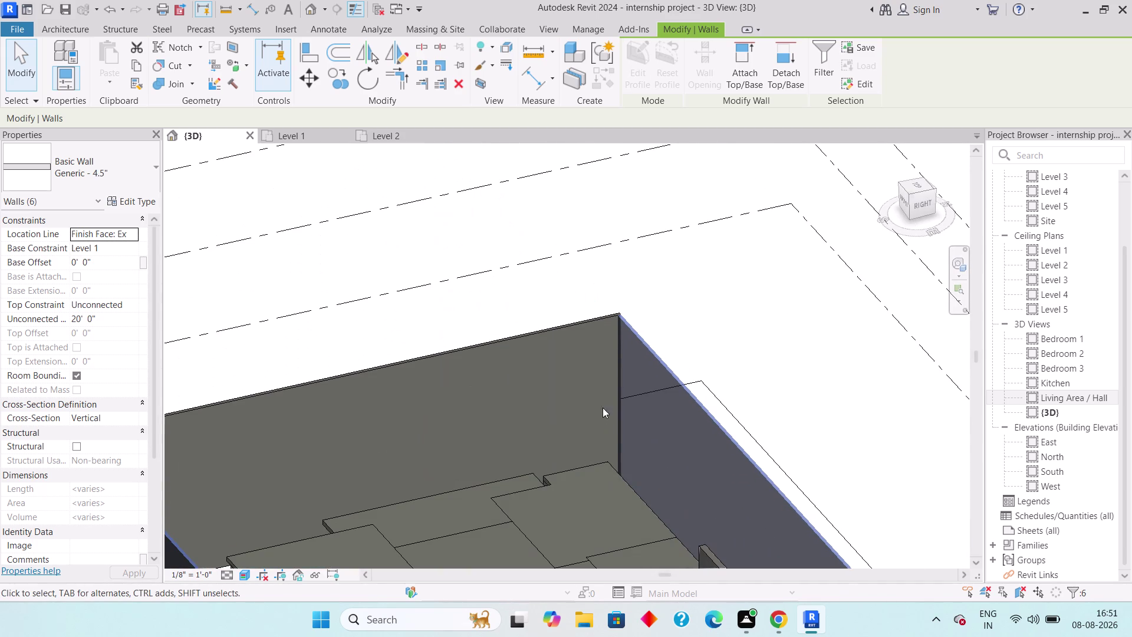
click(541, 332)
Frame the house with all seven walls and open their height field in Properties.
middle_drag(454, 389, 594, 356)
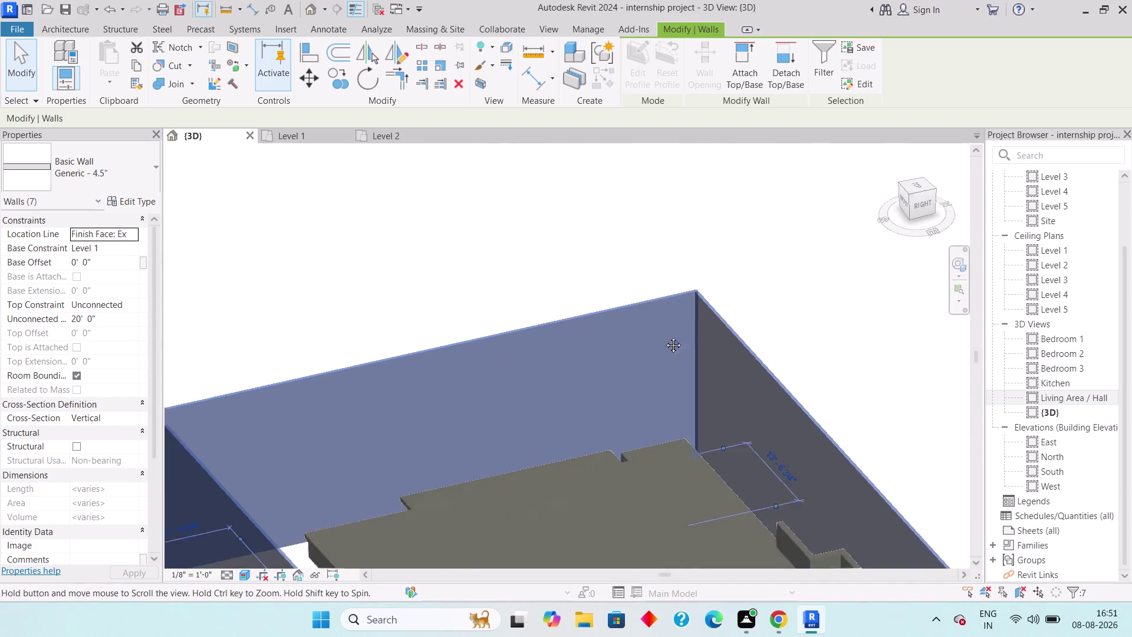
middle_drag(594, 356, 762, 246)
scroll(down, 3)
middle_drag(485, 478, 455, 373)
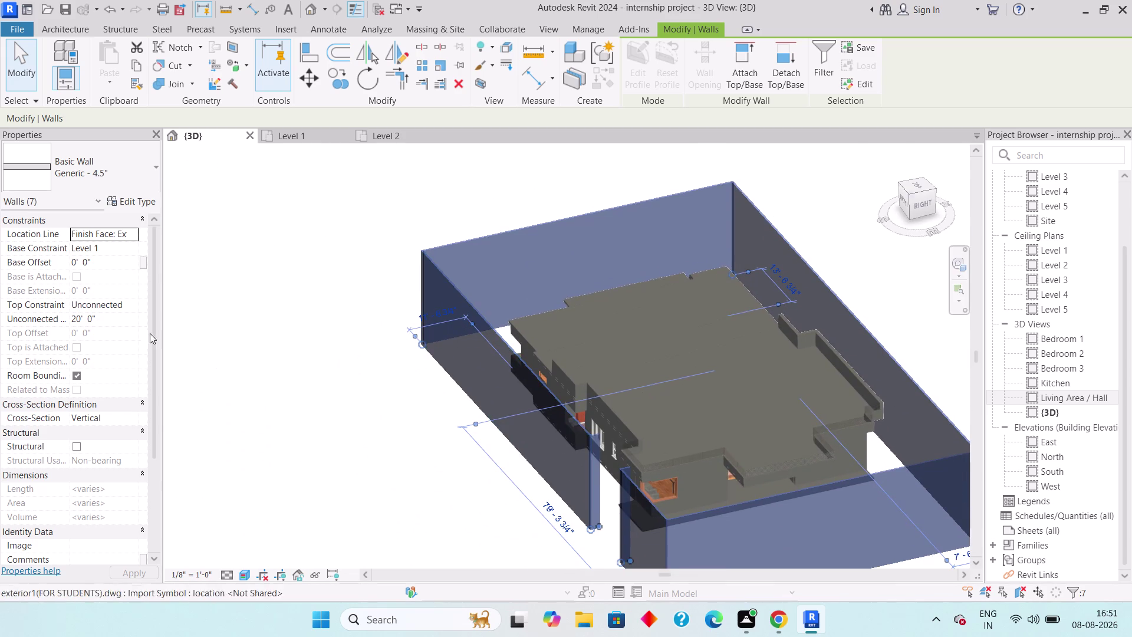
click(107, 313)
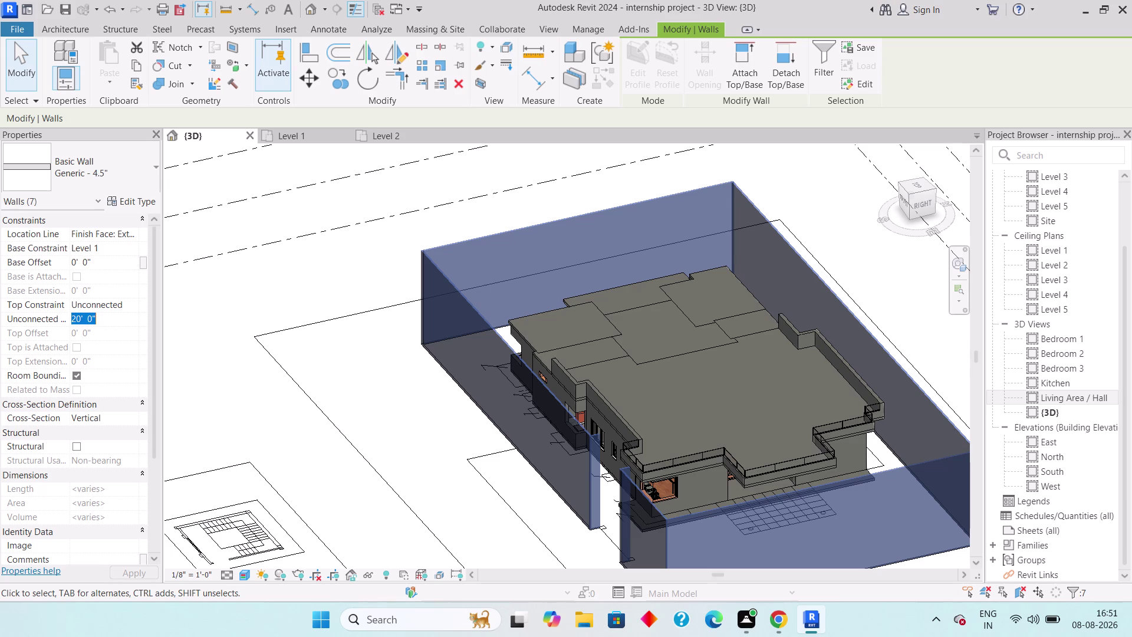
Set the selected walls' Unconnected Height to 10' and release the selection.
text(10)
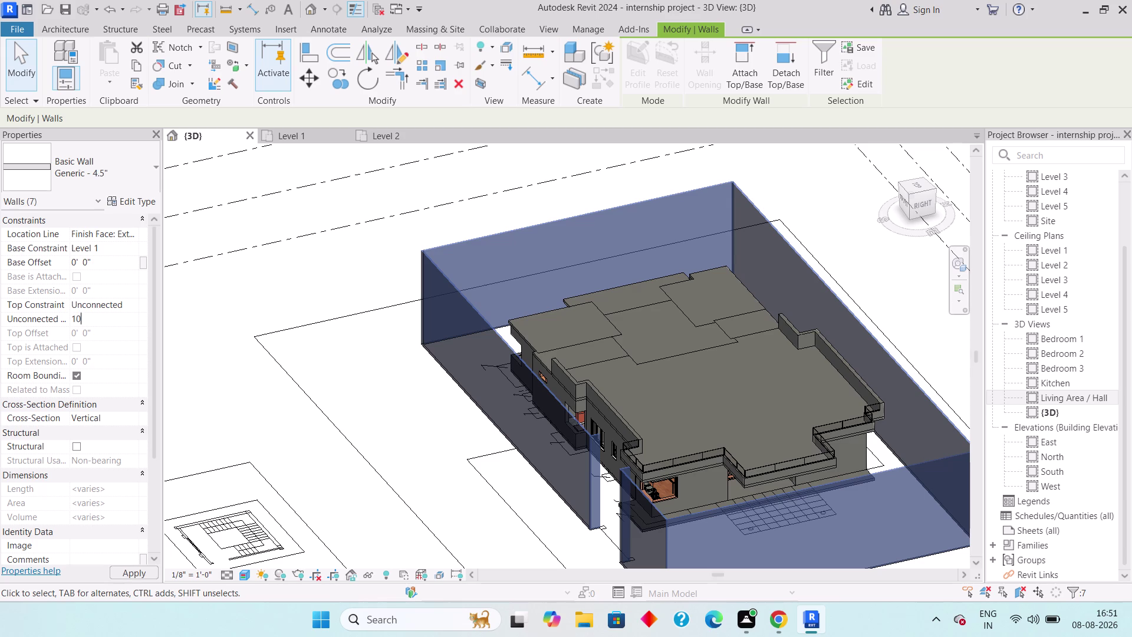
text(')
key(Return)
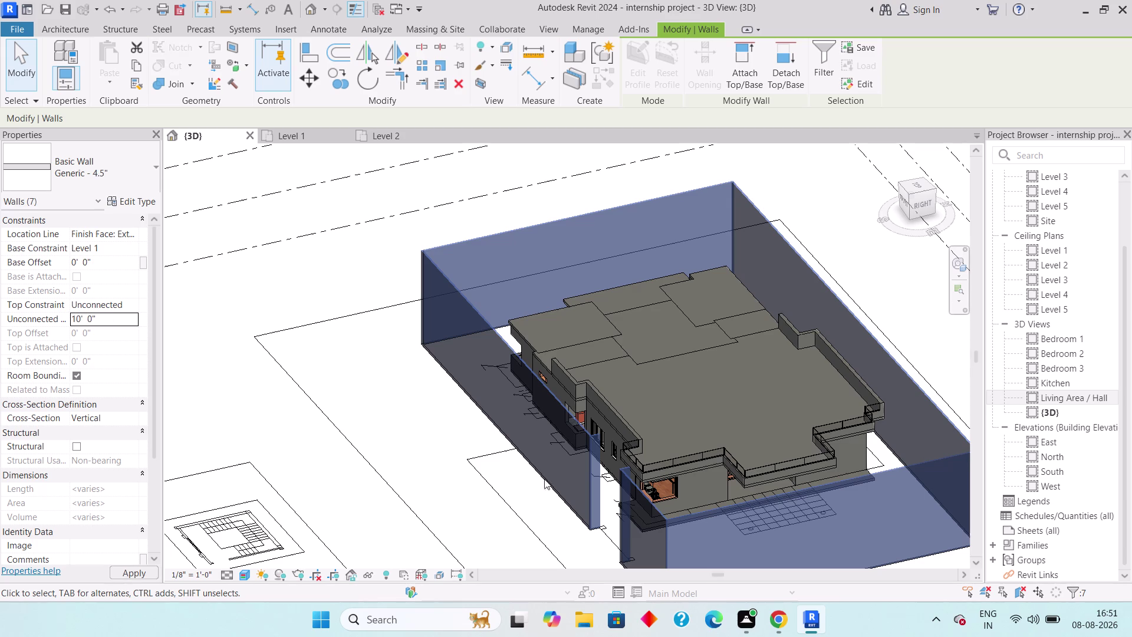
key(Escape)
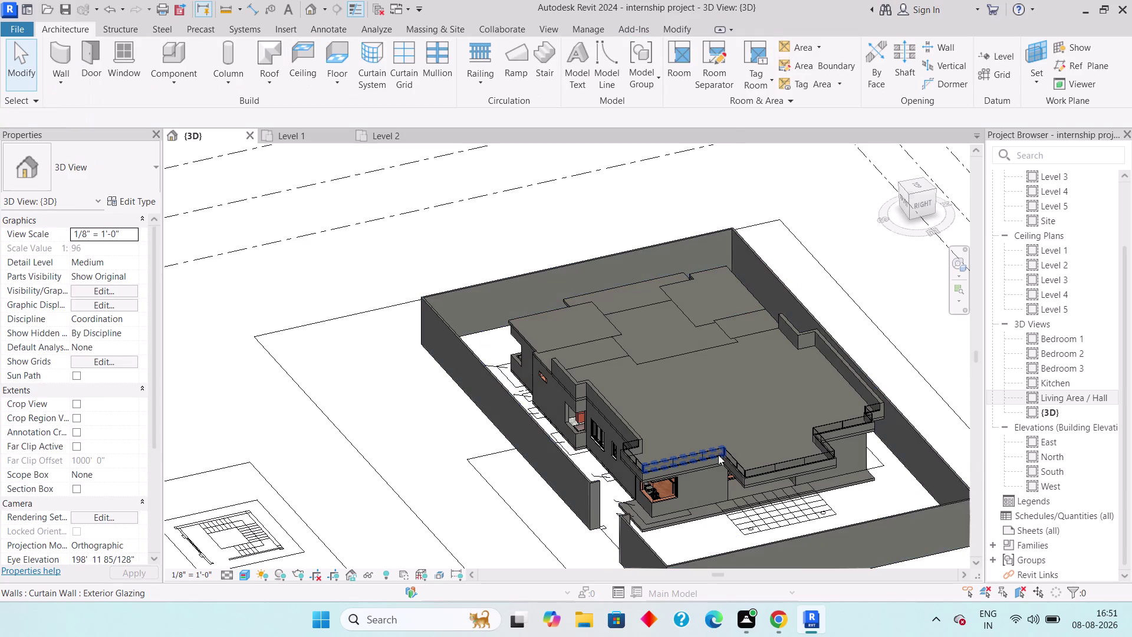
Orbit to check the lowered walls, then view from the top and zoom toward the gate.
scroll(down, 3)
middle_drag(528, 464, 586, 458)
scroll(down, 3)
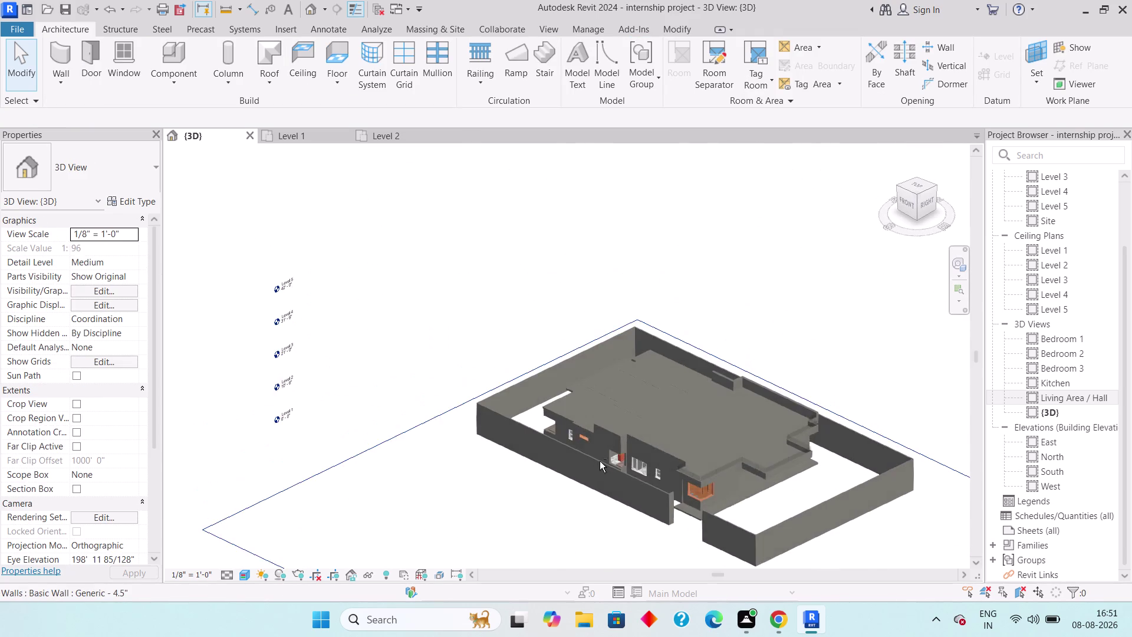
scroll(down, 3)
middle_drag(674, 486, 758, 557)
scroll(down, 3)
middle_drag(774, 514, 764, 498)
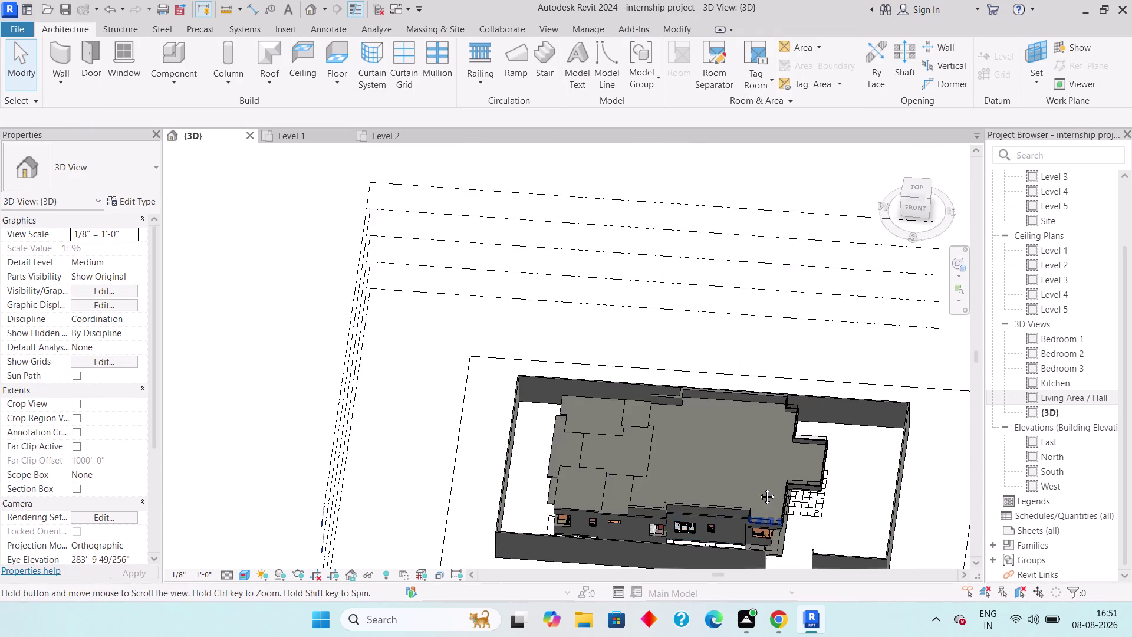
middle_drag(764, 498, 602, 282)
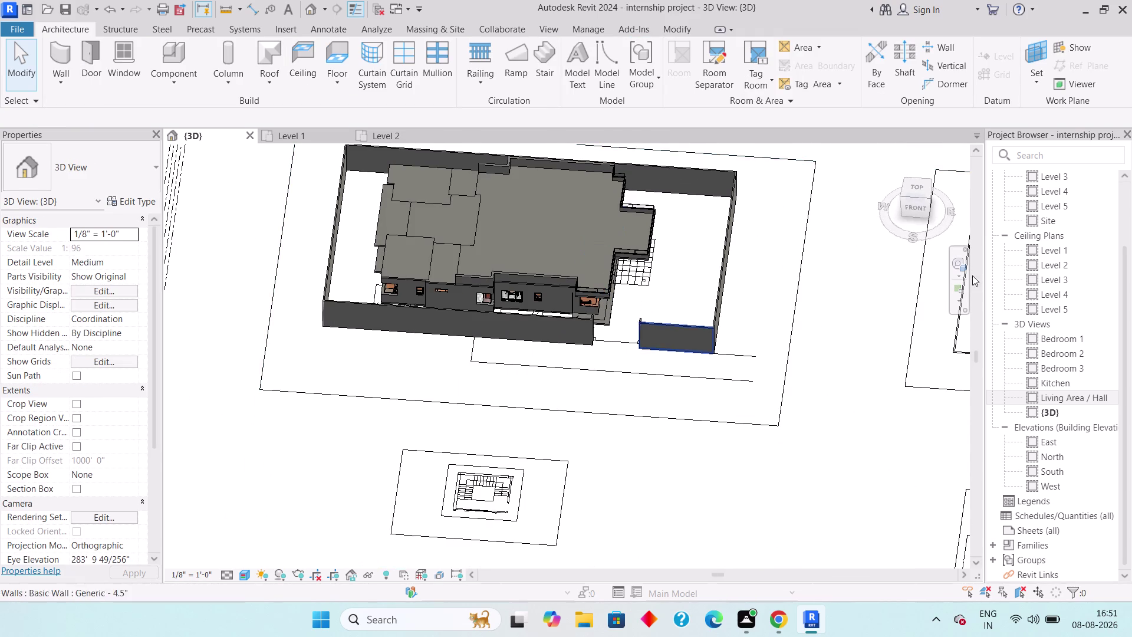
click(912, 184)
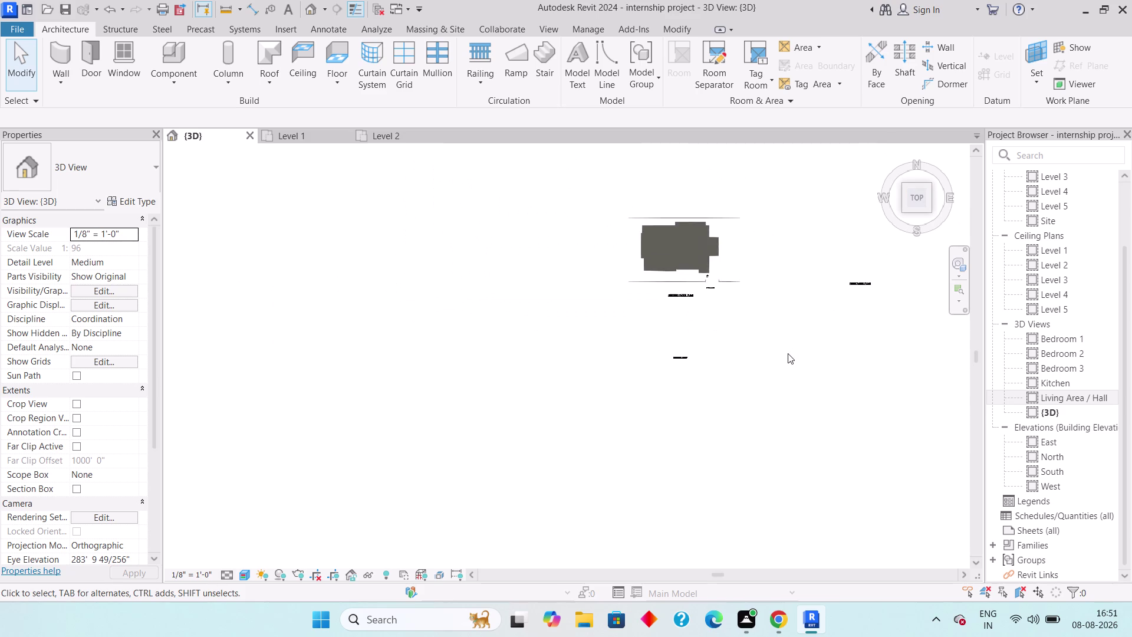
scroll(up, 3)
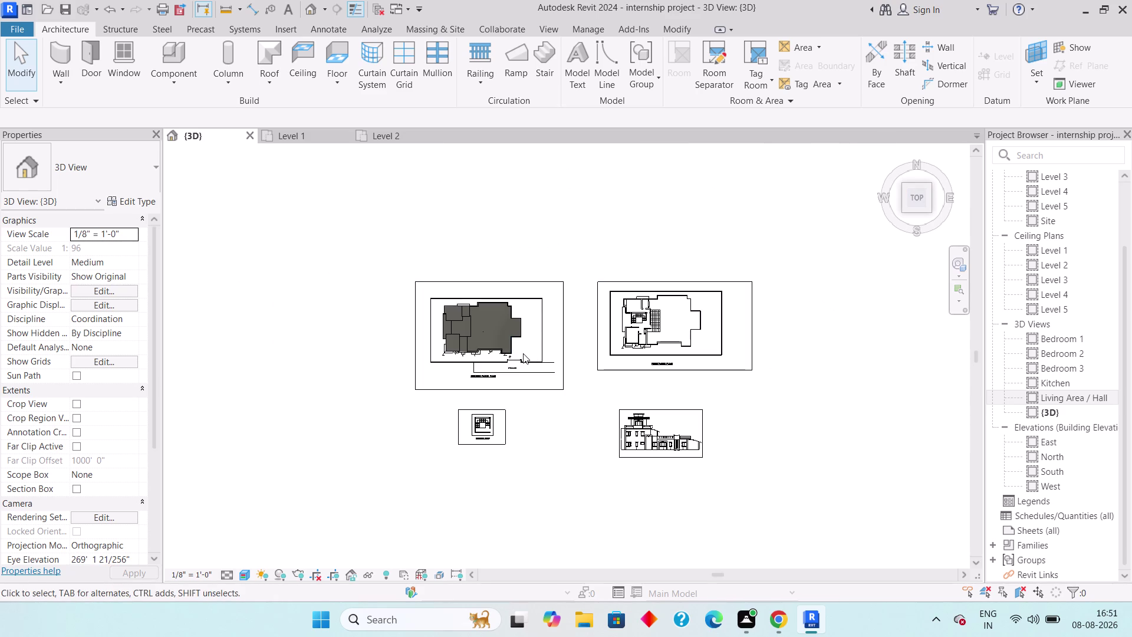
scroll(up, 3)
middle_drag(503, 396, 619, 334)
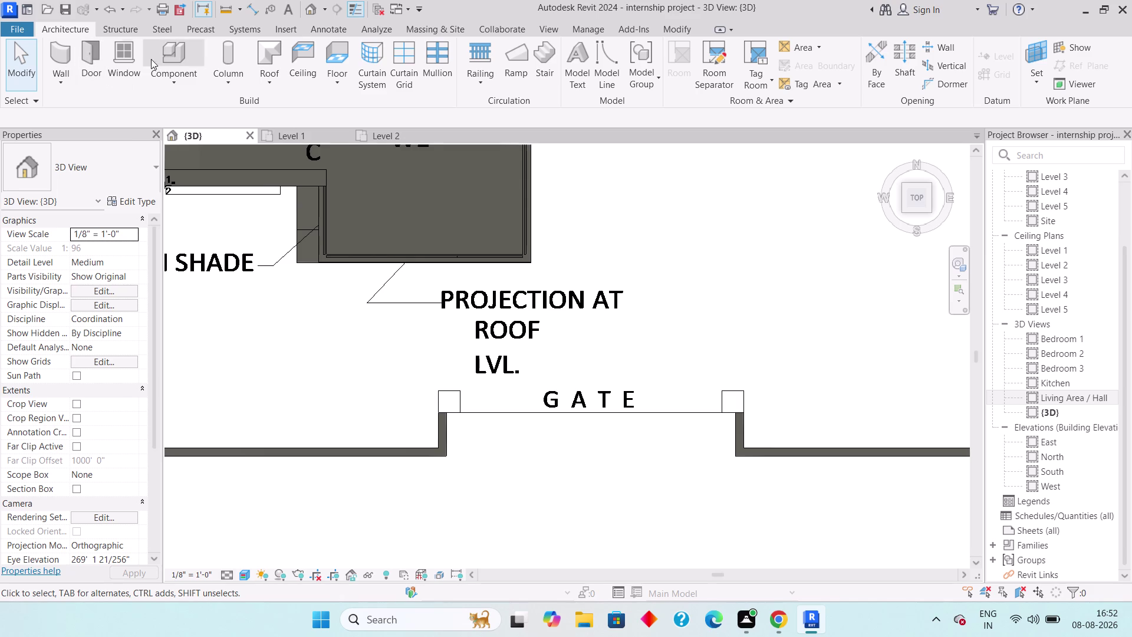
Create a Model In-Place family in Generic Models, found by searching 'gen', keeping the default name.
click(178, 79)
click(197, 132)
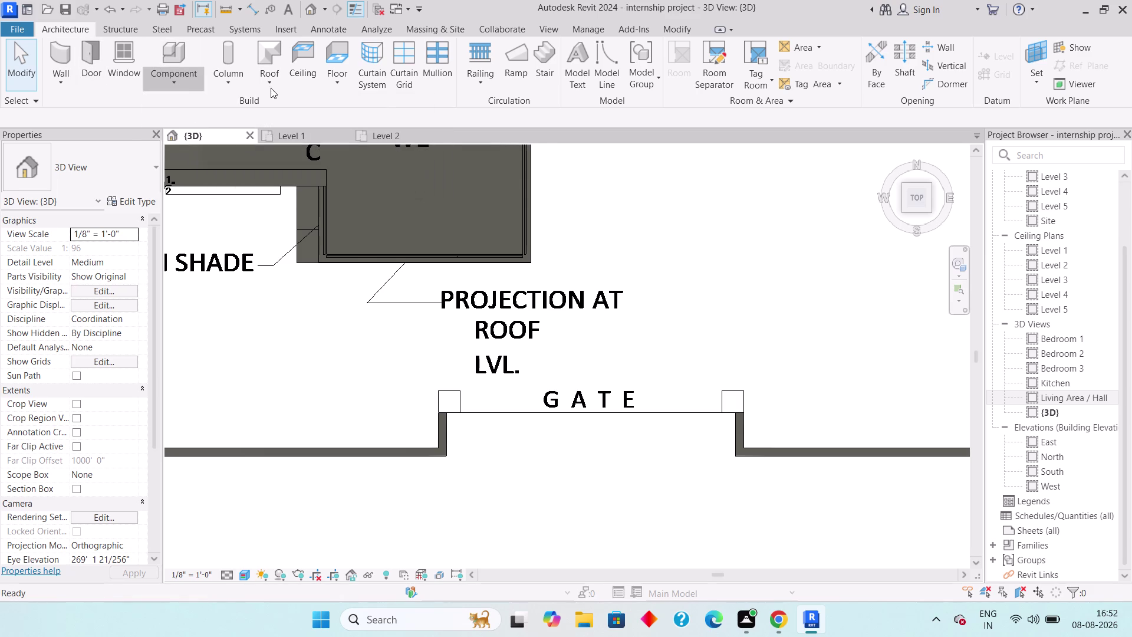
click(581, 169)
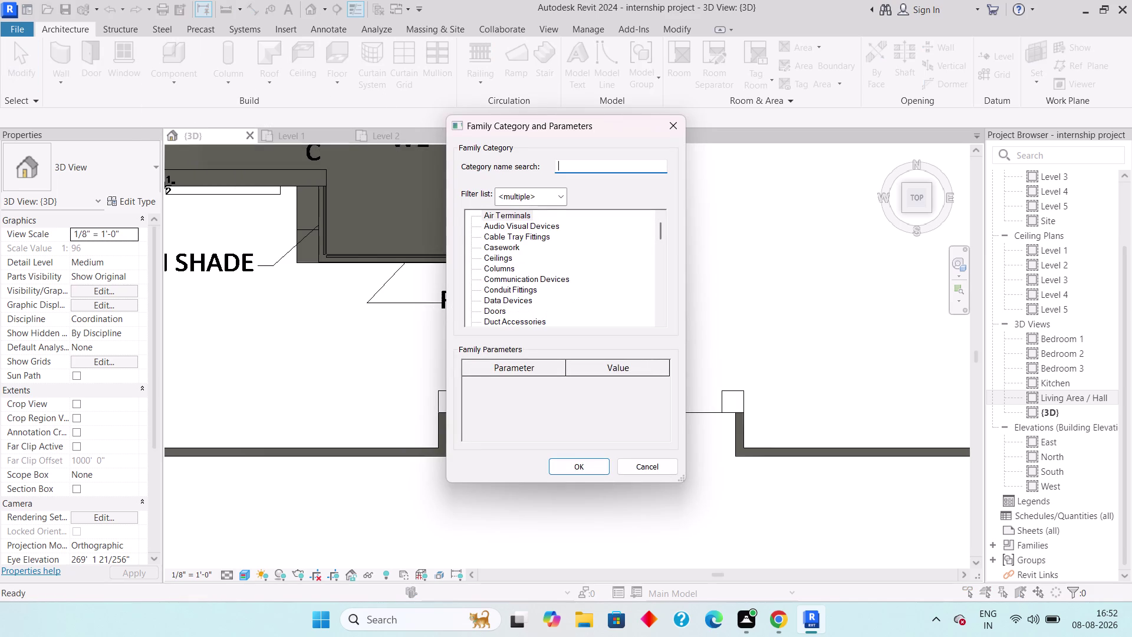
key(g)
text(en)
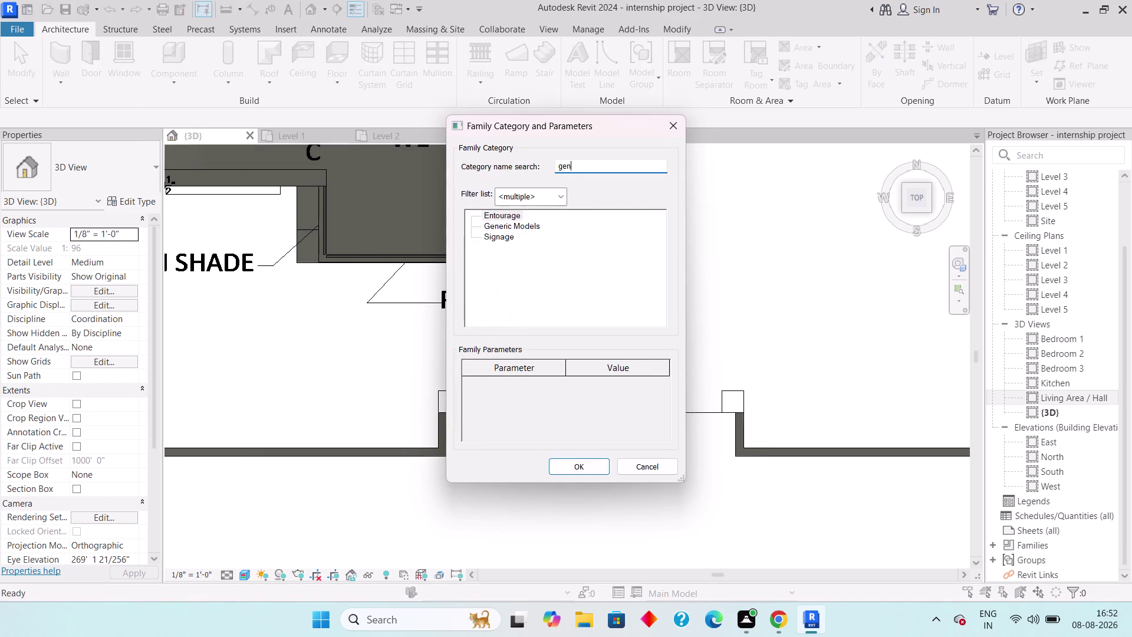
text(e)
click(534, 211)
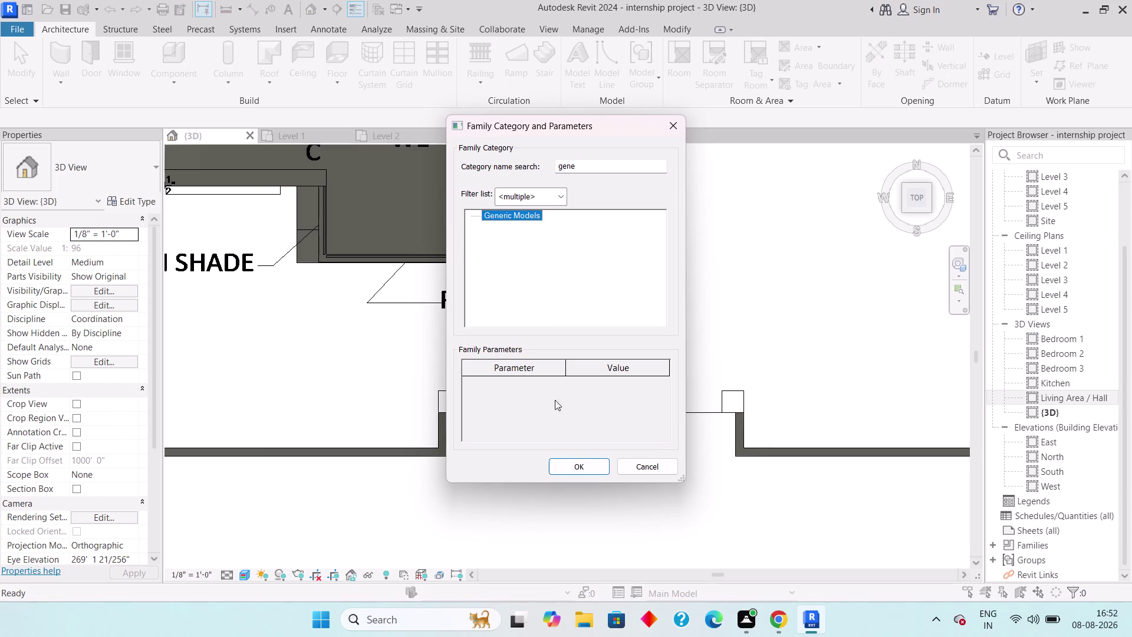
click(565, 463)
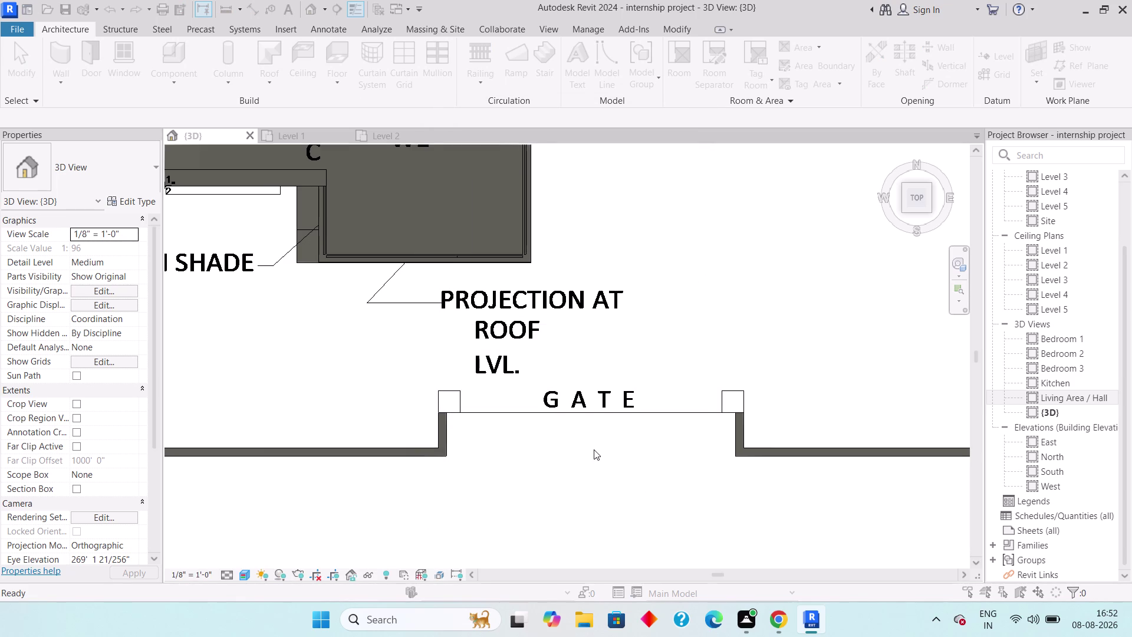
click(548, 343)
click(553, 338)
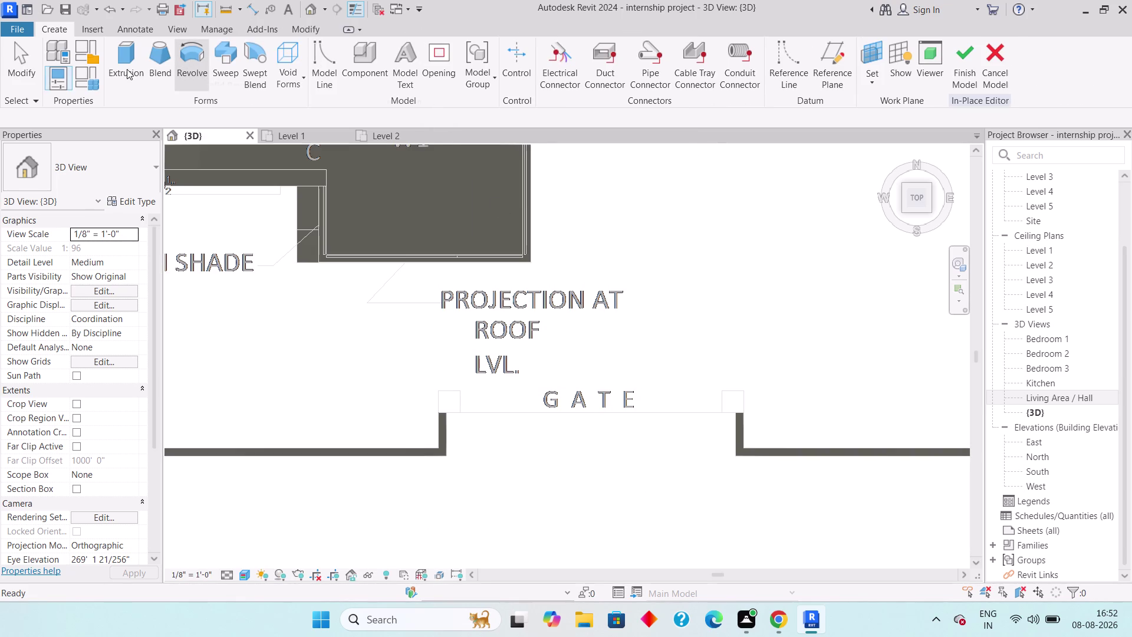
Start an in-place extrusion and pick the boundary wall face as its work plane.
click(127, 69)
click(868, 71)
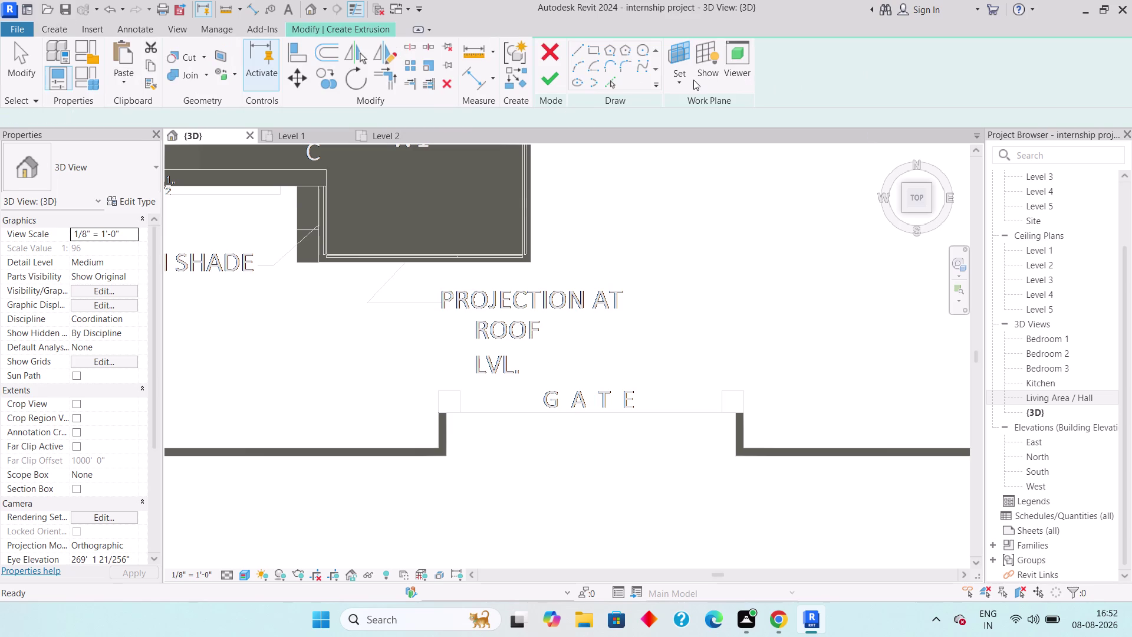
click(685, 78)
click(709, 140)
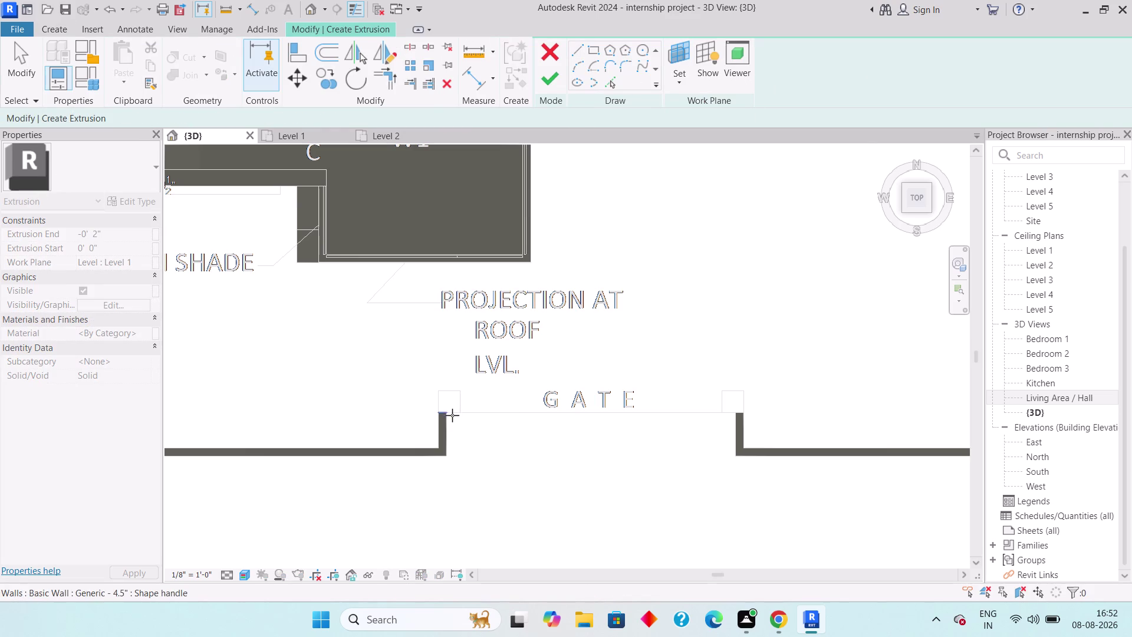
scroll(down, 3)
middle_drag(469, 402, 453, 380)
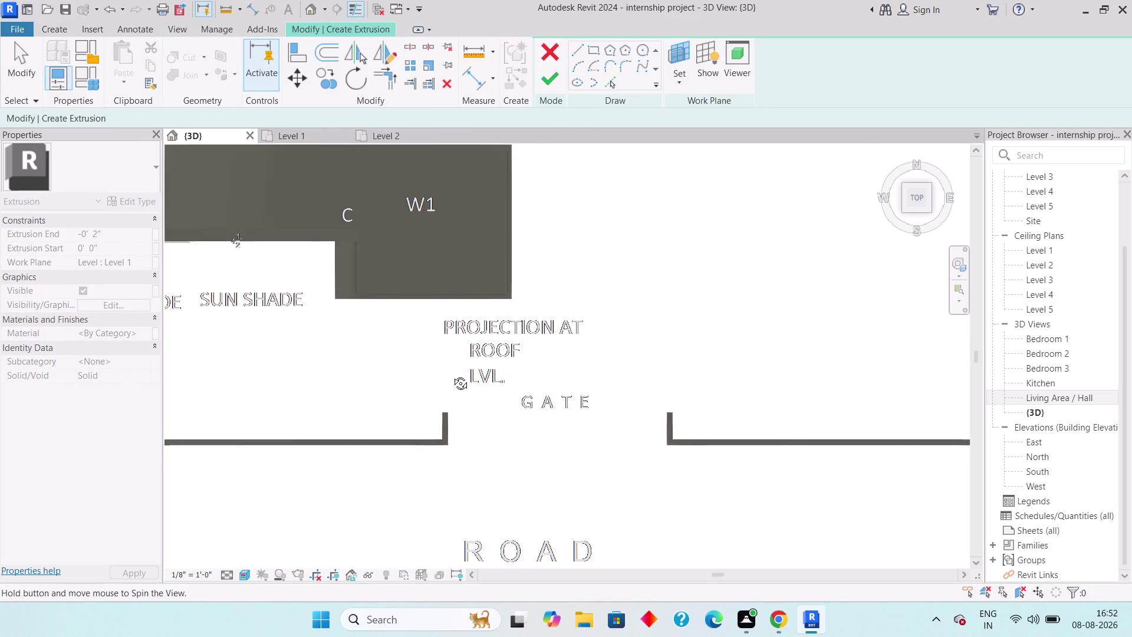
middle_drag(454, 380, 446, 336)
scroll(up, 3)
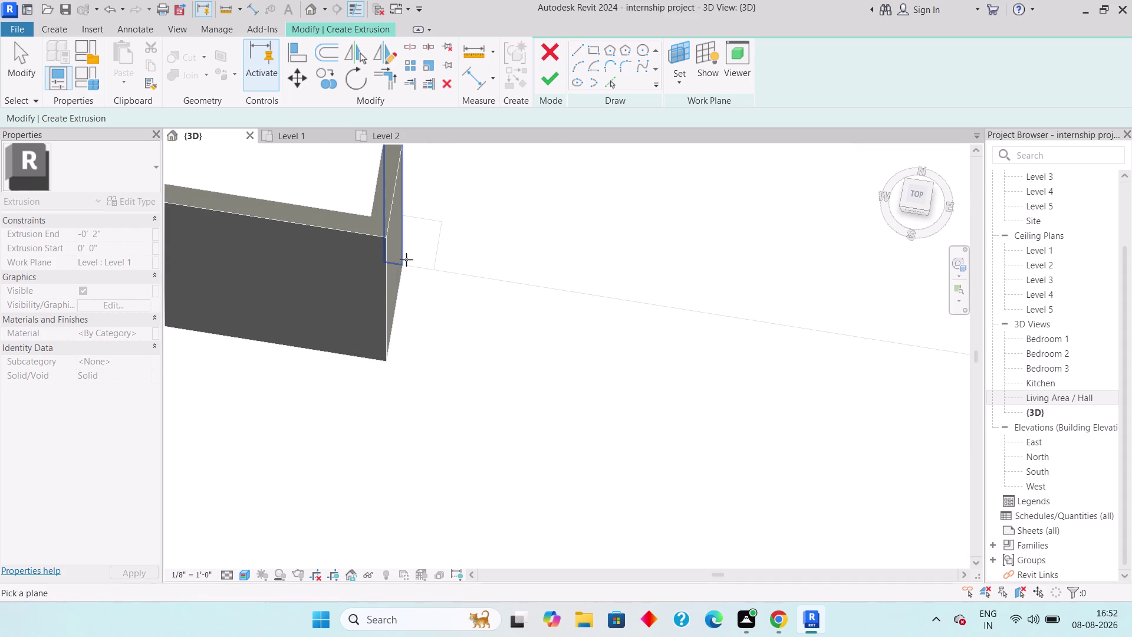
click(406, 259)
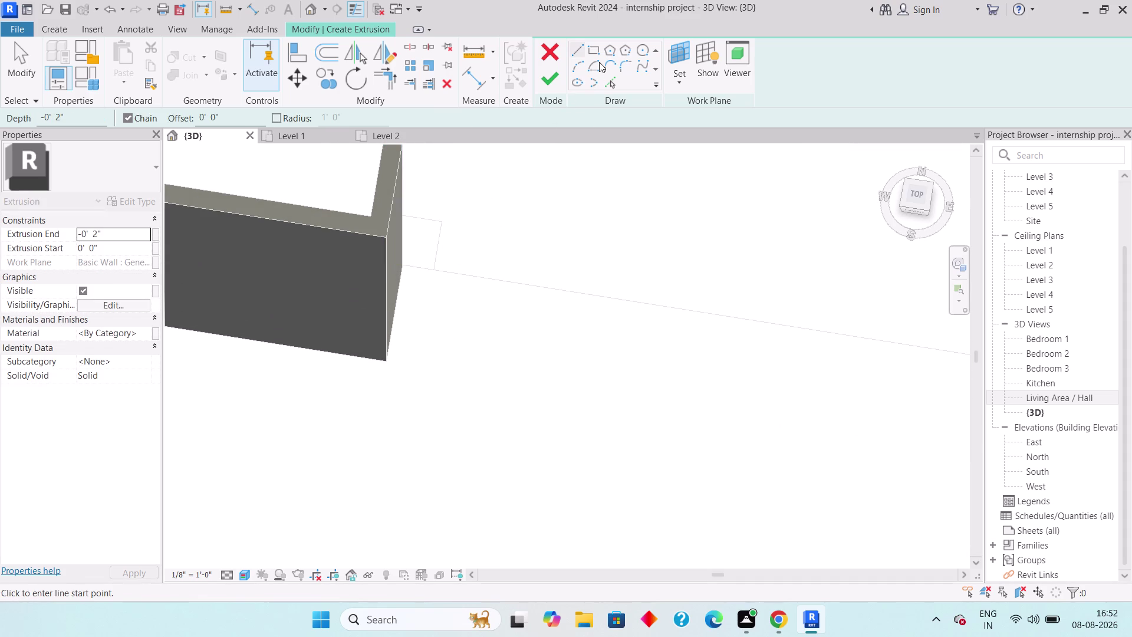
Choose the rectangle profile shape and bring the gate area into view.
click(914, 190)
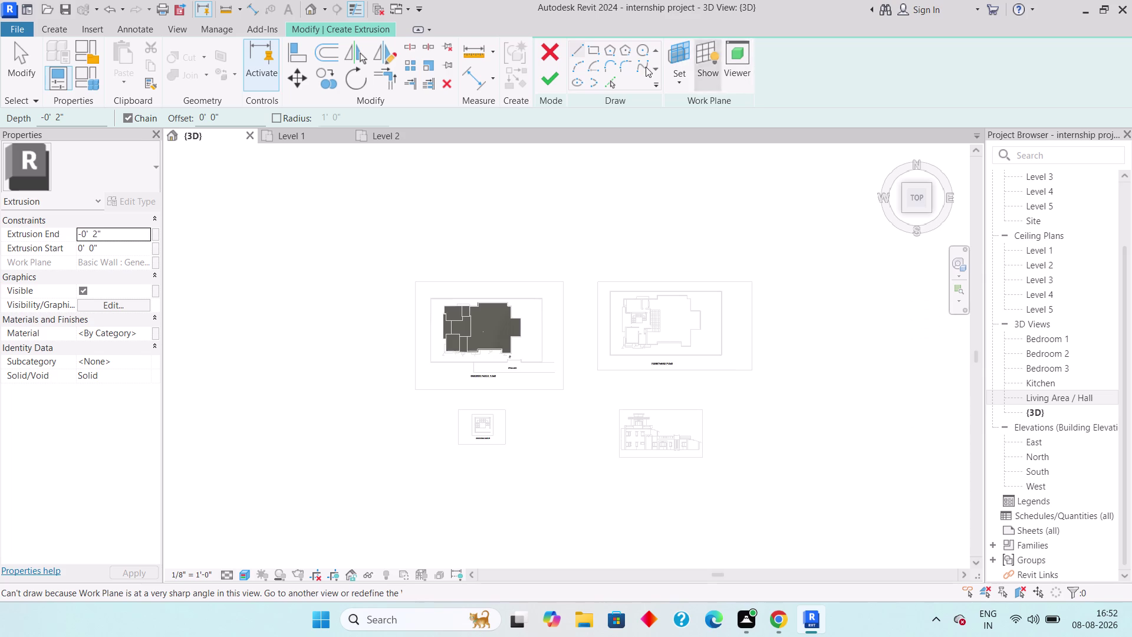
click(590, 54)
scroll(up, 3)
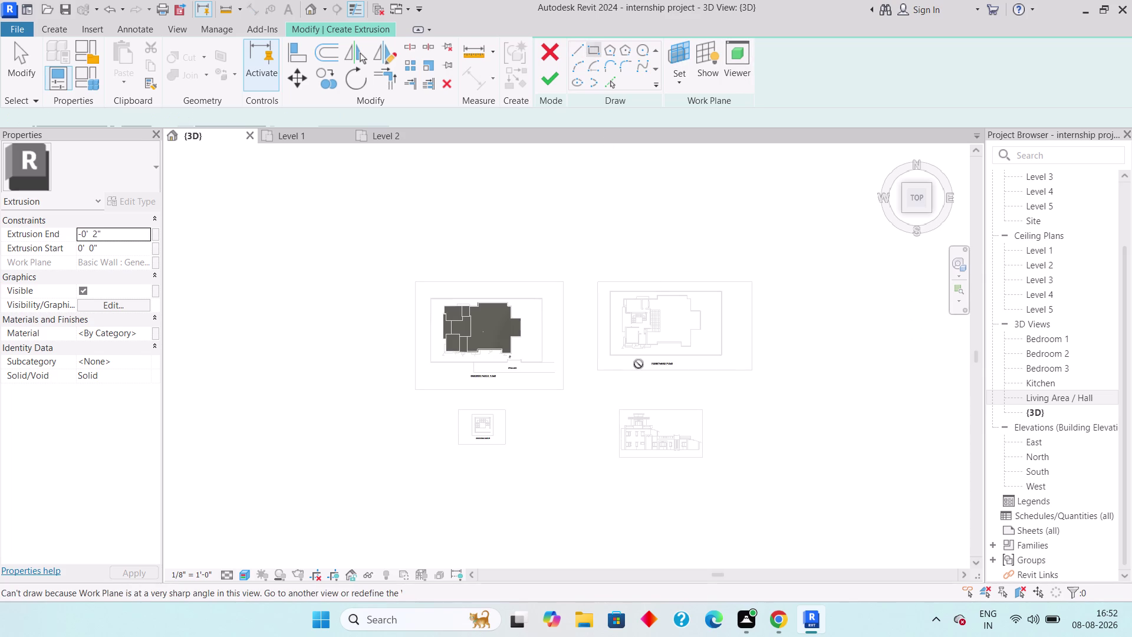
scroll(up, 3)
scroll(up, 3)
middle_drag(406, 353, 885, 419)
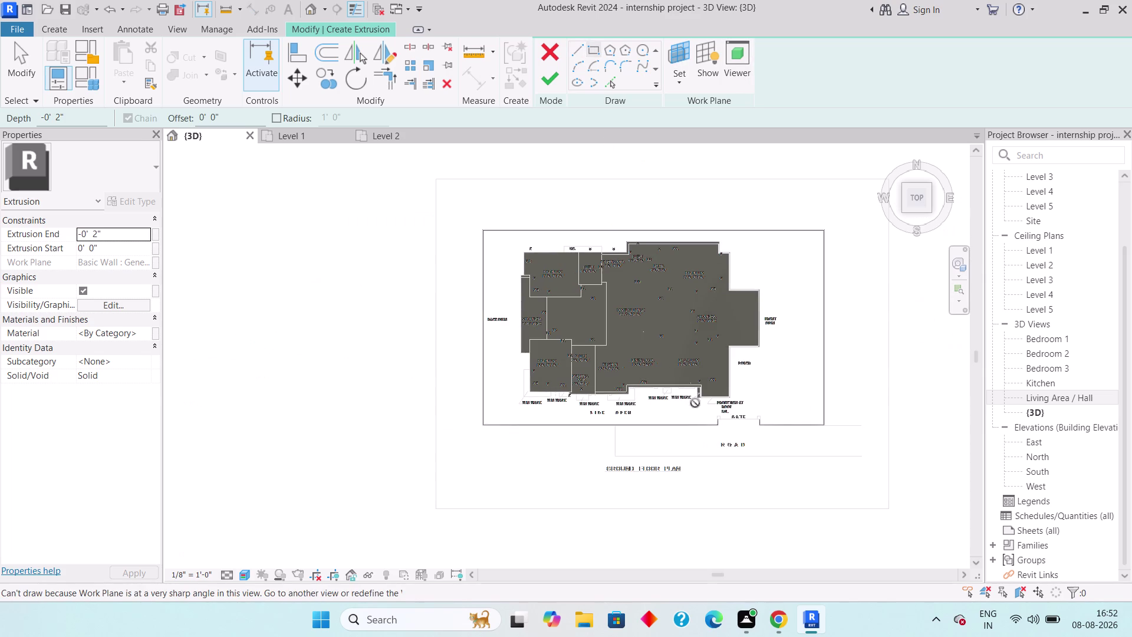
scroll(up, 3)
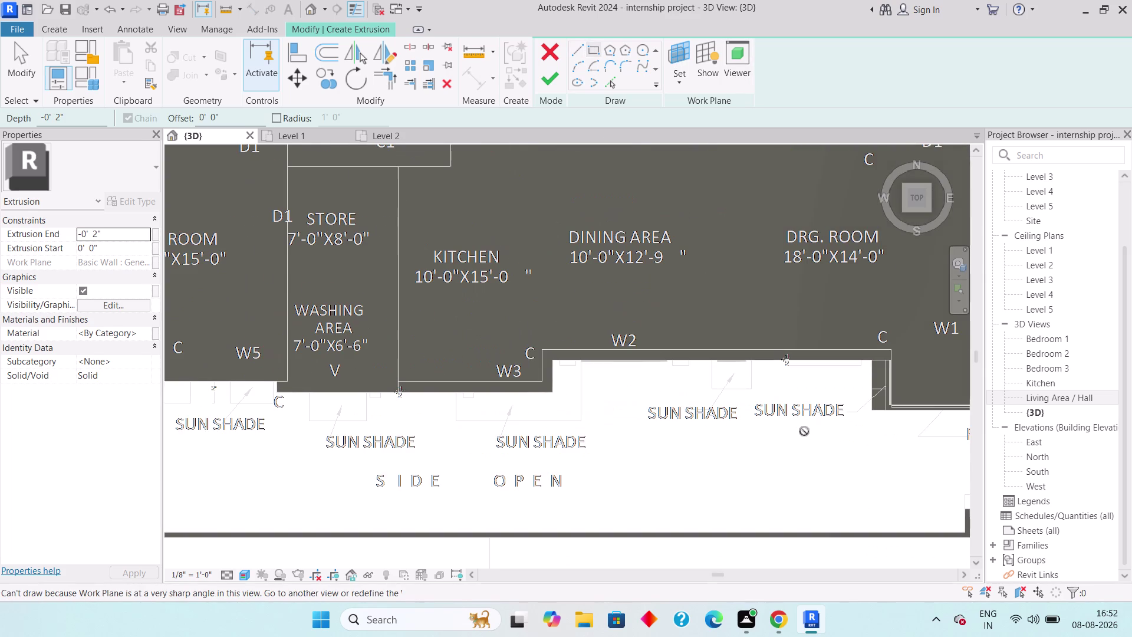
middle_drag(775, 409, 454, 400)
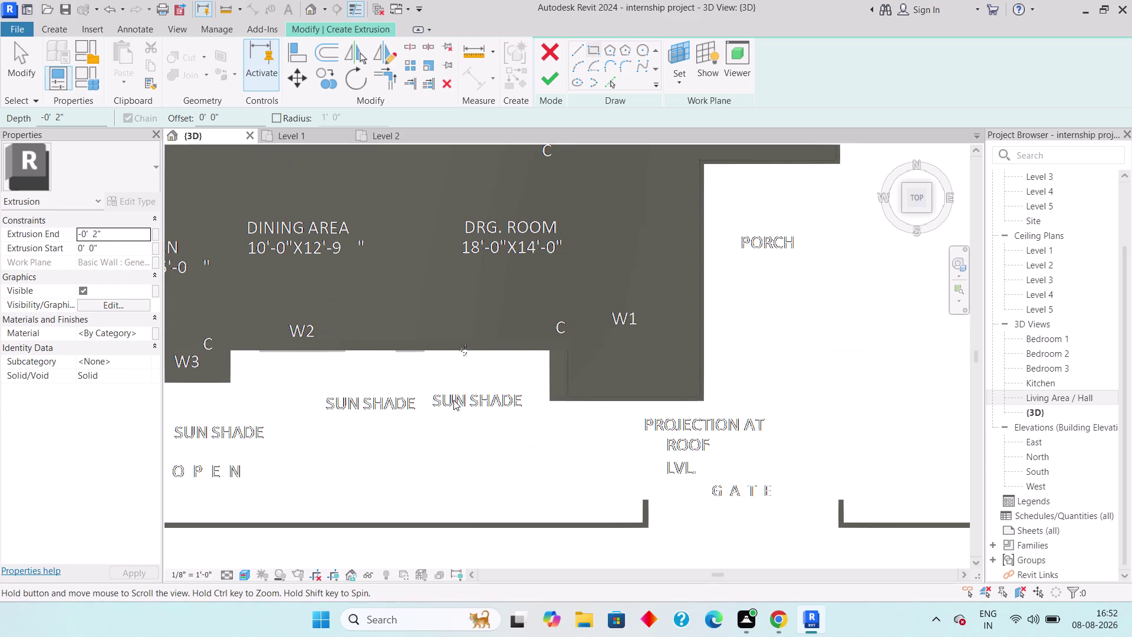
scroll(up, 3)
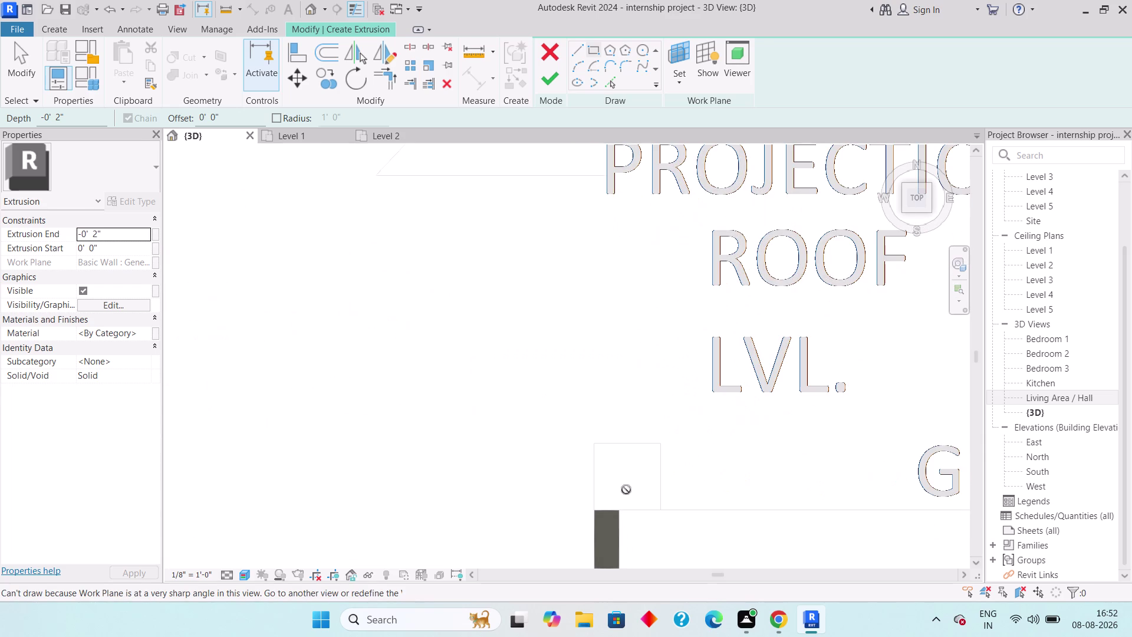
scroll(down, 3)
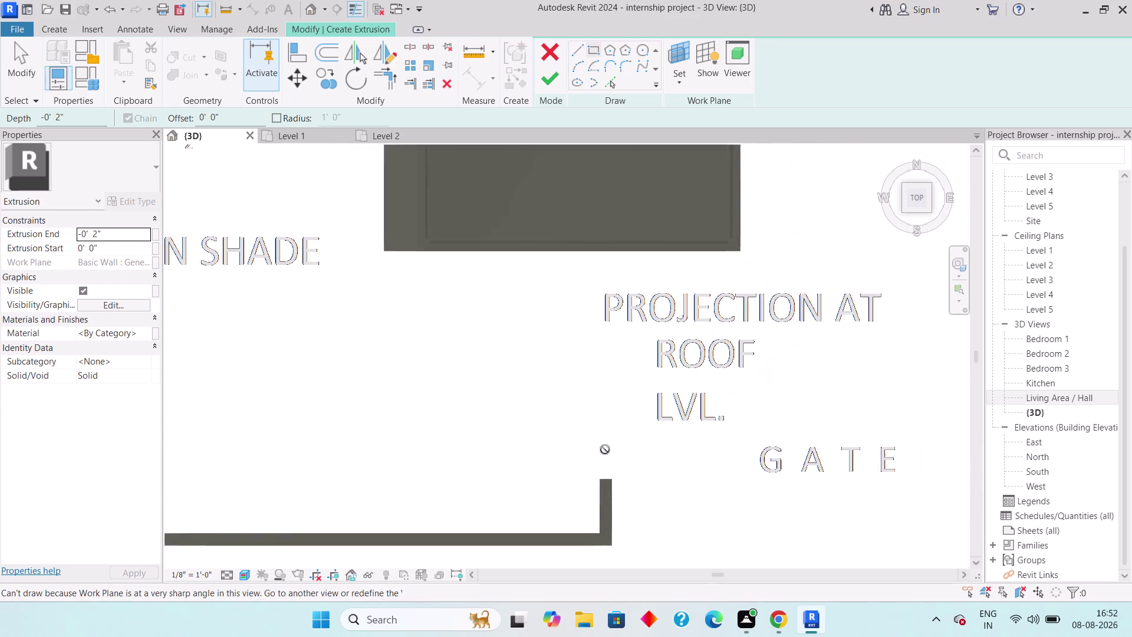
scroll(down, 3)
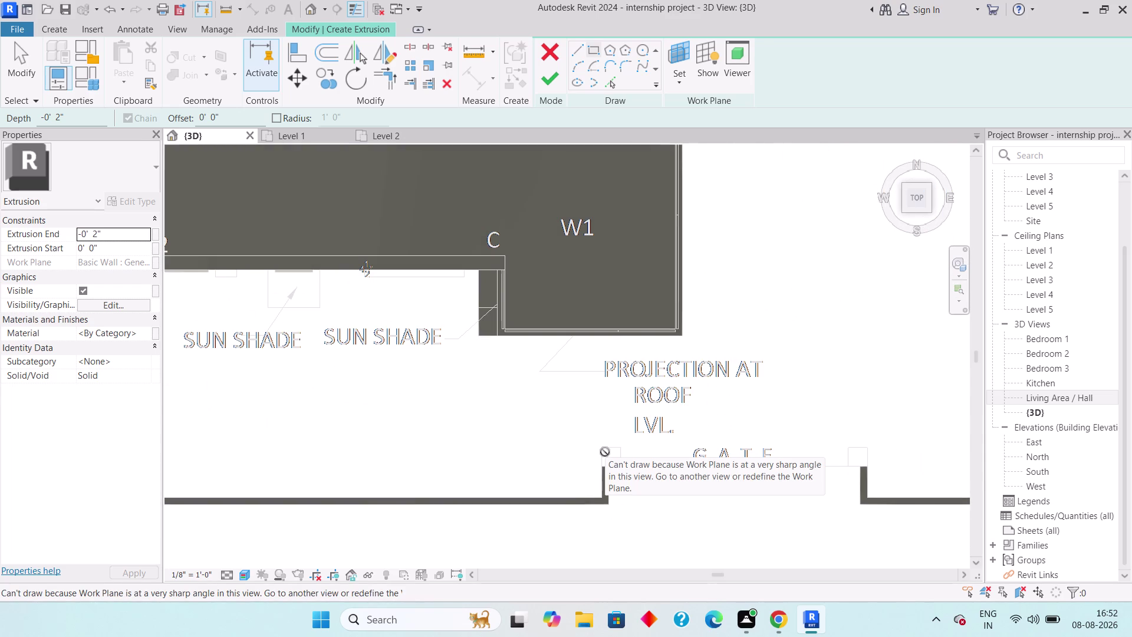
Escape out of the blocked drawing attempt and abandon the extrusion sketch.
key(Escape)
key(Escape)
key(Escape)
key(Escape)
click(550, 55)
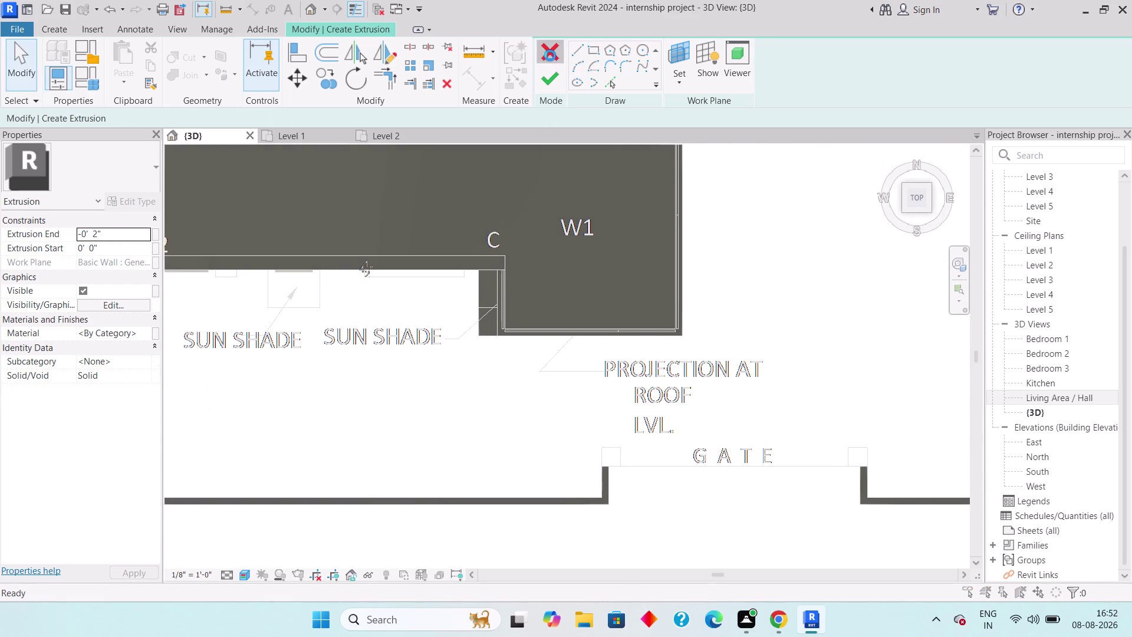
Cancel the unfinished extrusion and the in-place model, clearing the selection.
click(600, 326)
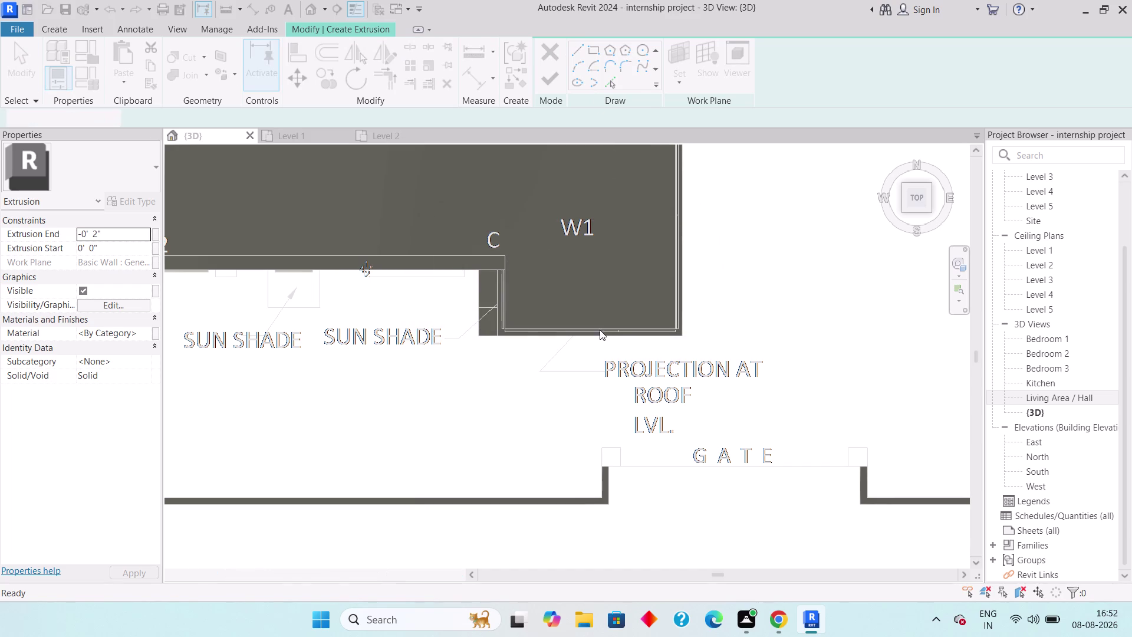
click(582, 52)
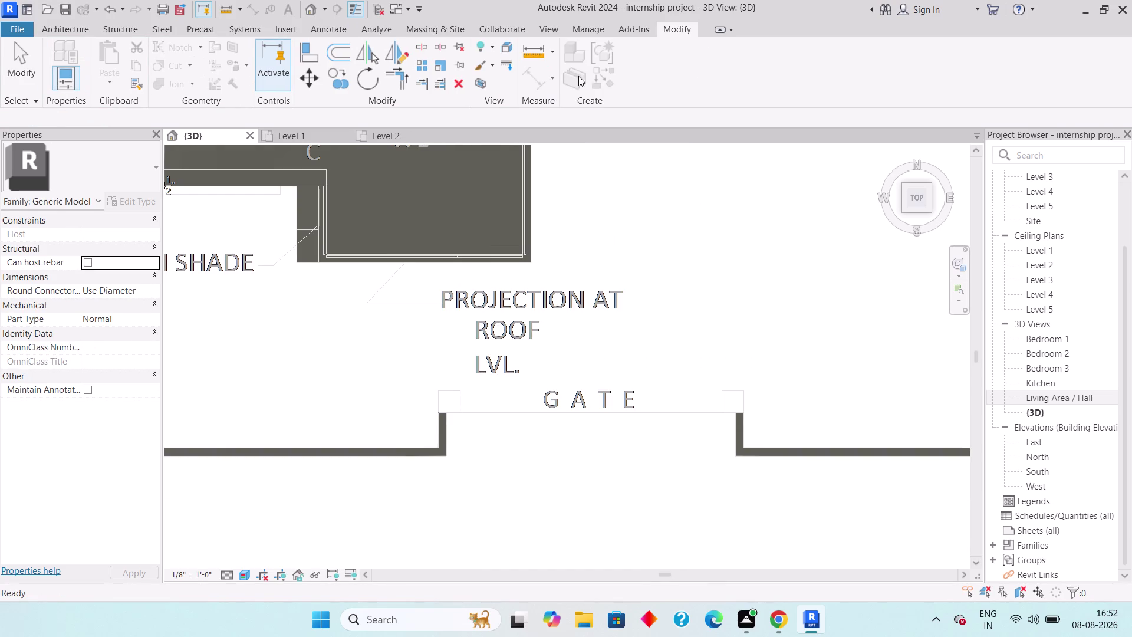
key(Escape)
key(Escape)
key(Escape)
Orbit over the house and boundary walls in 3D, then open the Level 1 plan.
scroll(down, 3)
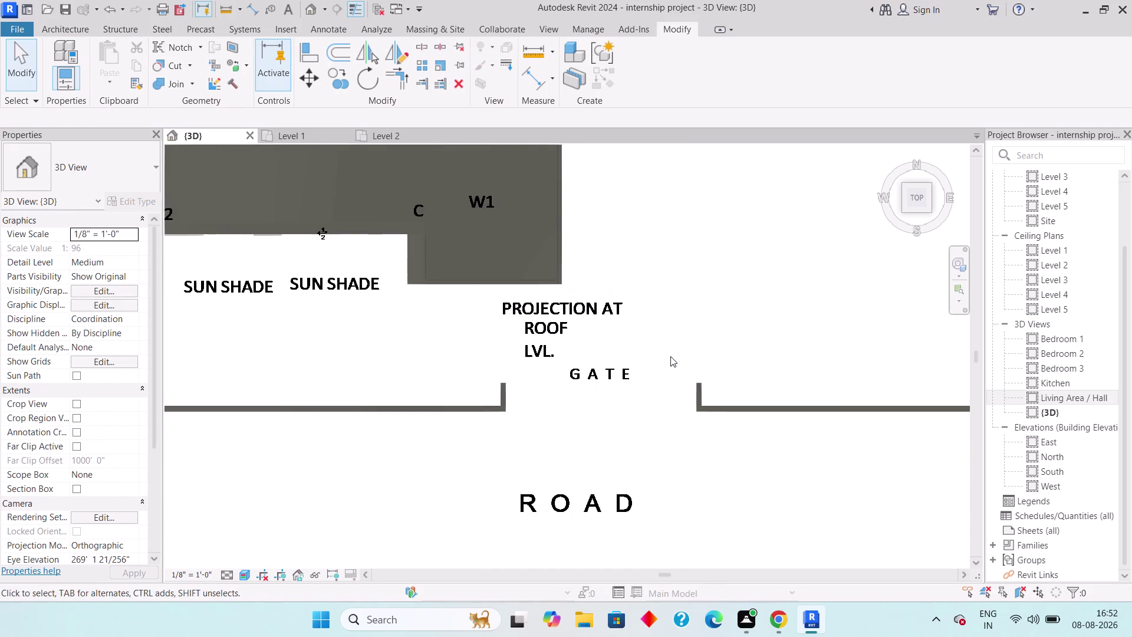
middle_drag(665, 347, 609, 214)
middle_drag(609, 277, 551, 451)
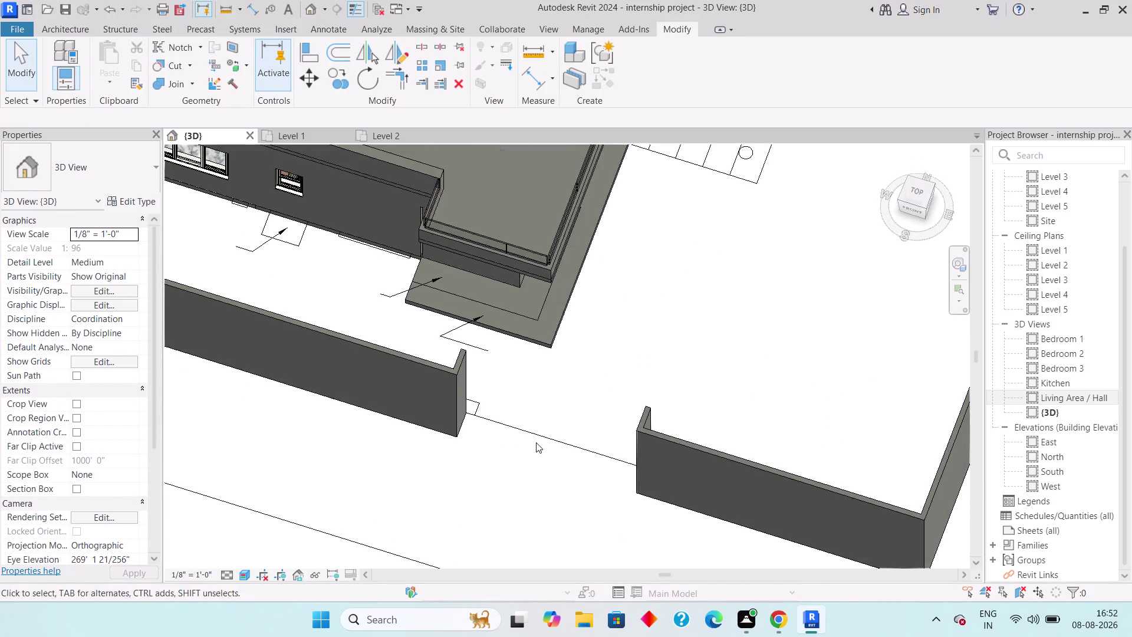
scroll(down, 3)
middle_drag(578, 398, 501, 515)
scroll(down, 3)
scroll(down, 3)
scroll(down, 3)
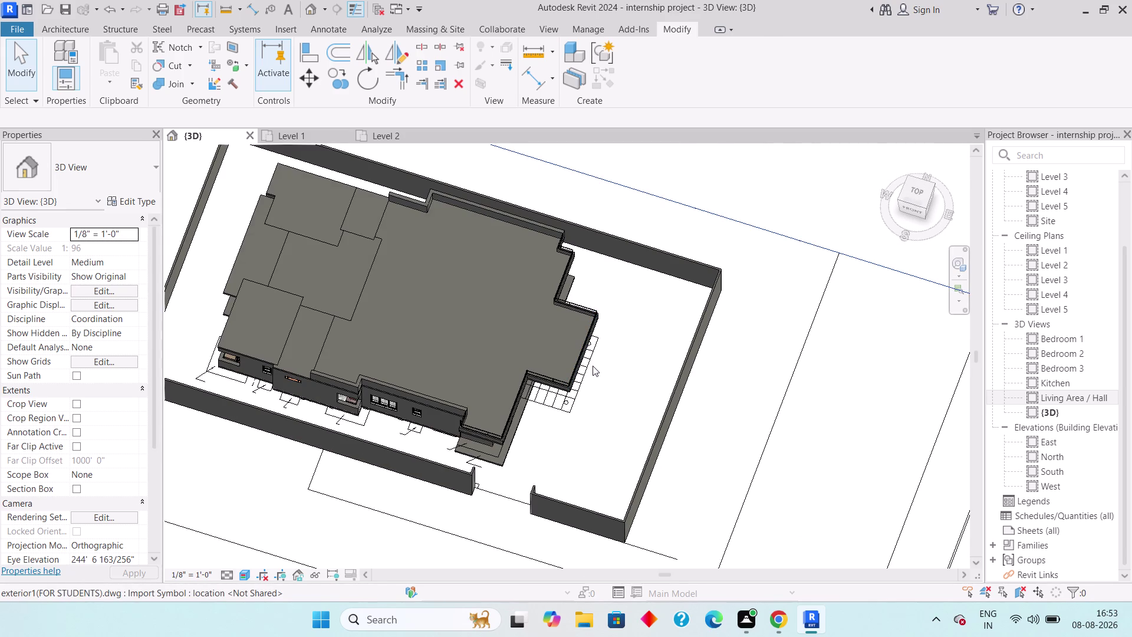
click(281, 136)
middle_drag(553, 434, 781, 456)
scroll(down, 3)
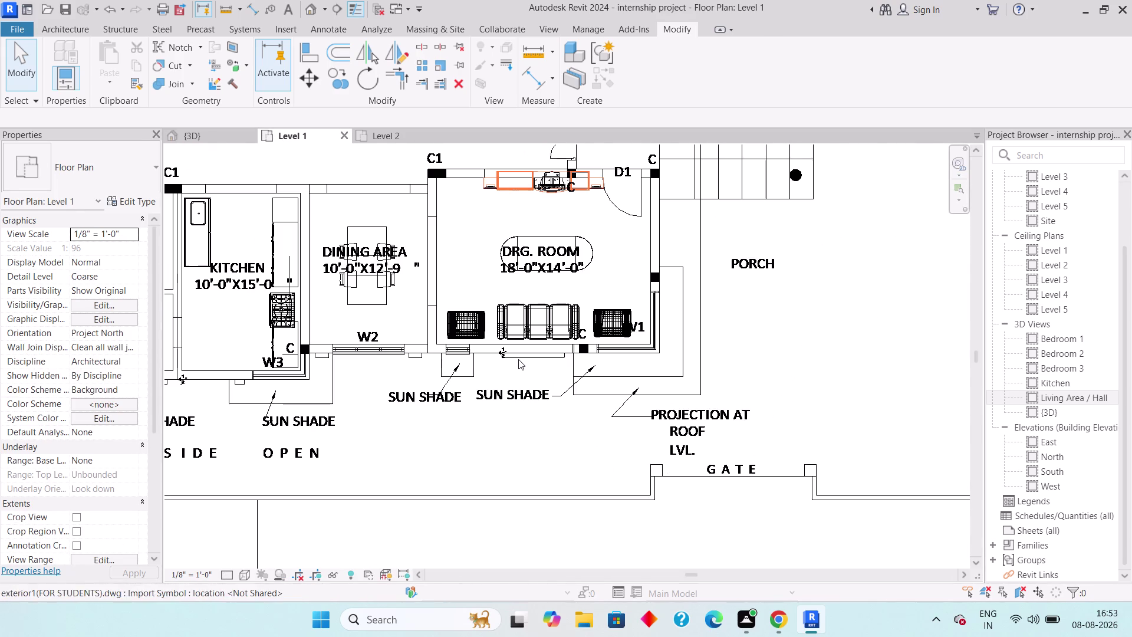
Frame the whole house on Level 1 and start an Architectural floor sketch.
middle_drag(531, 354, 737, 463)
scroll(down, 3)
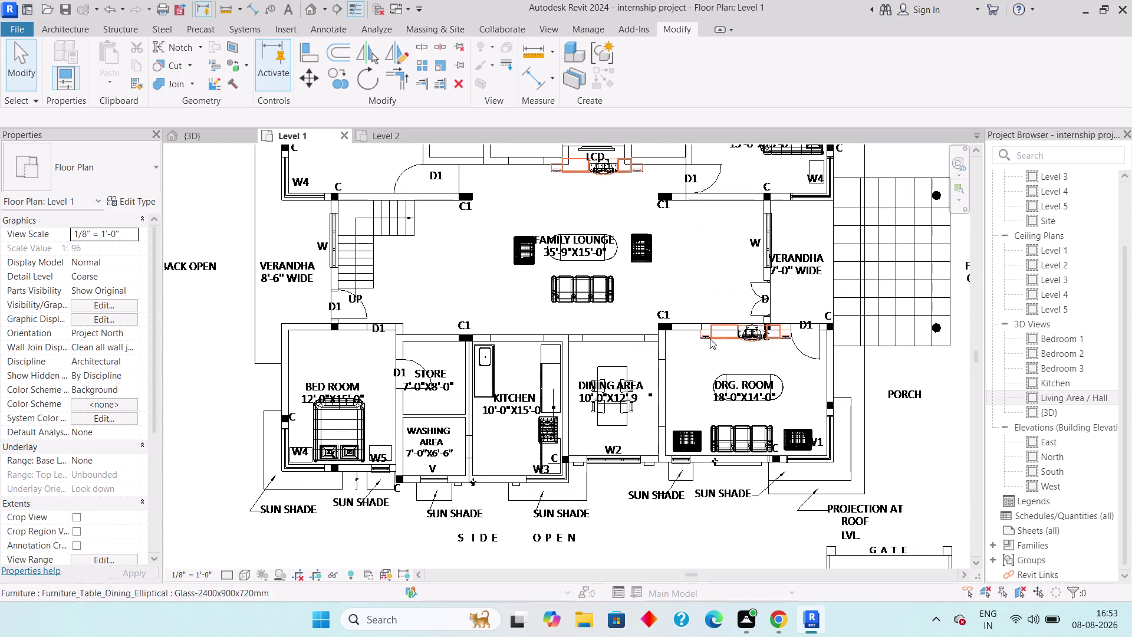
middle_drag(702, 357, 720, 510)
scroll(down, 3)
middle_drag(433, 323, 459, 357)
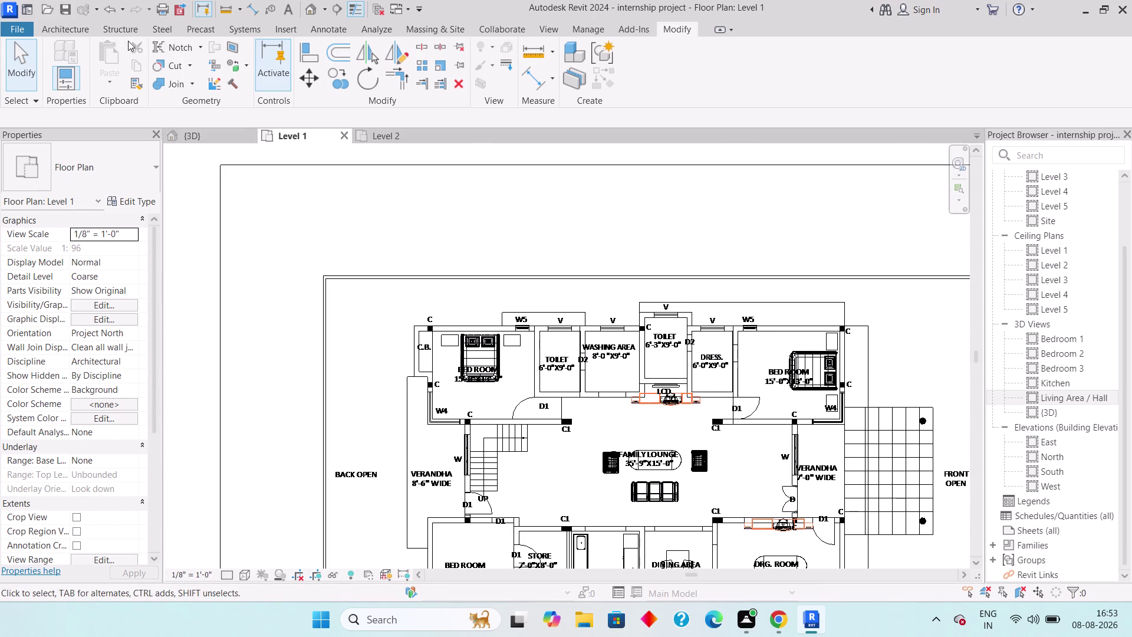
click(68, 29)
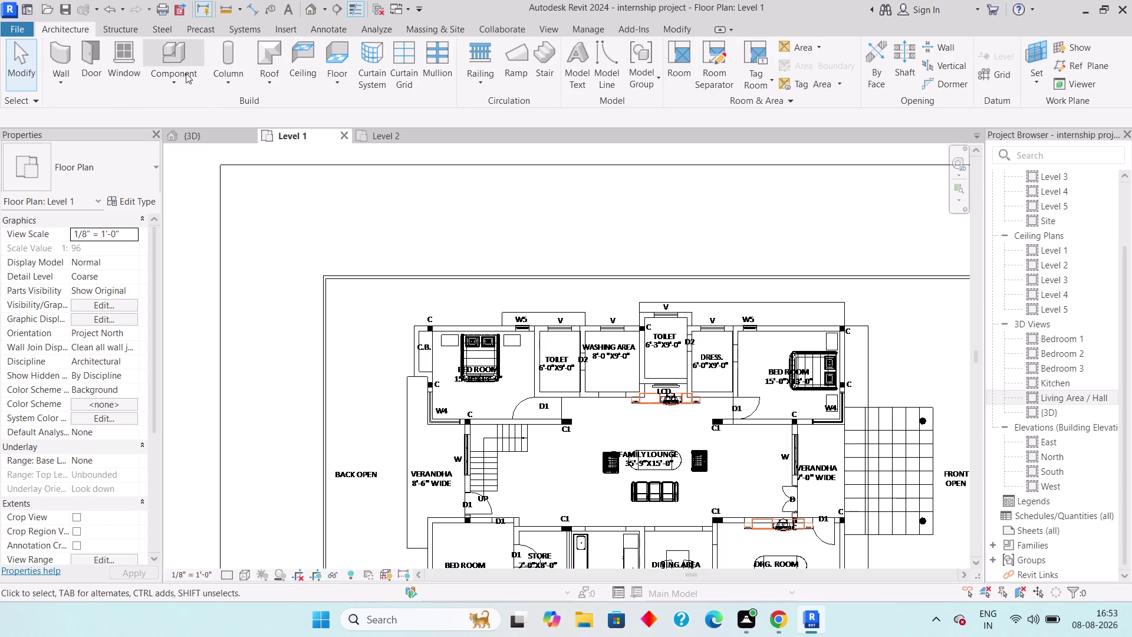
click(343, 77)
click(377, 106)
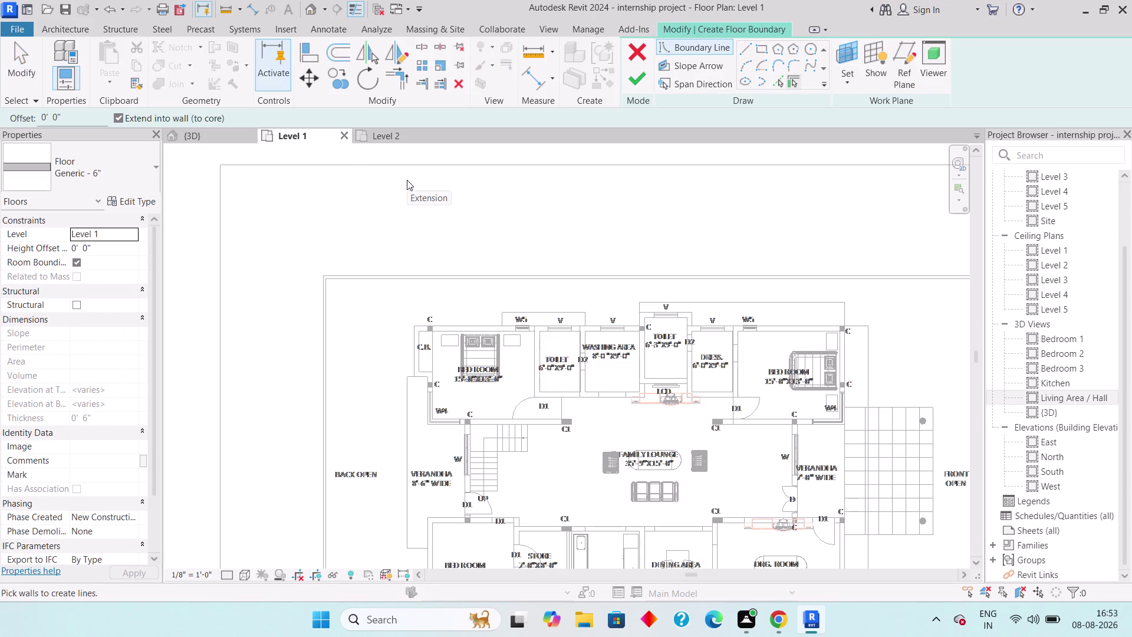
Set the boundary to Rectangle and place its first corner at the plot's top-left.
scroll(up, 3)
scroll(up, 3)
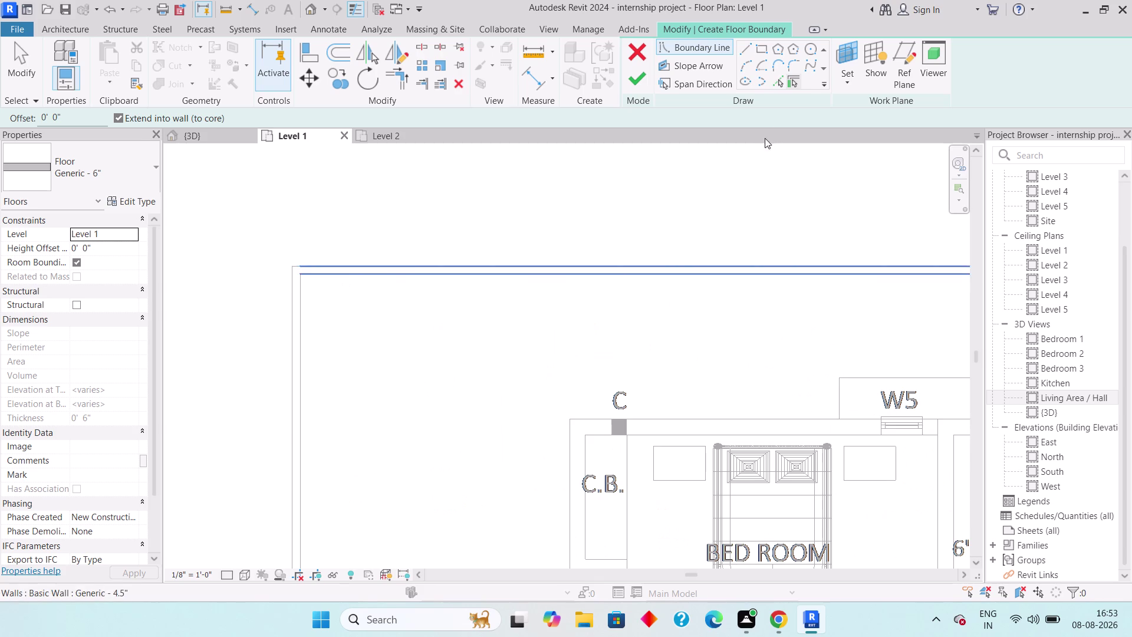
click(761, 48)
scroll(up, 3)
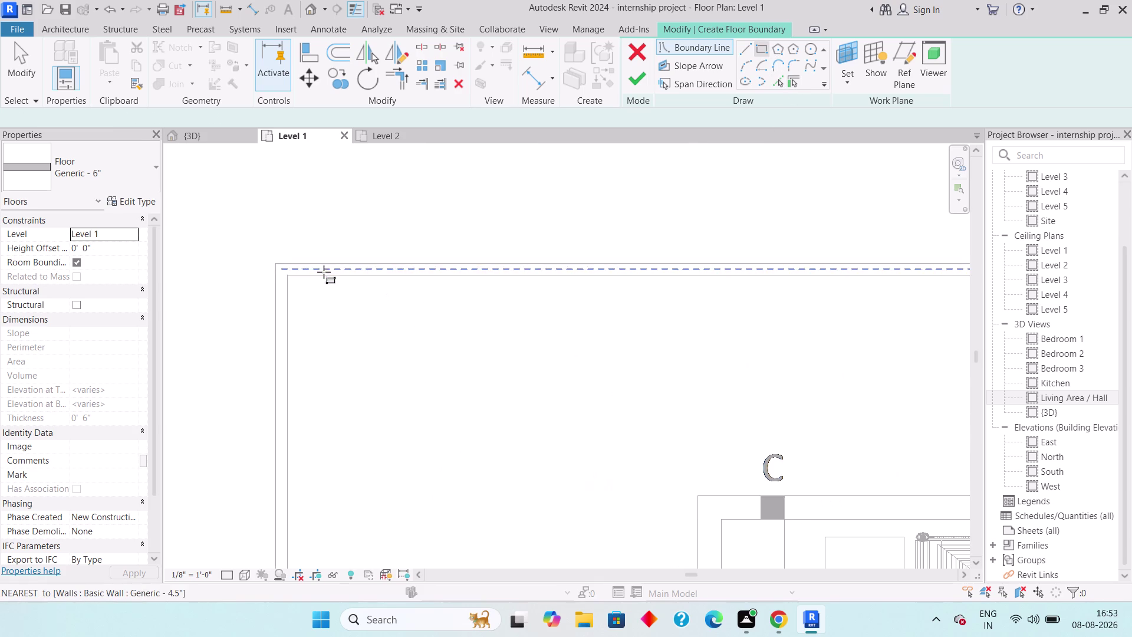
click(277, 262)
Place the rectangle's opposite corner at the plot's bottom-right, then switch to Line drawing.
middle_drag(493, 416, 466, 393)
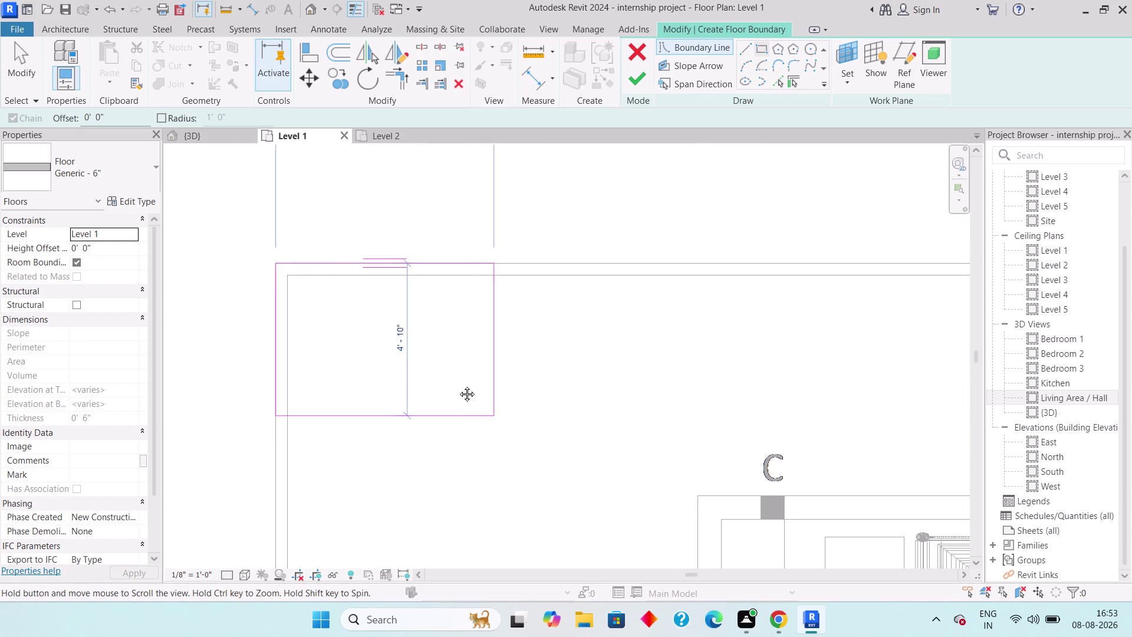
middle_drag(466, 394, 354, 312)
scroll(down, 3)
middle_drag(680, 467, 461, 304)
scroll(down, 3)
middle_drag(804, 528, 590, 384)
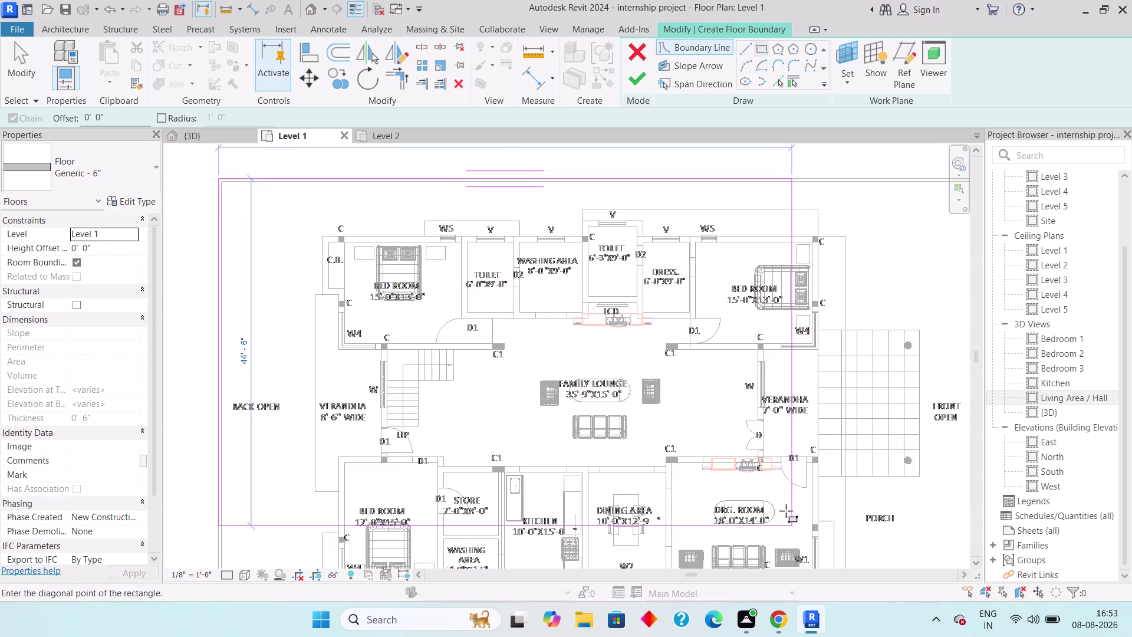
middle_drag(777, 501, 541, 329)
scroll(up, 3)
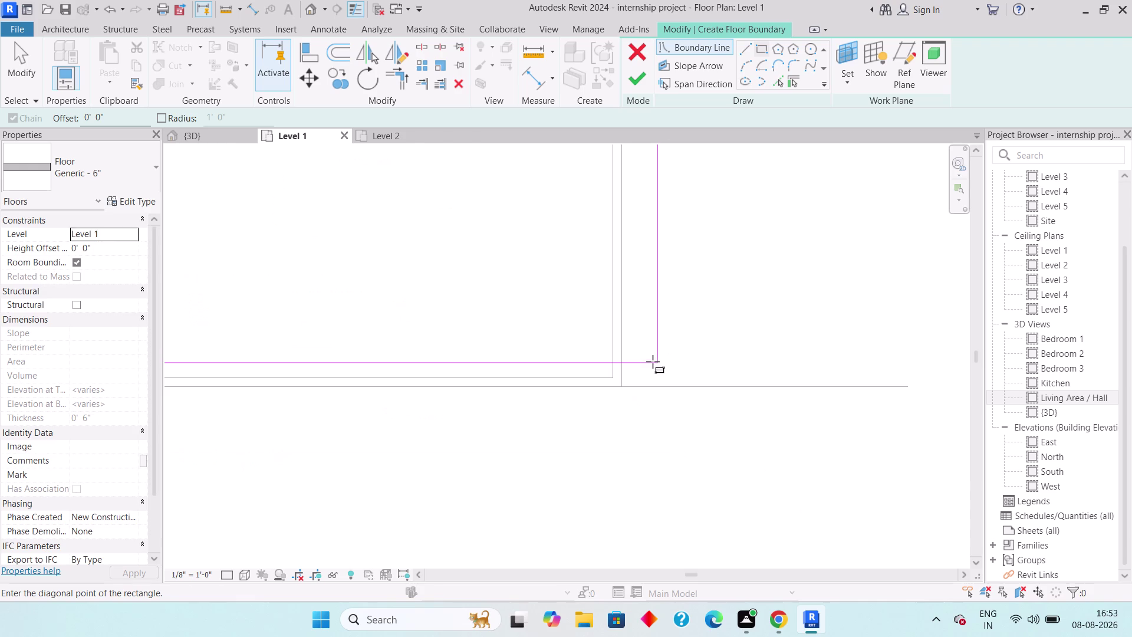
scroll(up, 3)
click(600, 401)
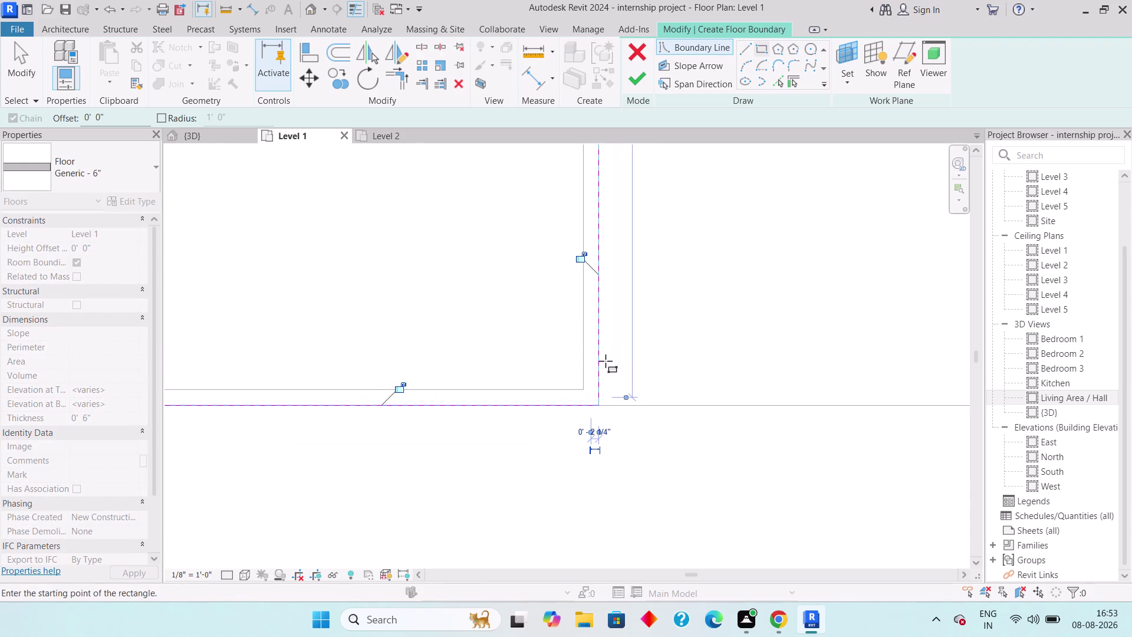
key(Escape)
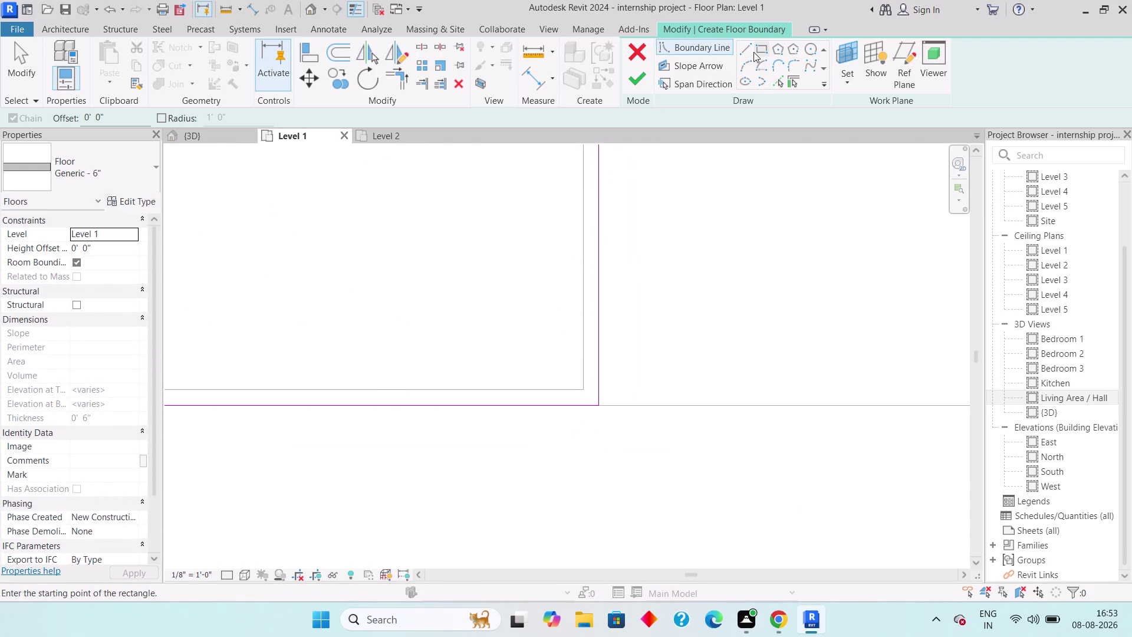
click(745, 46)
middle_drag(535, 283, 861, 453)
Trace boundary lines along the house front to the column below W2 and below W3.
scroll(down, 3)
scroll(down, 3)
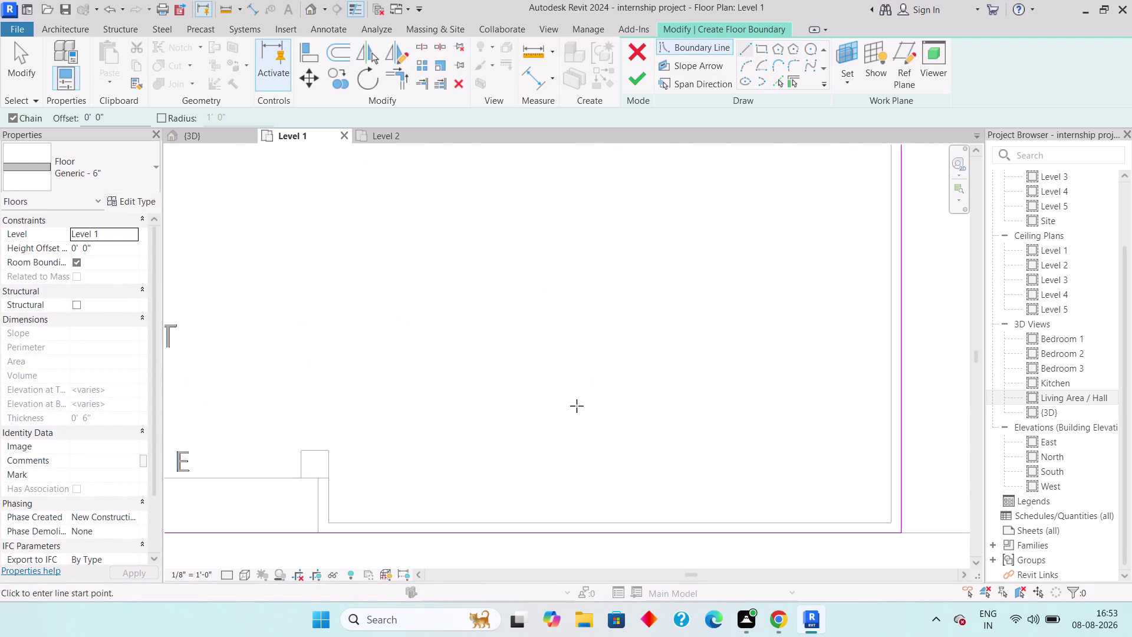
scroll(down, 3)
middle_drag(510, 406, 789, 473)
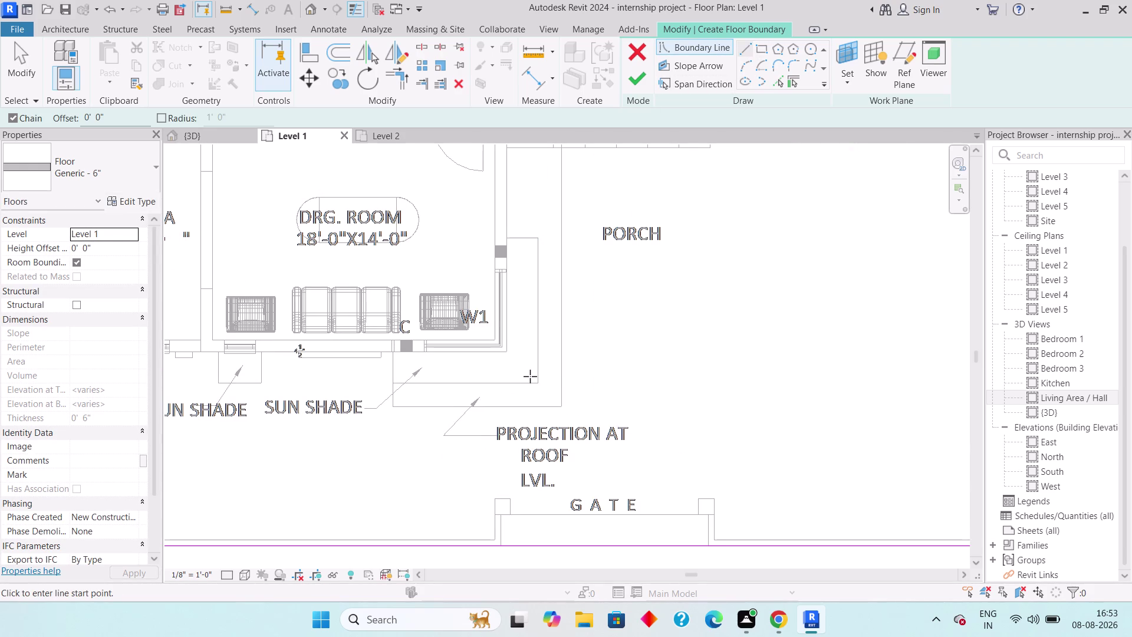
scroll(up, 3)
middle_drag(376, 360, 425, 406)
scroll(up, 3)
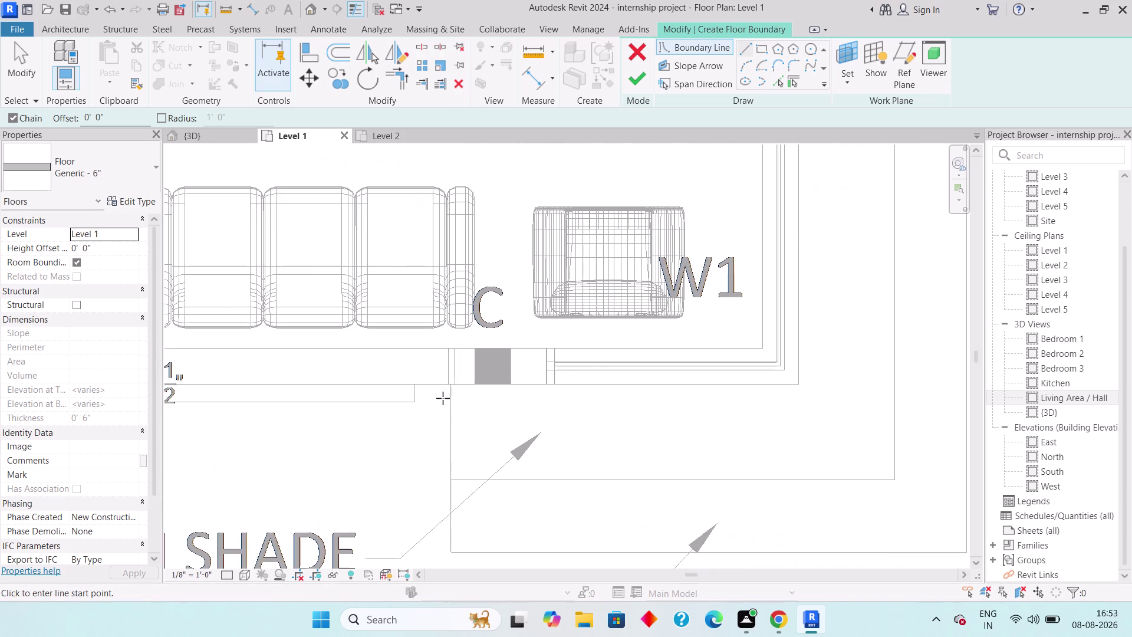
scroll(up, 3)
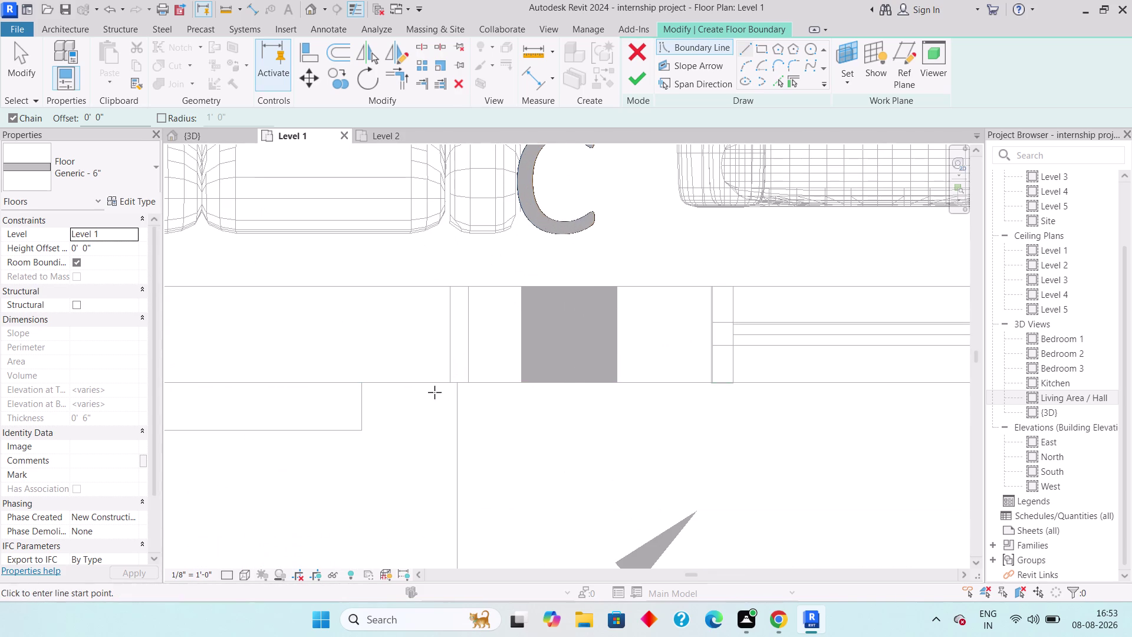
click(459, 385)
middle_drag(425, 385, 930, 449)
scroll(down, 3)
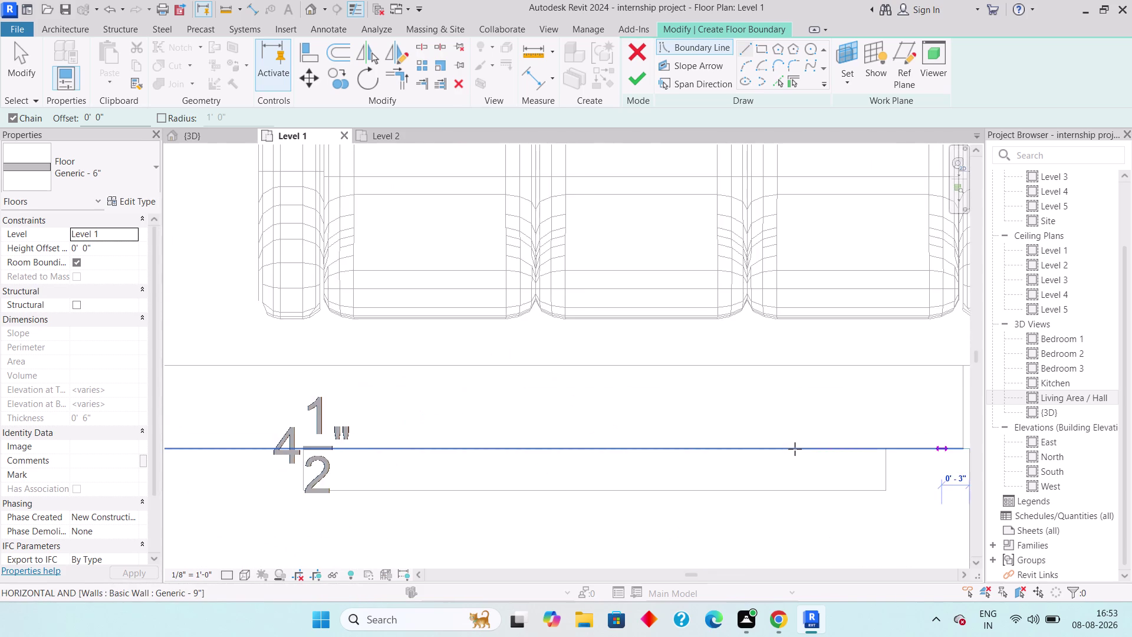
scroll(down, 3)
middle_drag(528, 424, 979, 477)
scroll(down, 3)
scroll(down, 3)
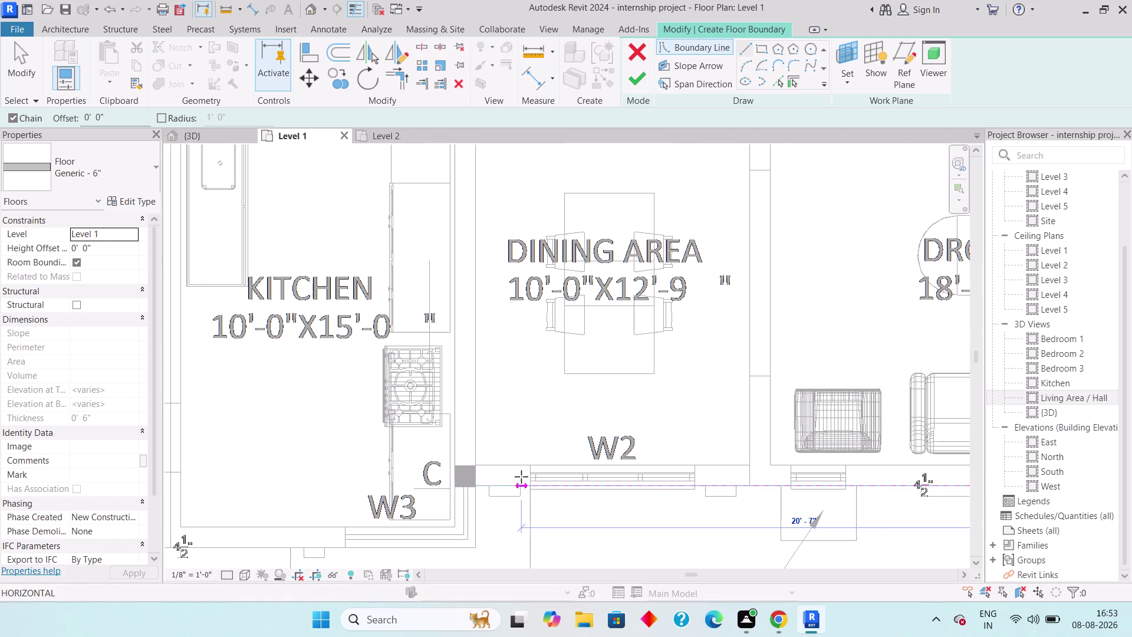
click(479, 485)
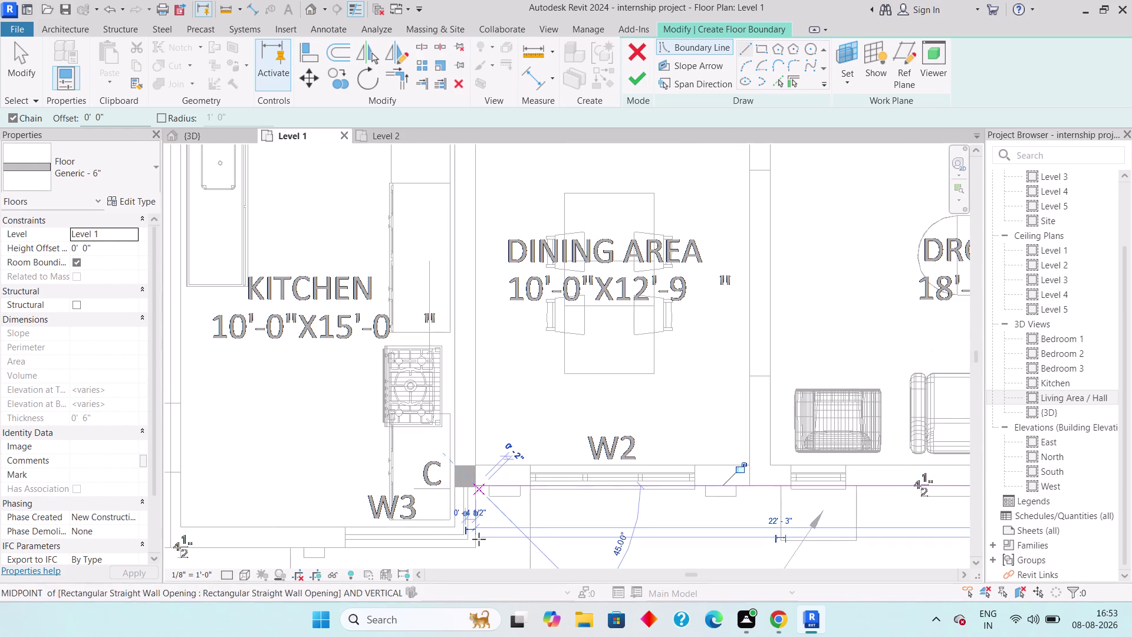
click(479, 544)
Continue the boundary past the washing area column, near W4, and above the bedroom.
middle_drag(461, 544, 893, 536)
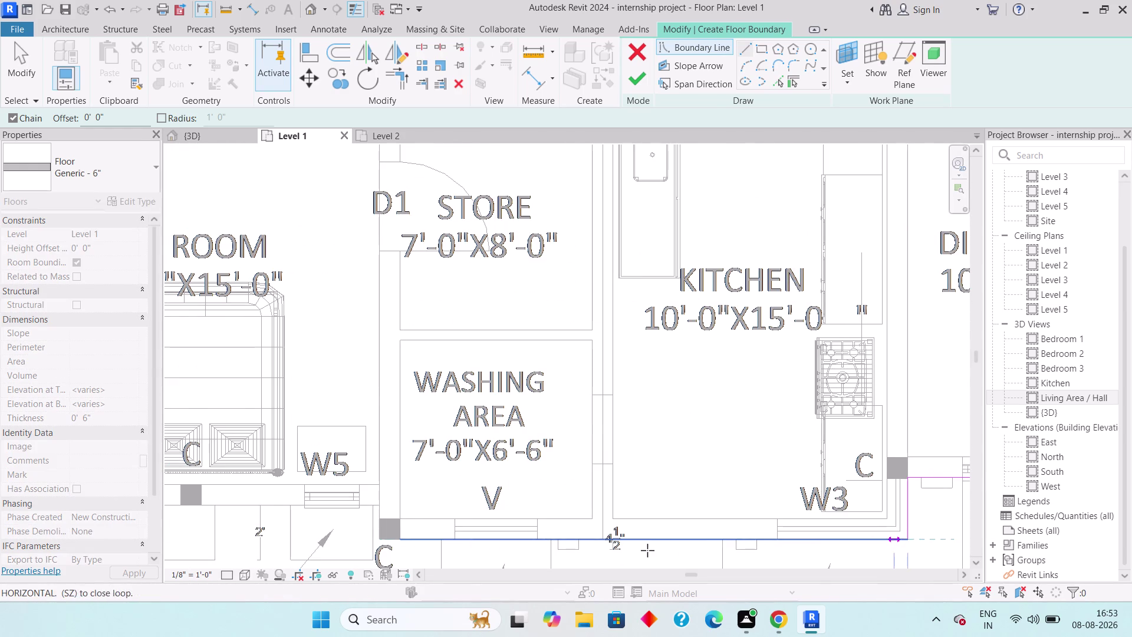
middle_drag(648, 548, 763, 372)
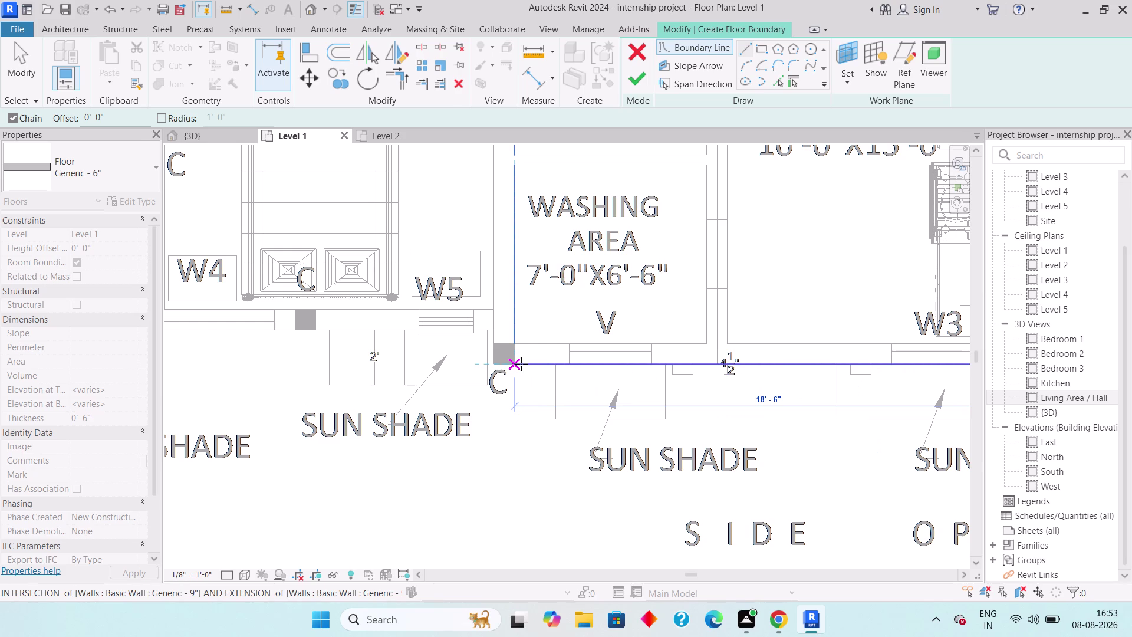
click(497, 358)
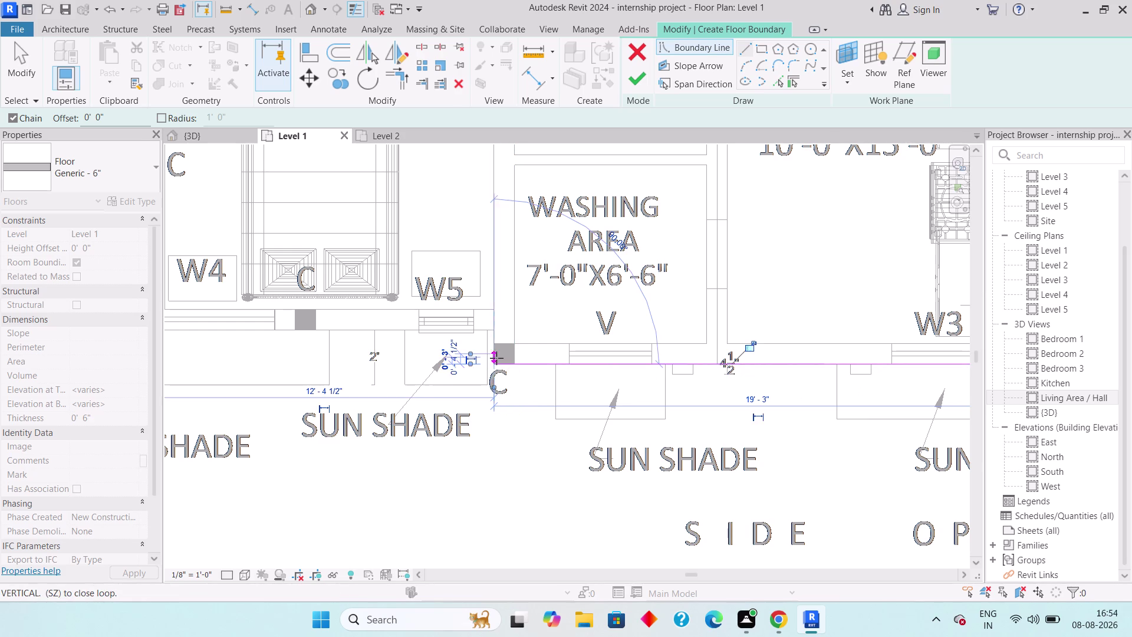
click(495, 335)
middle_drag(500, 342, 960, 393)
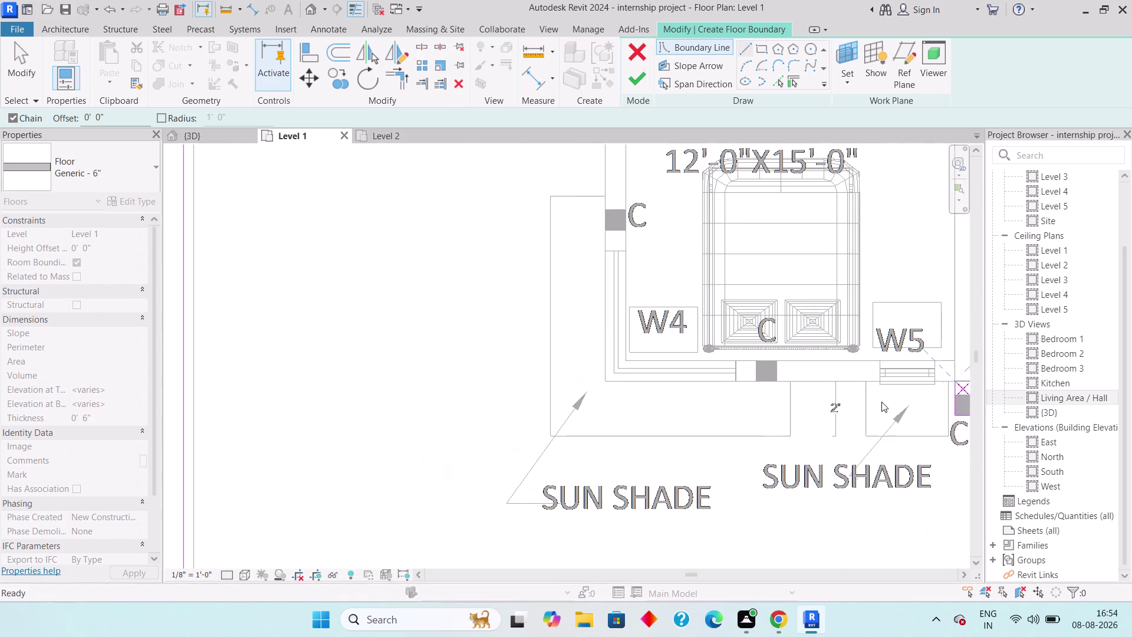
click(609, 379)
middle_drag(622, 321, 614, 462)
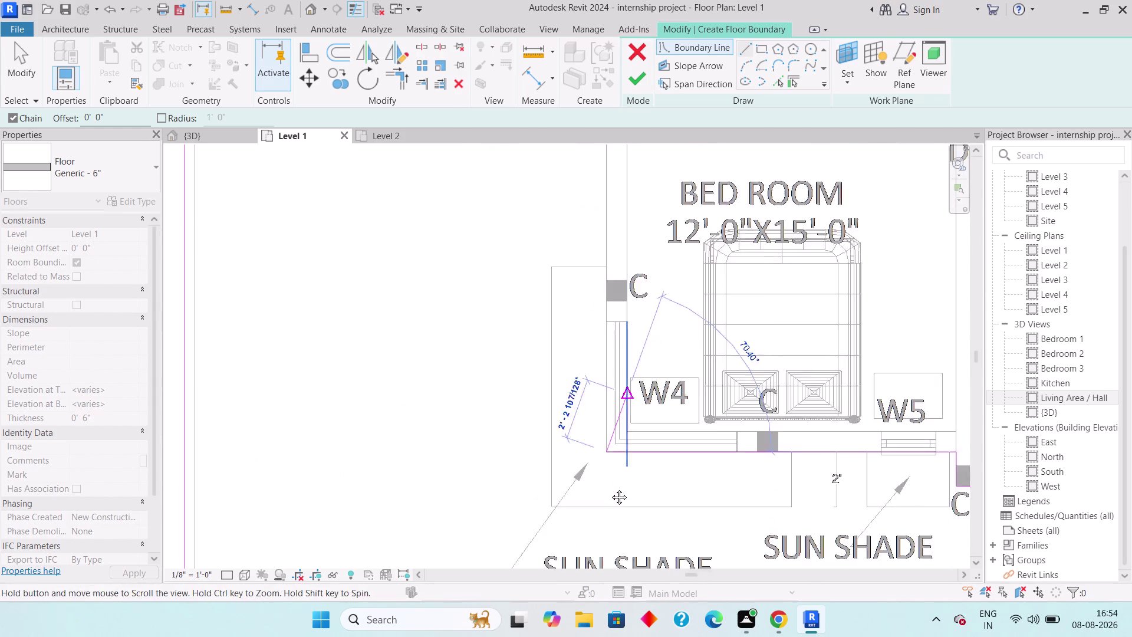
middle_drag(615, 462, 598, 530)
click(580, 256)
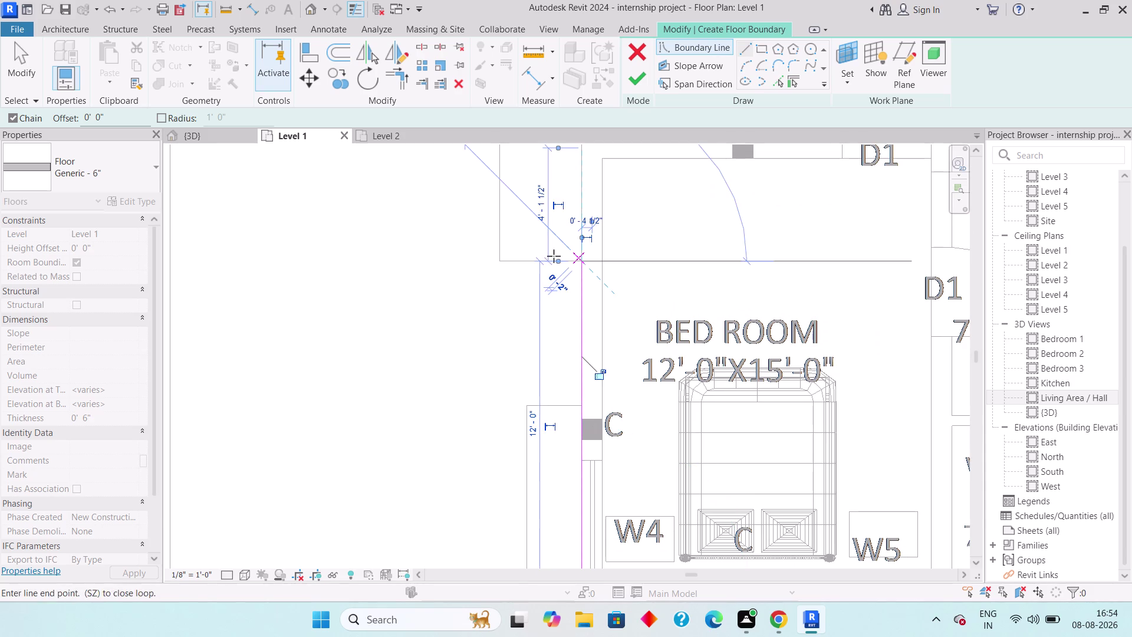
click(500, 259)
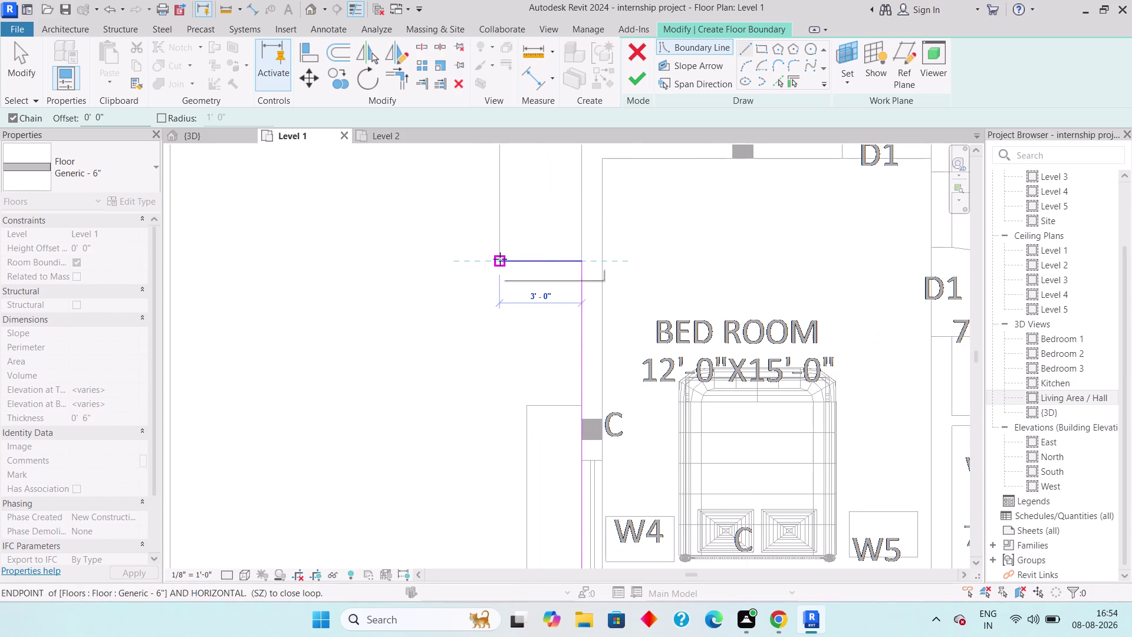
Run the boundary beside the C.B. bedroom up to the wall corner.
middle_drag(476, 261, 433, 551)
scroll(down, 3)
middle_drag(455, 225, 456, 418)
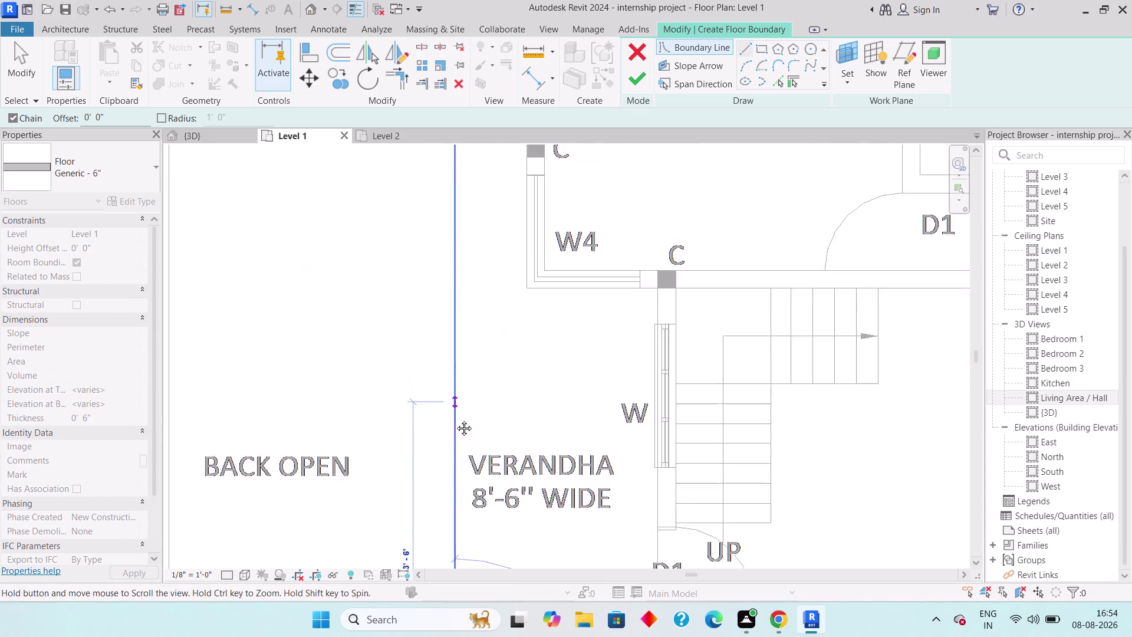
middle_drag(455, 418, 455, 424)
scroll(down, 3)
middle_drag(480, 309, 468, 446)
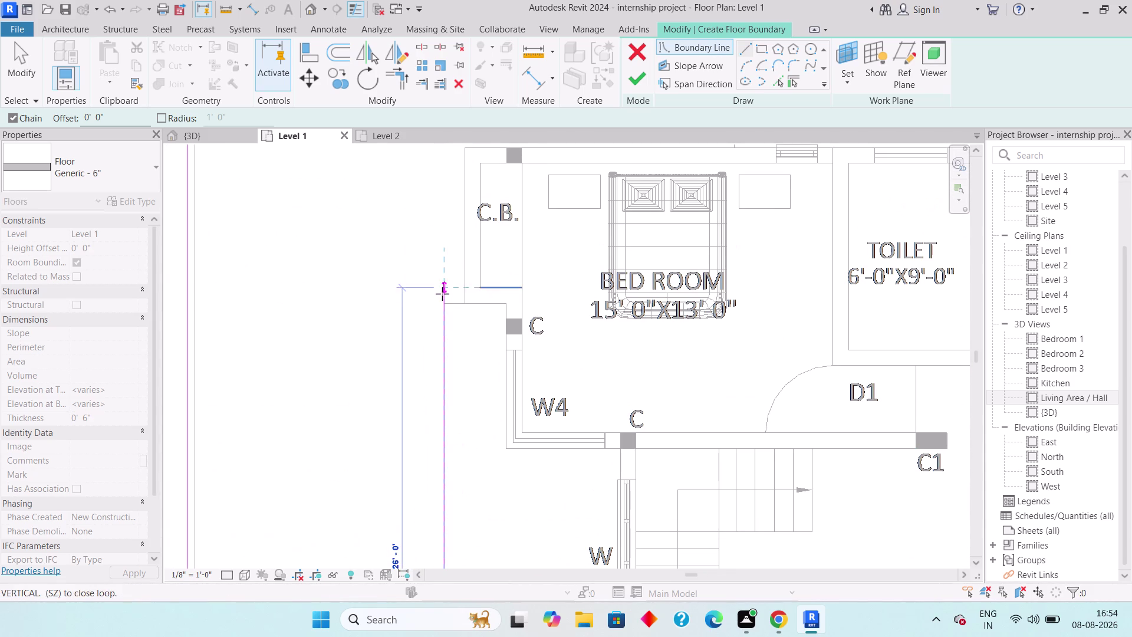
click(442, 304)
click(464, 305)
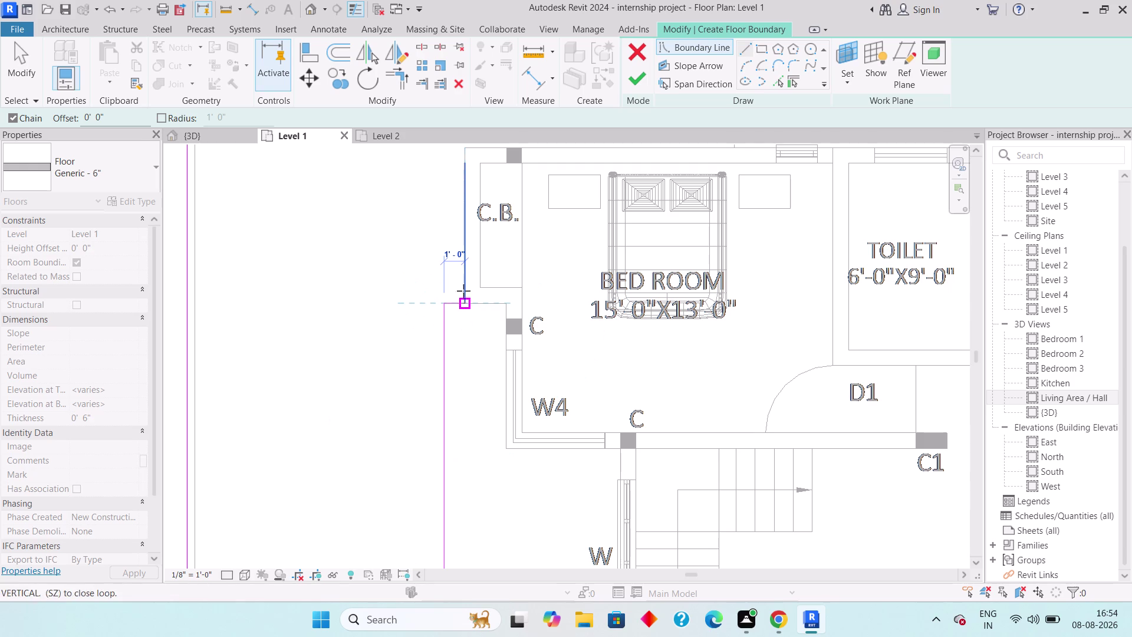
middle_drag(477, 242, 430, 420)
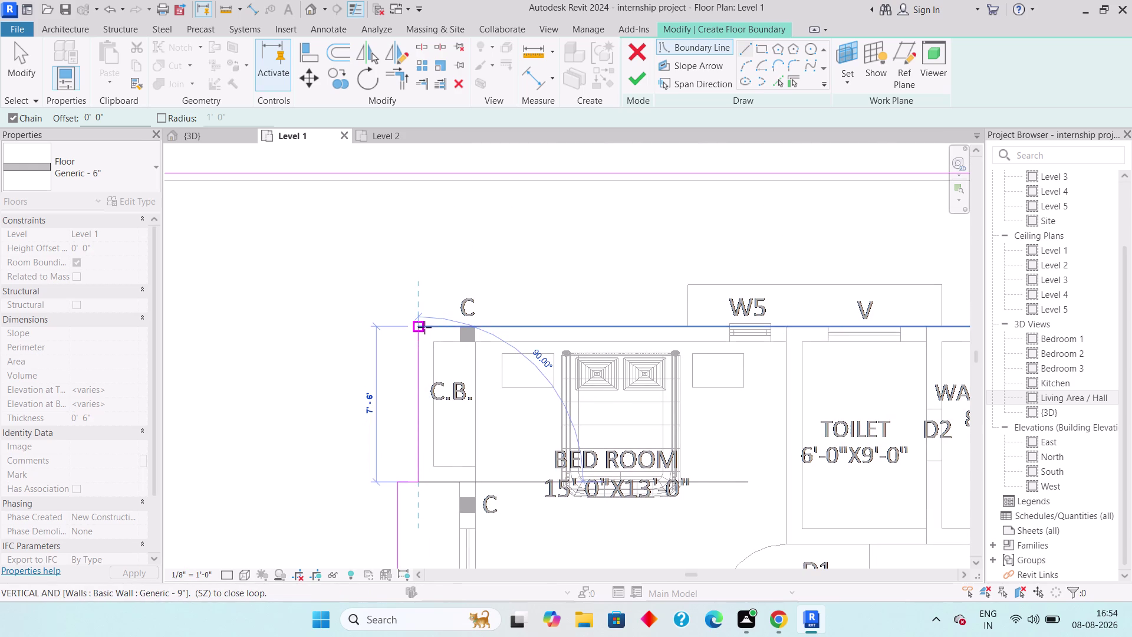
click(423, 327)
Trace the rear wall to column C, around the toilet projection, to the bedroom column.
middle_drag(667, 334, 360, 303)
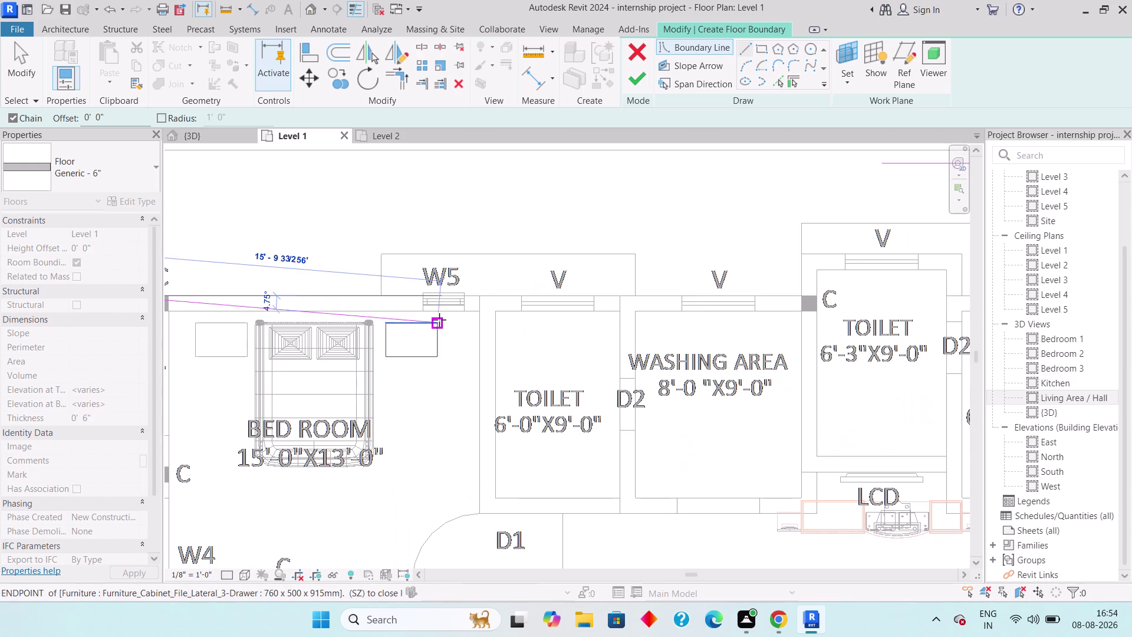
middle_drag(615, 326, 523, 295)
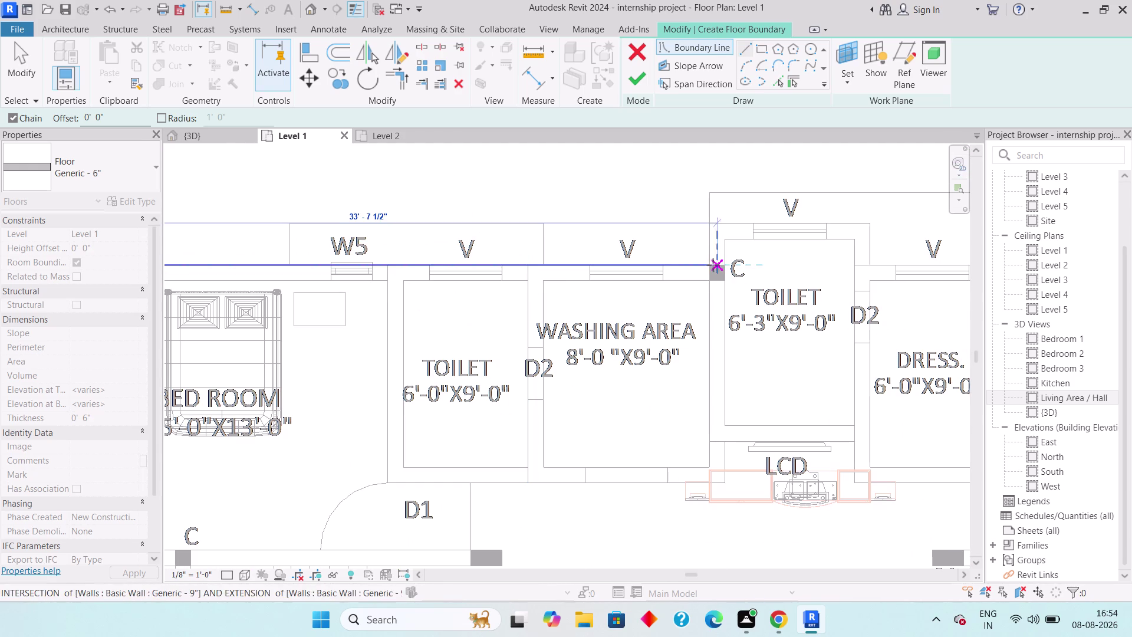
click(708, 265)
click(706, 226)
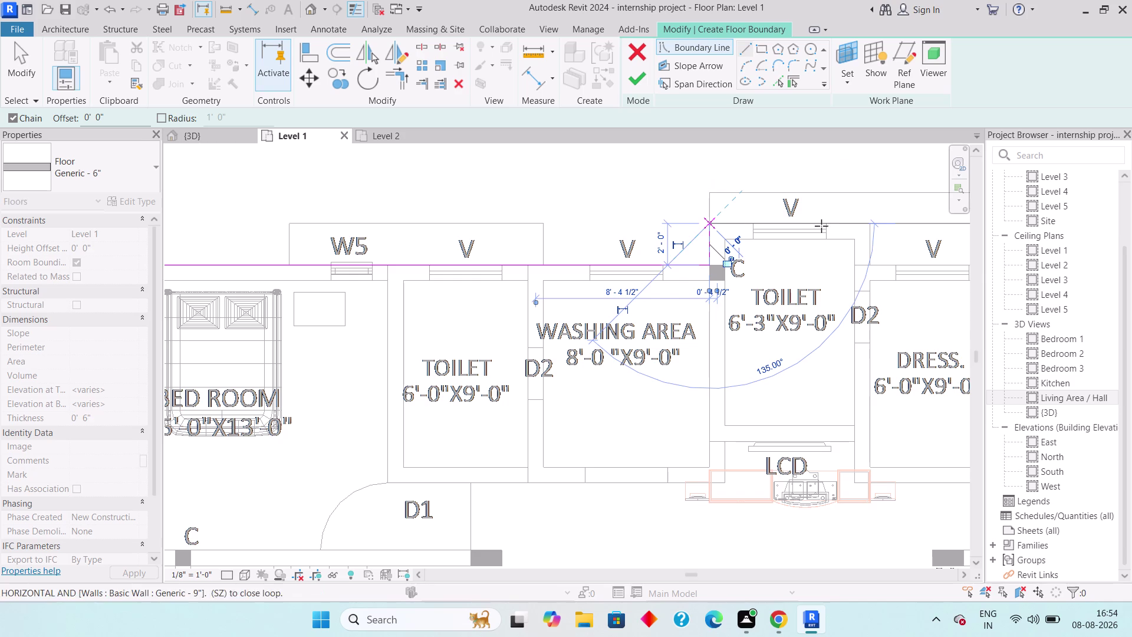
middle_drag(847, 218, 506, 251)
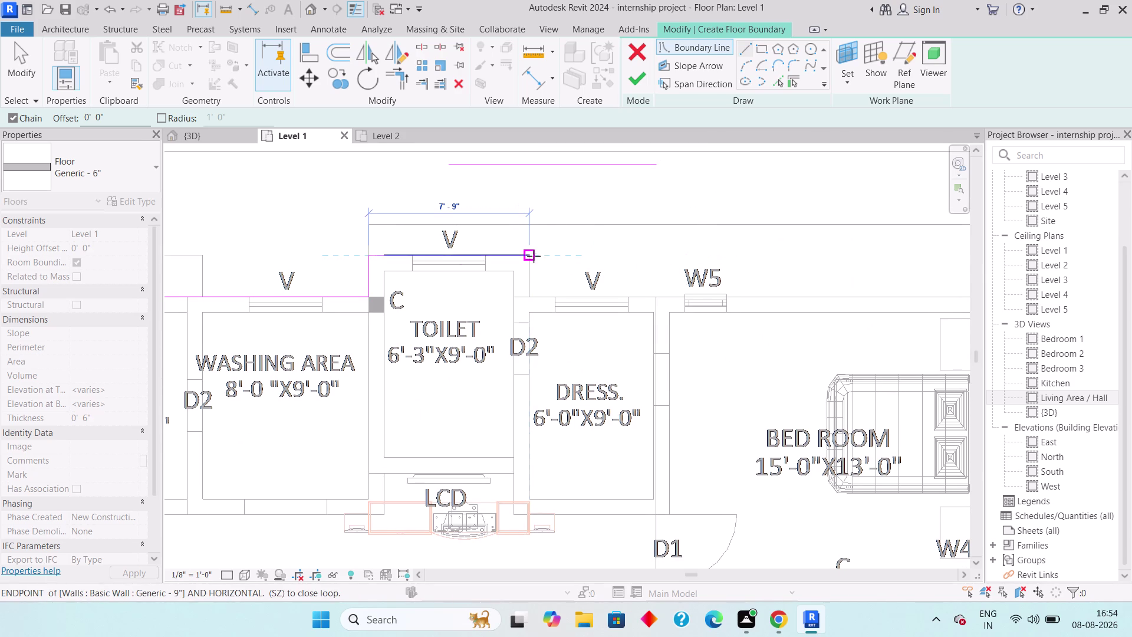
click(533, 255)
click(531, 294)
middle_drag(653, 304, 472, 300)
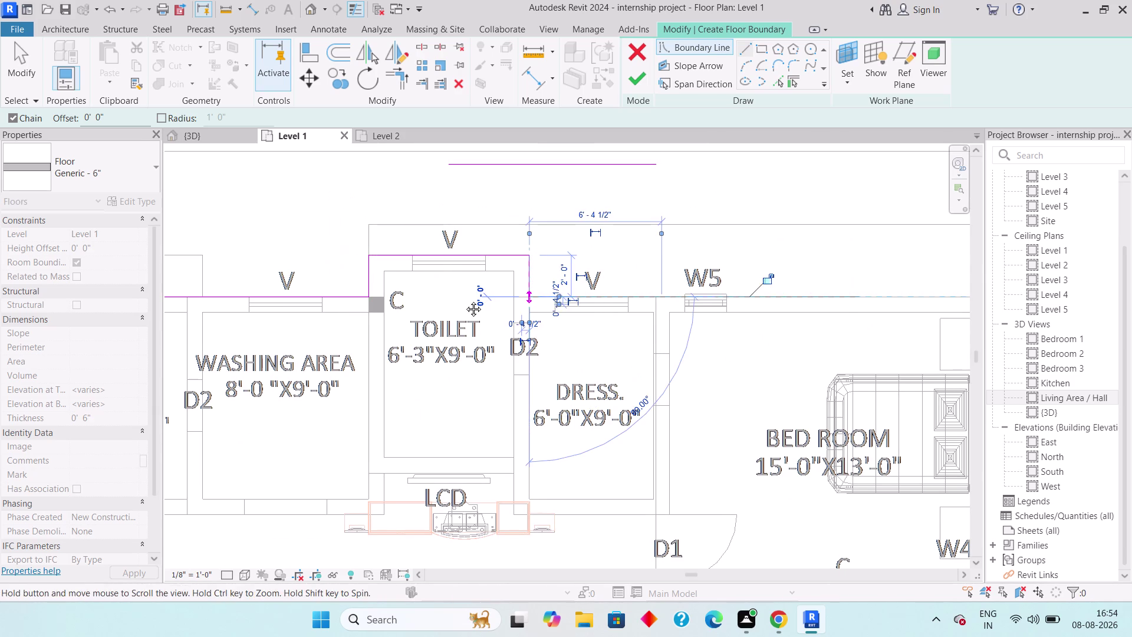
middle_drag(471, 300, 428, 298)
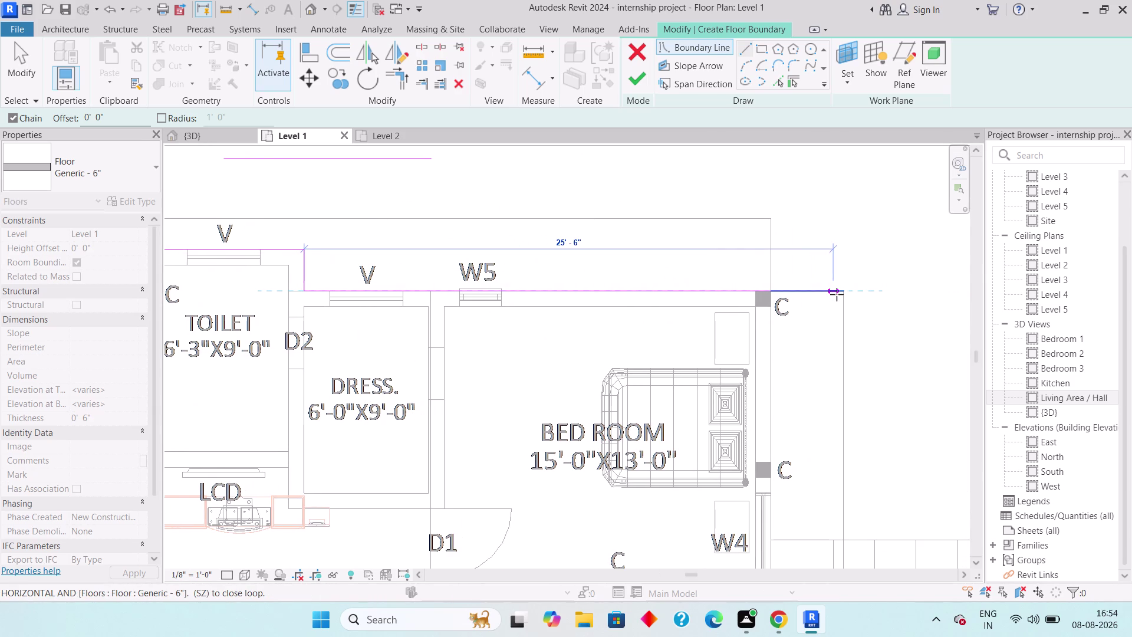
click(842, 294)
Close the loop around the porch and drawing room and finish the floor sketch.
middle_drag(838, 349, 809, 130)
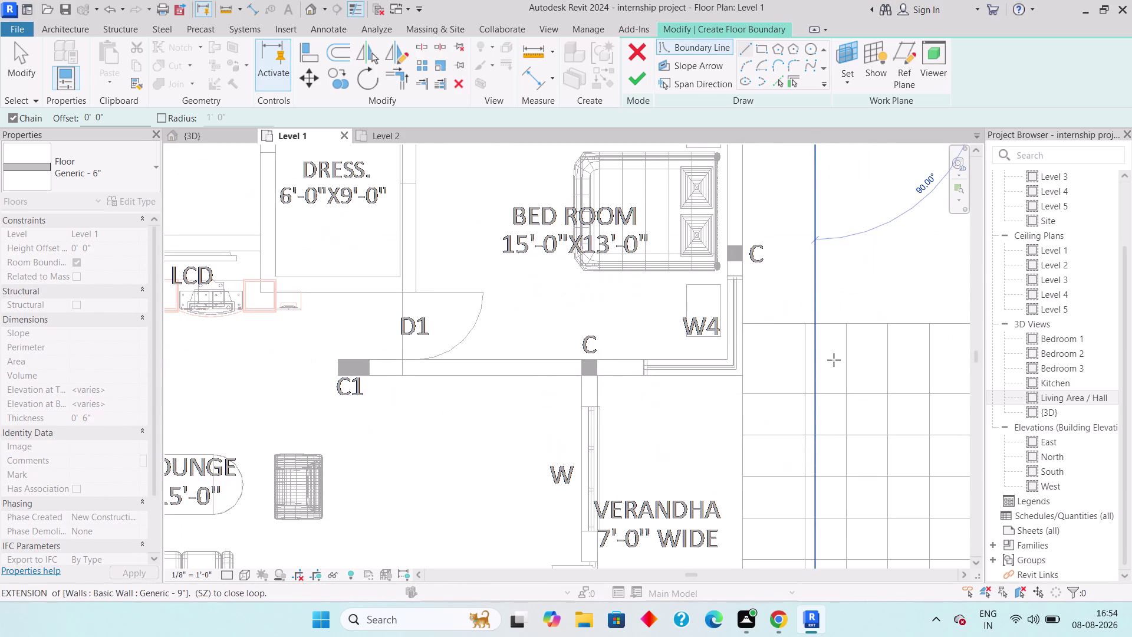
scroll(down, 3)
middle_drag(802, 411, 787, 158)
middle_drag(785, 390, 765, 173)
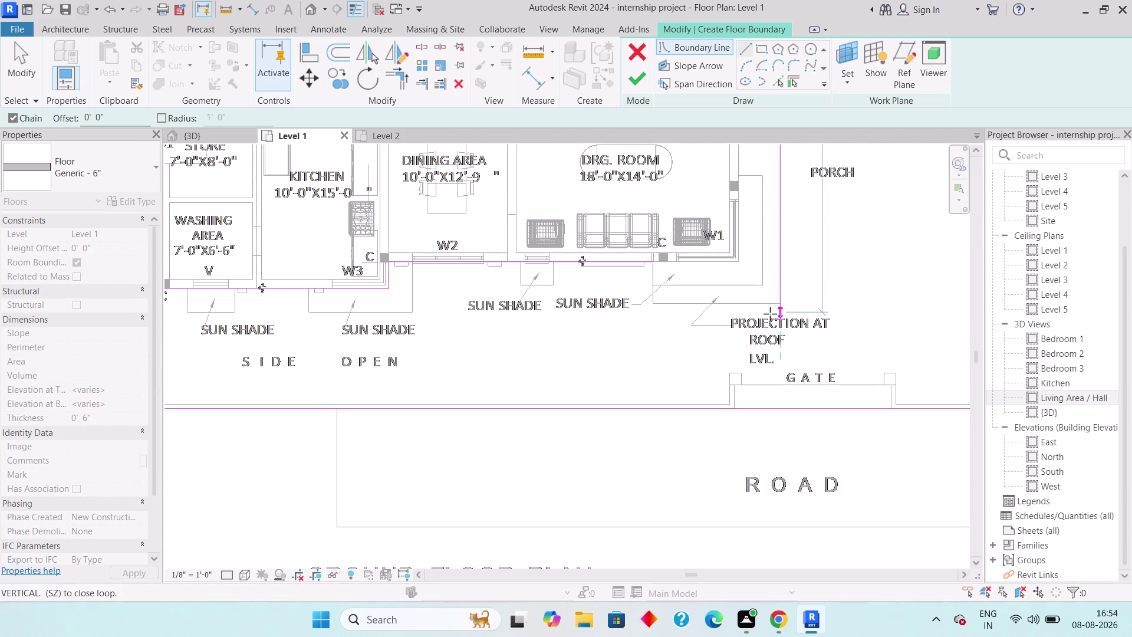
click(779, 299)
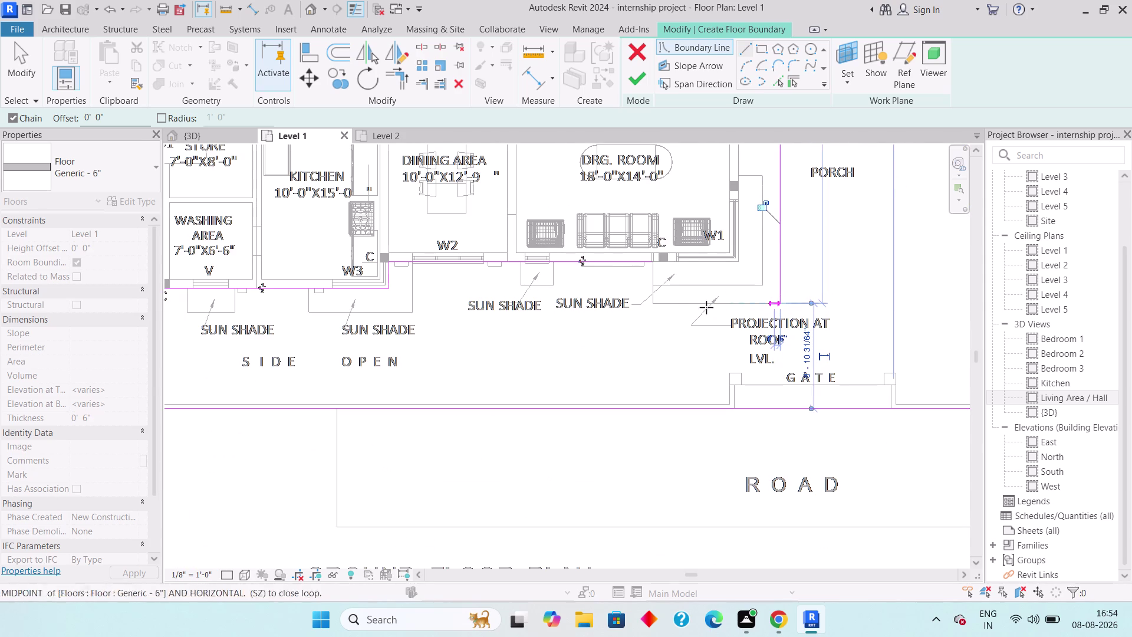
click(654, 303)
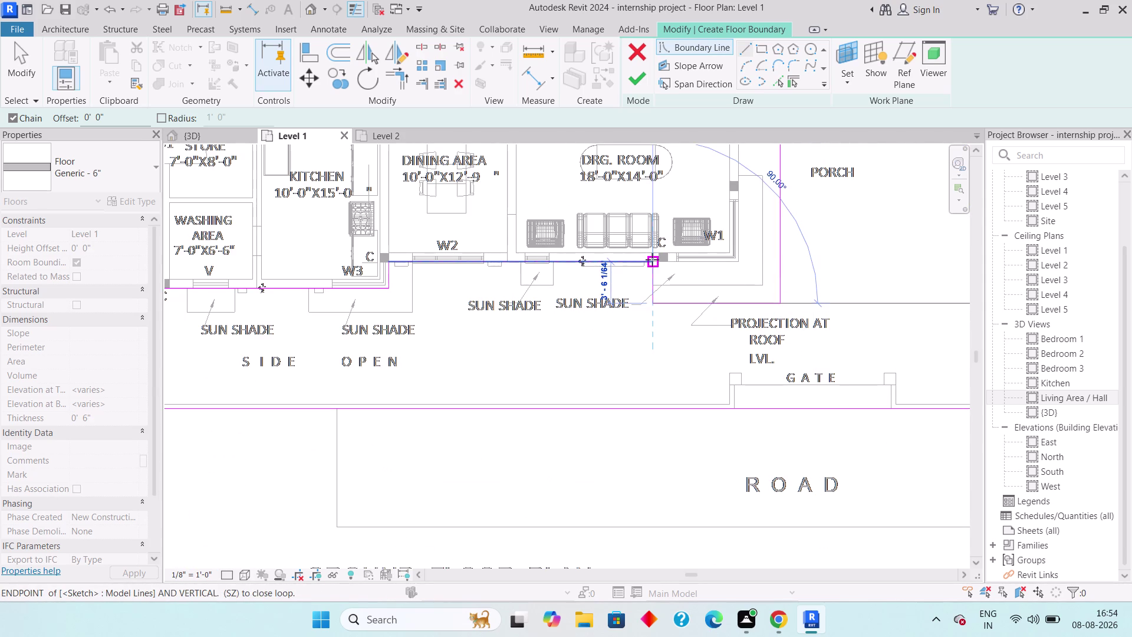
click(652, 259)
key(Escape)
key(Escape)
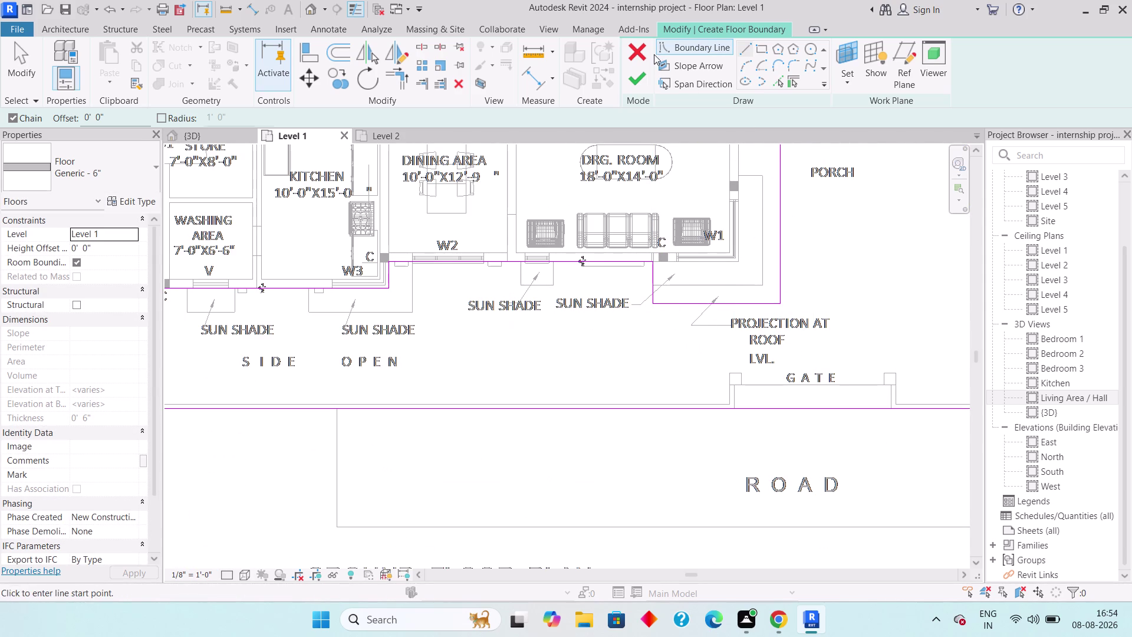
click(641, 78)
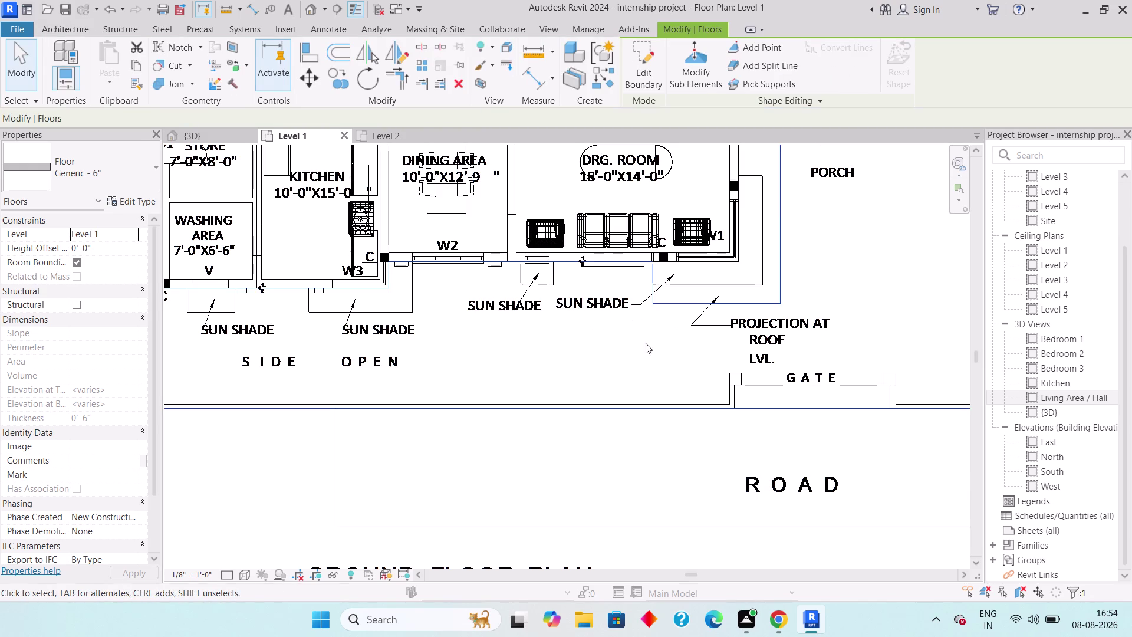
Switch to the 3D view and orbit to an angled overview of the walls.
scroll(down, 3)
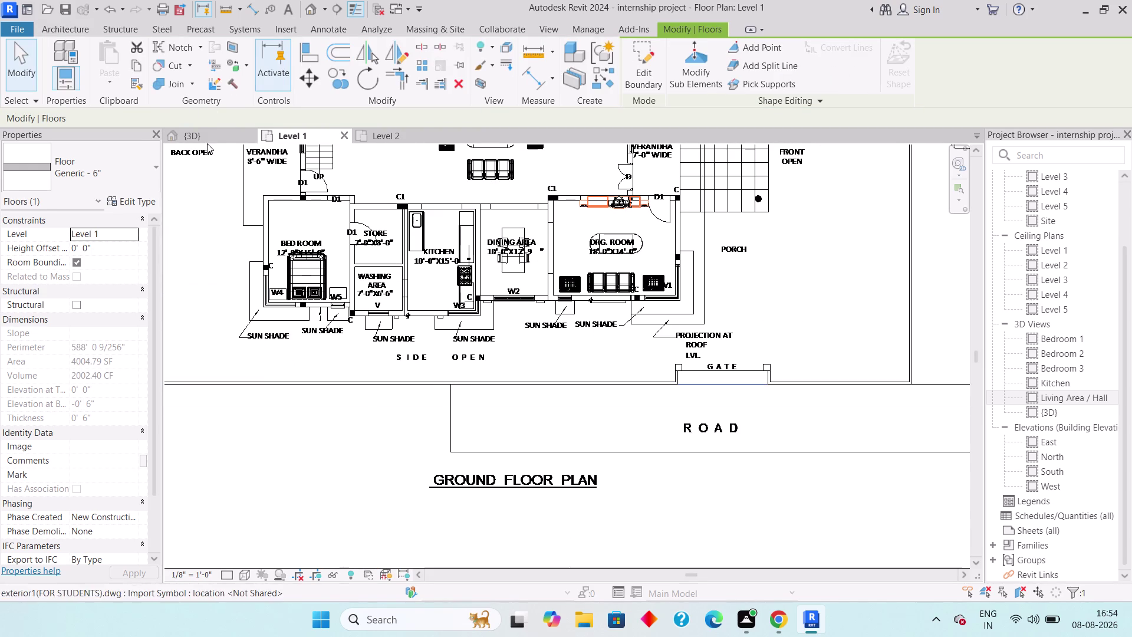
click(205, 139)
scroll(down, 3)
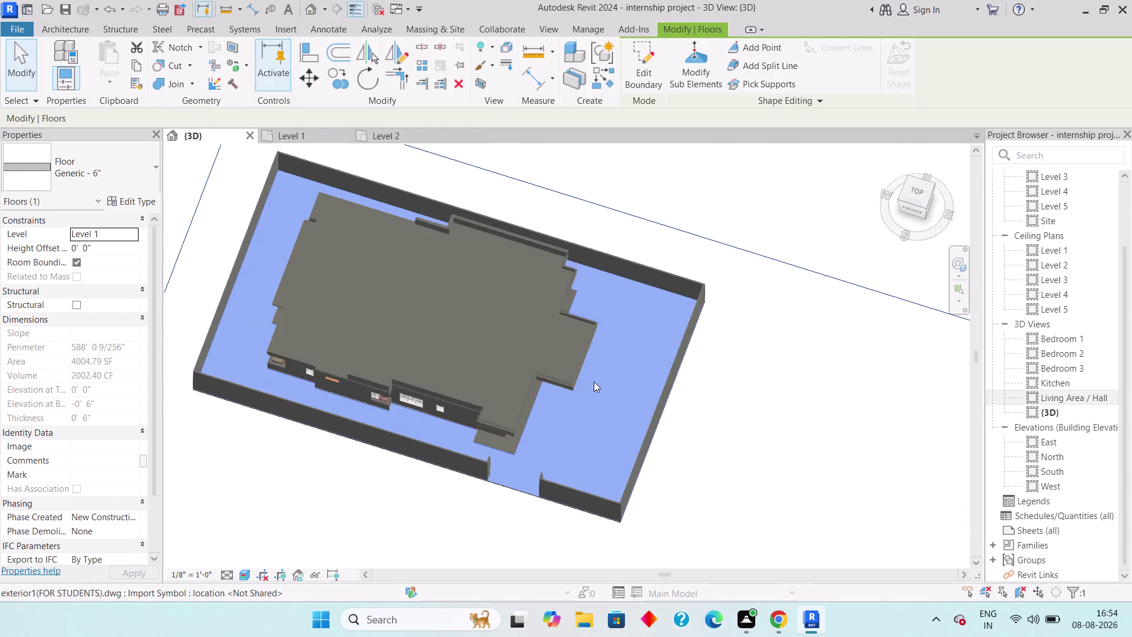
key(Escape)
key(Escape)
middle_drag(540, 403, 533, 398)
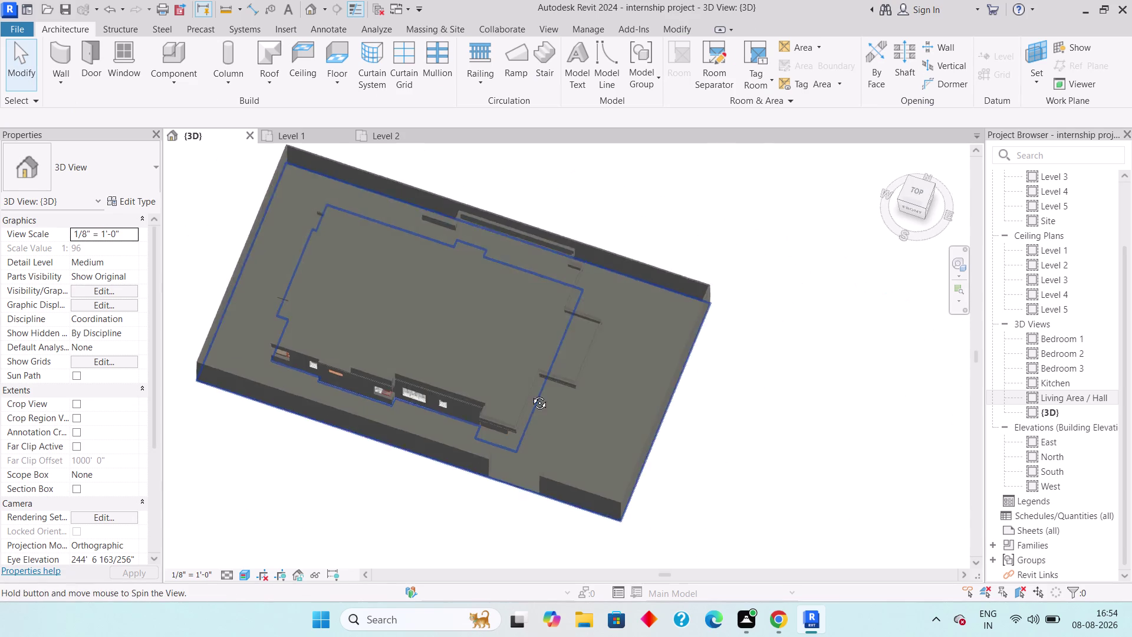
middle_drag(533, 398, 489, 296)
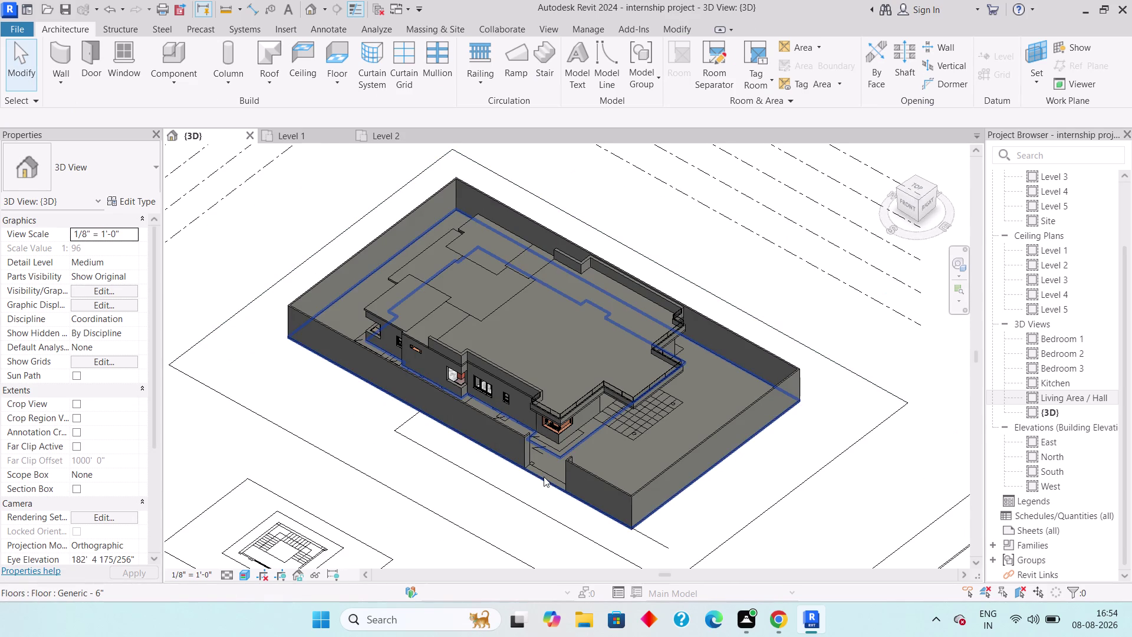
Select the new ground floor slab, inspect it near the porch, then deselect.
scroll(up, 3)
click(556, 495)
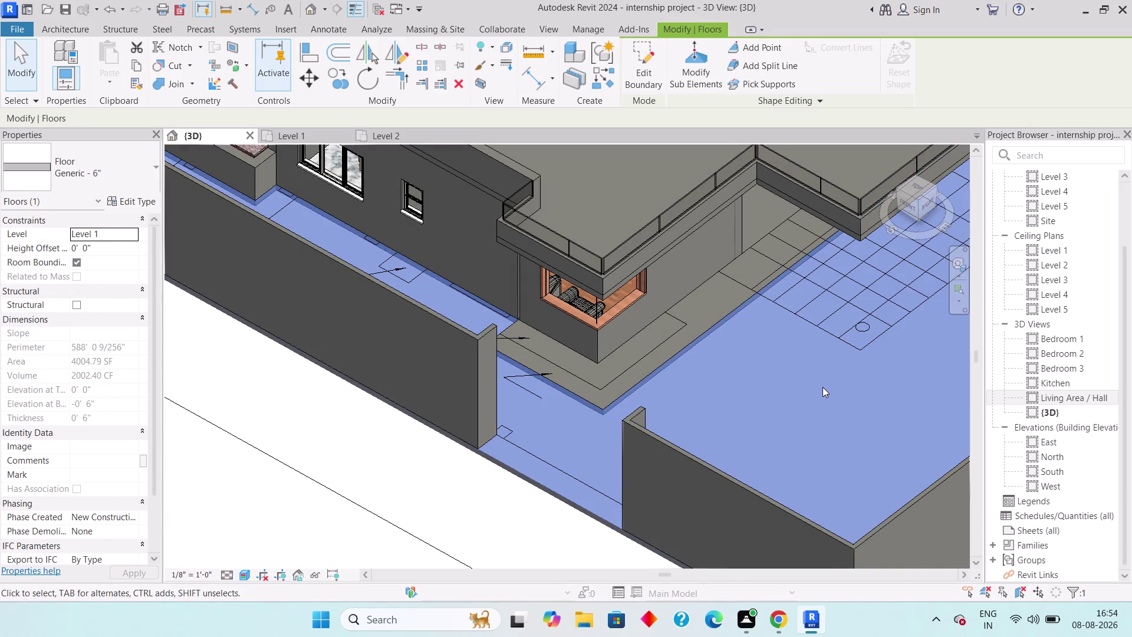
middle_drag(817, 393, 780, 397)
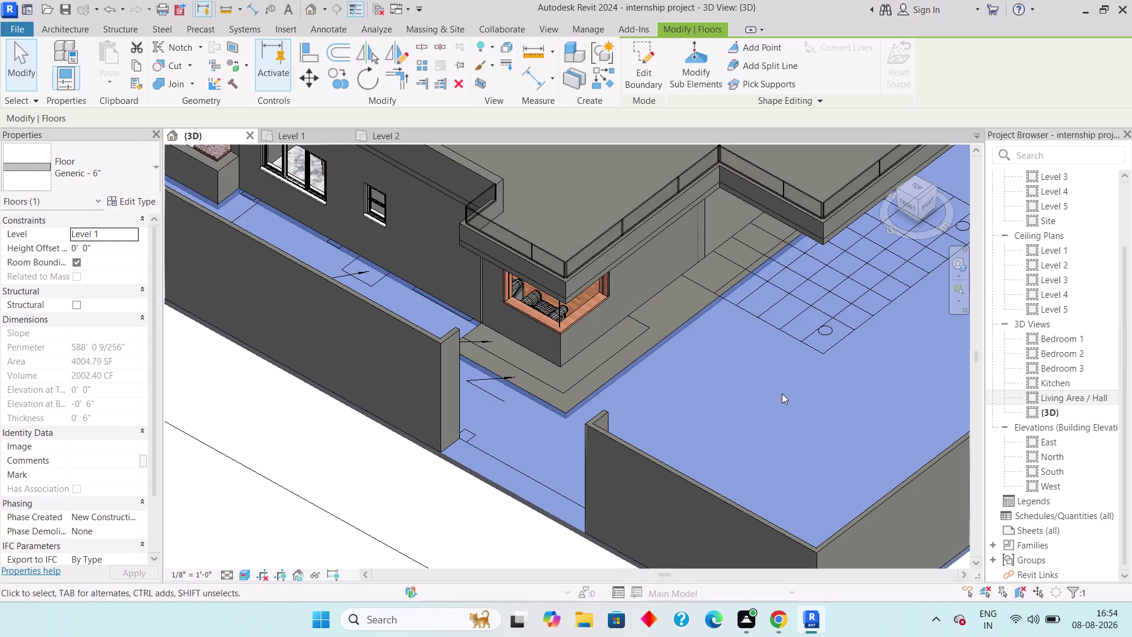
key(Escape)
key(Escape)
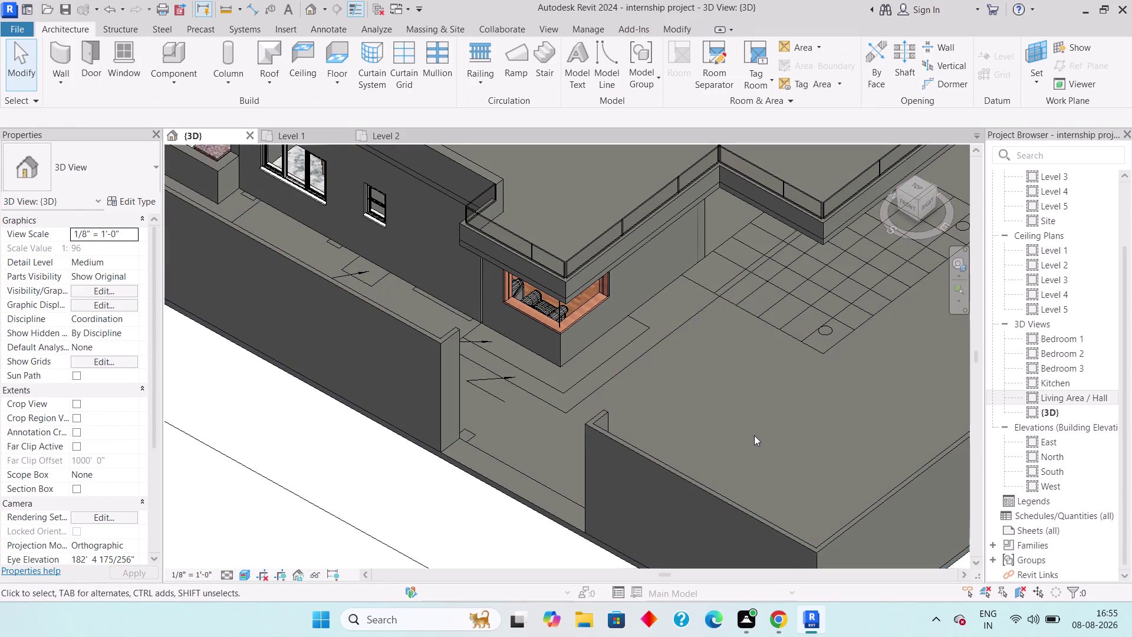
Filter the material browser by category and search materials for 'grass'.
text(pt)
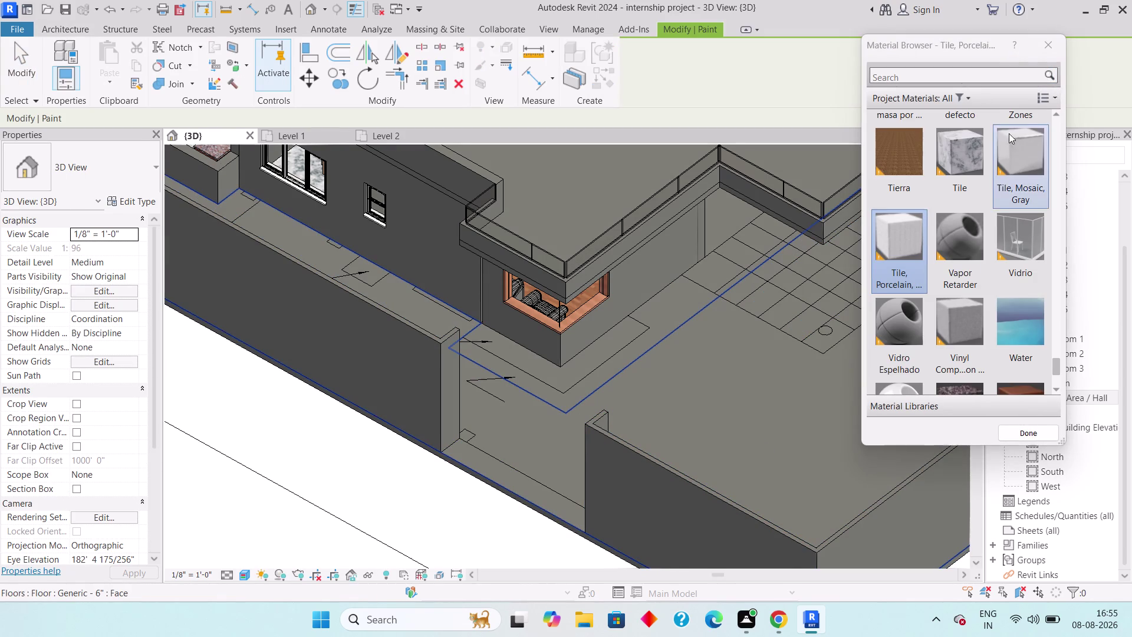
click(956, 98)
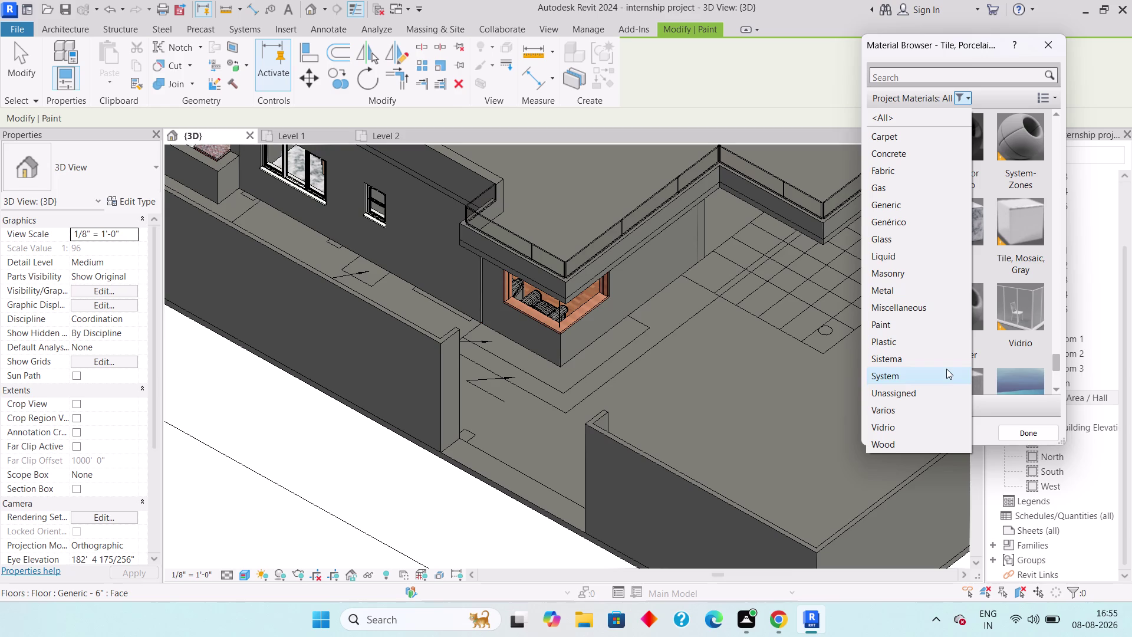
click(903, 239)
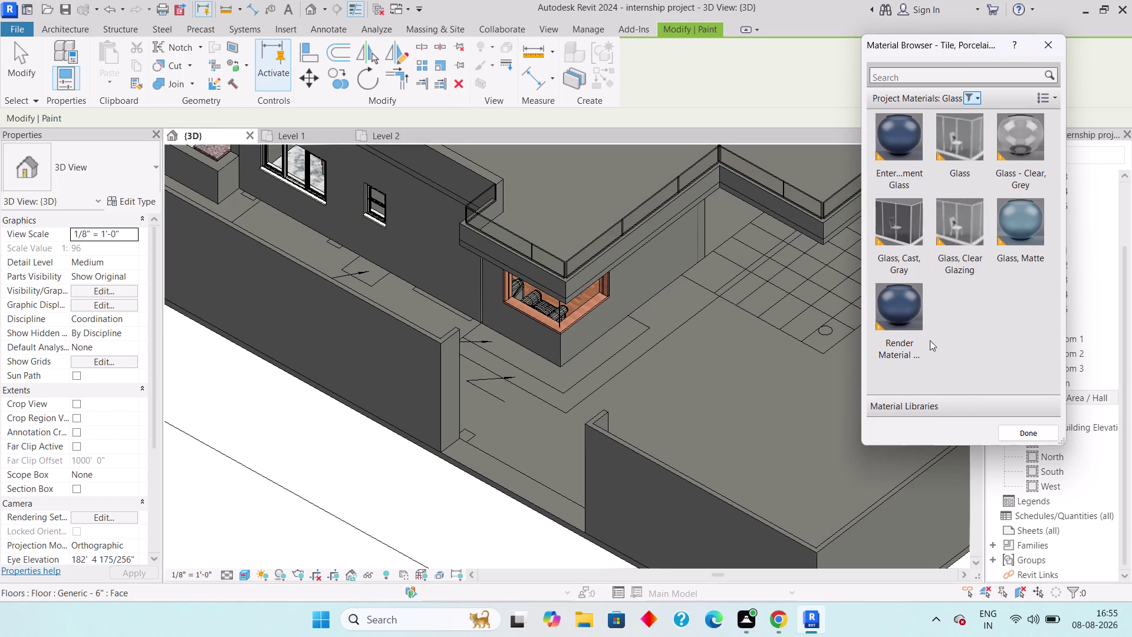
click(973, 98)
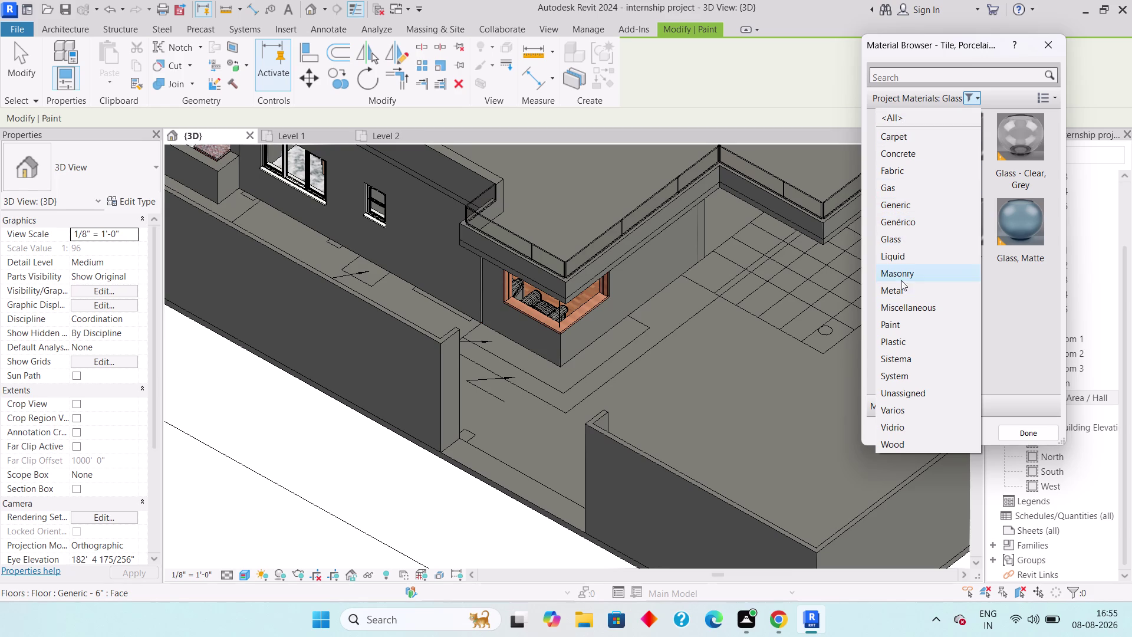
scroll(down, 3)
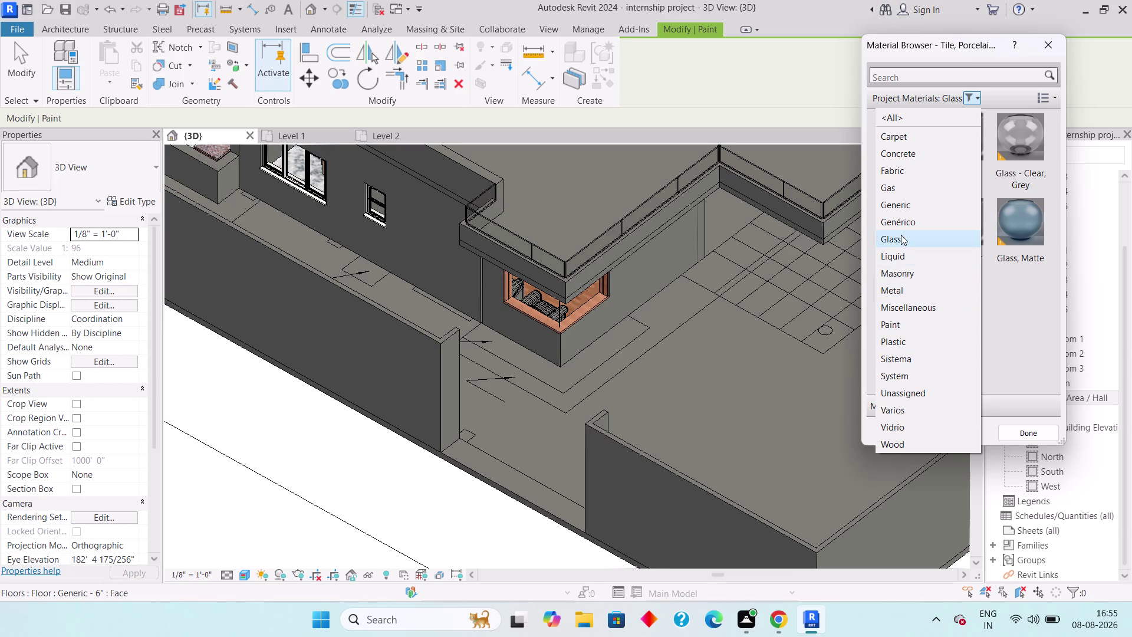
click(928, 73)
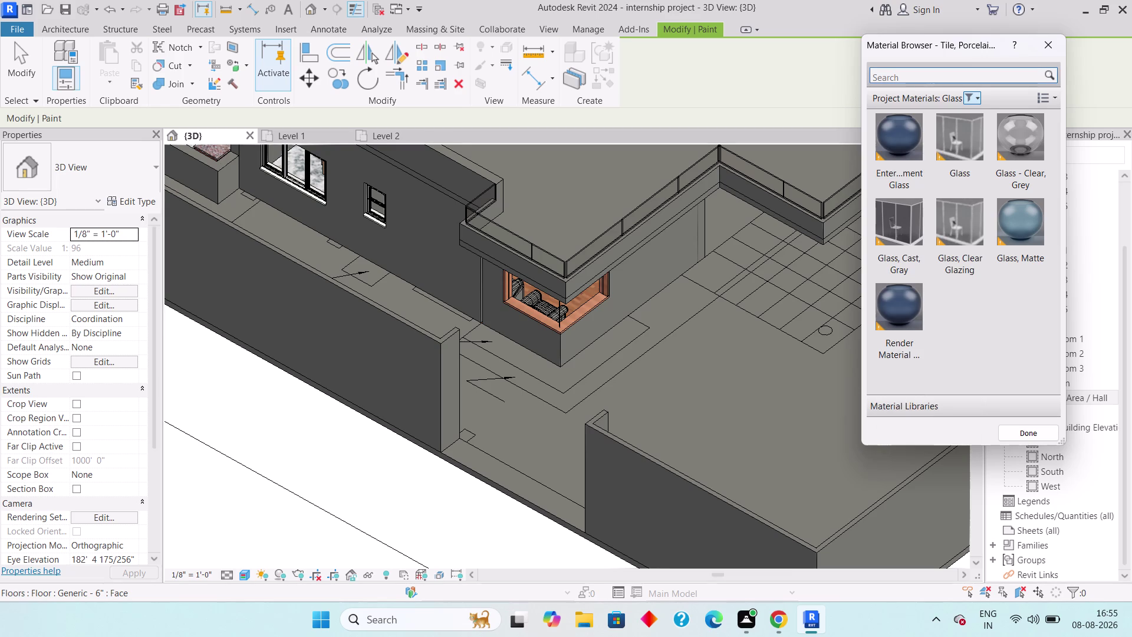
click(928, 73)
text(gra)
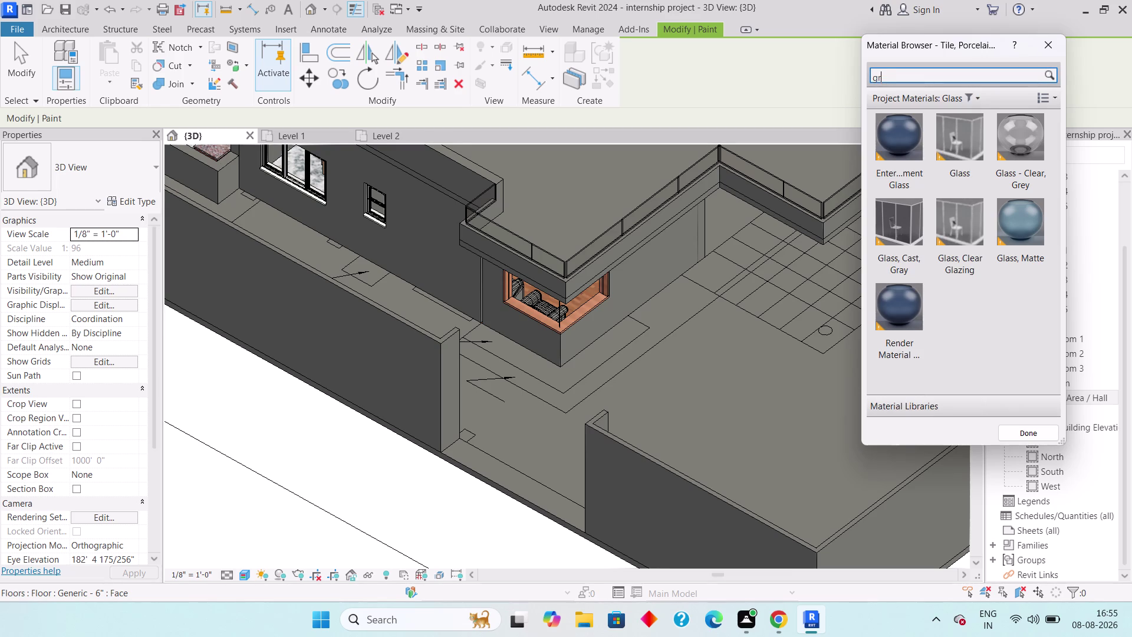
text(ss)
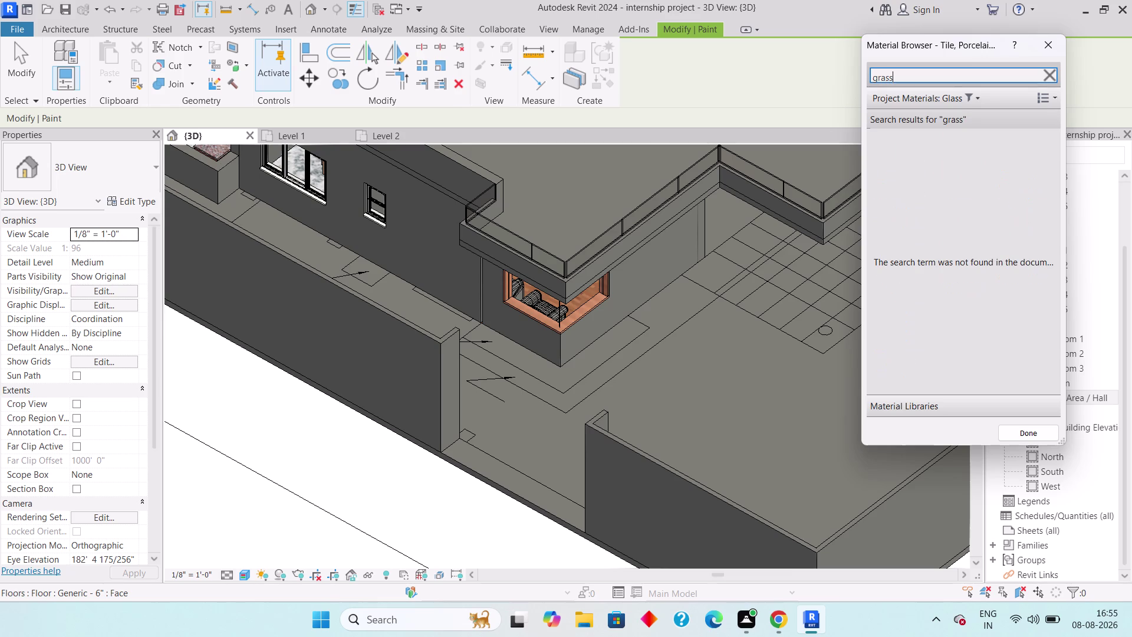
click(963, 95)
click(973, 95)
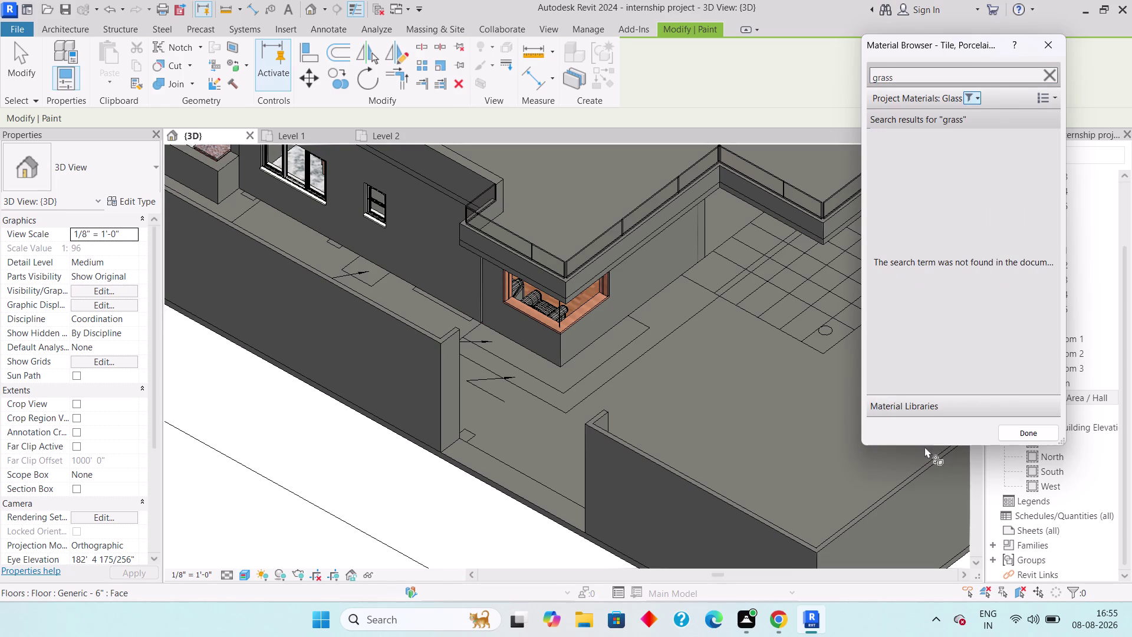
Filter the material list to the Paint category and select Parking Stripe.
click(975, 92)
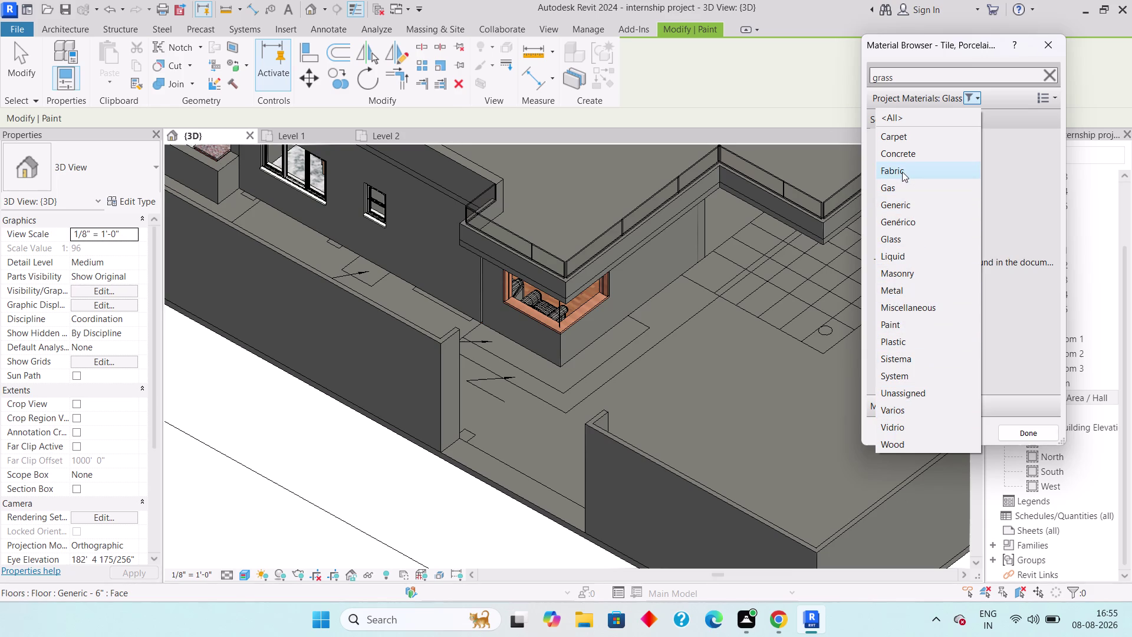
click(899, 319)
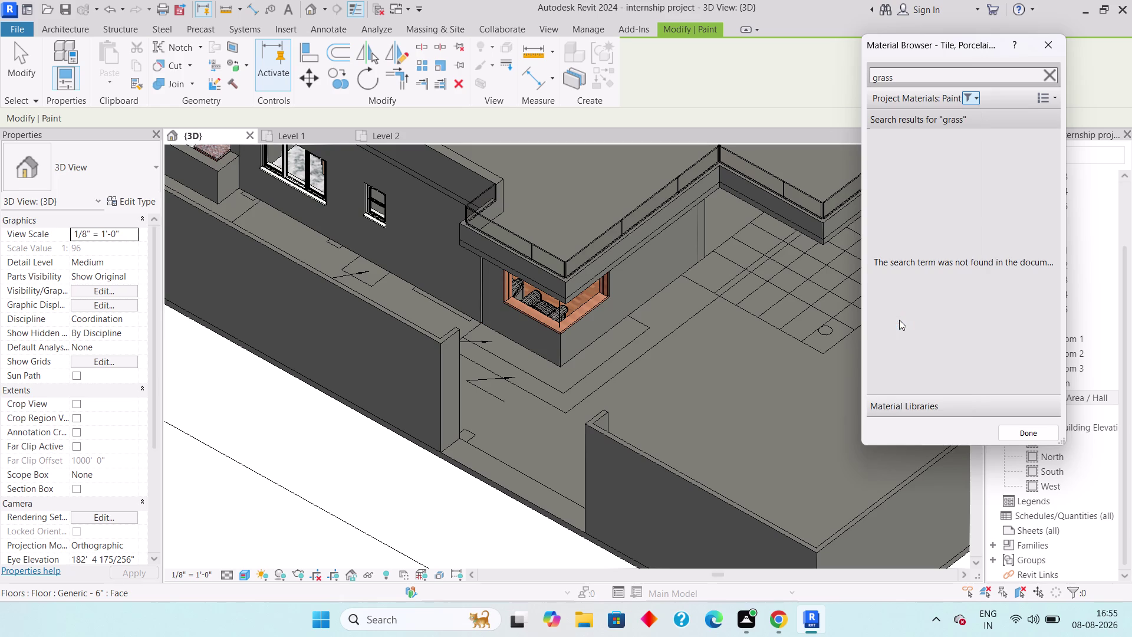
click(976, 80)
click(1047, 74)
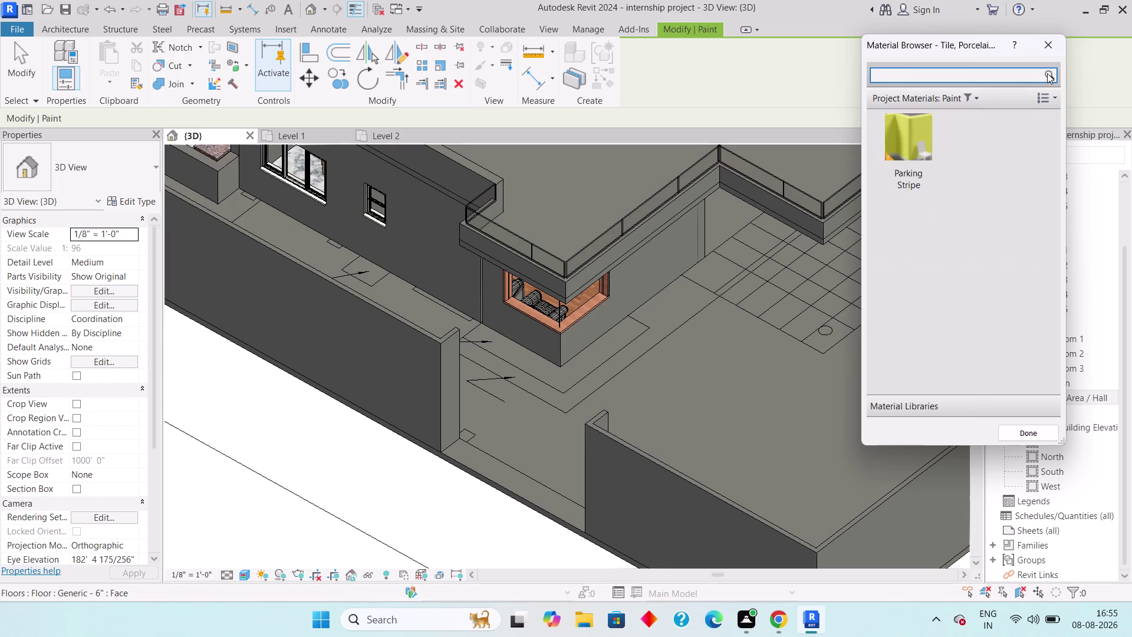
click(917, 162)
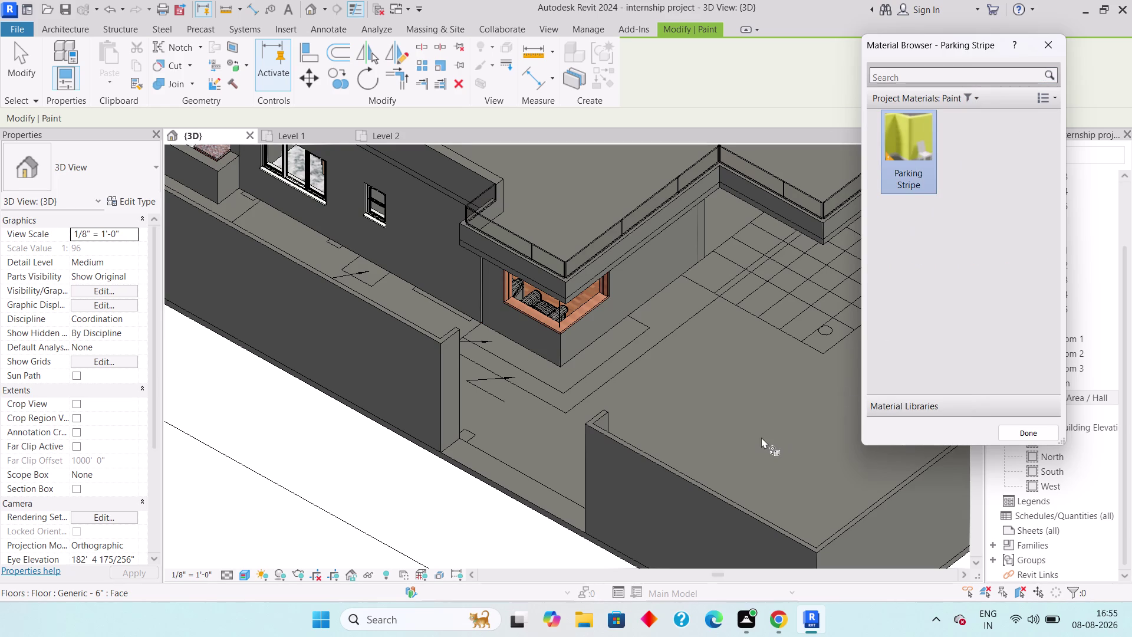
Paint the ground floor slab face with Parking Stripe, view it, then undo the paint.
click(761, 437)
click(775, 398)
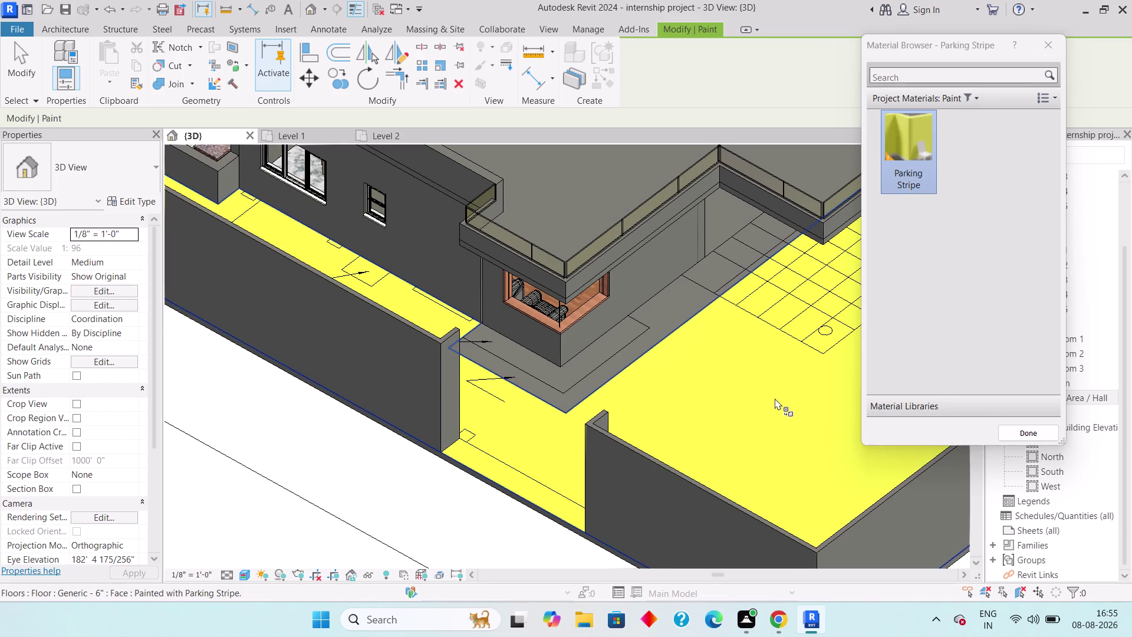
scroll(down, 3)
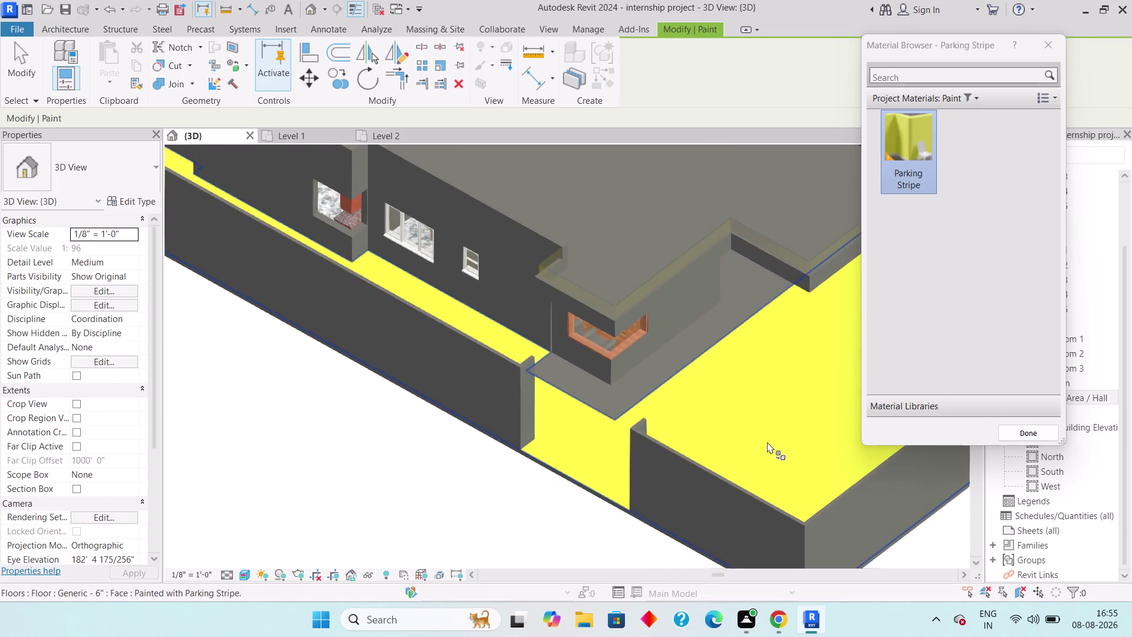
scroll(down, 3)
middle_drag(767, 442, 578, 544)
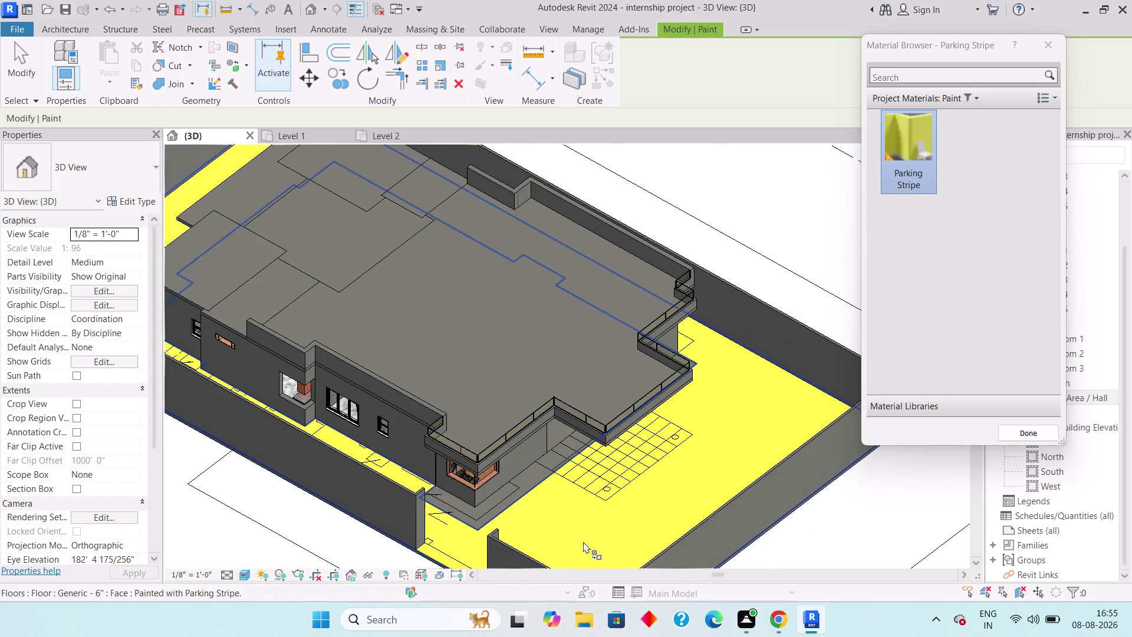
key(ctrl+z)
key(ctrl+z)
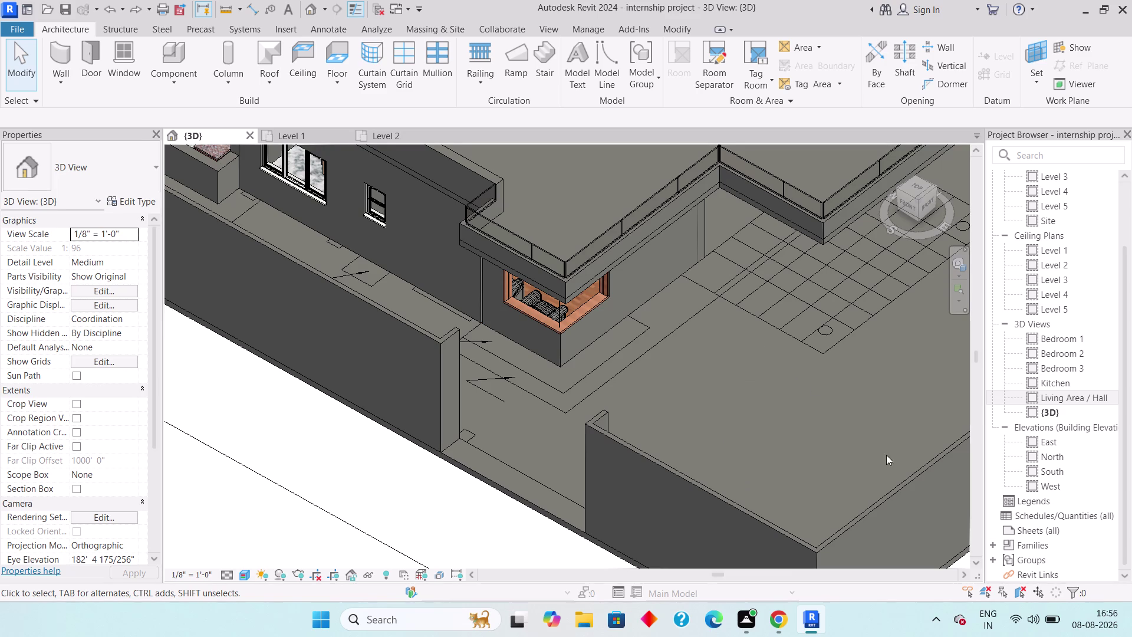
key(Escape)
key(Escape)
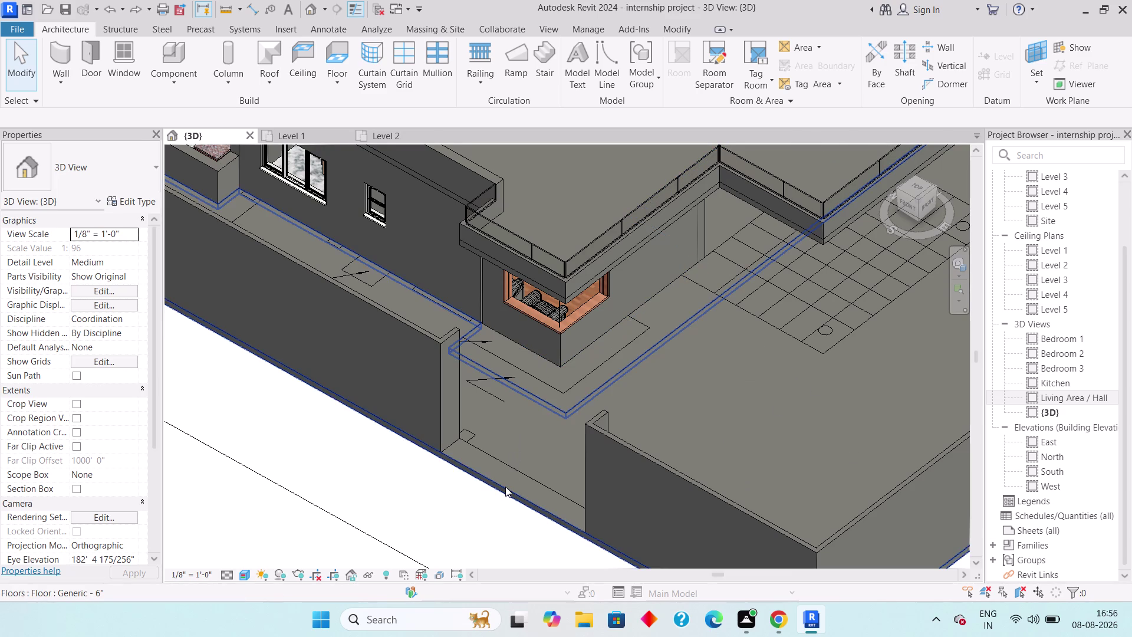
click(505, 486)
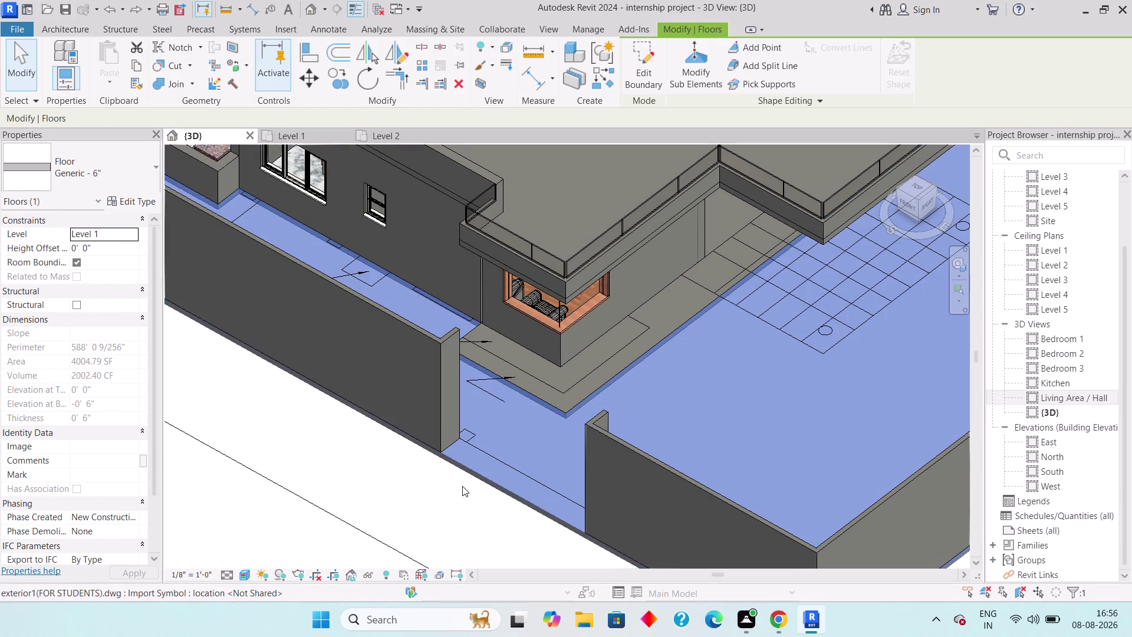
key(Escape)
key(Escape)
double_click(480, 472)
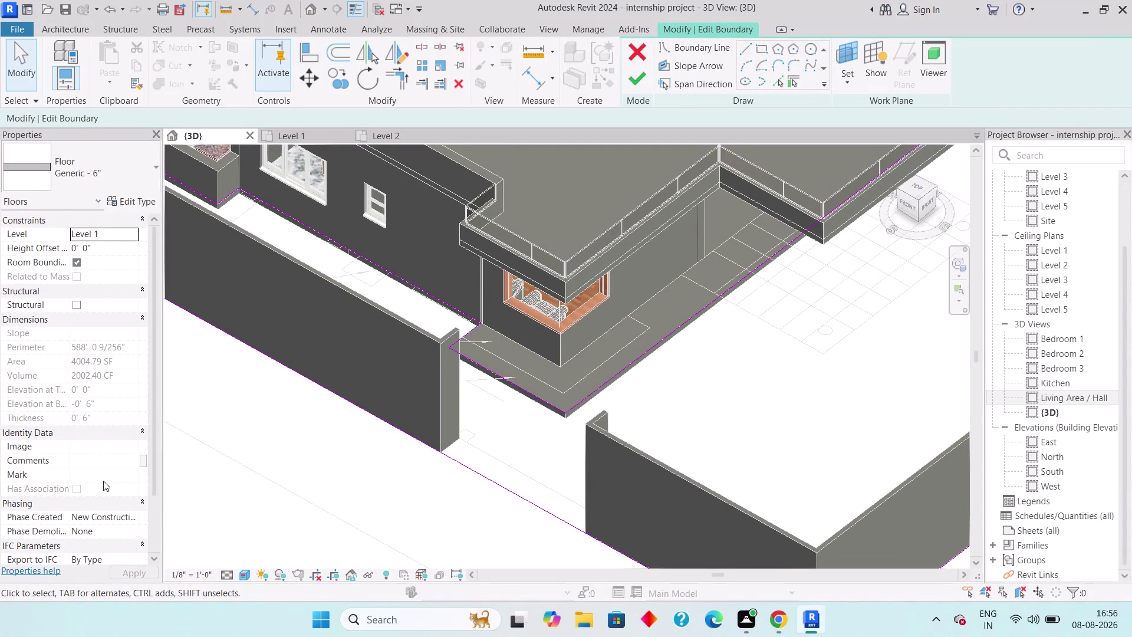
scroll(down, 3)
scroll(up, 3)
key(Escape)
click(633, 54)
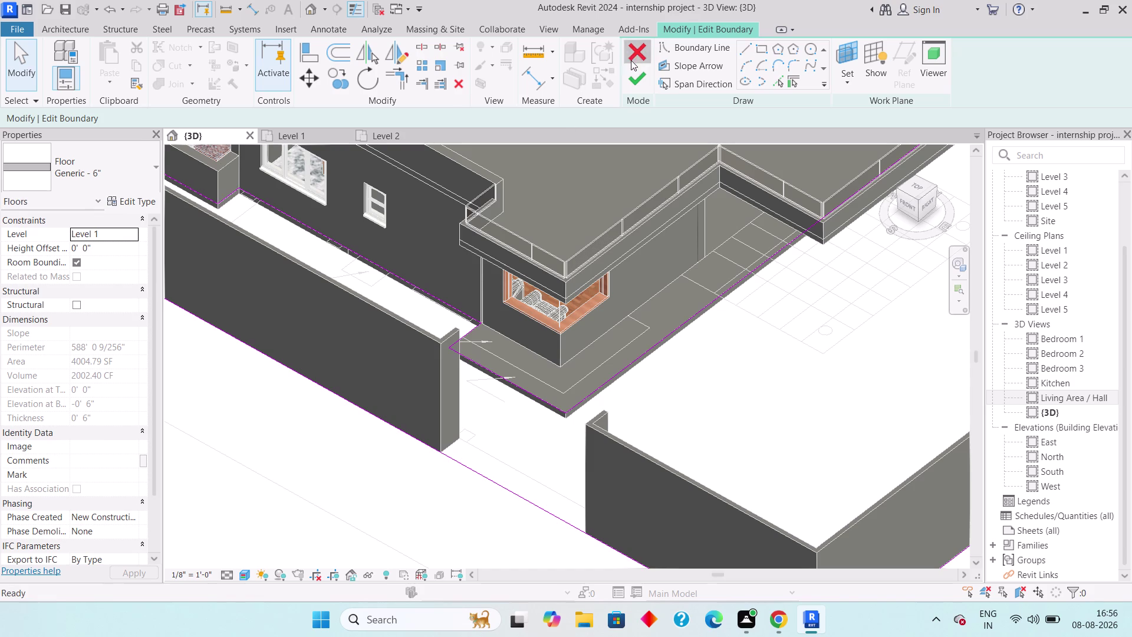
key(Escape)
key(Escape)
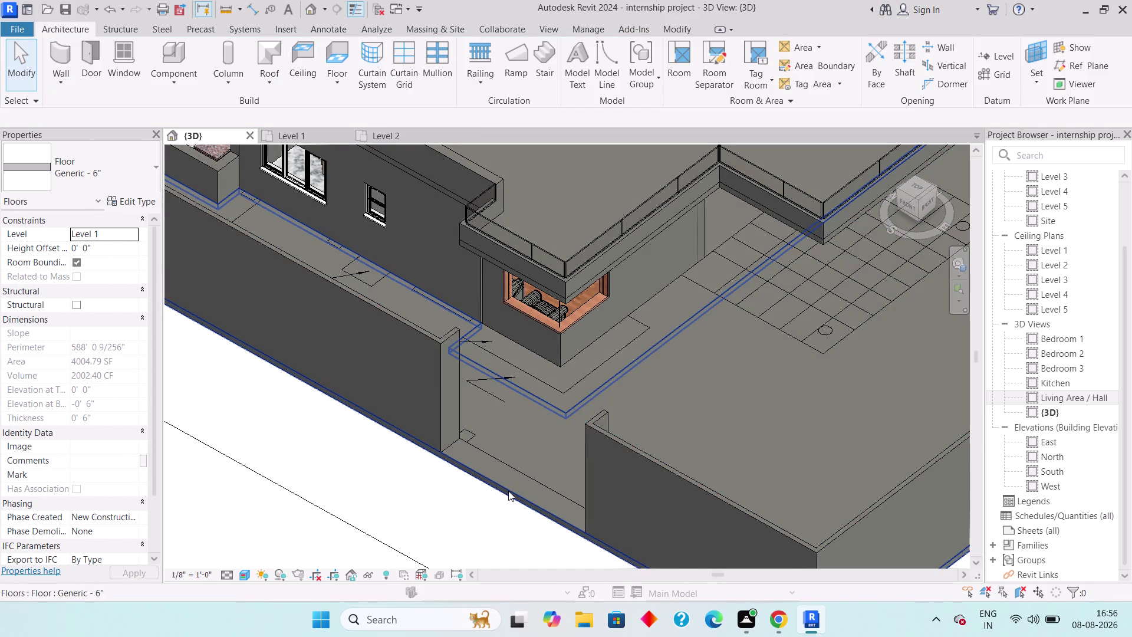
click(508, 490)
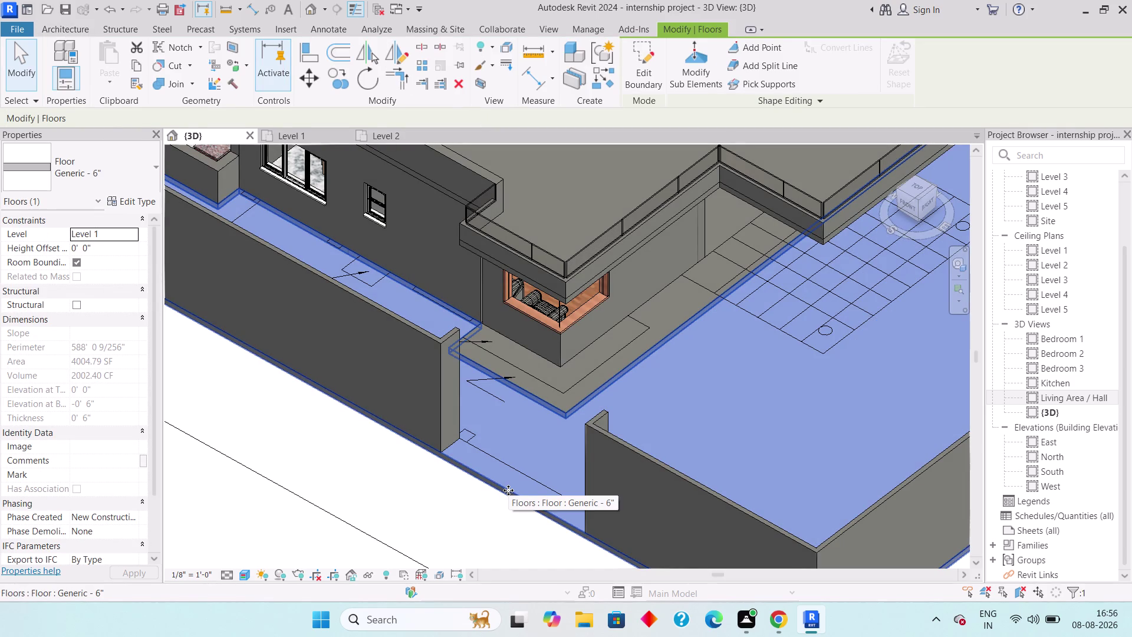
key(Escape)
key(Escape)
key(Escape)
key(Escape)
key(Escape)
key(Escape)
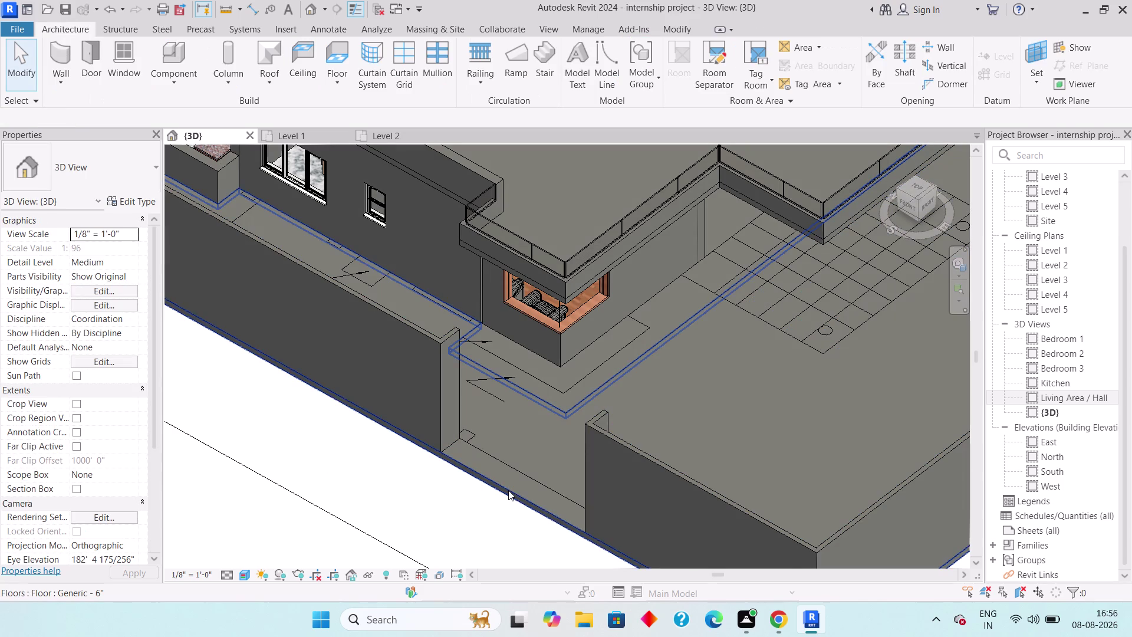